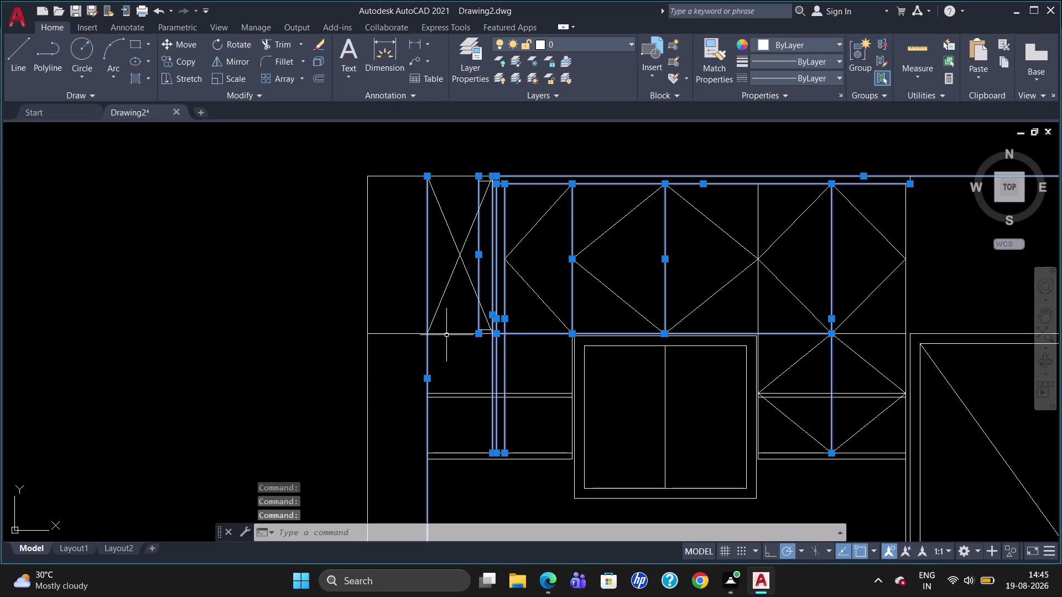
Select the upper and lower shelf lines of the left upper unit.
click(449, 333)
click(459, 393)
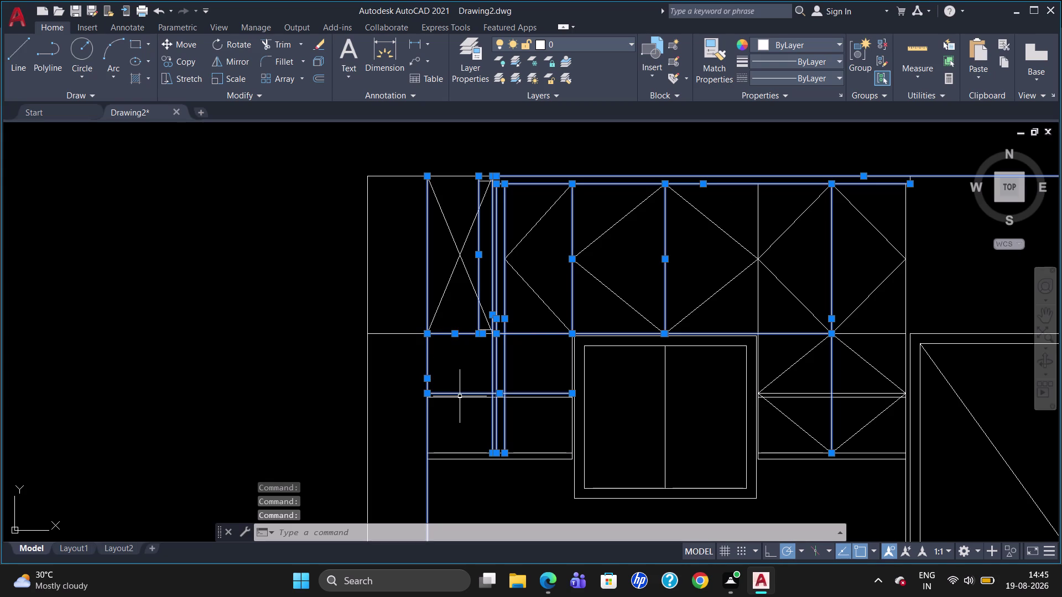
click(460, 398)
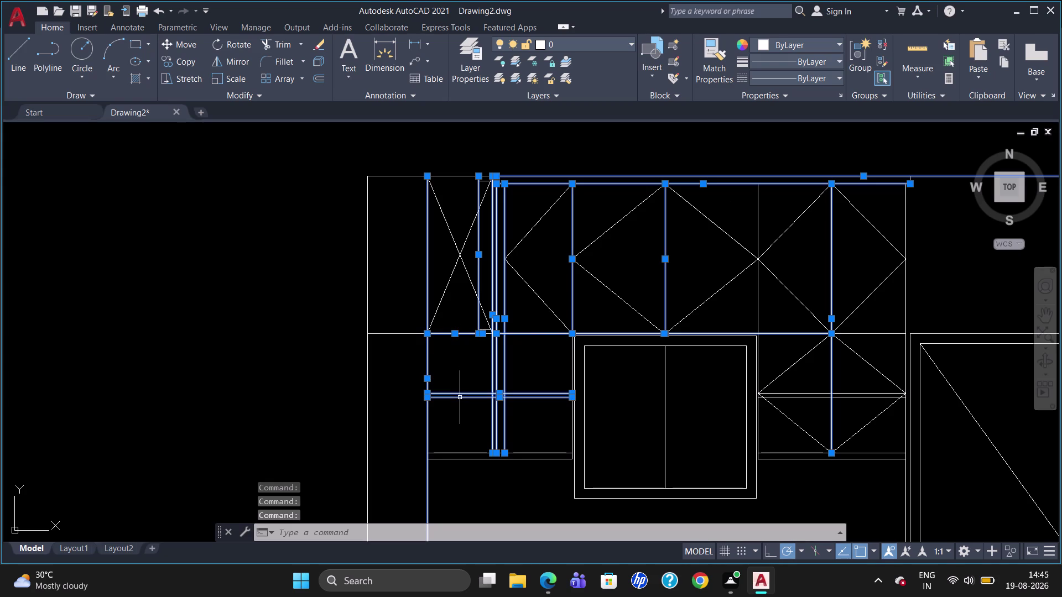
click(537, 455)
click(540, 459)
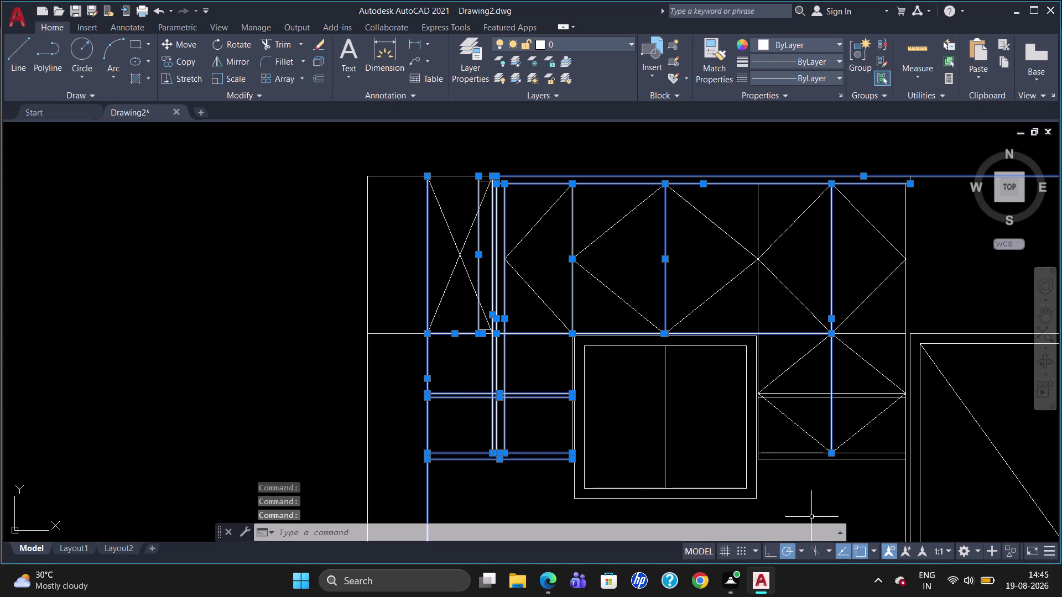
Add the right unit's shelf lines and the right-hand edge lines to the selection.
click(884, 454)
click(883, 461)
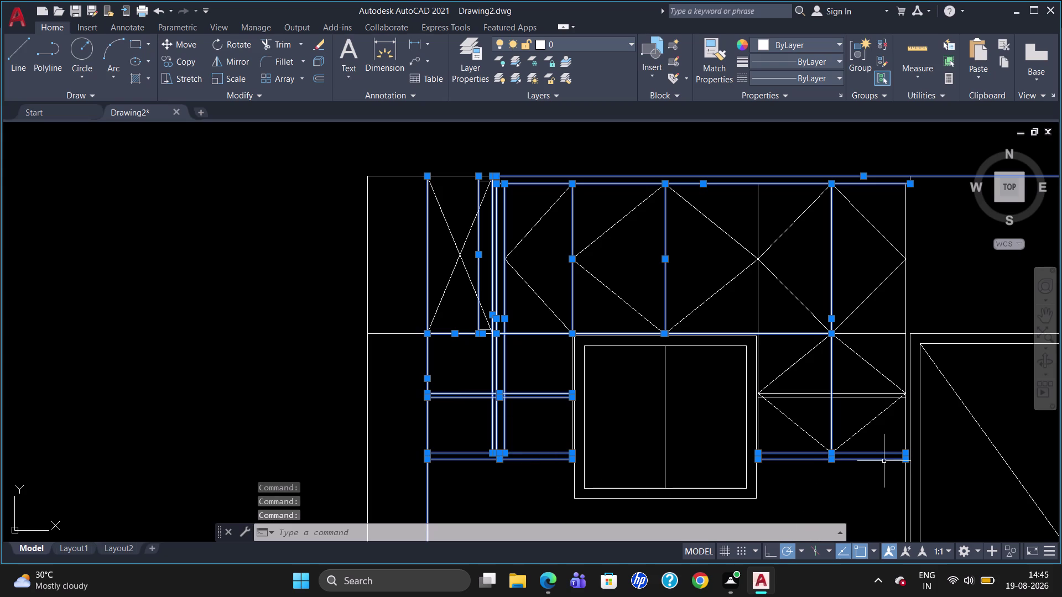
click(840, 392)
click(841, 400)
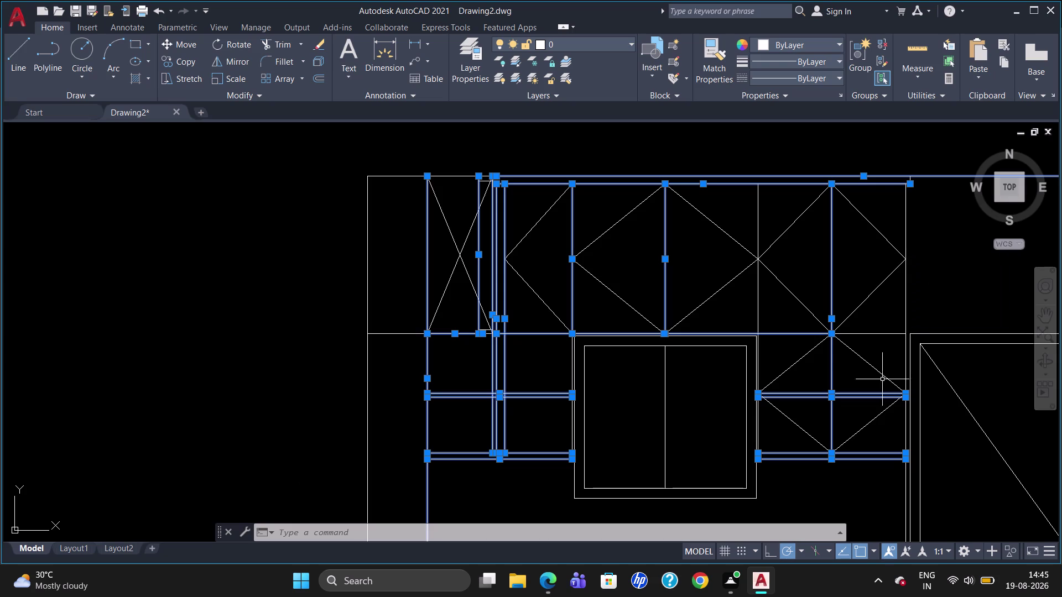
click(884, 334)
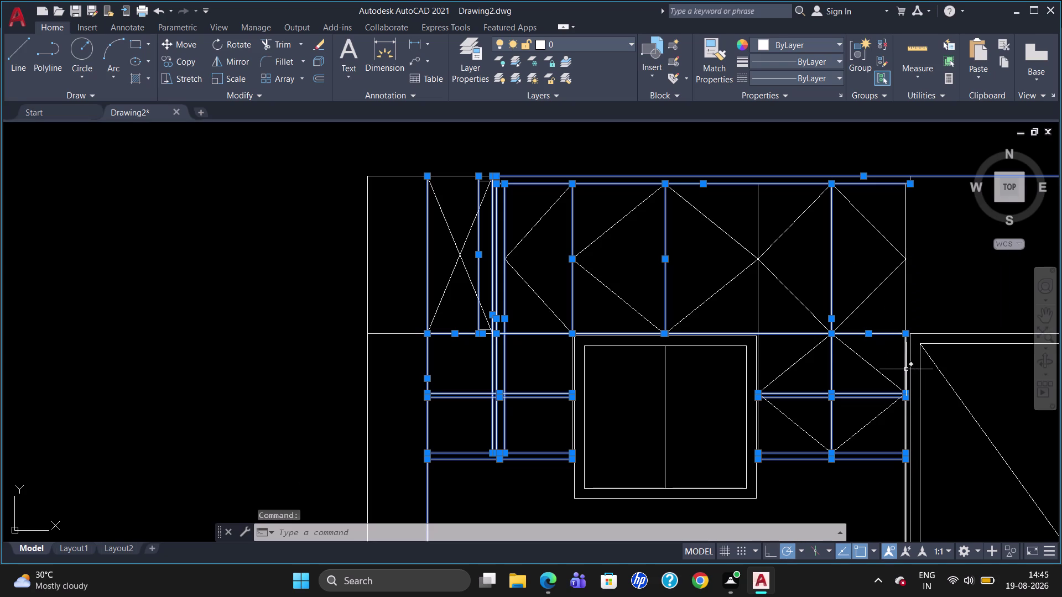
click(905, 368)
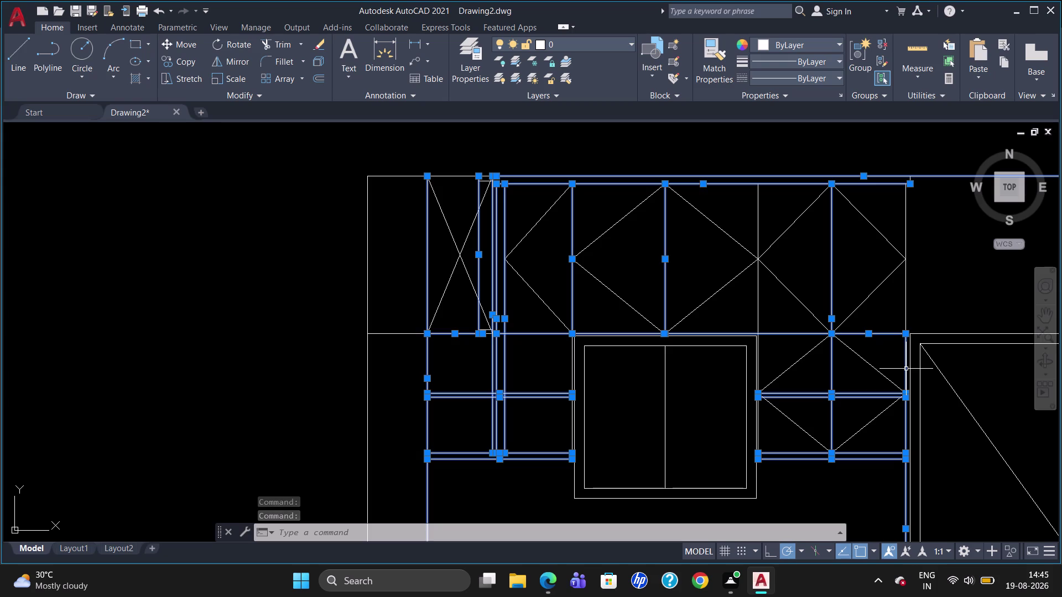
scroll(down, 3)
scroll(up, 3)
scroll(down, 3)
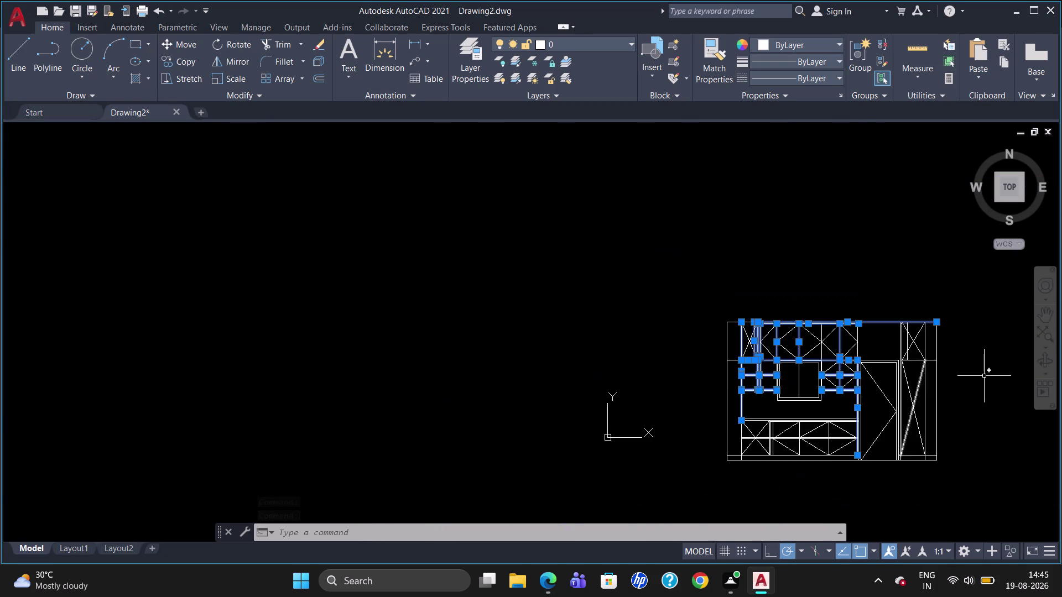
Add the tall unit's inner and outer vertical lines and top frame lines.
scroll(up, 3)
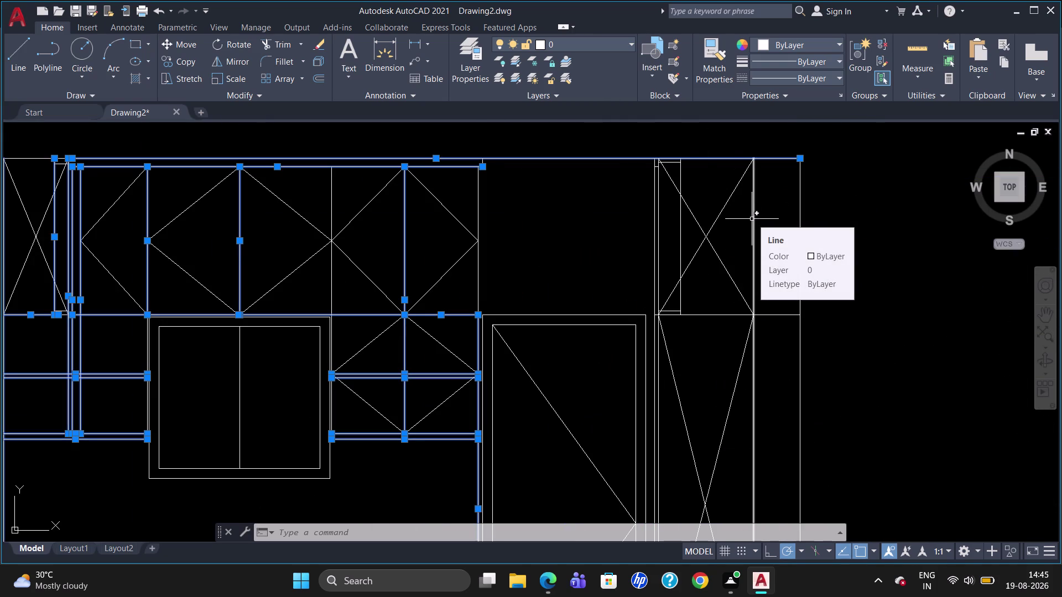
click(679, 240)
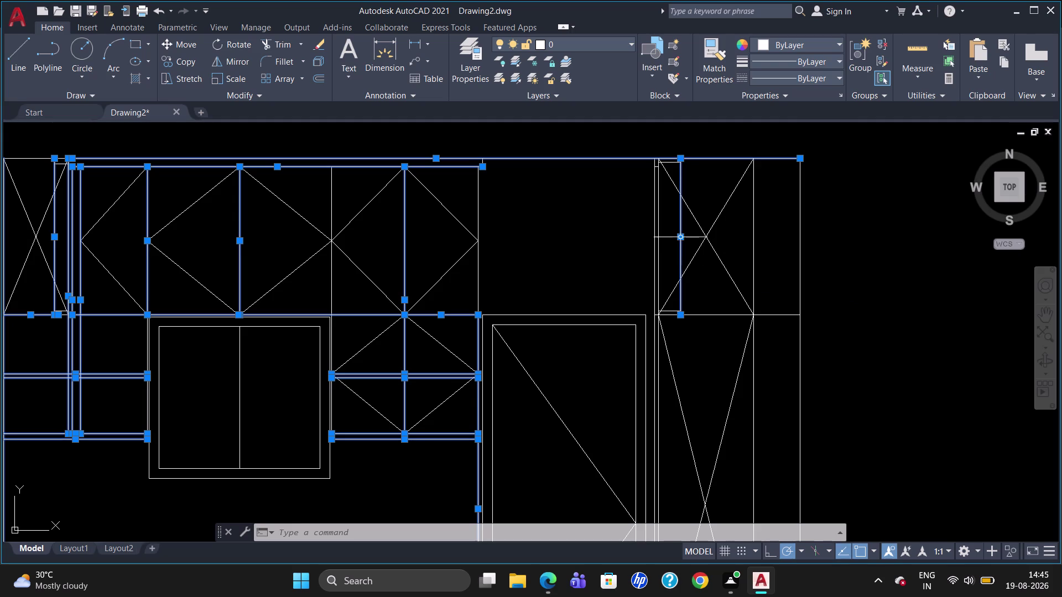
click(658, 247)
click(653, 245)
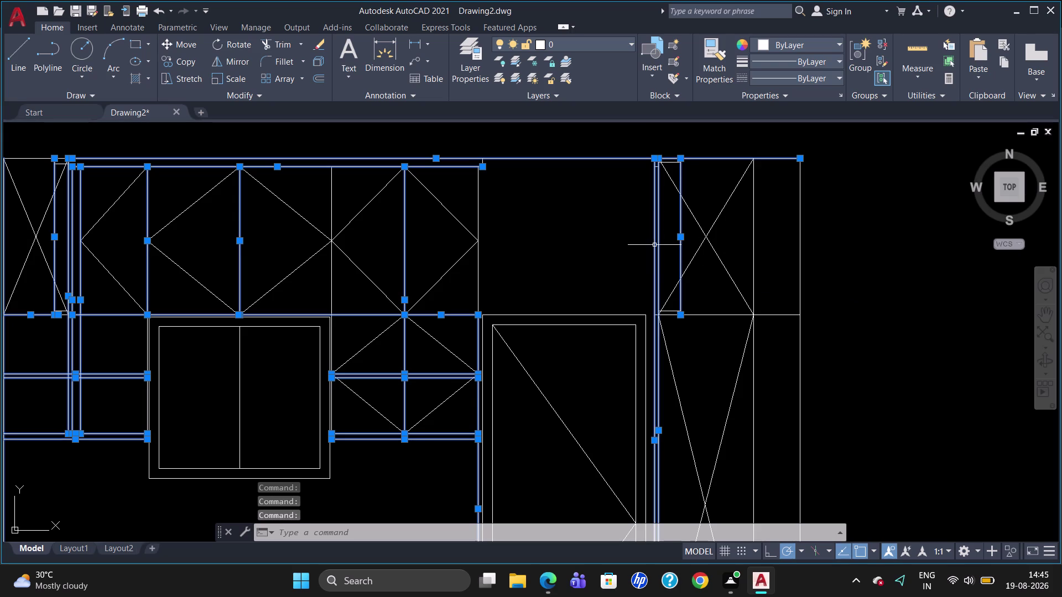
scroll(up, 3)
click(664, 129)
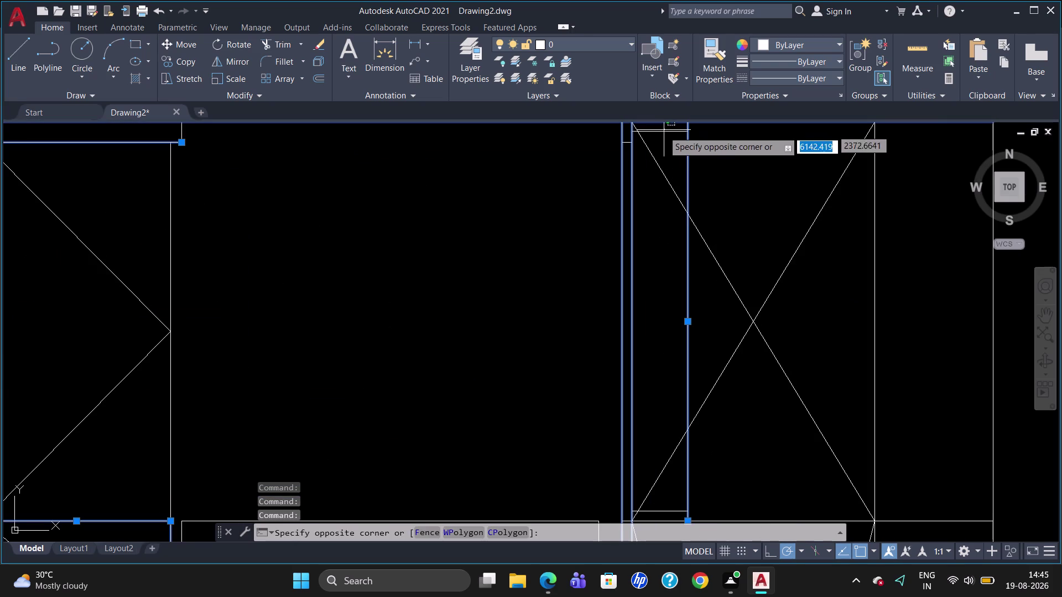
click(663, 132)
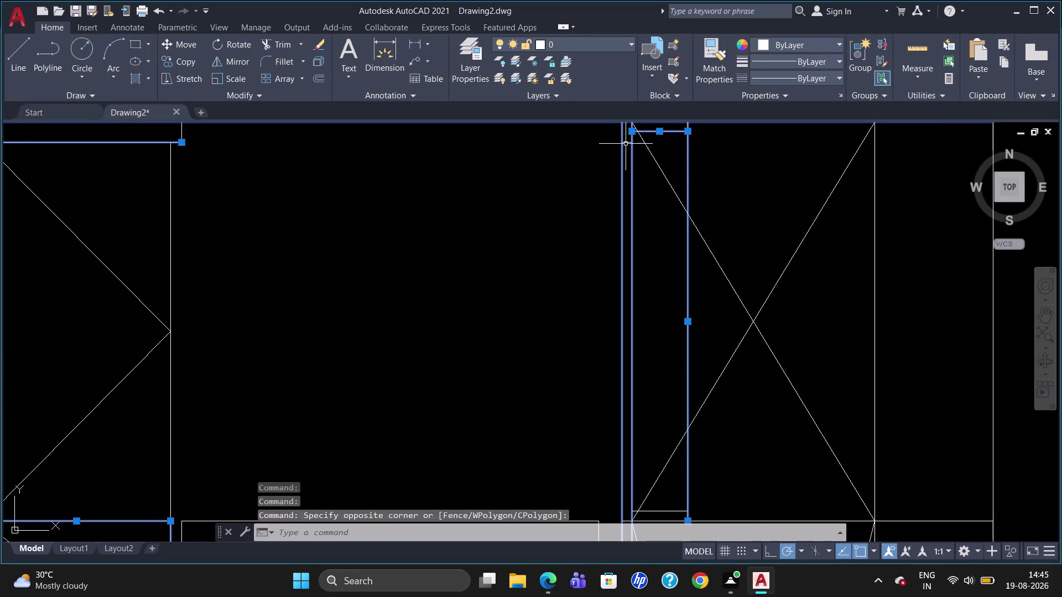
click(626, 142)
scroll(down, 3)
scroll(up, 3)
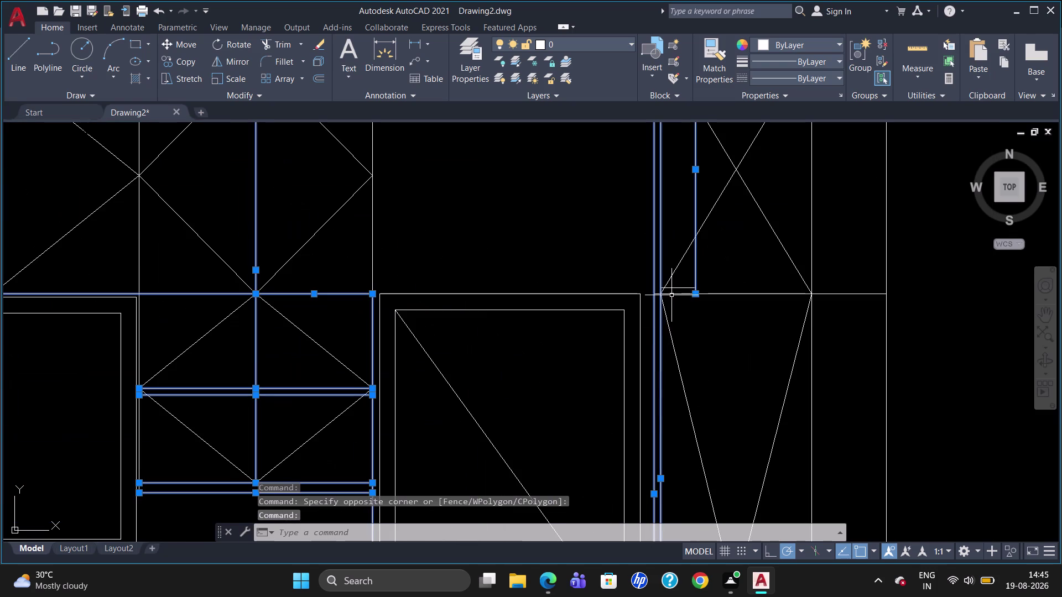
Add the tall unit's short rail and middle rail segments to the selection.
click(672, 288)
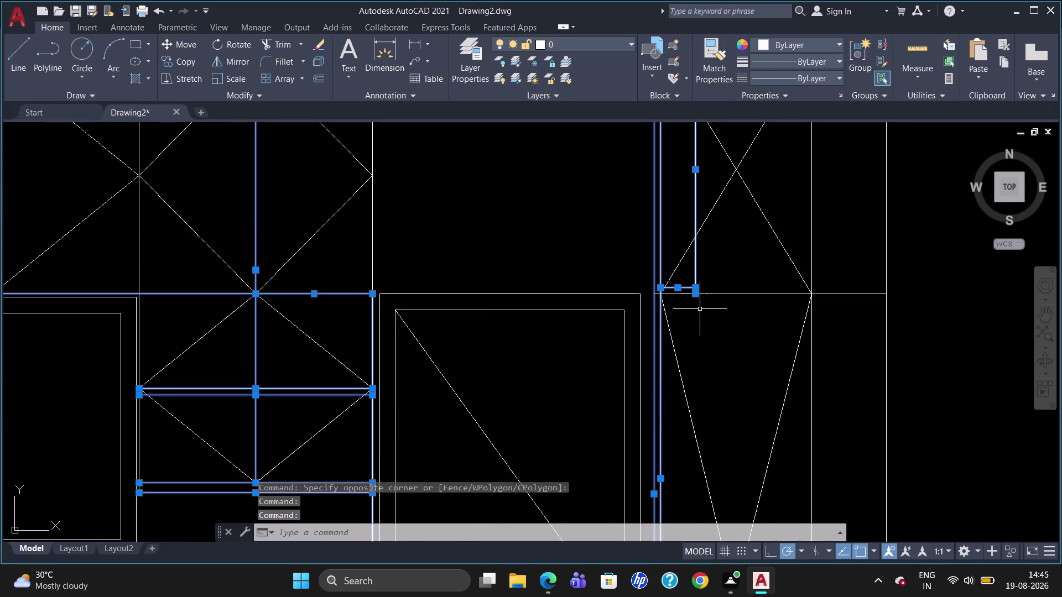
click(722, 292)
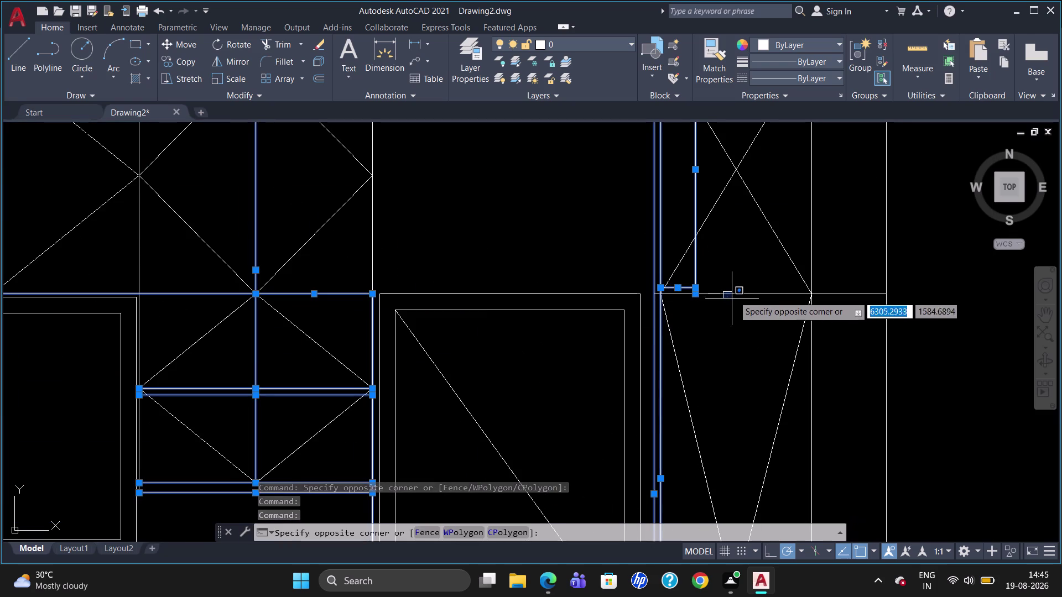
click(735, 293)
click(737, 295)
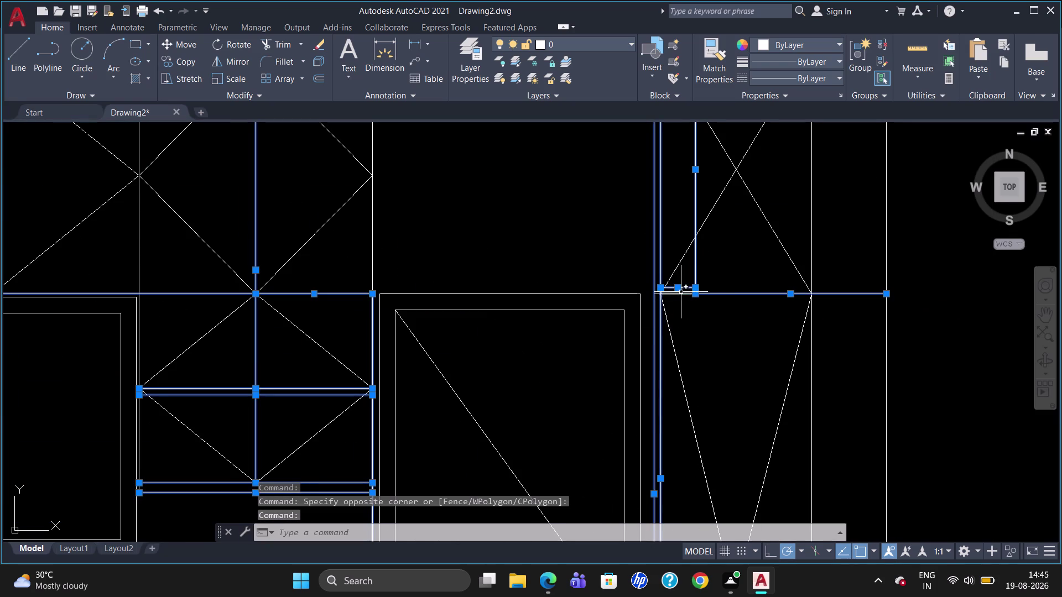
click(678, 295)
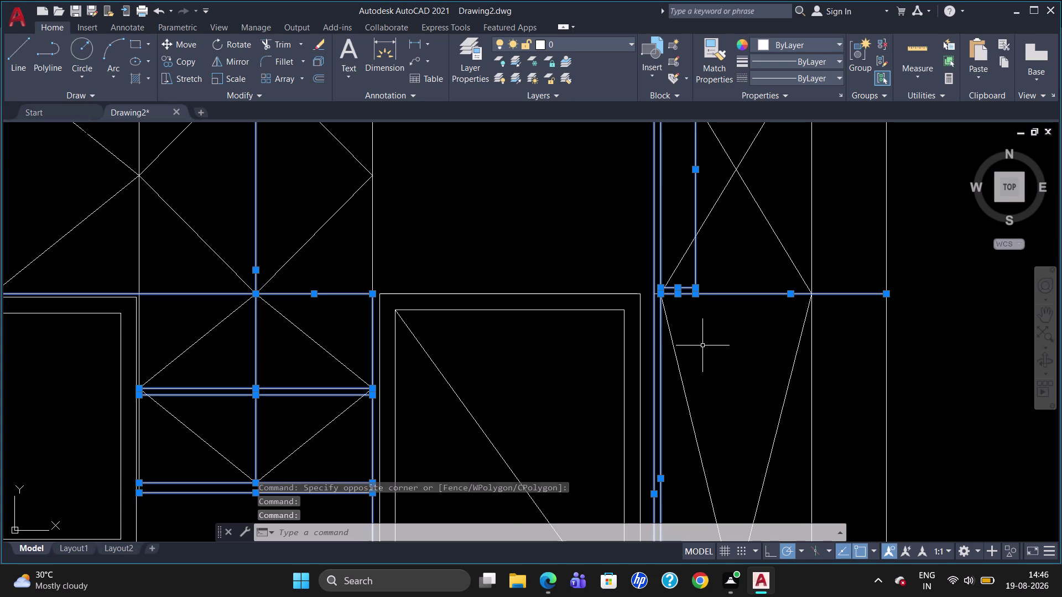
scroll(down, 3)
scroll(up, 3)
scroll(down, 3)
click(766, 416)
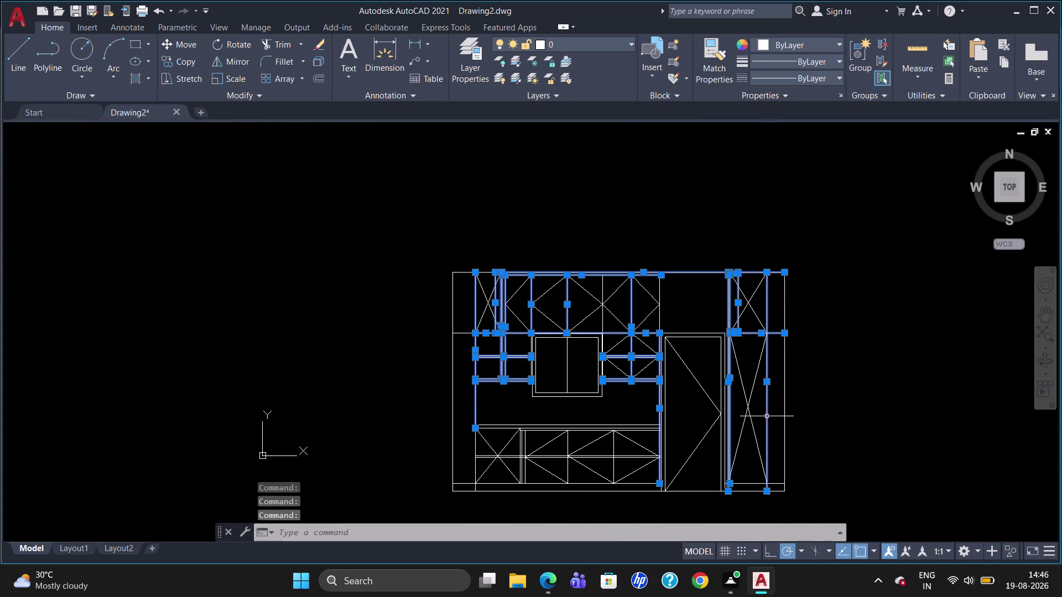
Add the tall unit's lower rail and the elevation's bottom line.
scroll(up, 3)
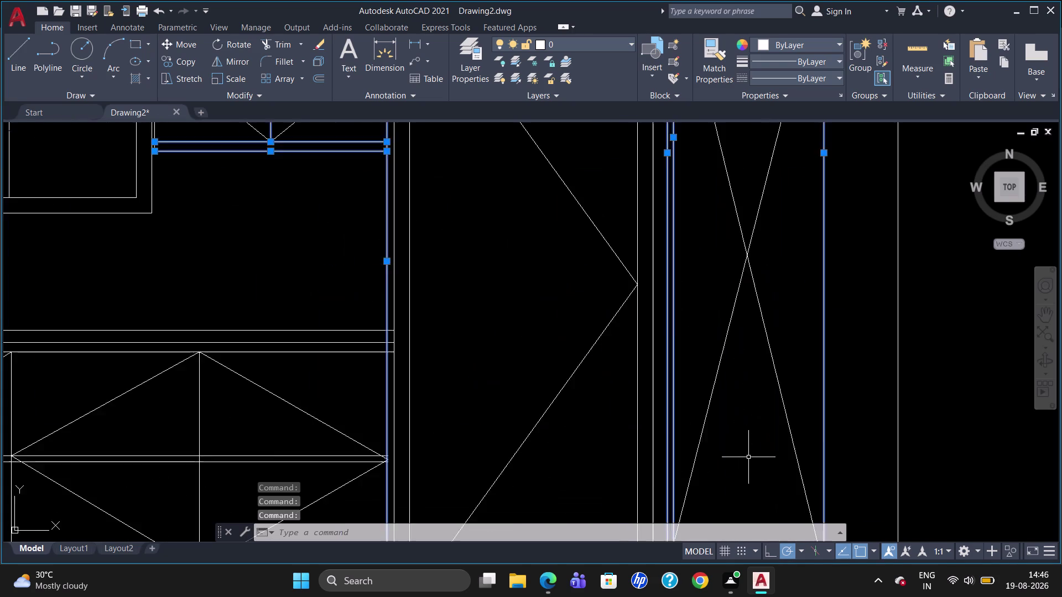
scroll(up, 3)
scroll(down, 3)
scroll(up, 3)
scroll(down, 3)
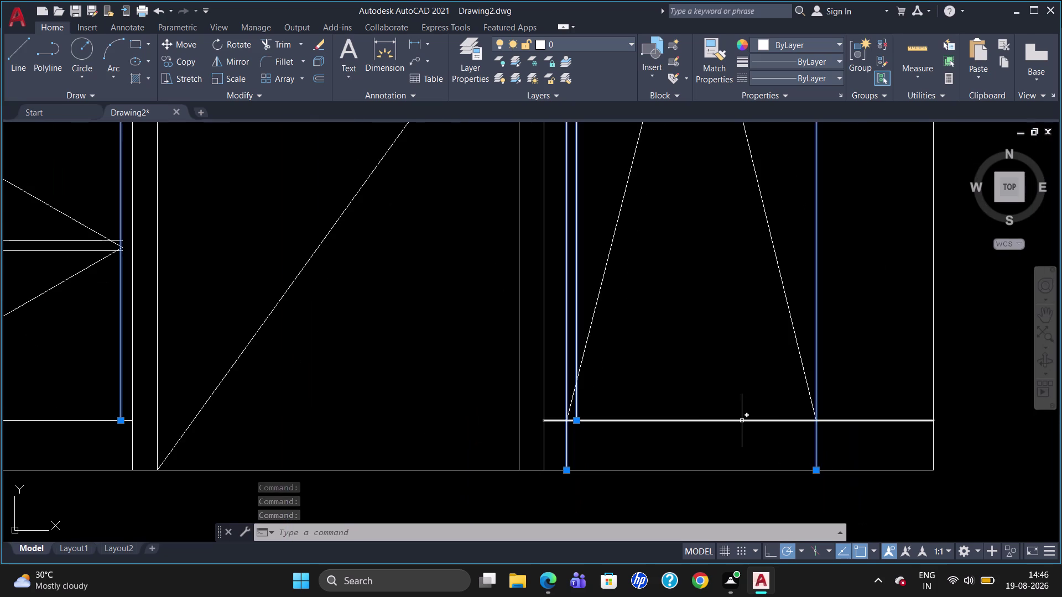
click(736, 420)
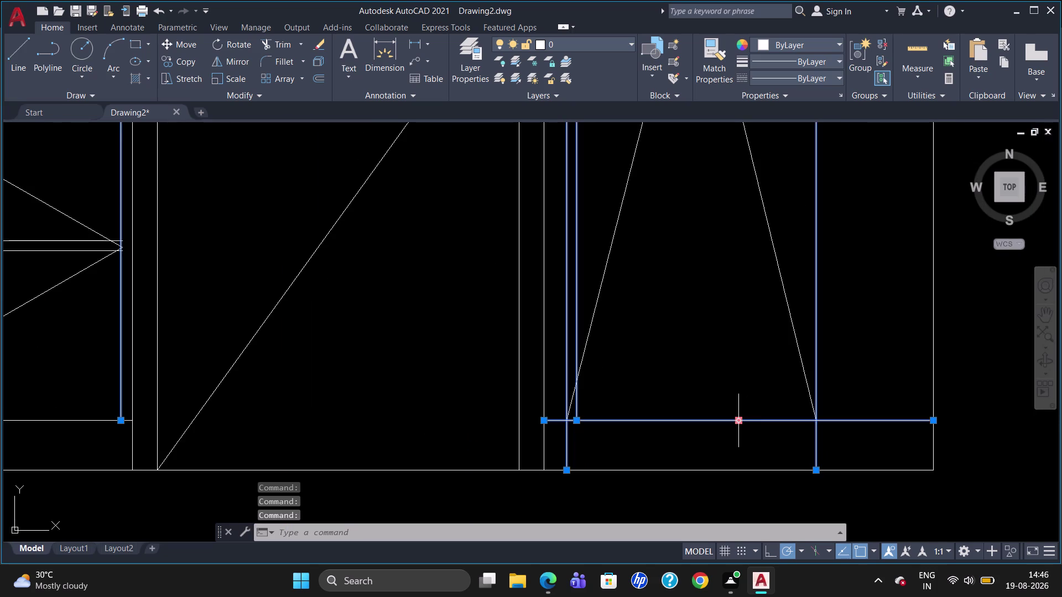
click(697, 469)
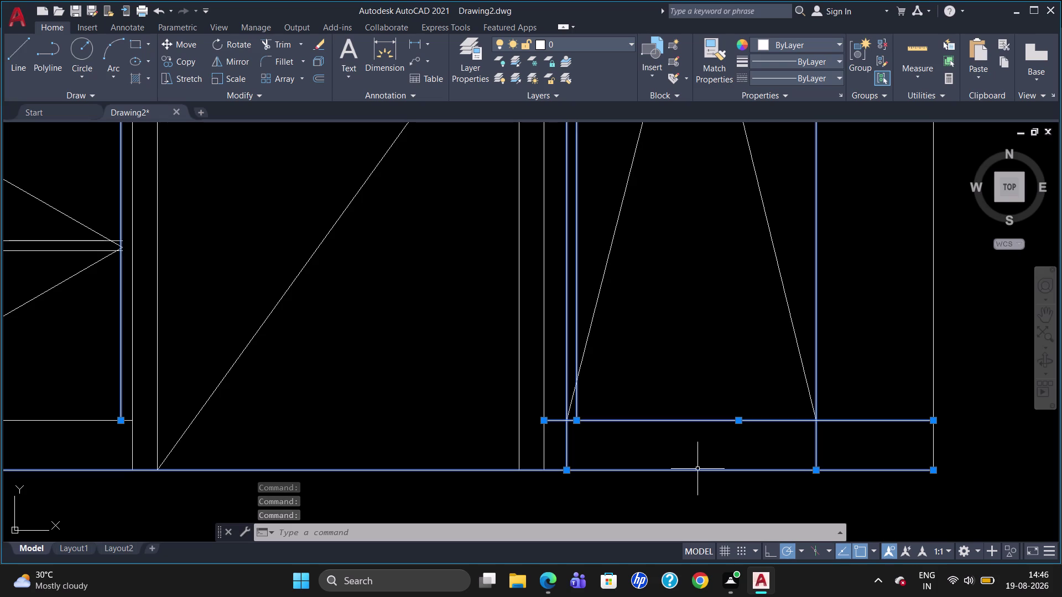
Add the base cabinets' base line, middle and top rails, and countertop line.
scroll(down, 3)
click(206, 460)
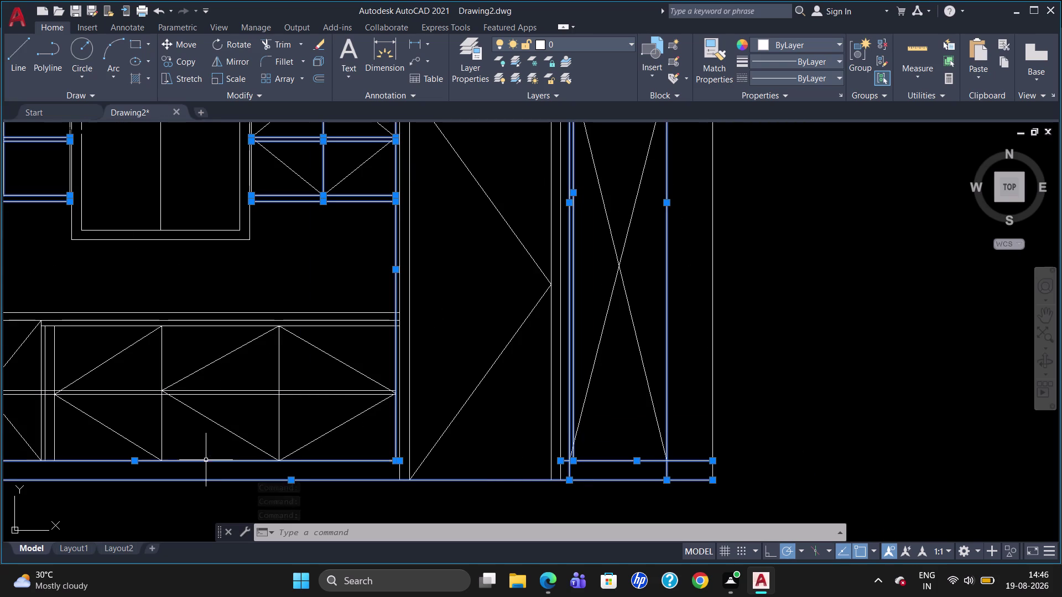
click(203, 390)
click(203, 396)
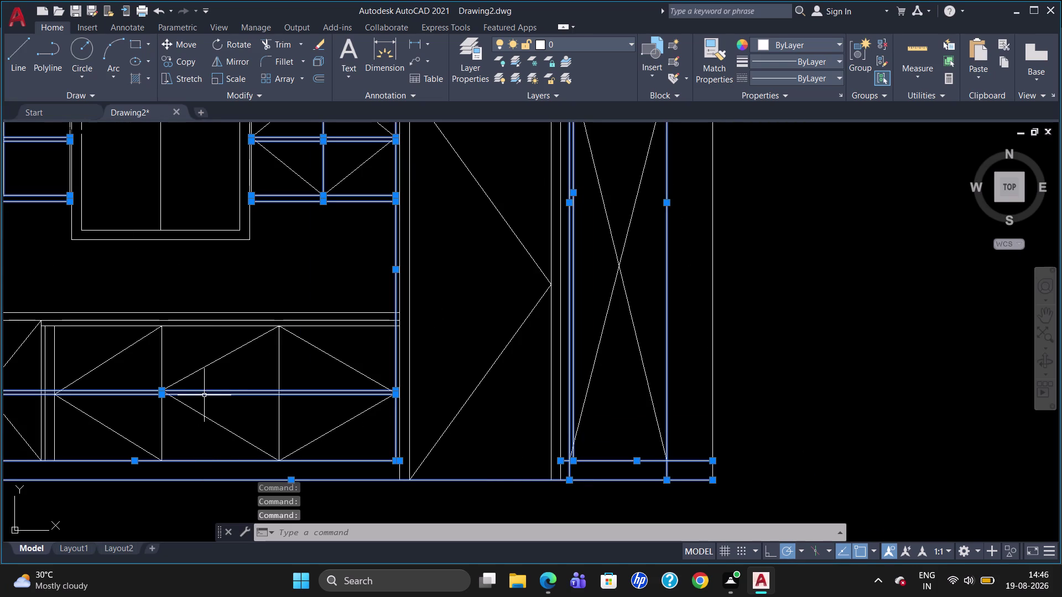
click(217, 327)
click(219, 320)
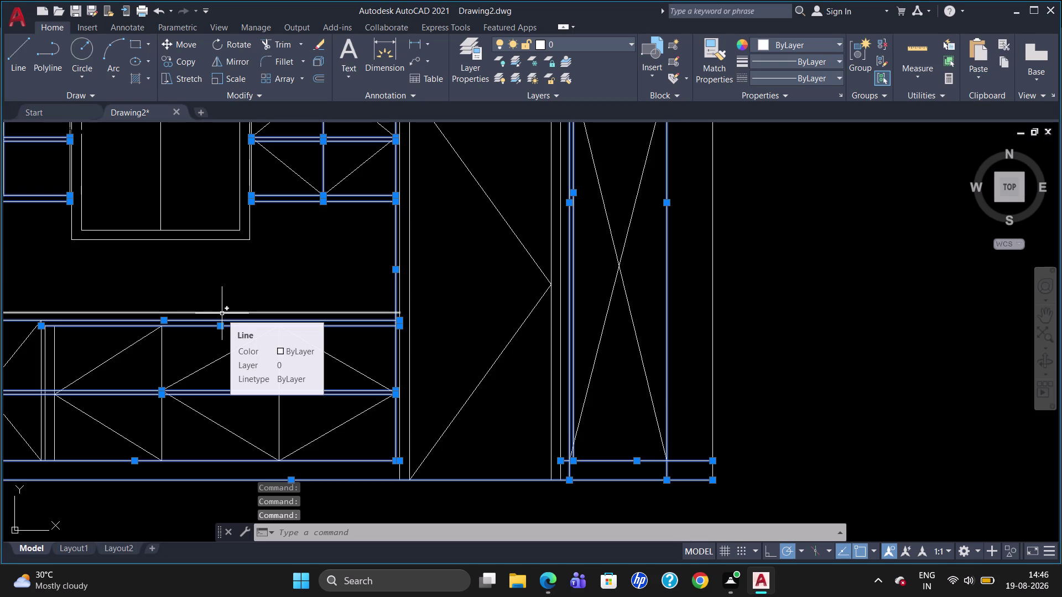
click(225, 313)
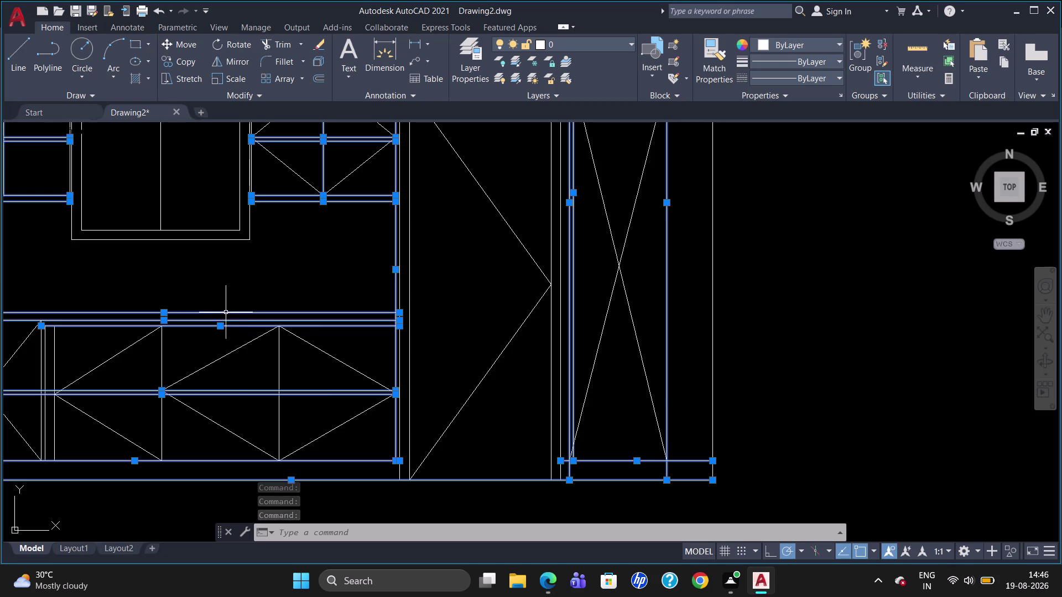
scroll(down, 3)
scroll(up, 3)
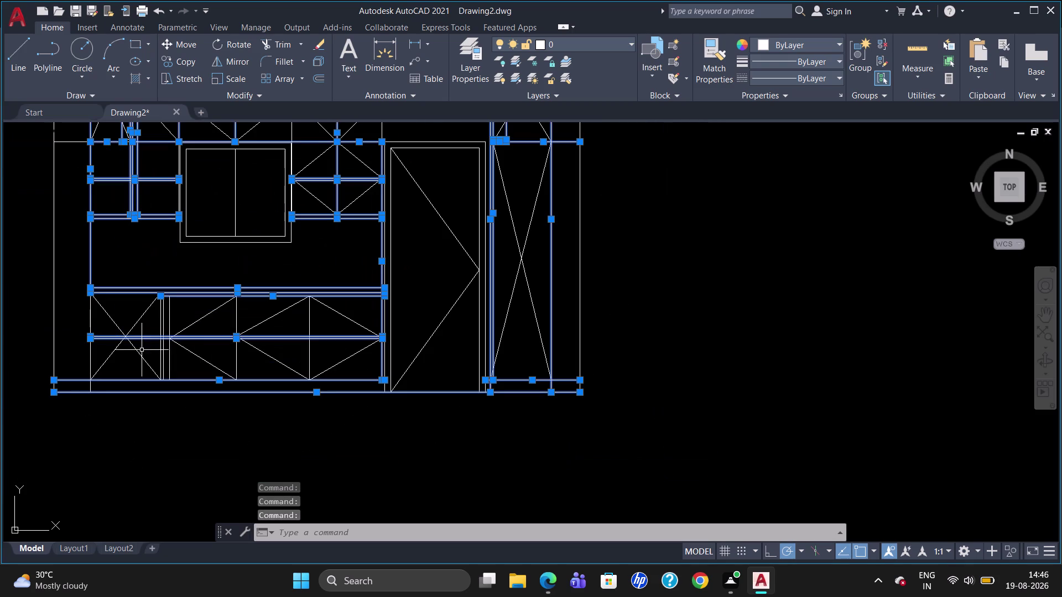
Select the base cabinet dividers and remaining elevation linework.
click(88, 313)
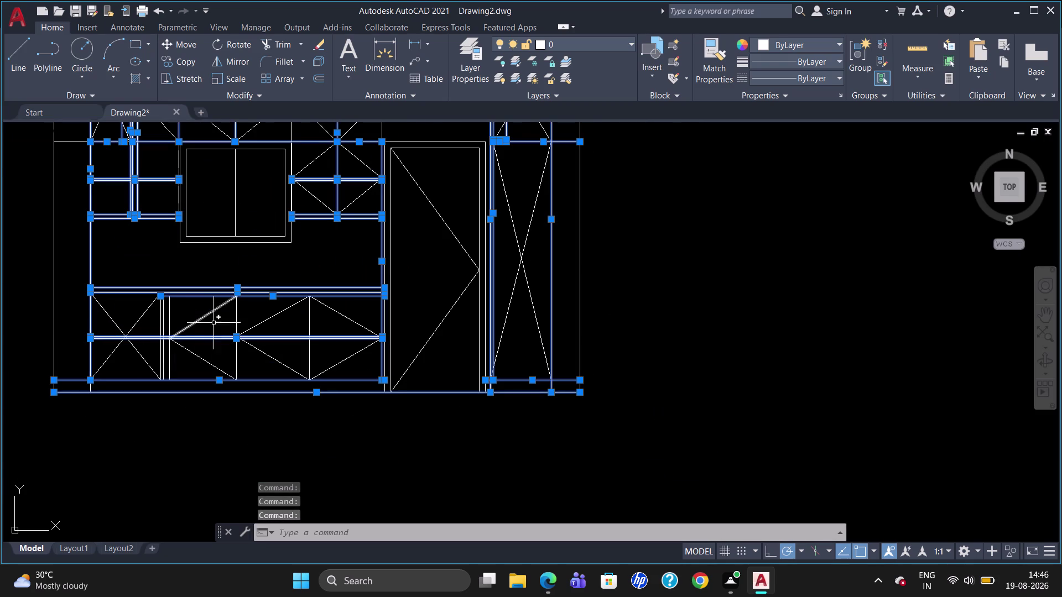
click(169, 321)
click(164, 321)
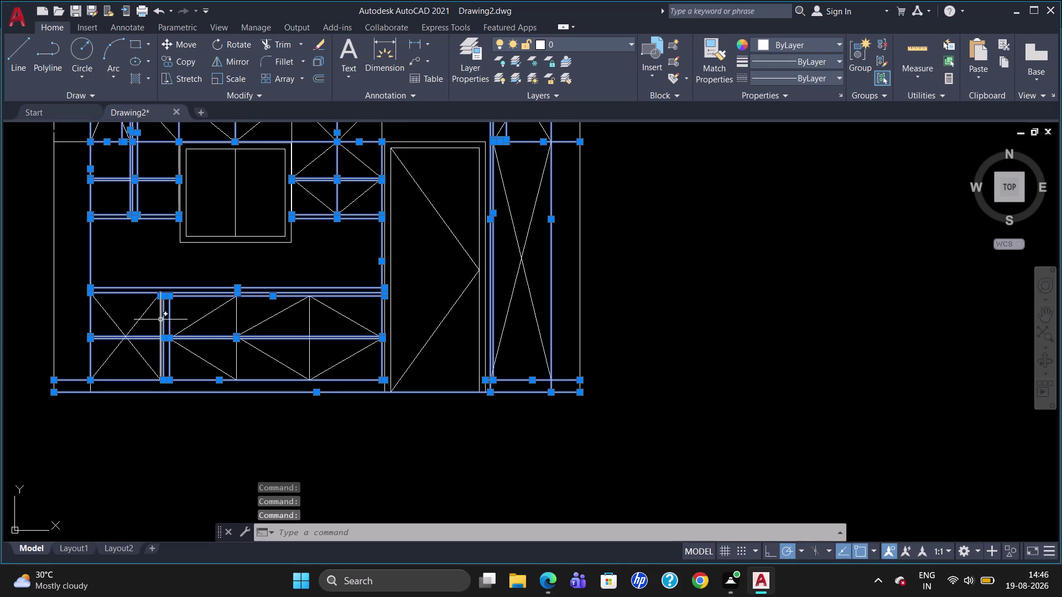
click(160, 319)
click(236, 322)
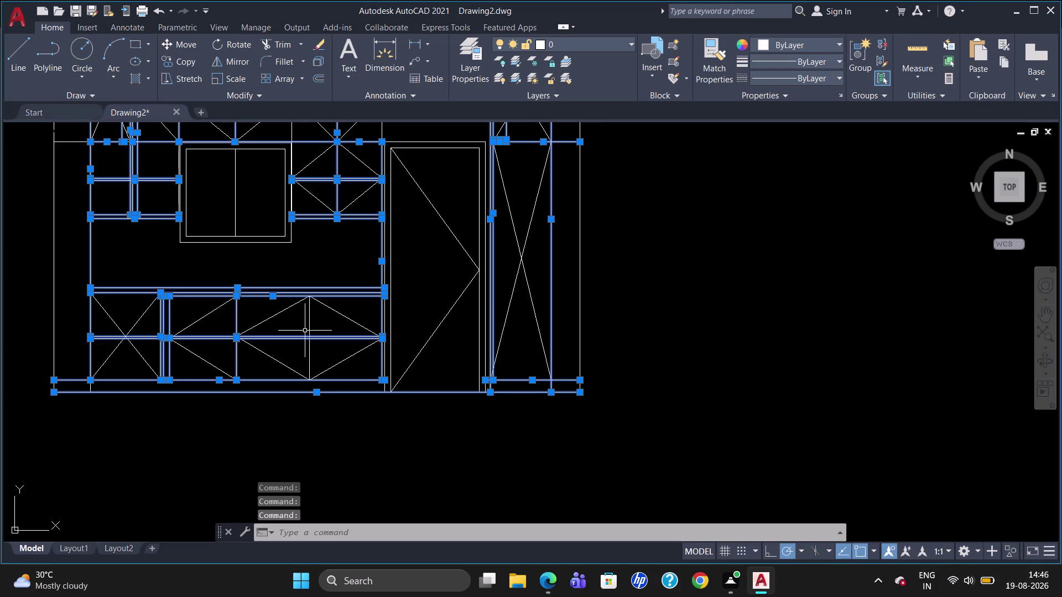
click(310, 328)
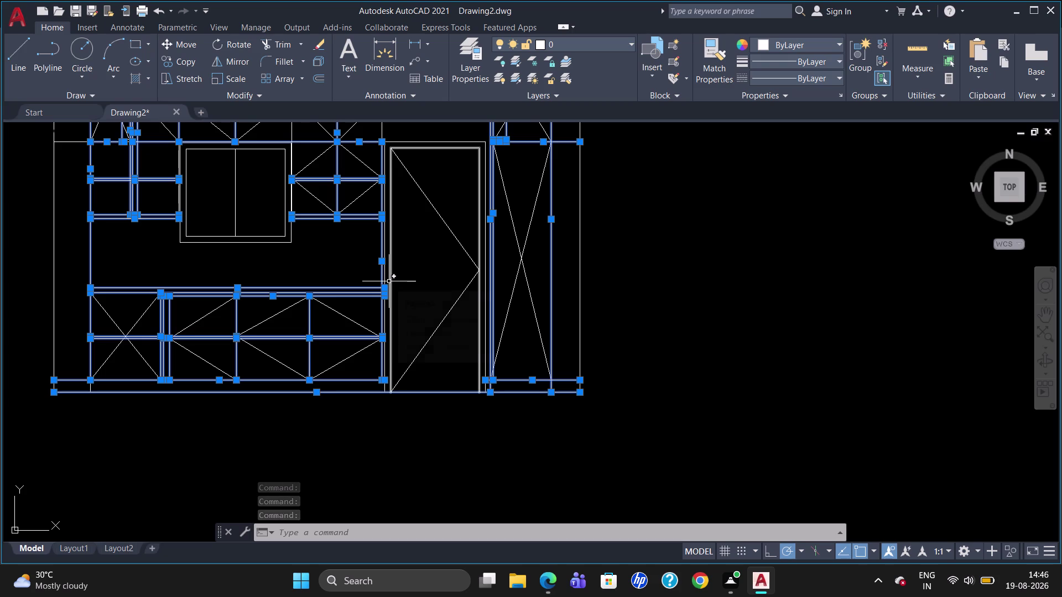
Move the selected cabinet linework onto Layer1.
scroll(up, 3)
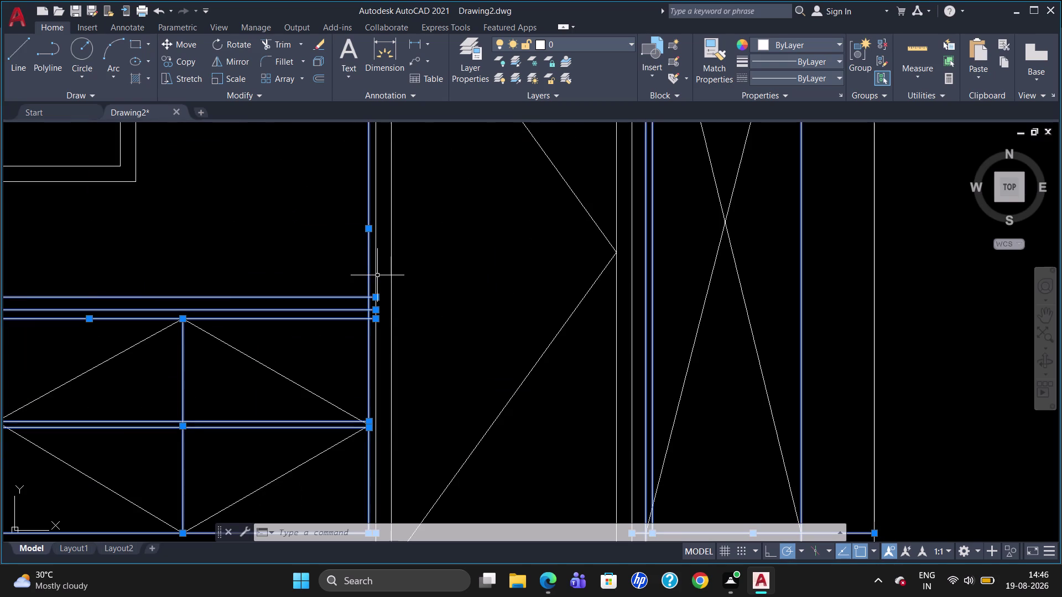
click(377, 267)
scroll(down, 3)
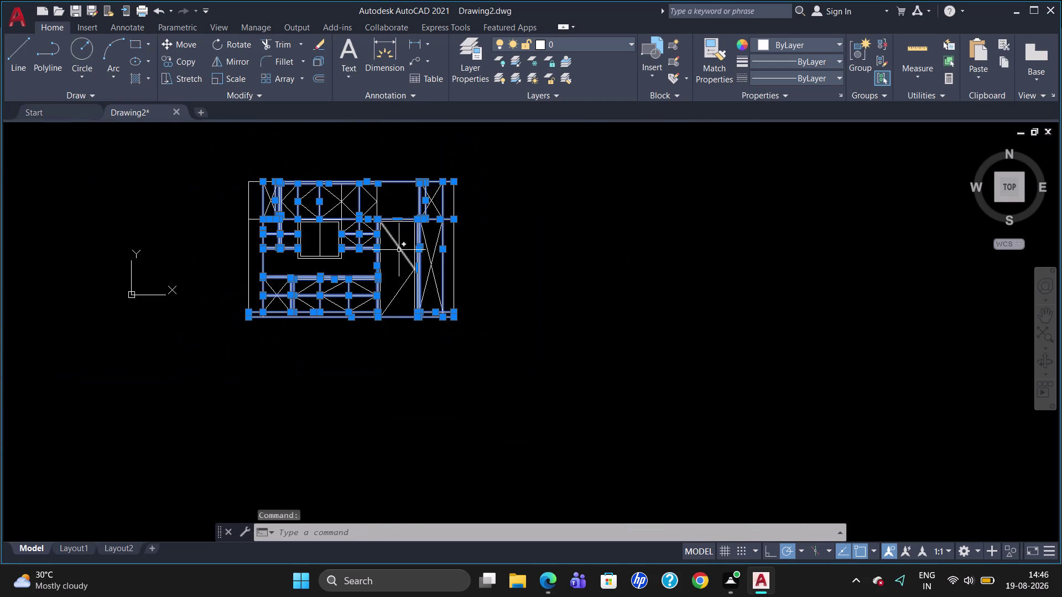
scroll(up, 3)
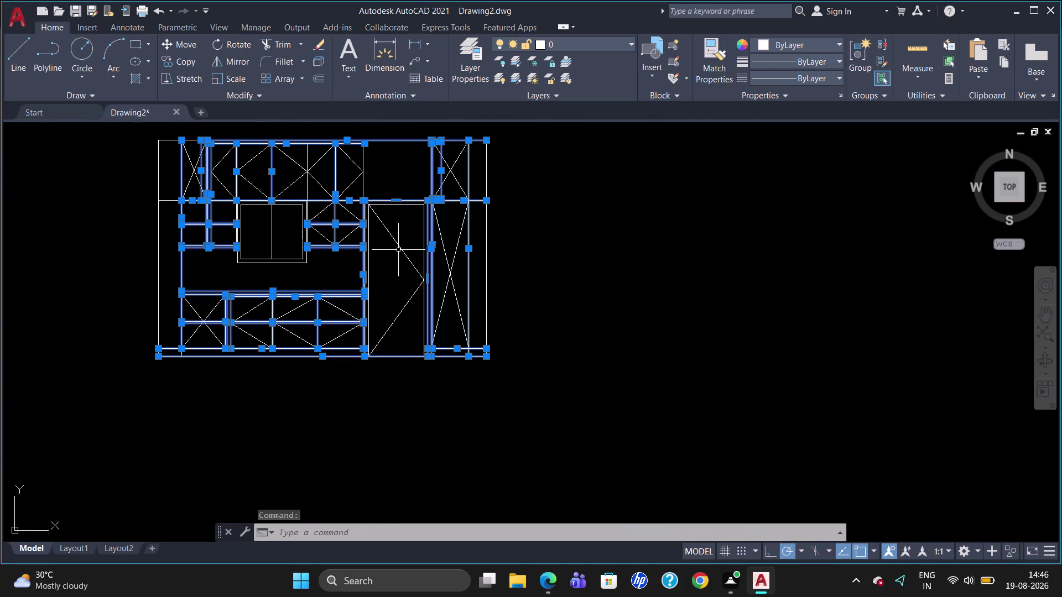
scroll(up, 3)
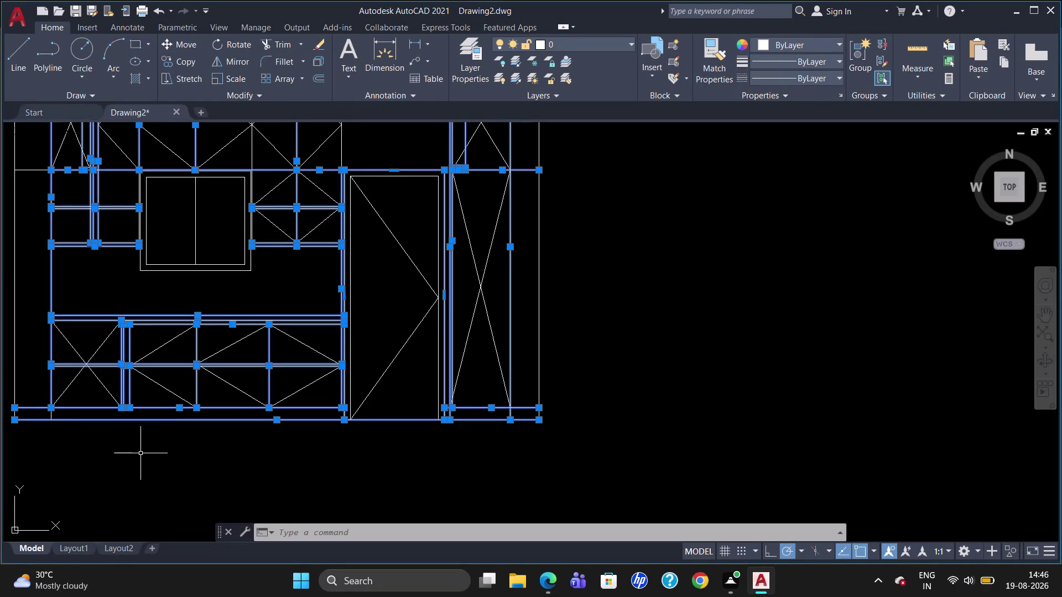
click(585, 44)
click(575, 90)
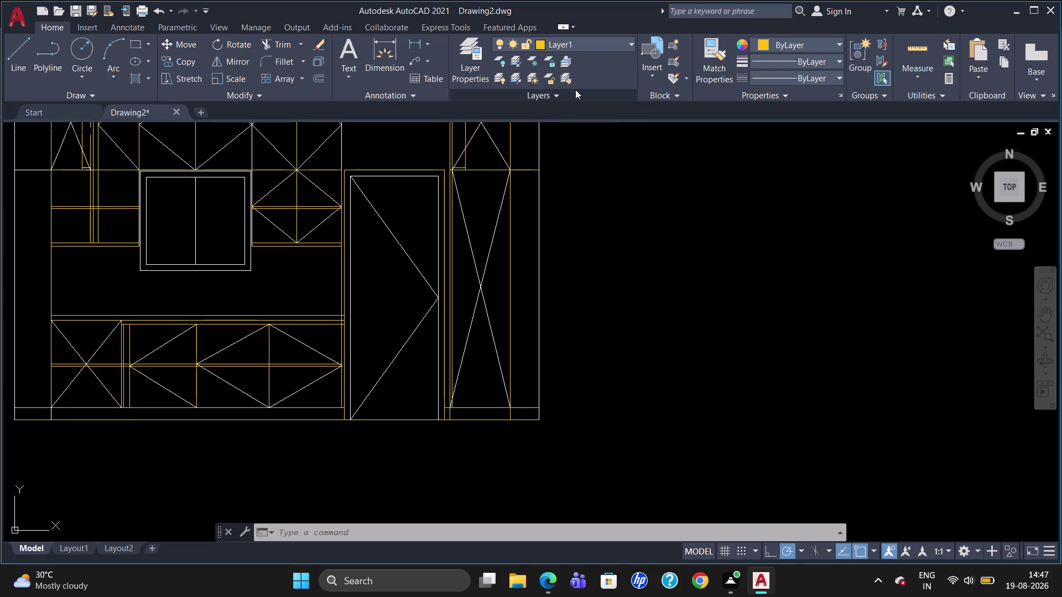
key(Escape)
key(Escape)
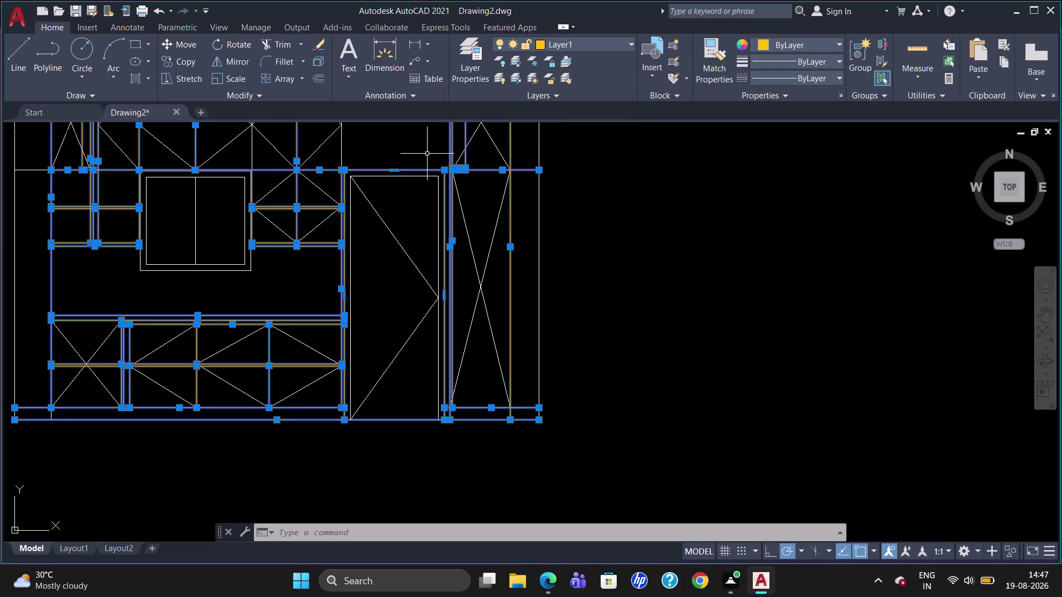
key(Escape)
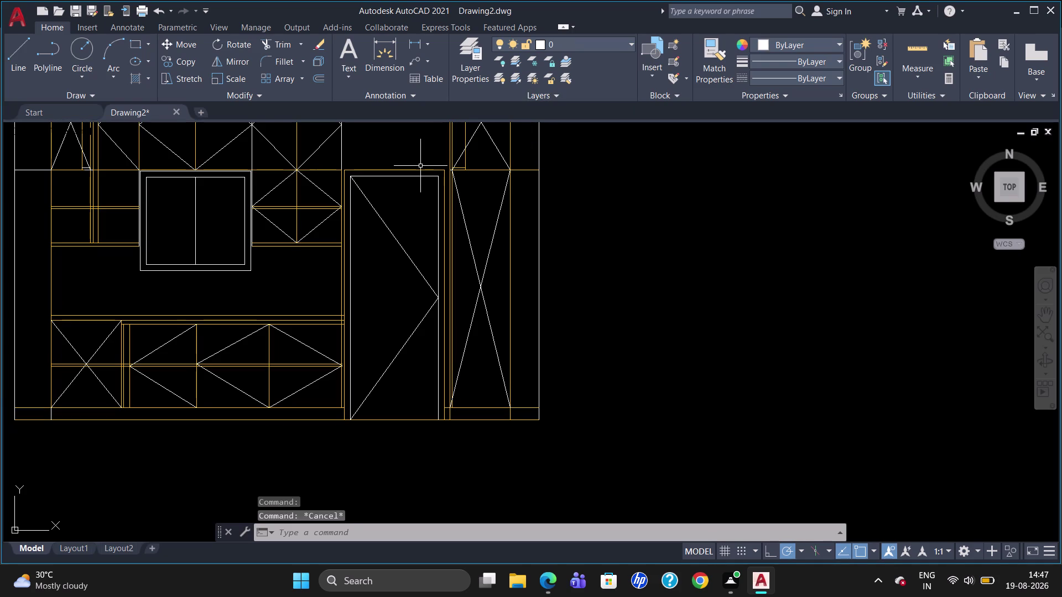
Select the tall unit's two outline frame polylines.
click(417, 169)
click(410, 177)
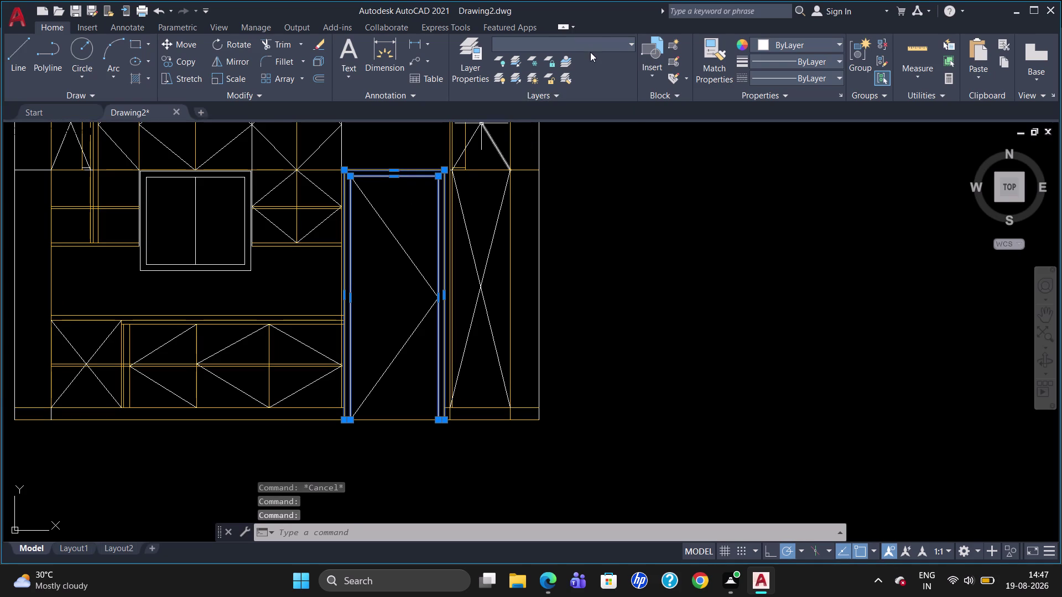
click(594, 42)
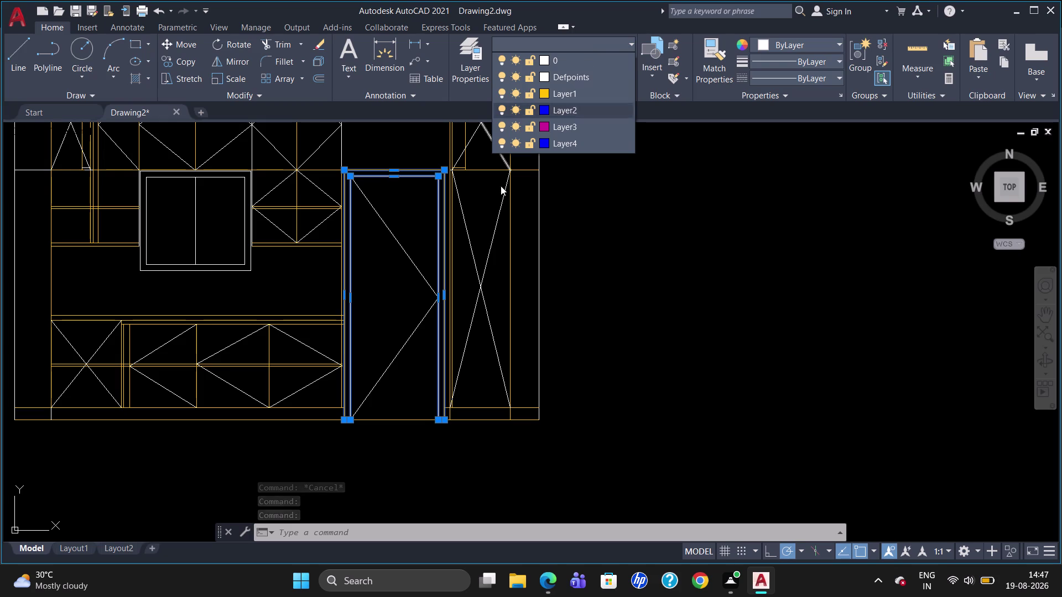
Set the frame colour to index 16 dark red in Properties, then clear the selection.
right_click(455, 233)
click(476, 525)
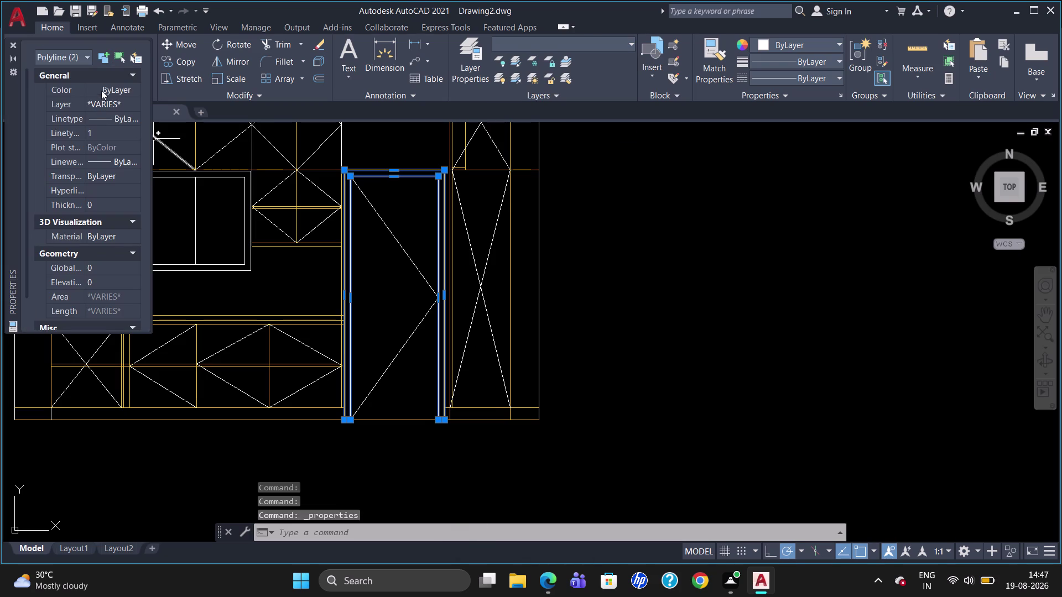
click(105, 87)
click(132, 90)
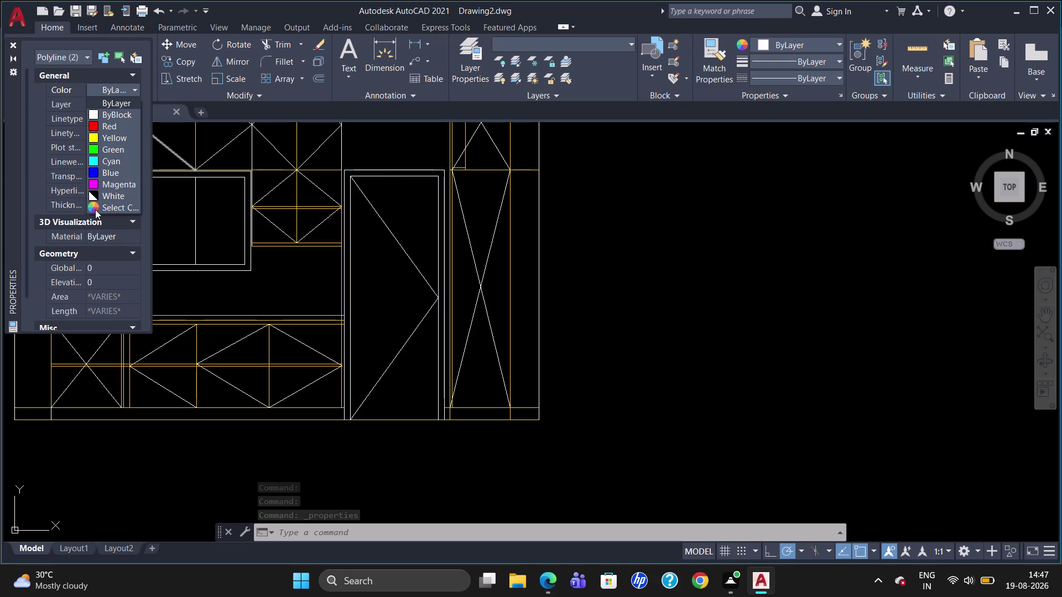
click(94, 210)
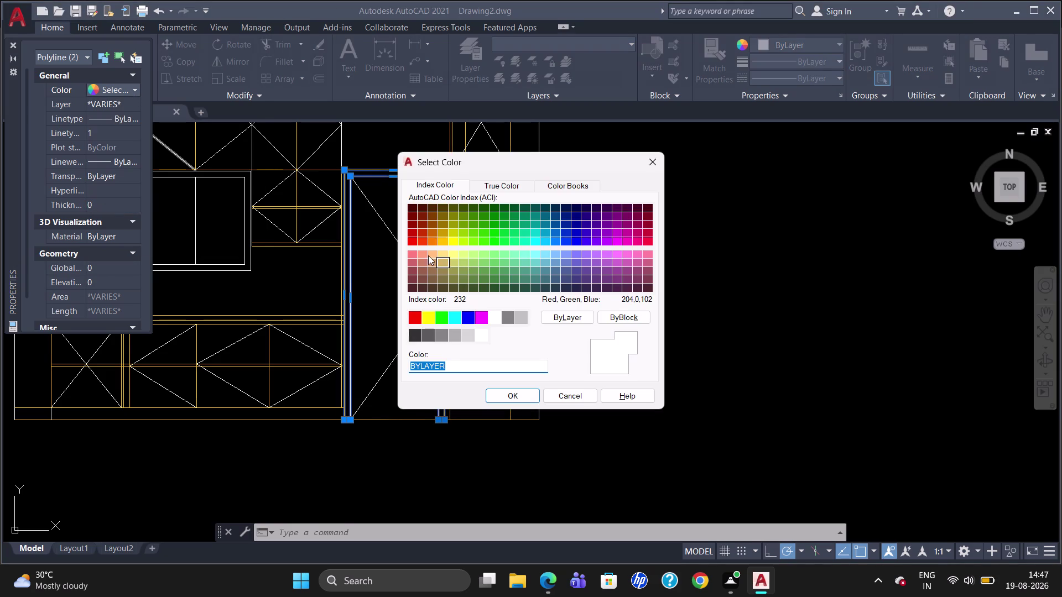
click(432, 208)
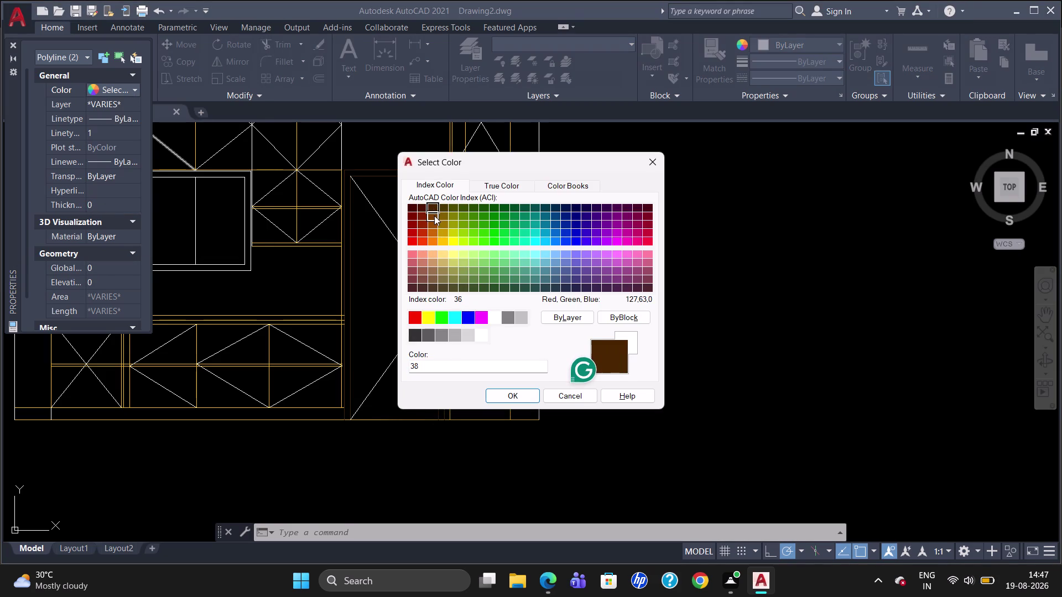
click(413, 215)
click(513, 394)
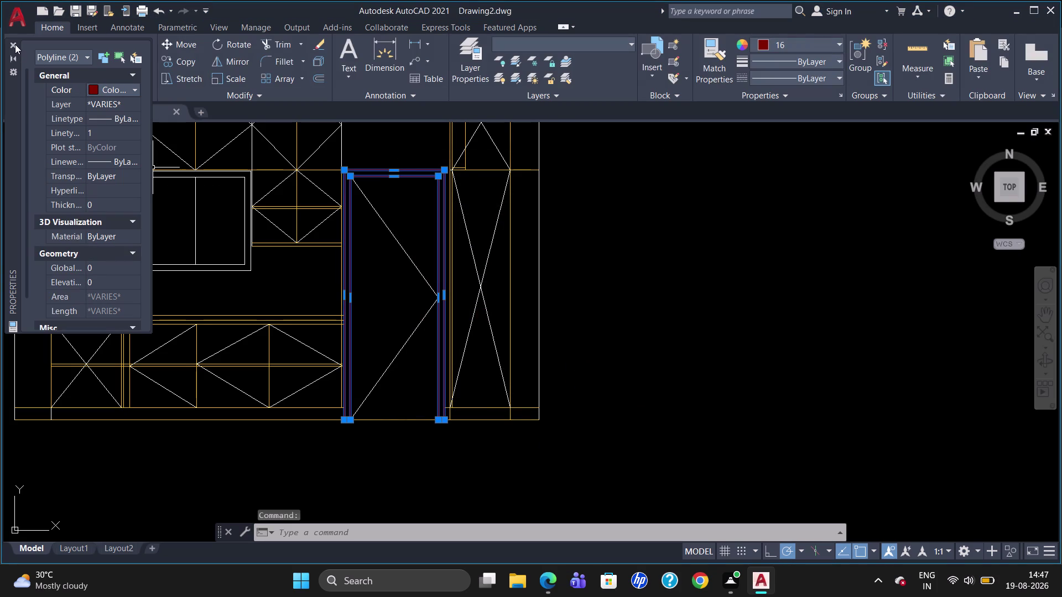
click(15, 45)
key(Escape)
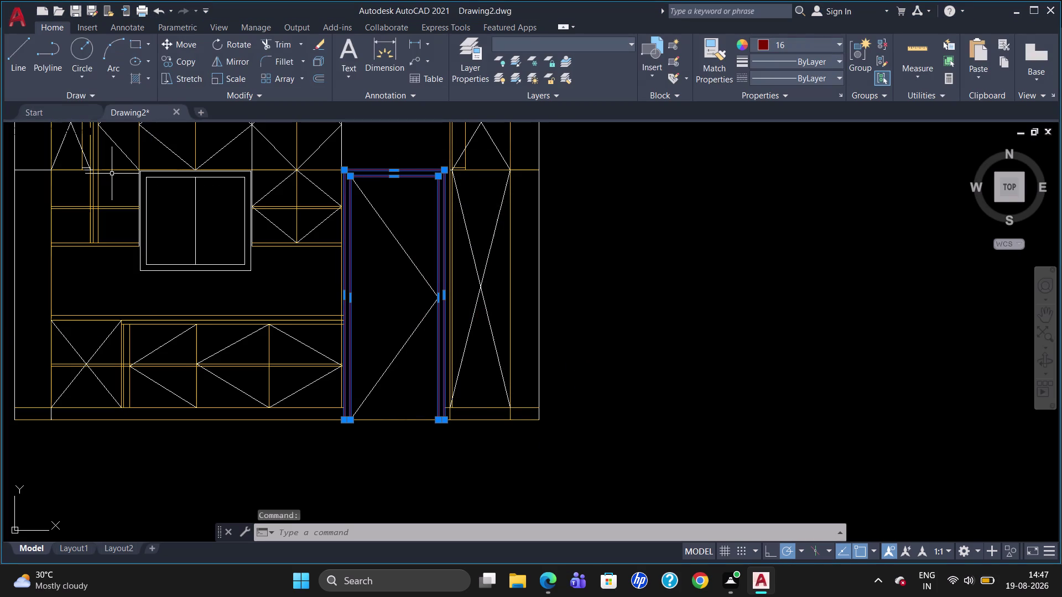
key(Escape)
scroll(down, 3)
Move the window's outer and inner frame onto Layer2.
scroll(up, 3)
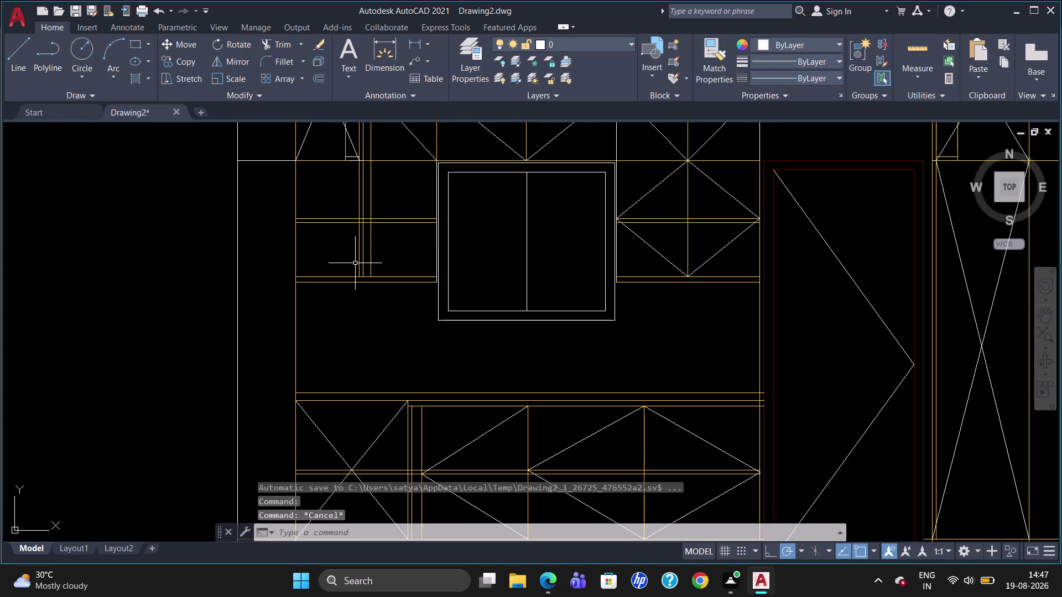
click(516, 163)
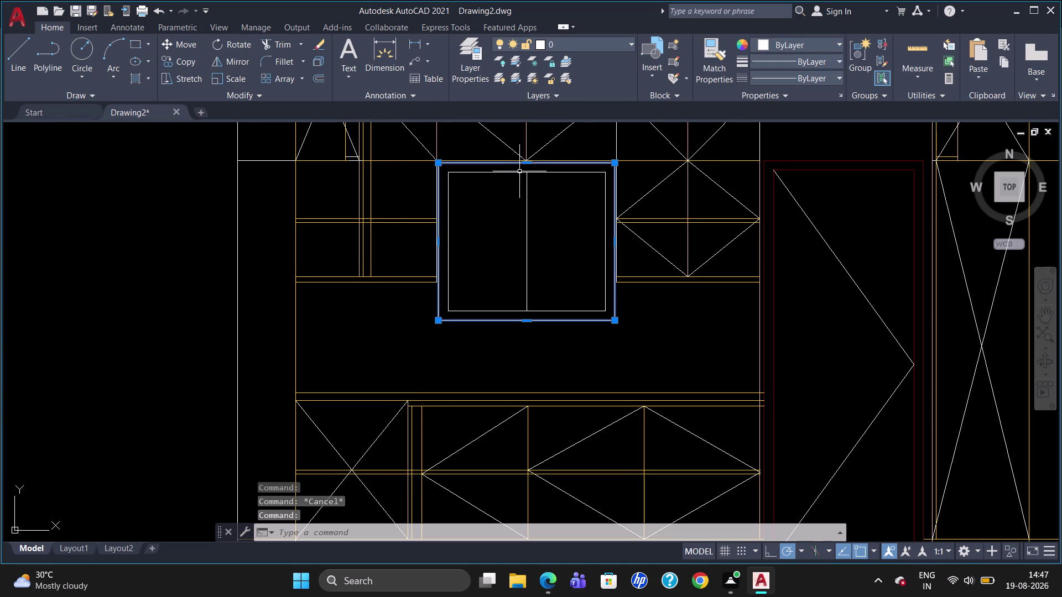
click(522, 173)
click(525, 207)
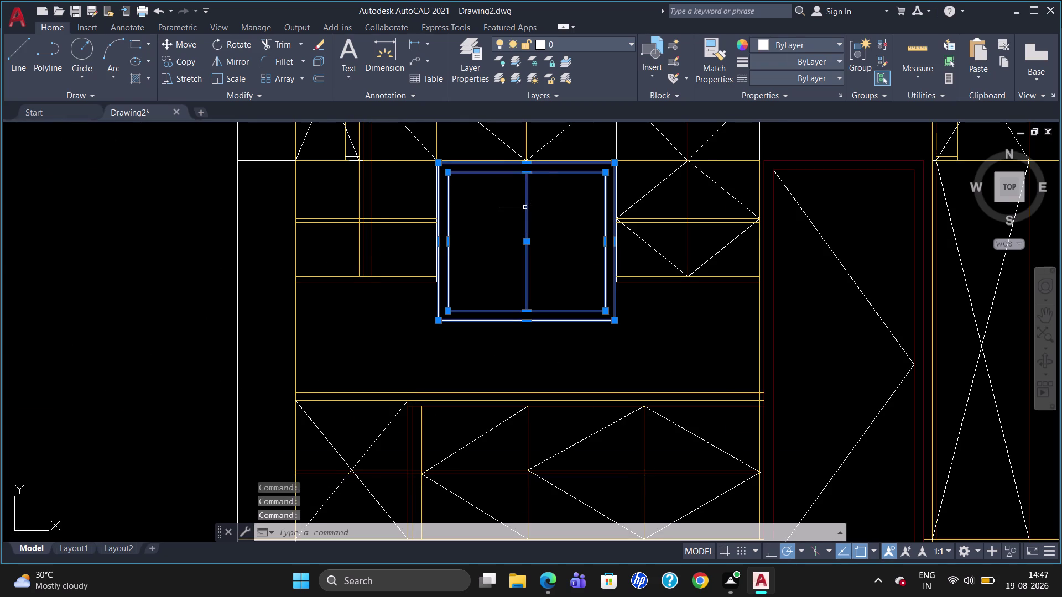
click(596, 44)
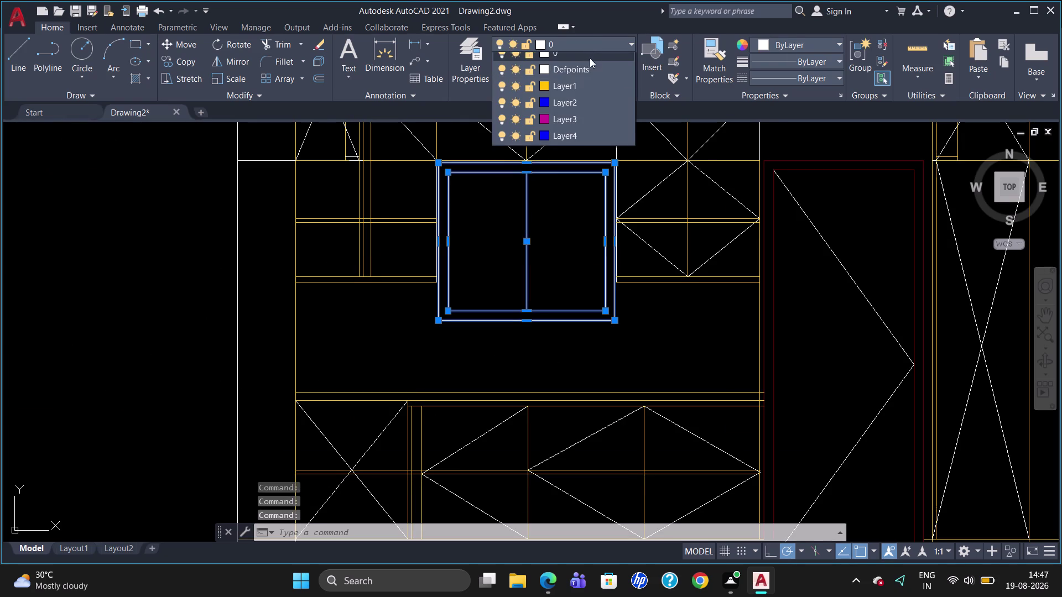
click(578, 113)
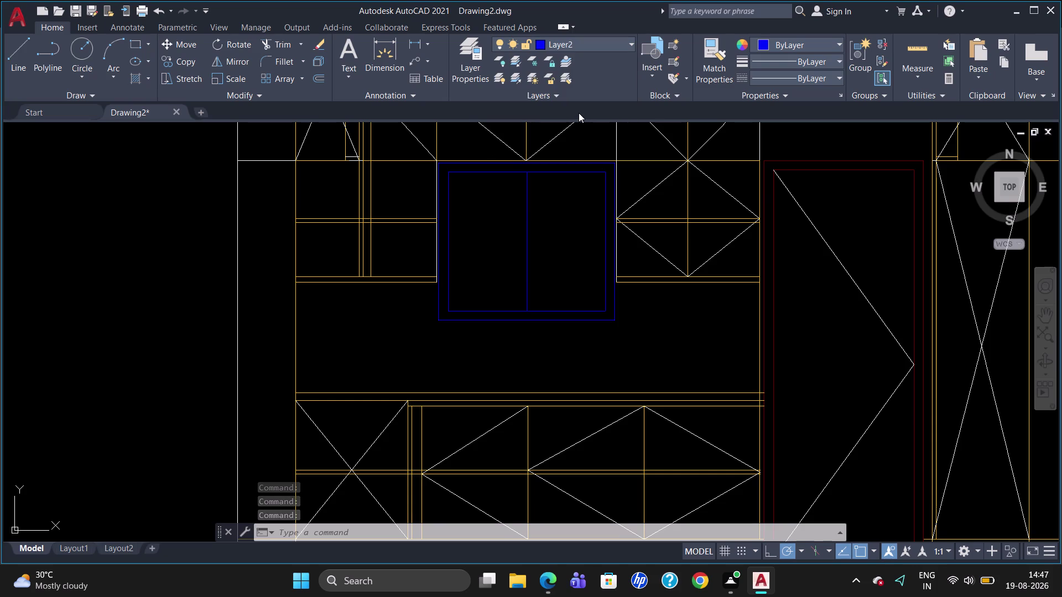
key(Escape)
key(Escape)
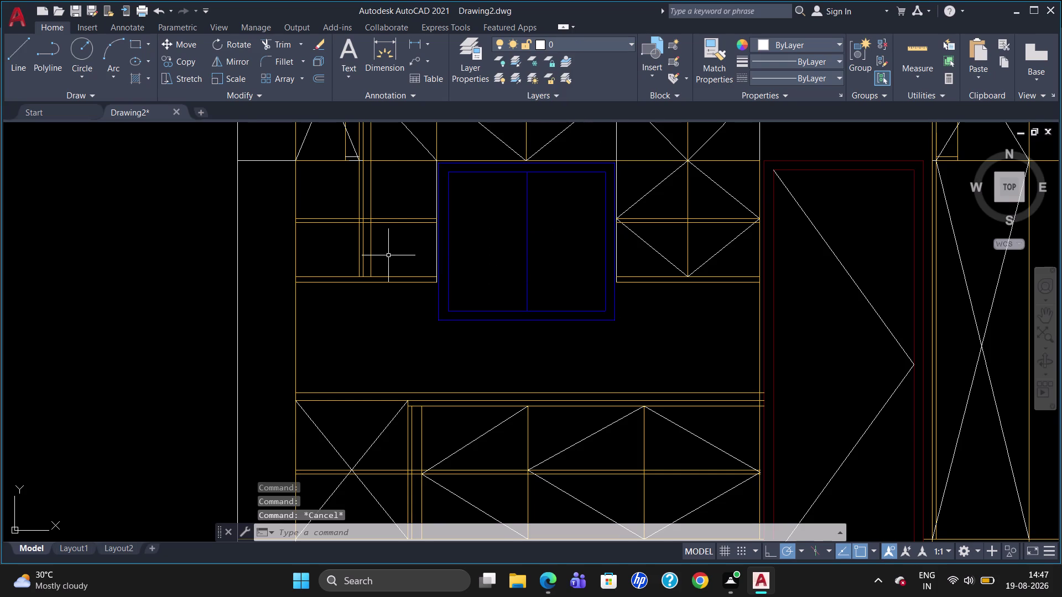
Delete the stray line at the top left.
scroll(down, 3)
scroll(up, 3)
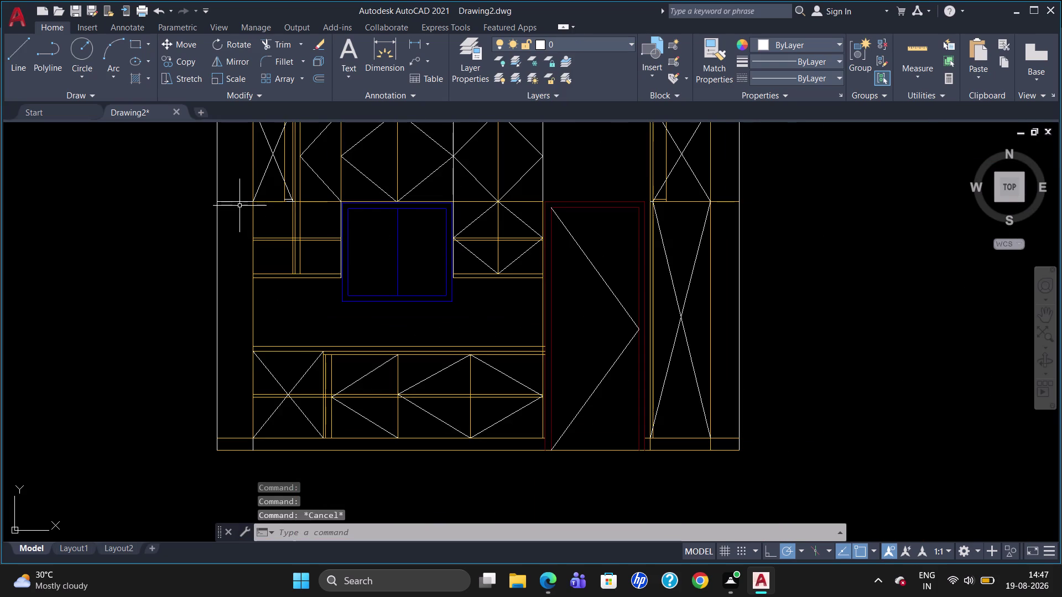
click(234, 202)
key(Delete)
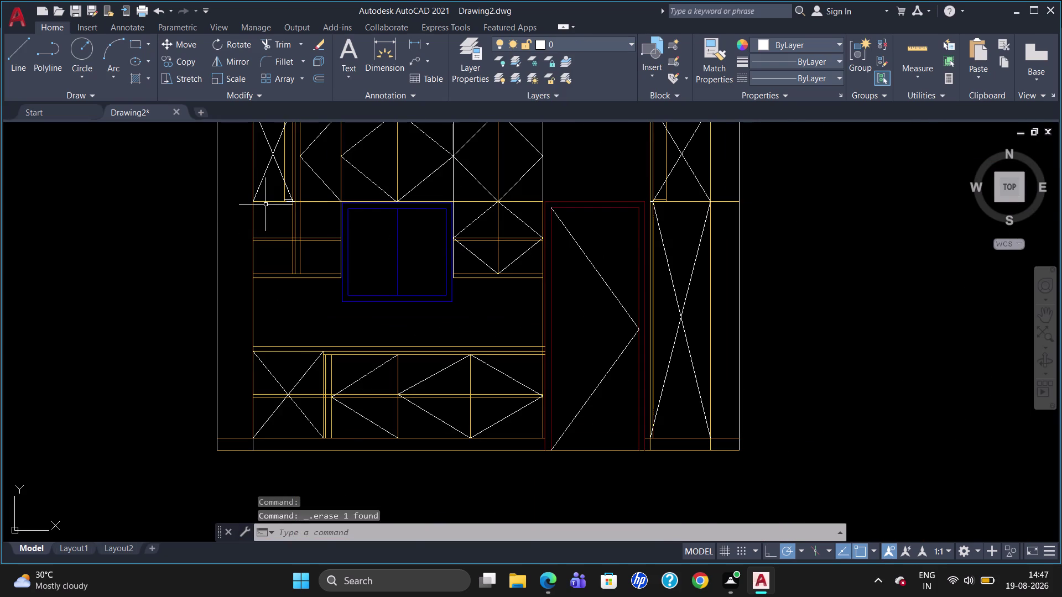
Put the two short ledge lines on Layer1 and clear the selection.
scroll(up, 3)
click(325, 198)
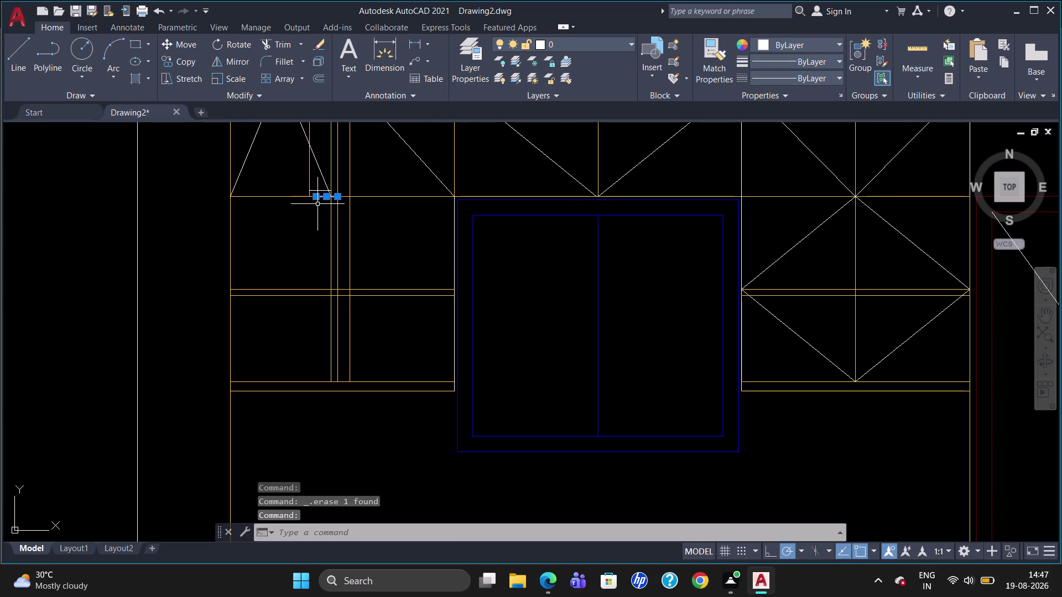
scroll(up, 3)
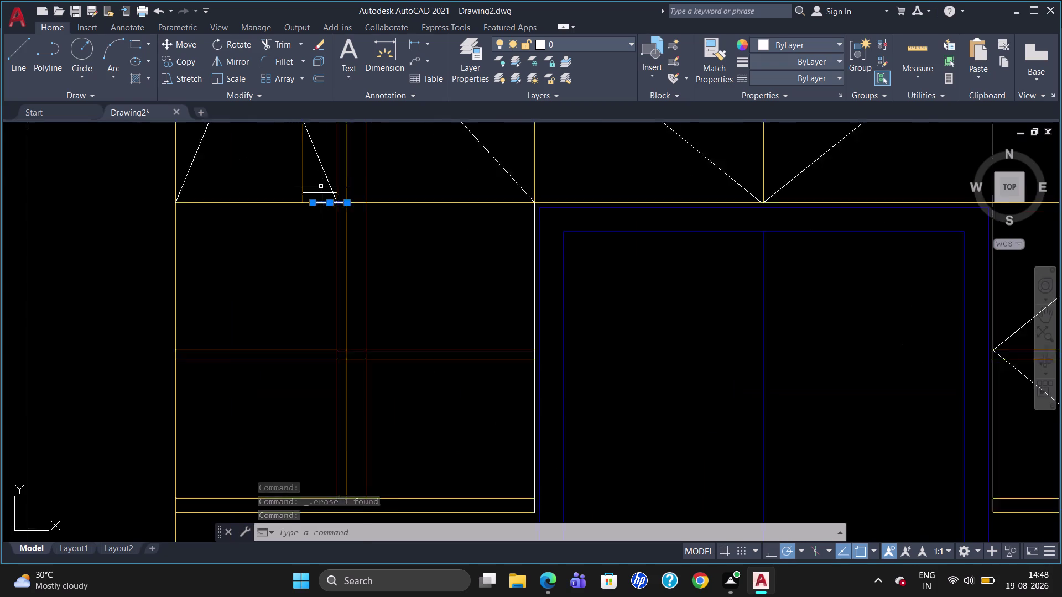
scroll(up, 3)
click(321, 201)
click(569, 46)
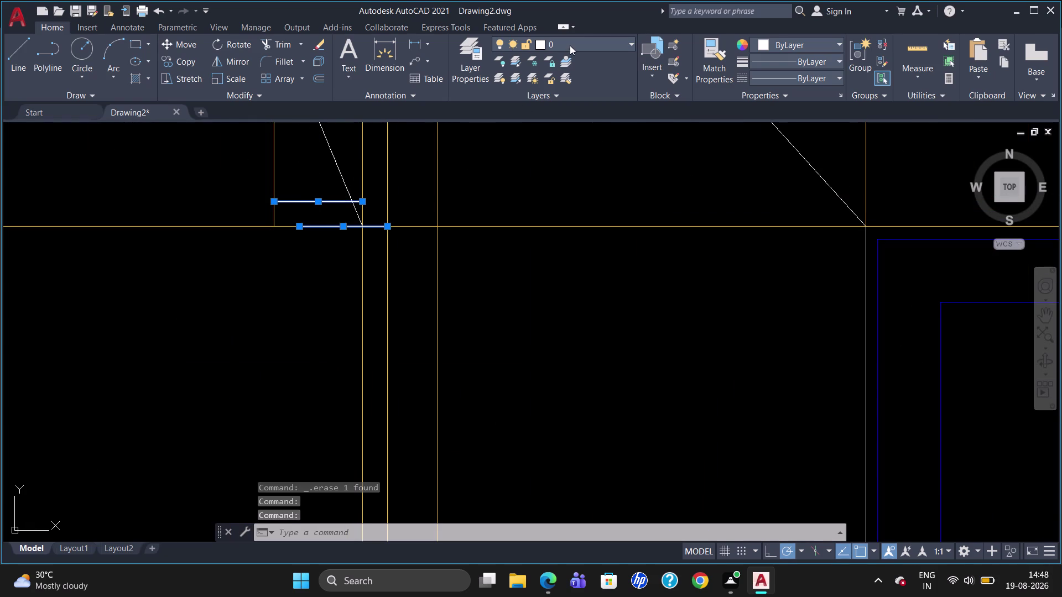
click(566, 89)
key(Escape)
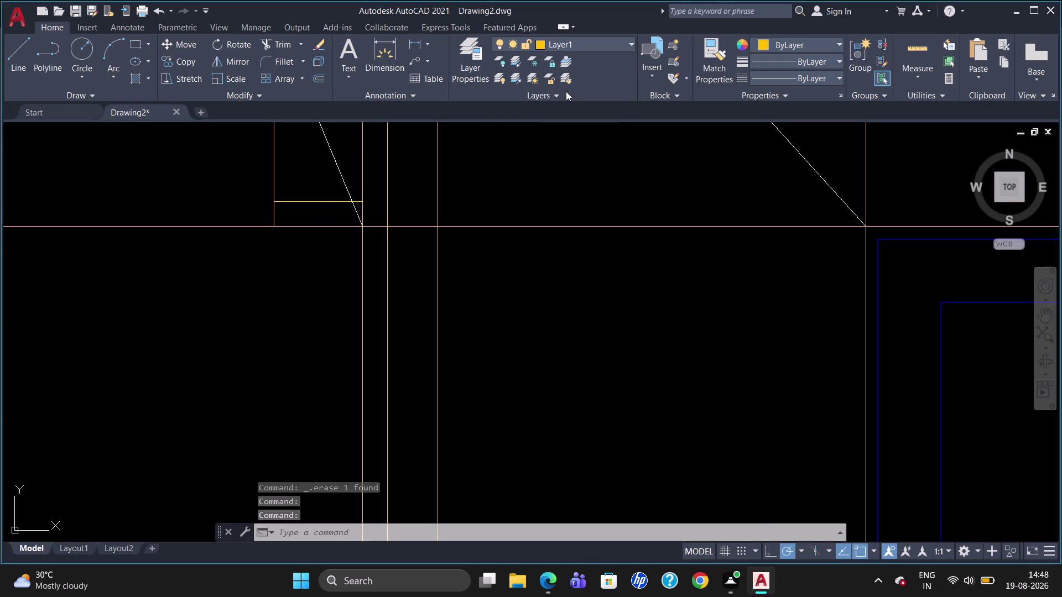
scroll(down, 3)
scroll(down, 3)
key(Escape)
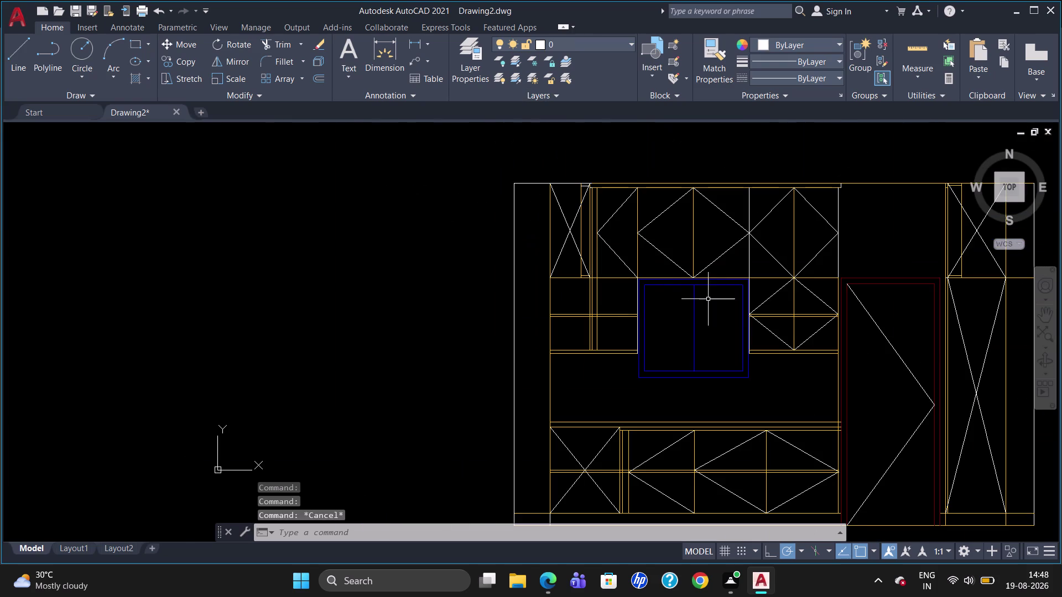
Clear the selection and dismiss the stray ribbon context menu.
scroll(up, 3)
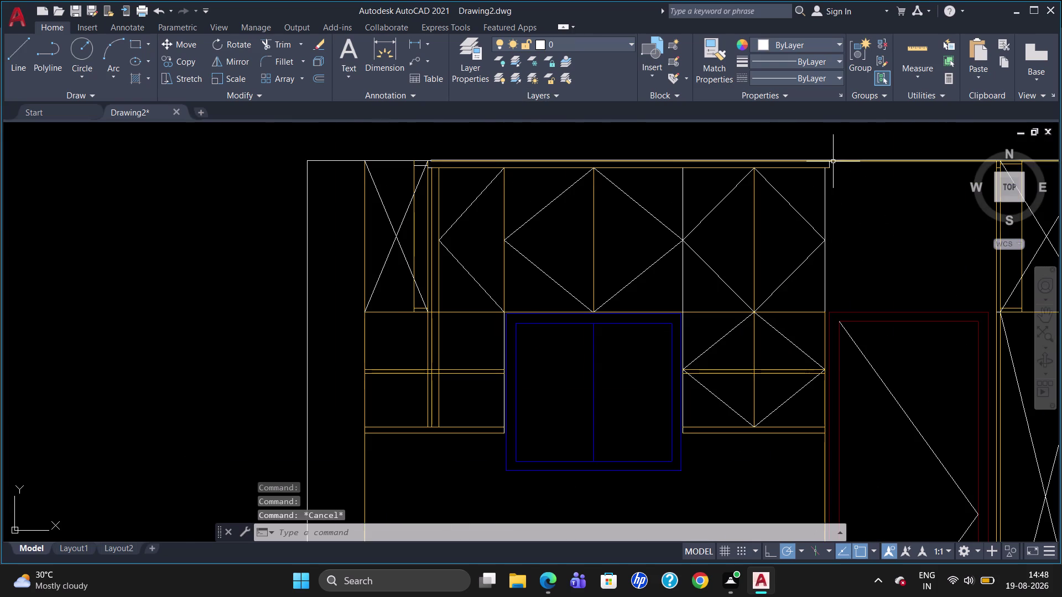
click(829, 163)
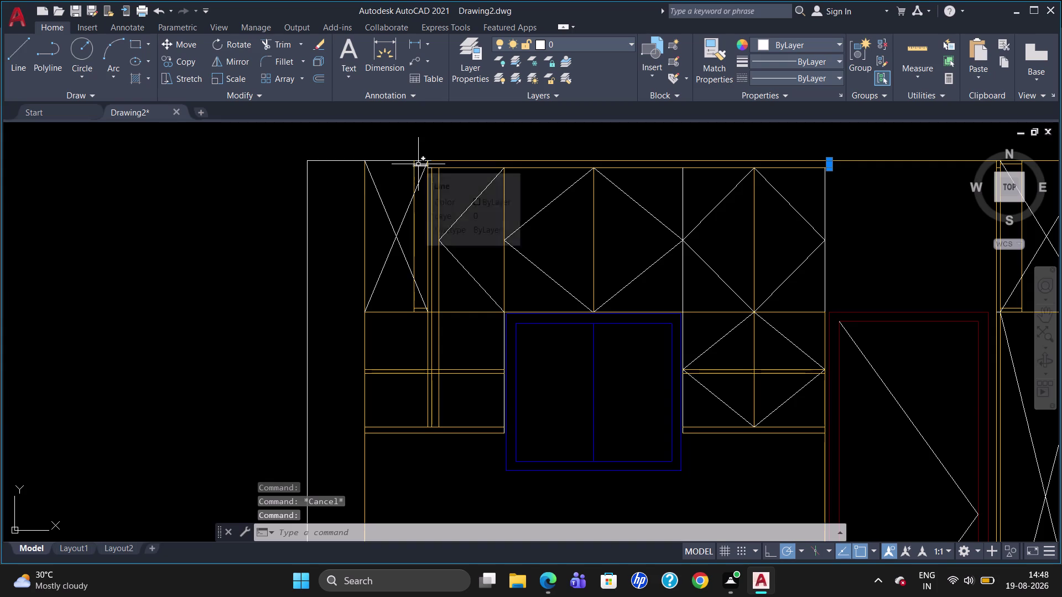
key(Escape)
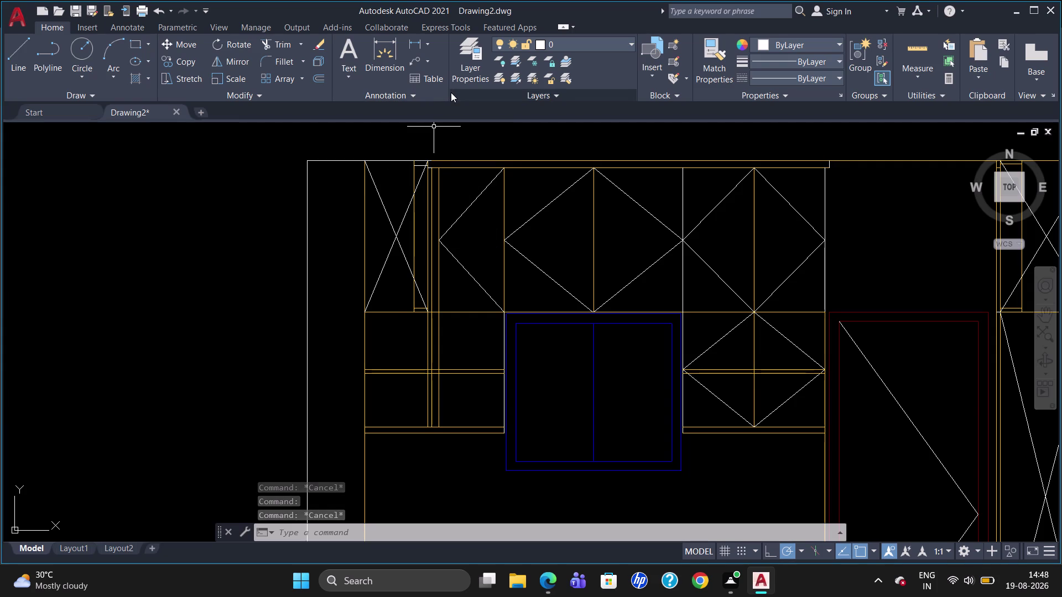
right_click(451, 92)
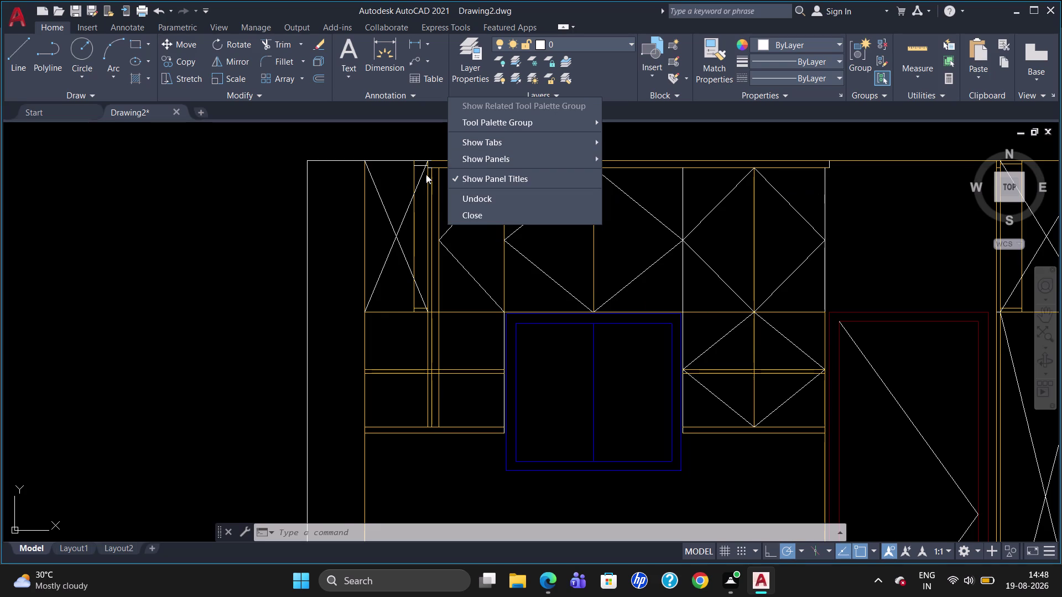
scroll(up, 3)
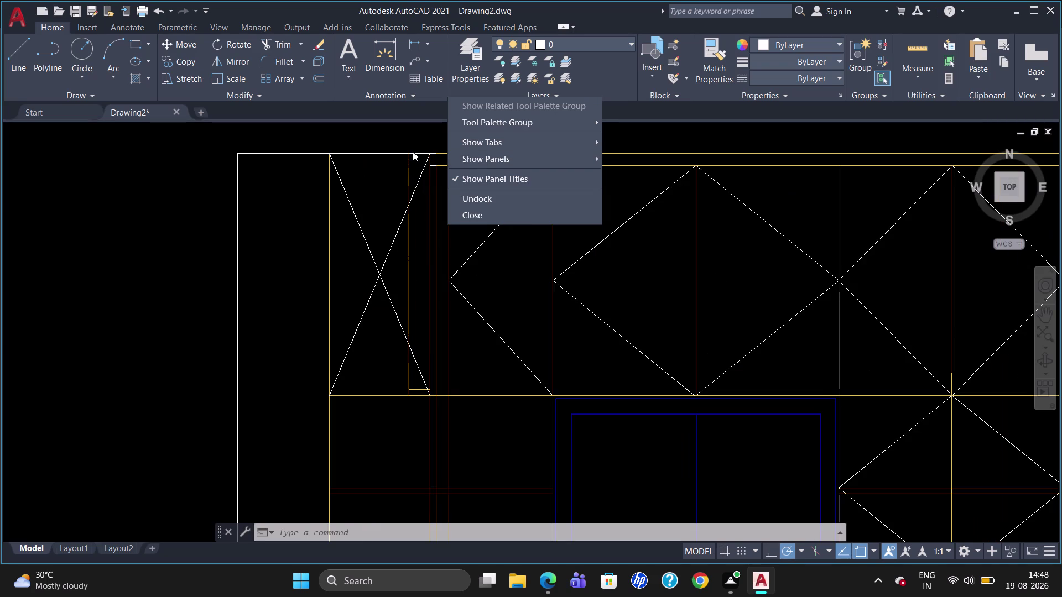
key(Escape)
key(Escape)
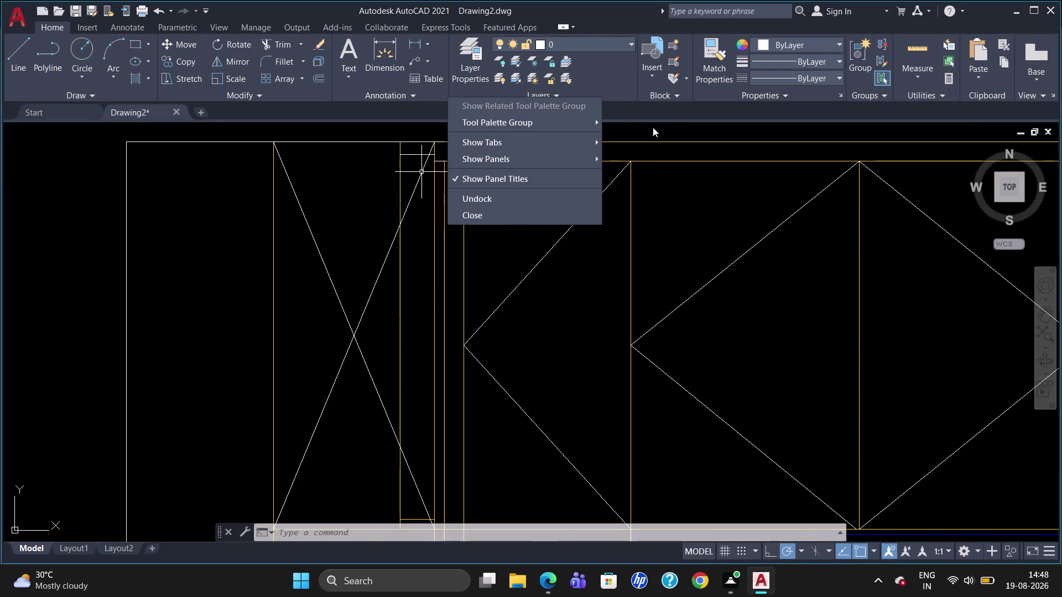
click(653, 128)
Zoom in on the loft and make Layer1 the current layer.
scroll(down, 3)
scroll(up, 3)
scroll(down, 3)
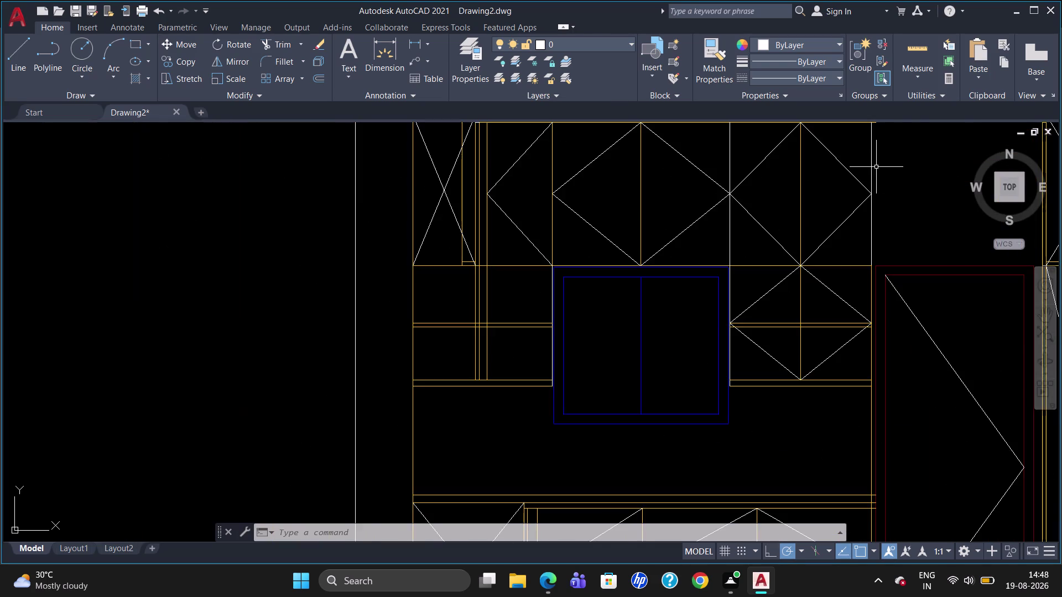
scroll(down, 3)
scroll(up, 3)
scroll(down, 3)
scroll(up, 3)
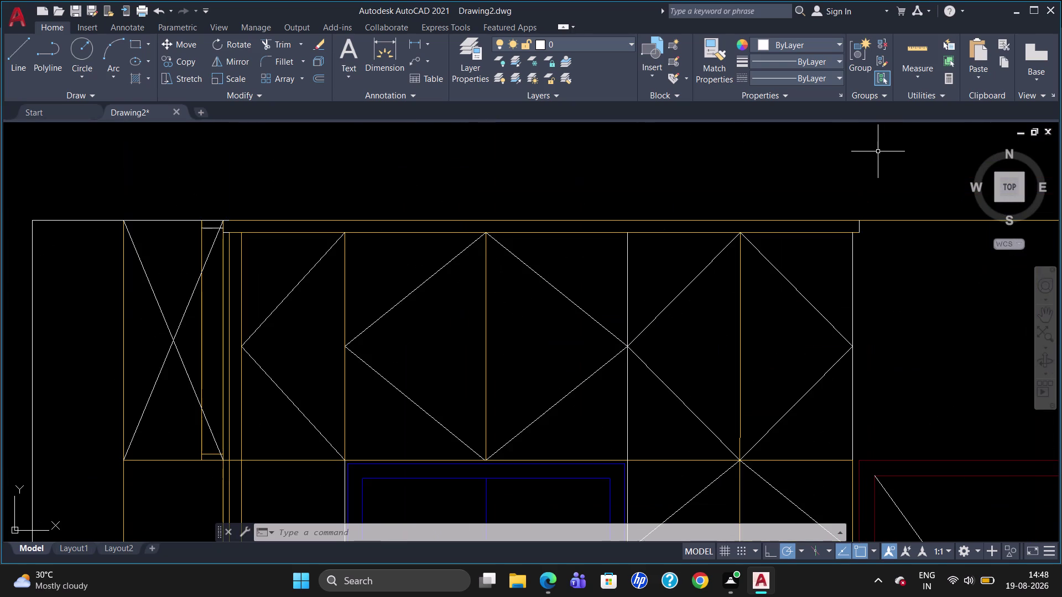
click(615, 45)
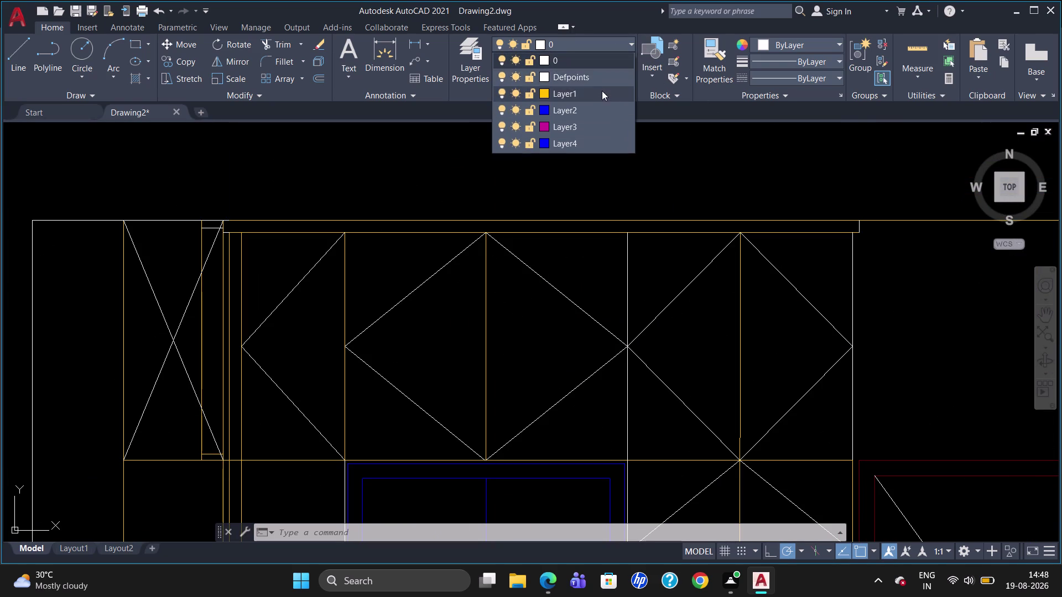
click(601, 91)
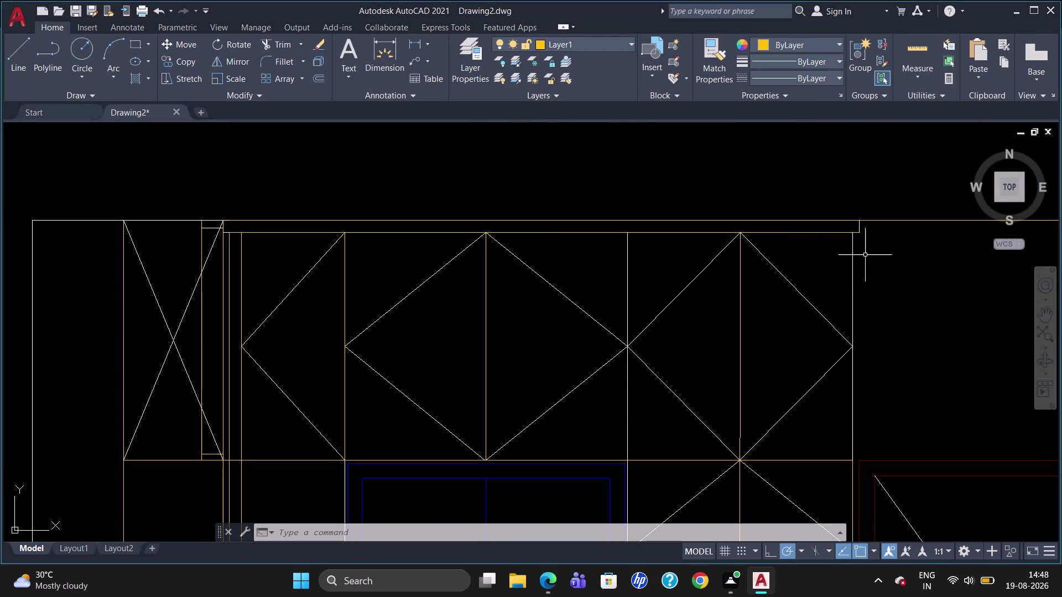
Draw a short vertical line upward from the loft's top-right corner.
key(l)
key(Return)
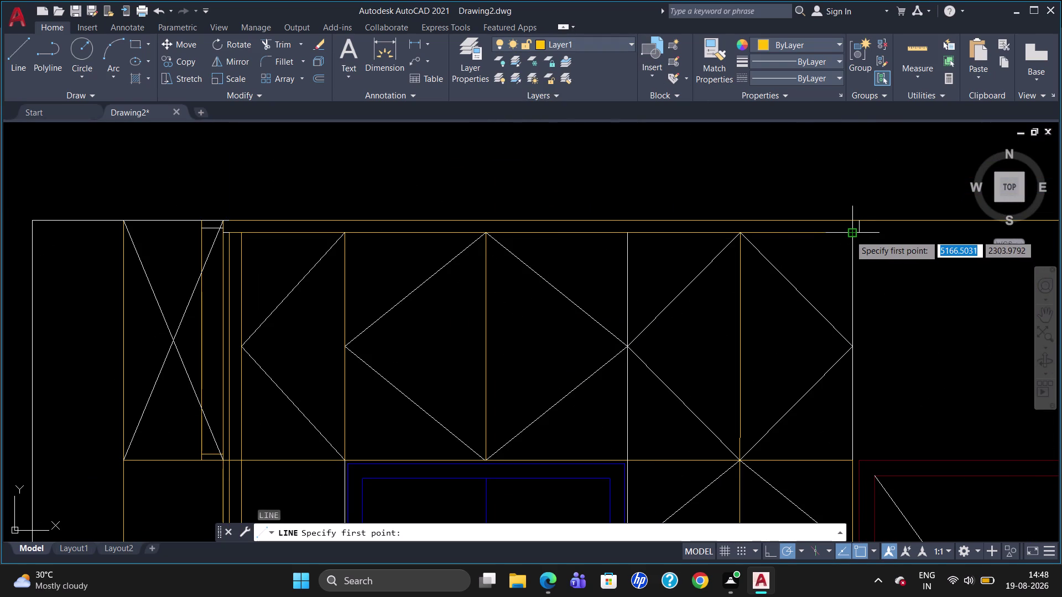
click(850, 235)
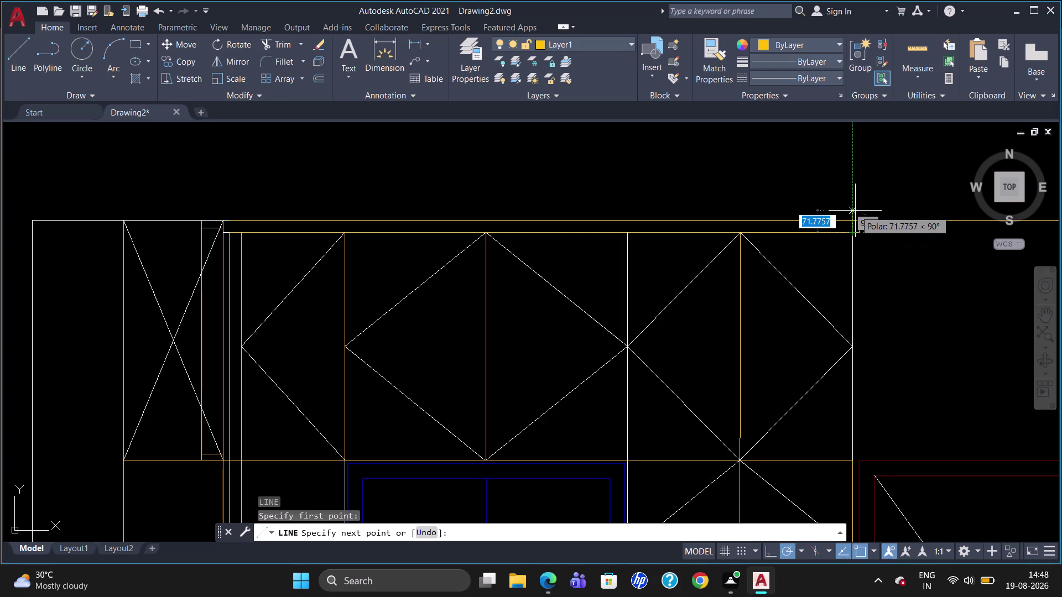
click(854, 221)
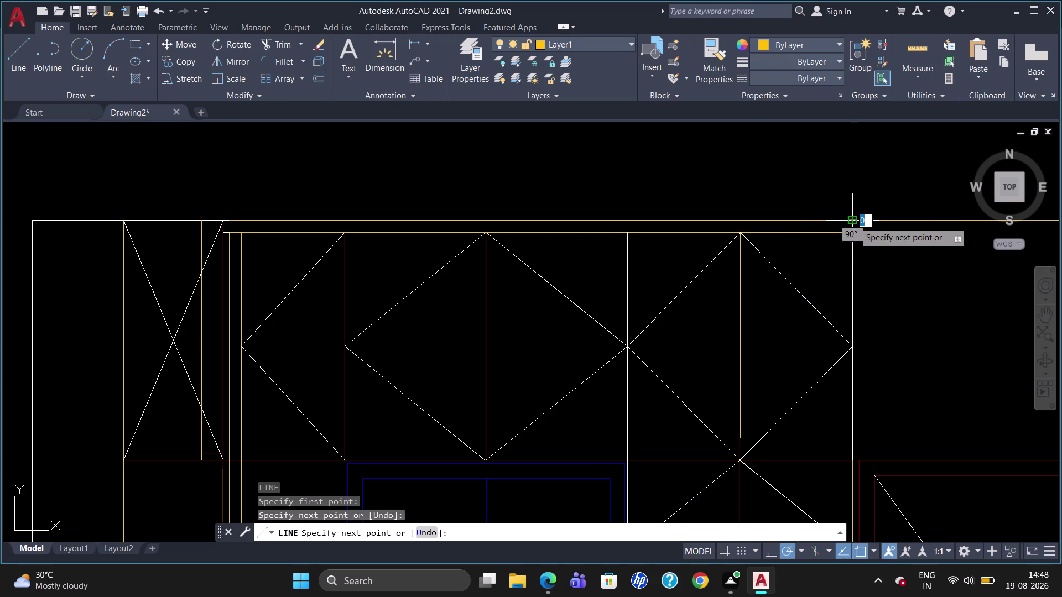
key(Escape)
Try trimming the short corner line using all edges as cutting edges.
text(TR)
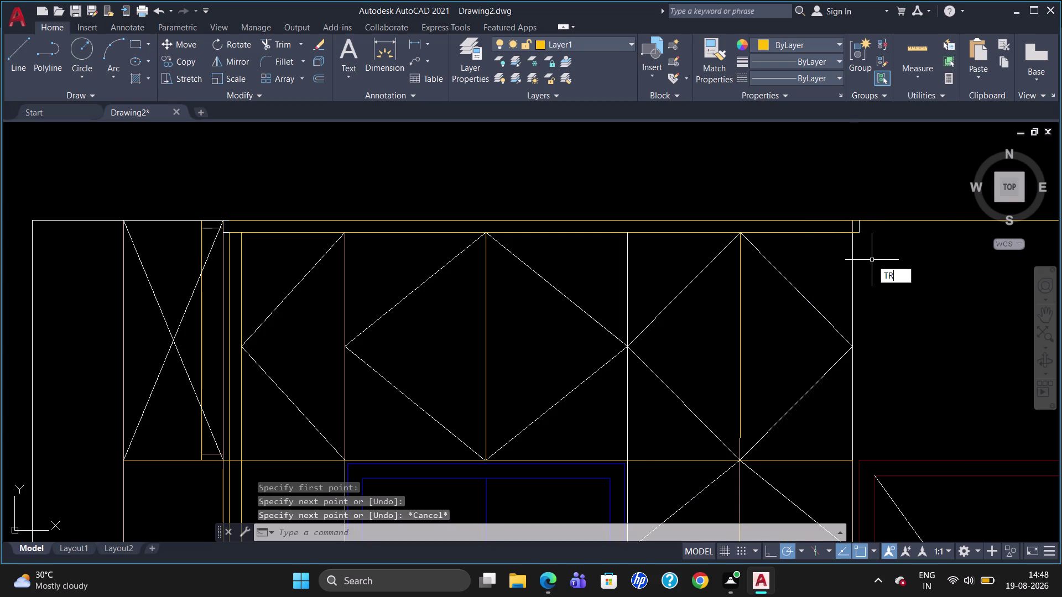
key(Return)
key(Return)
click(859, 229)
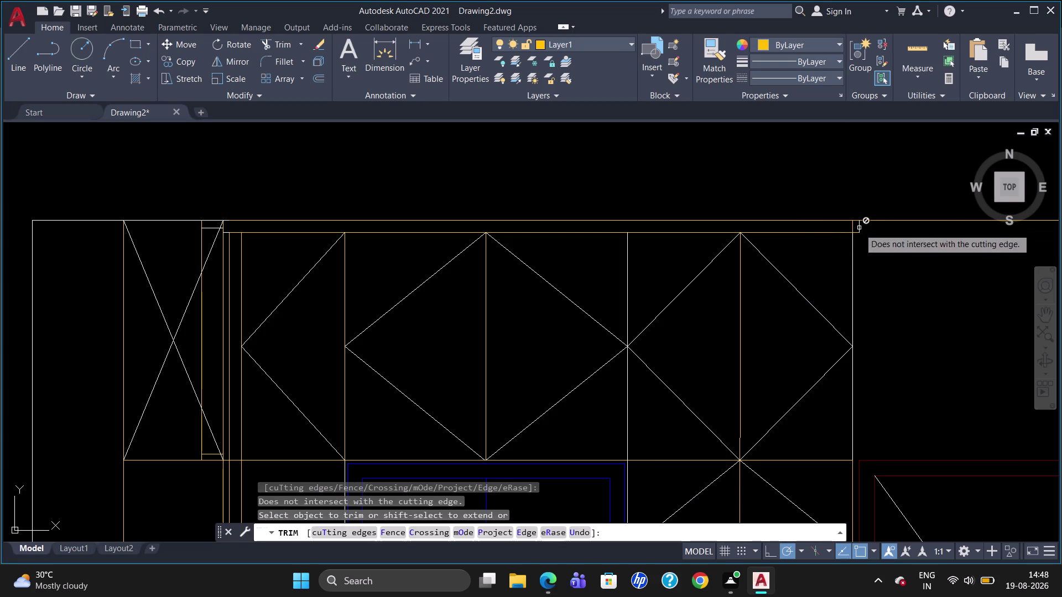
click(858, 233)
key(Return)
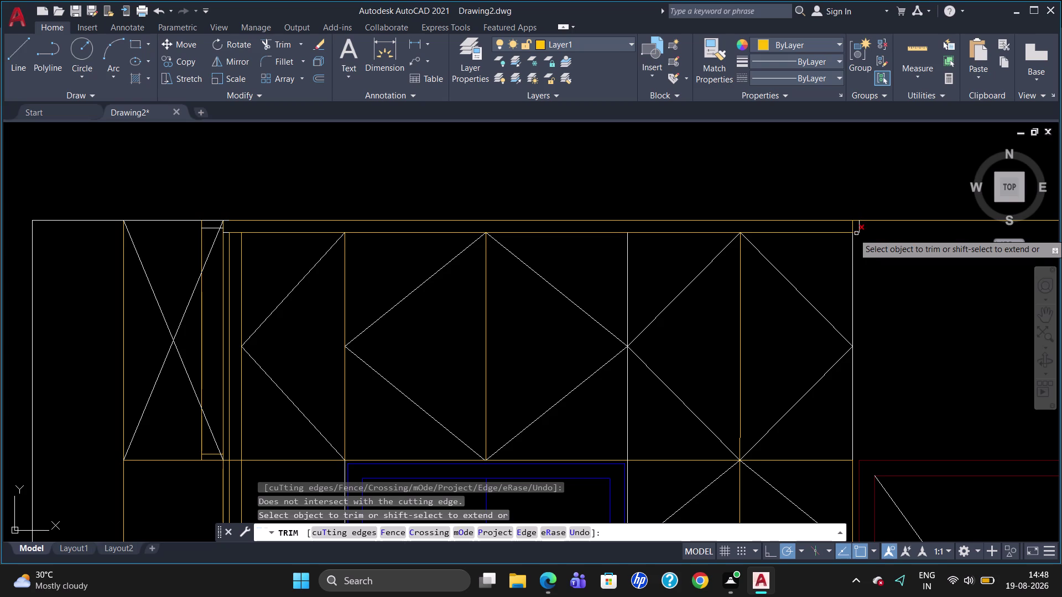
Retrim the corner stub against a chosen cutting edge, then delete the stray segment.
key(Return)
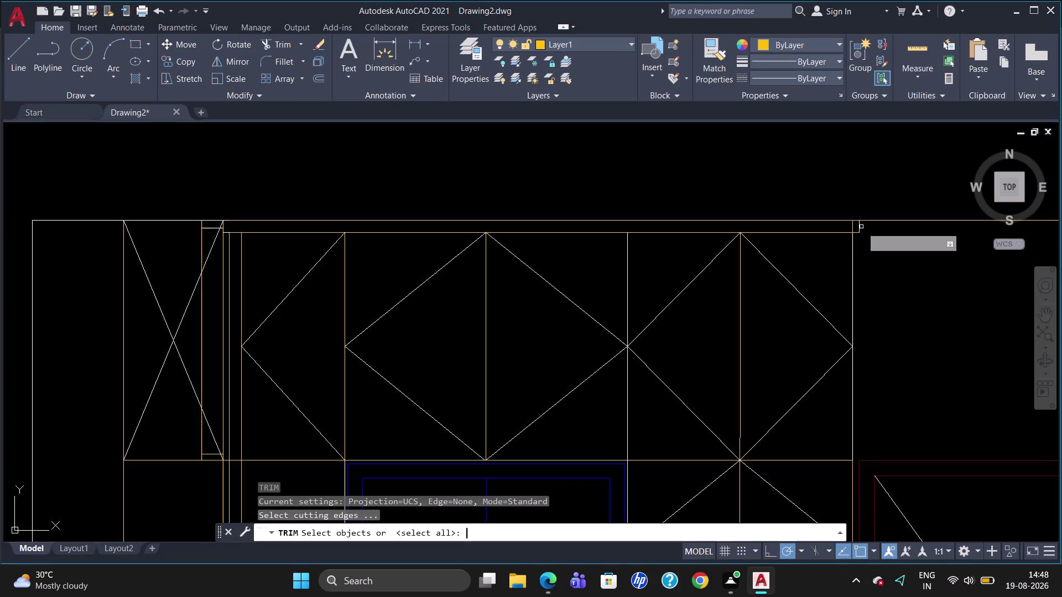
click(859, 232)
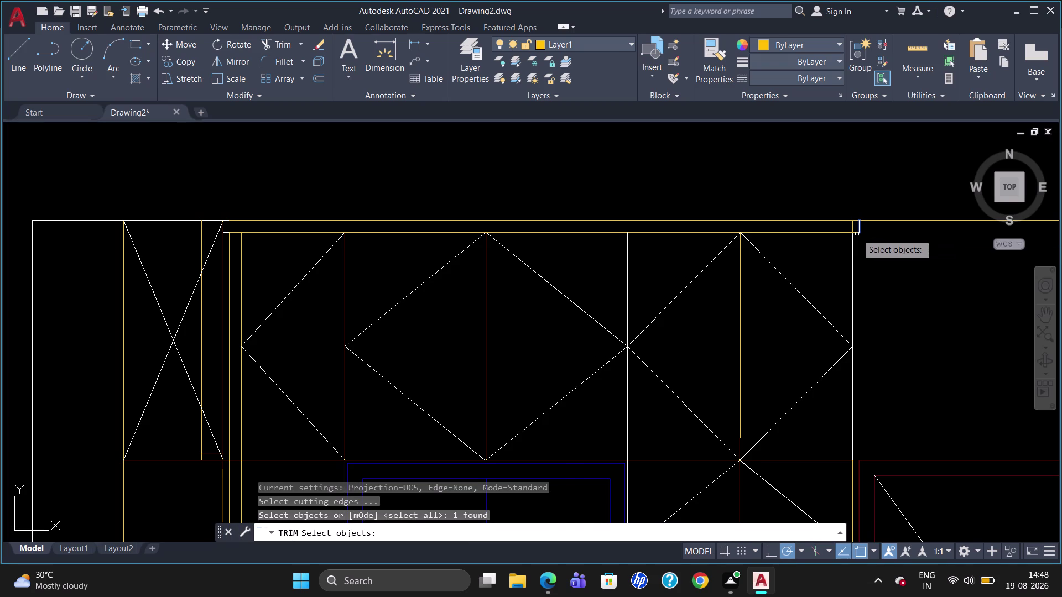
key(Return)
click(856, 233)
key(Escape)
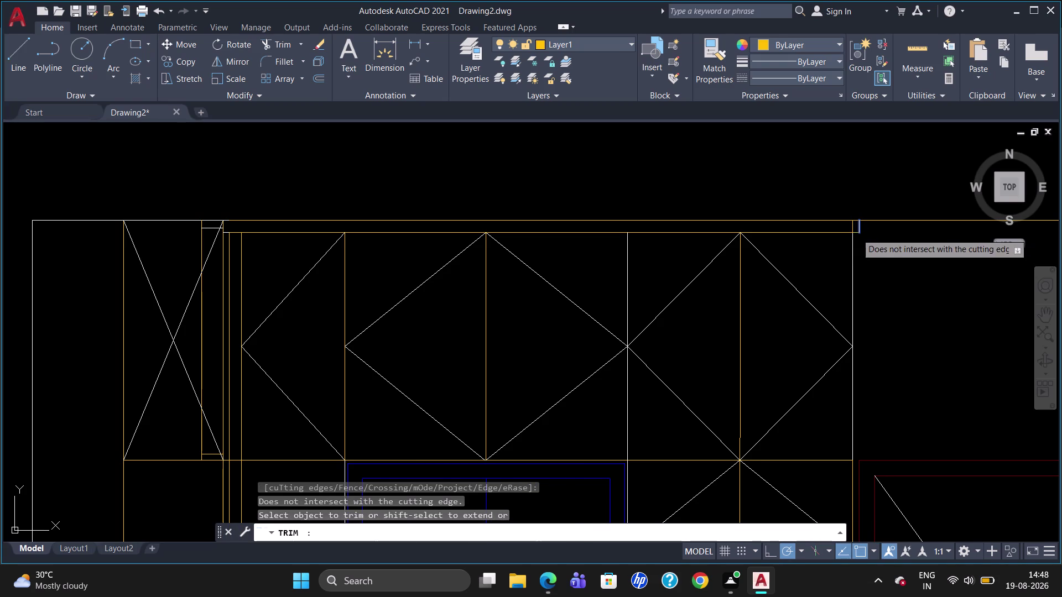
click(858, 228)
key(Delete)
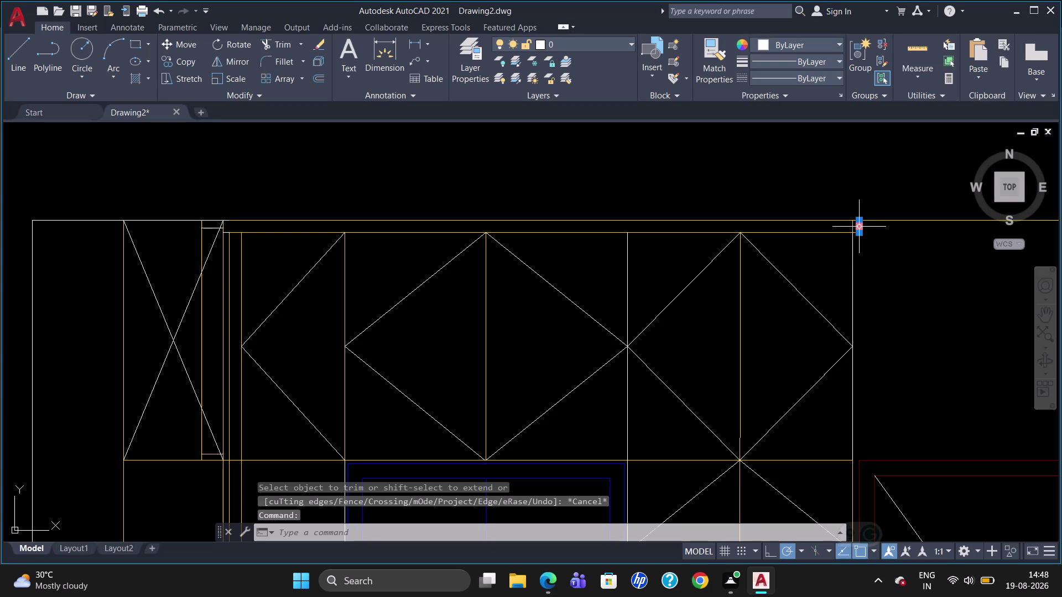
Start another TR trim on the remaining corner segment.
key(t)
key(r)
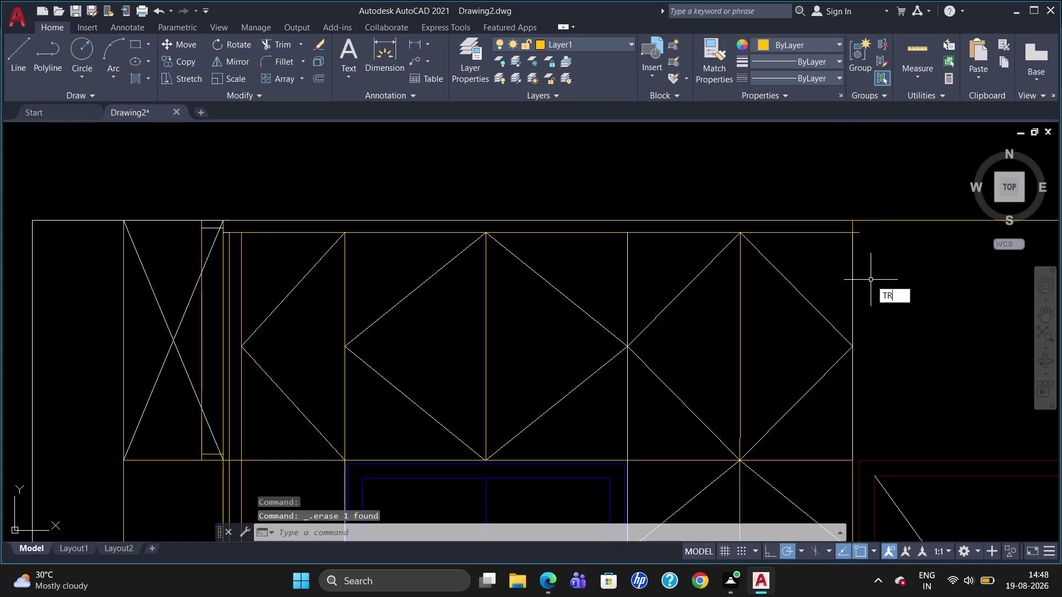
key(Return)
key(Return)
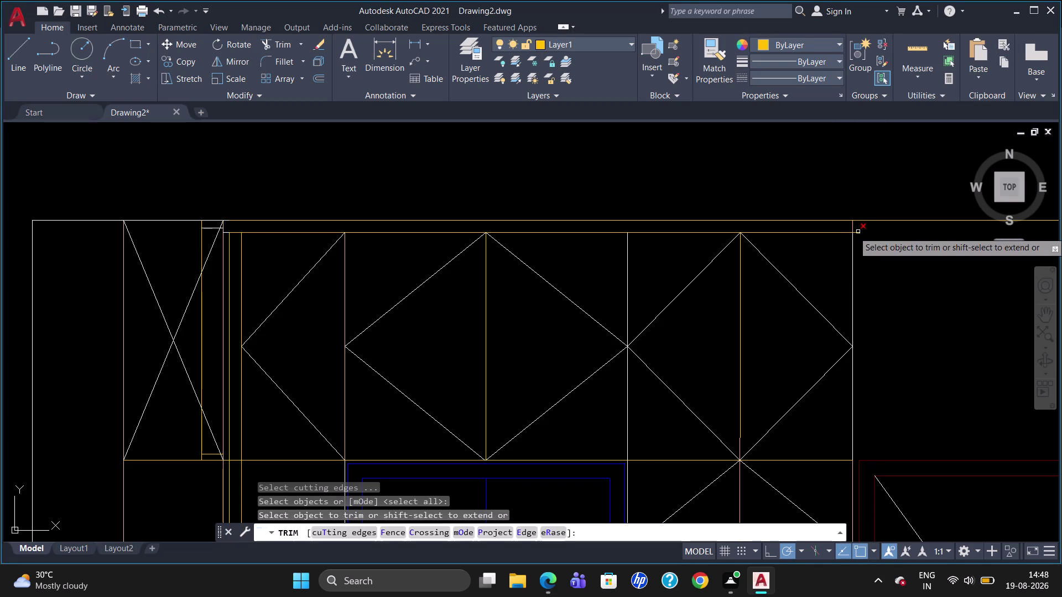
click(858, 232)
key(super+F1)
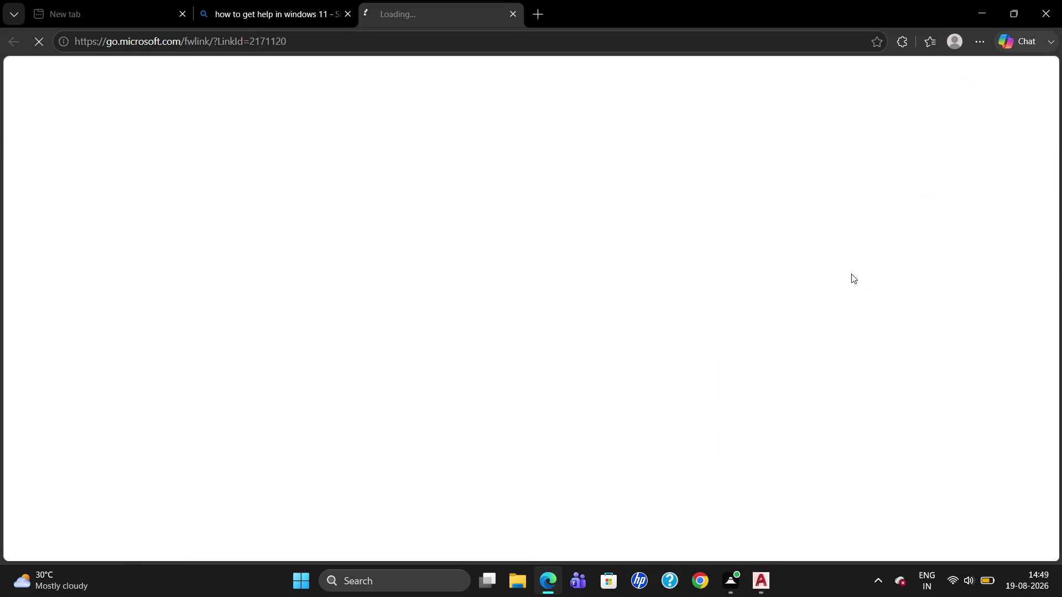
click(746, 576)
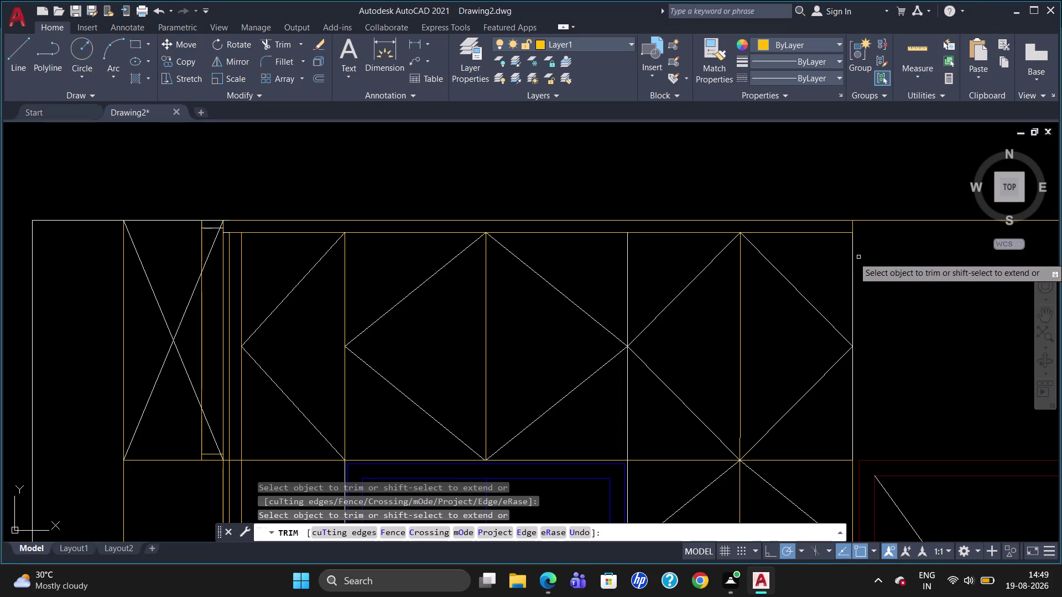
key(Escape)
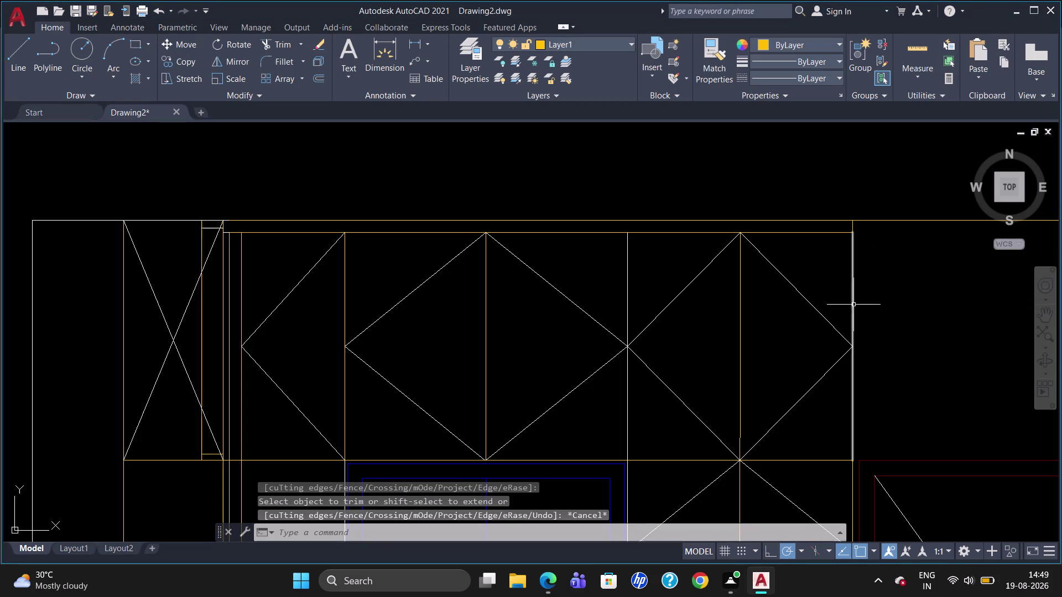
click(851, 311)
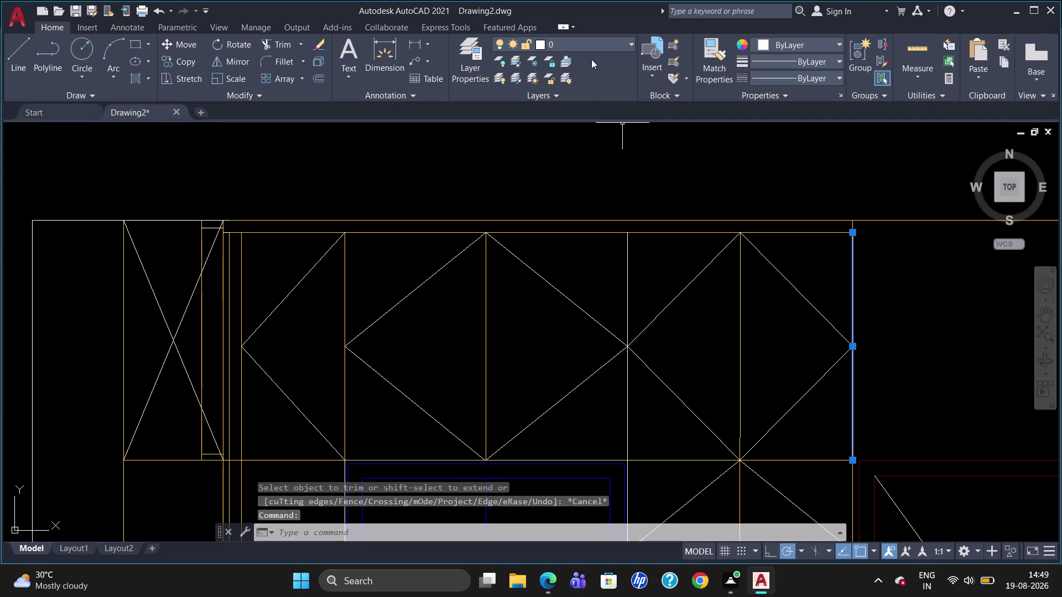
click(598, 44)
click(591, 88)
key(Escape)
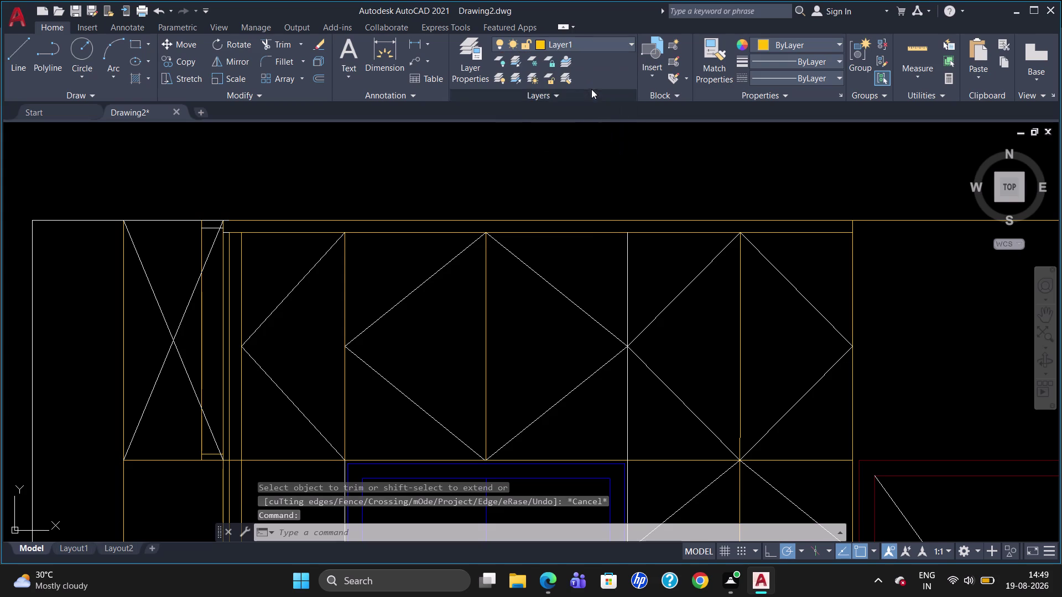
scroll(down, 3)
key(Escape)
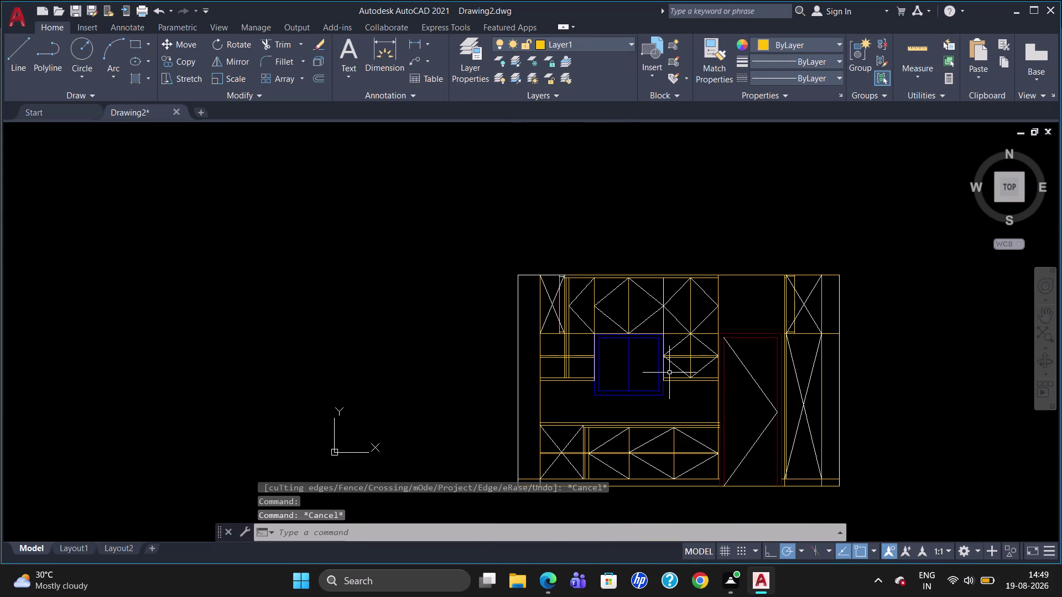
scroll(up, 3)
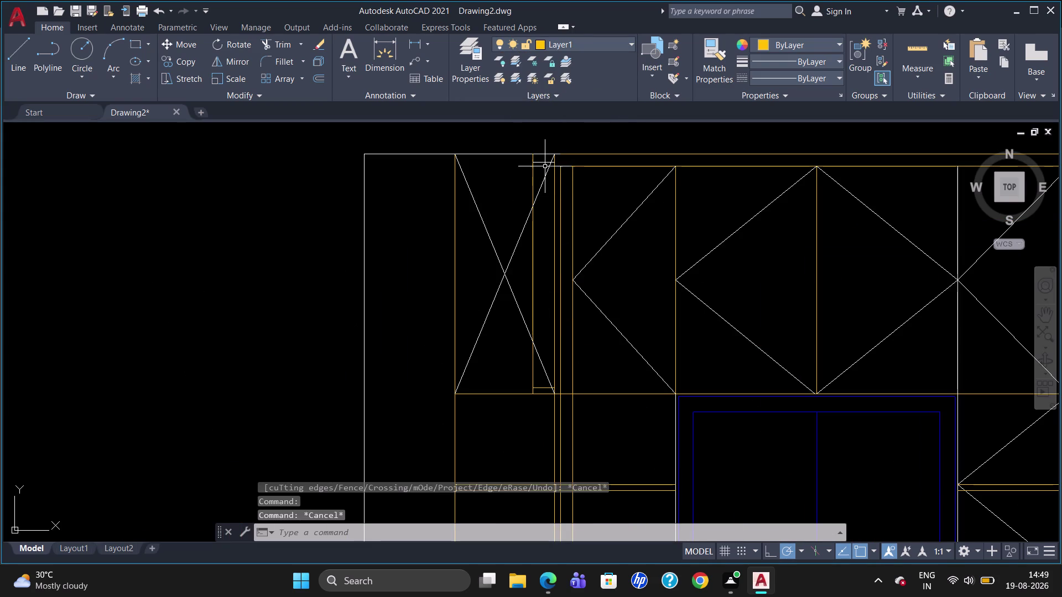
click(543, 162)
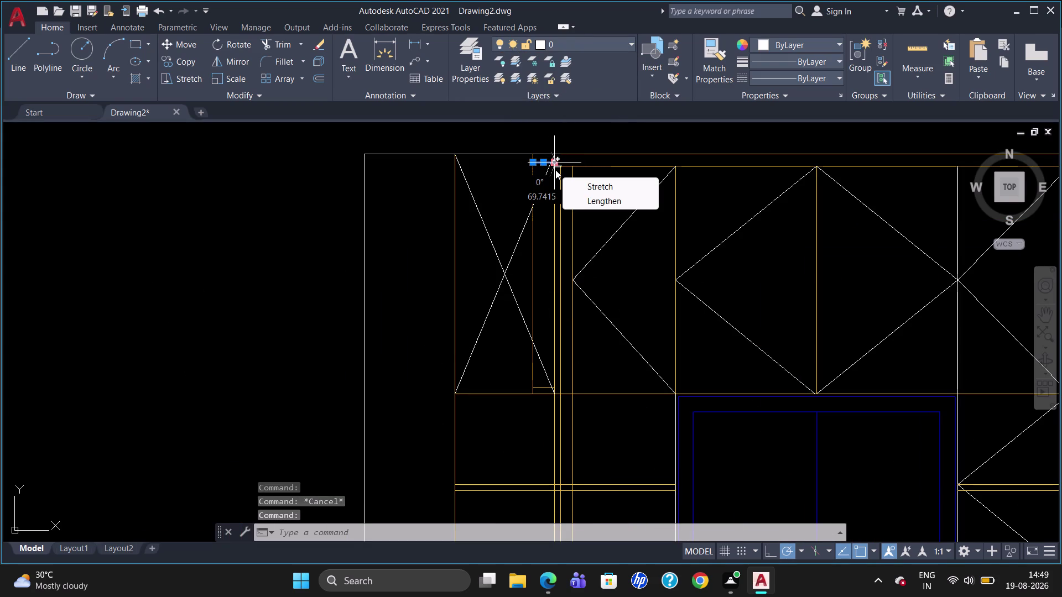
scroll(up, 3)
scroll(up, 3)
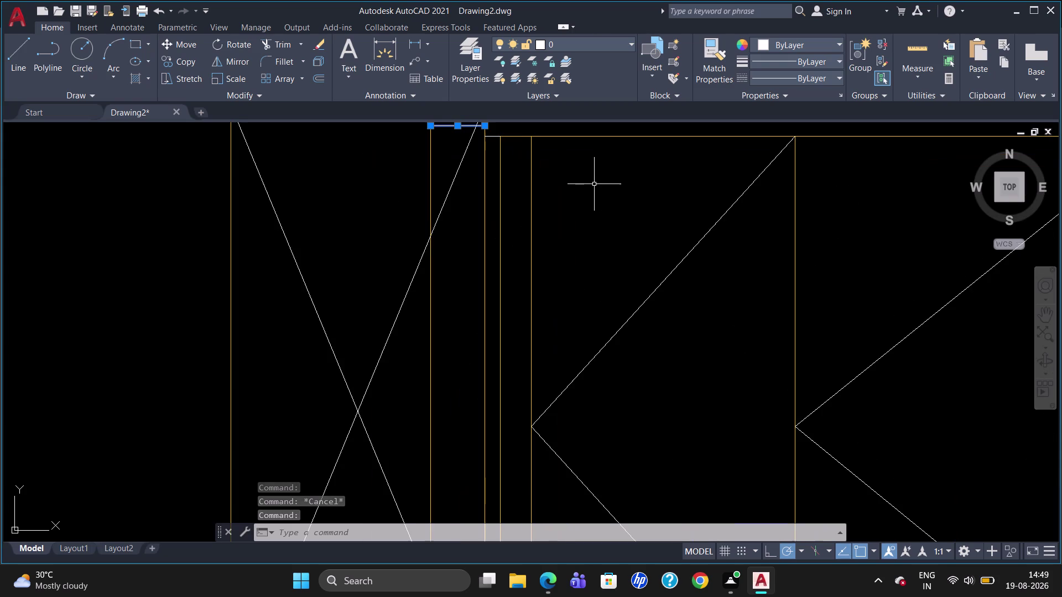
click(492, 135)
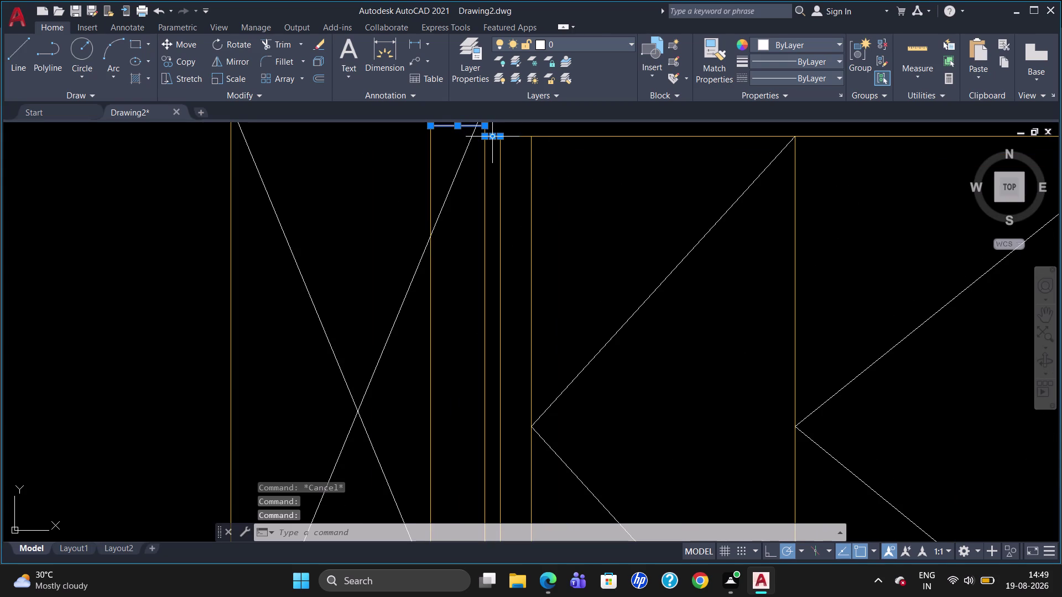
click(571, 39)
click(574, 93)
key(Escape)
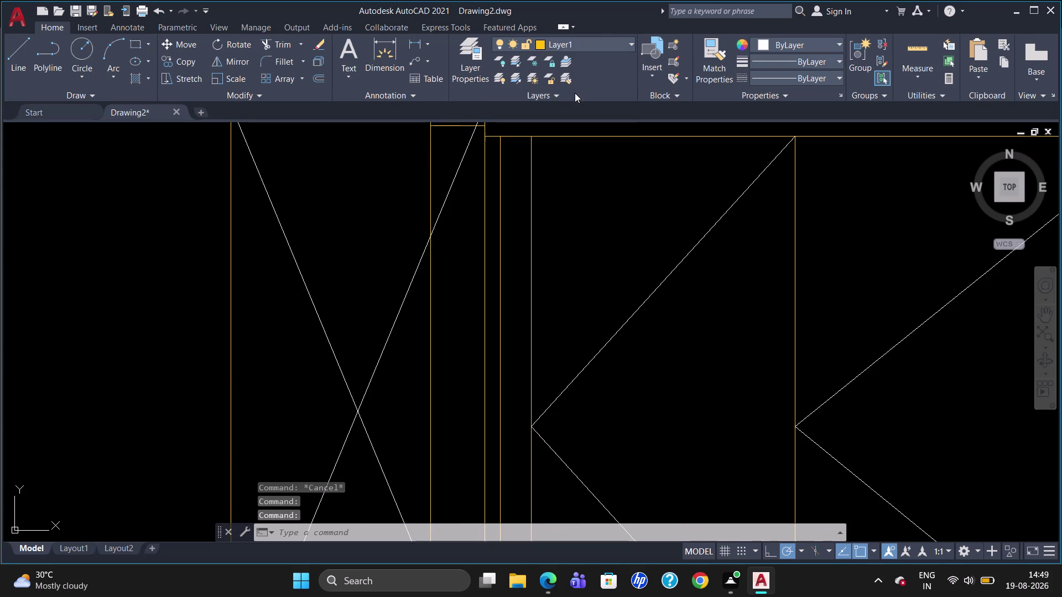
scroll(down, 3)
key(Escape)
scroll(down, 3)
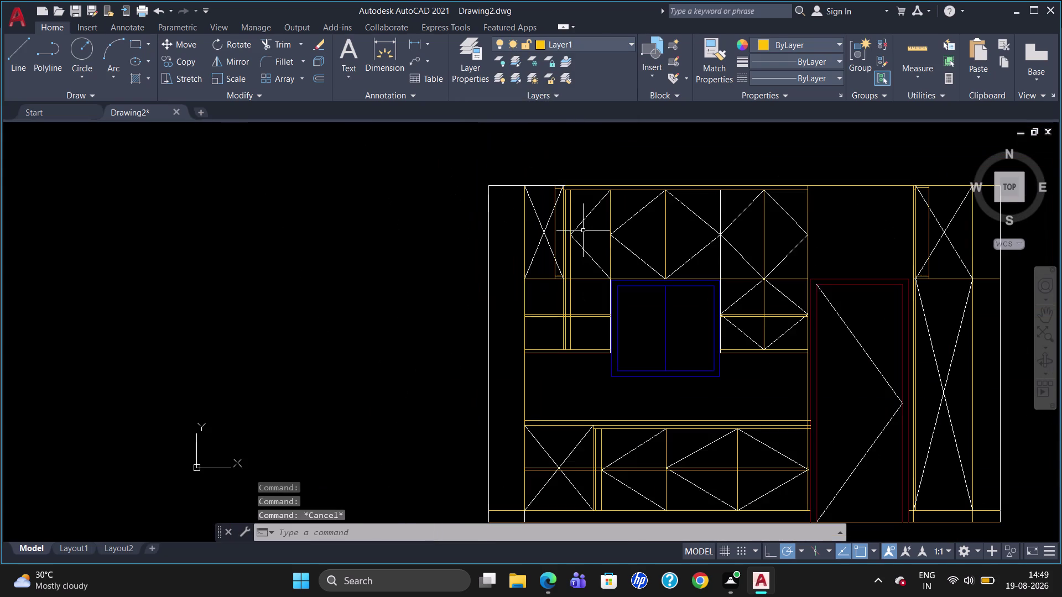
scroll(up, 3)
scroll(down, 3)
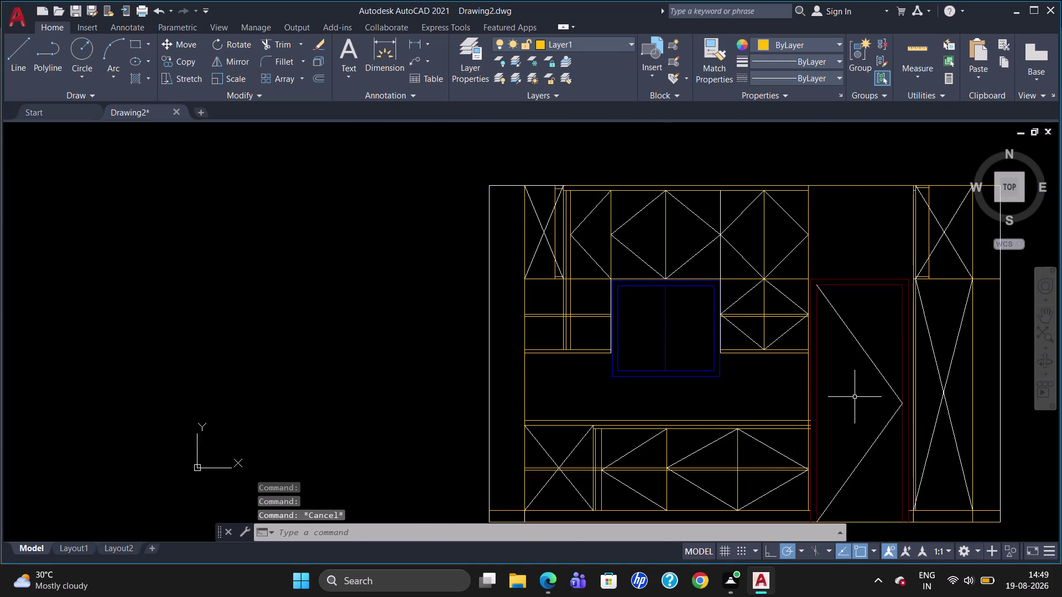
scroll(down, 3)
scroll(up, 3)
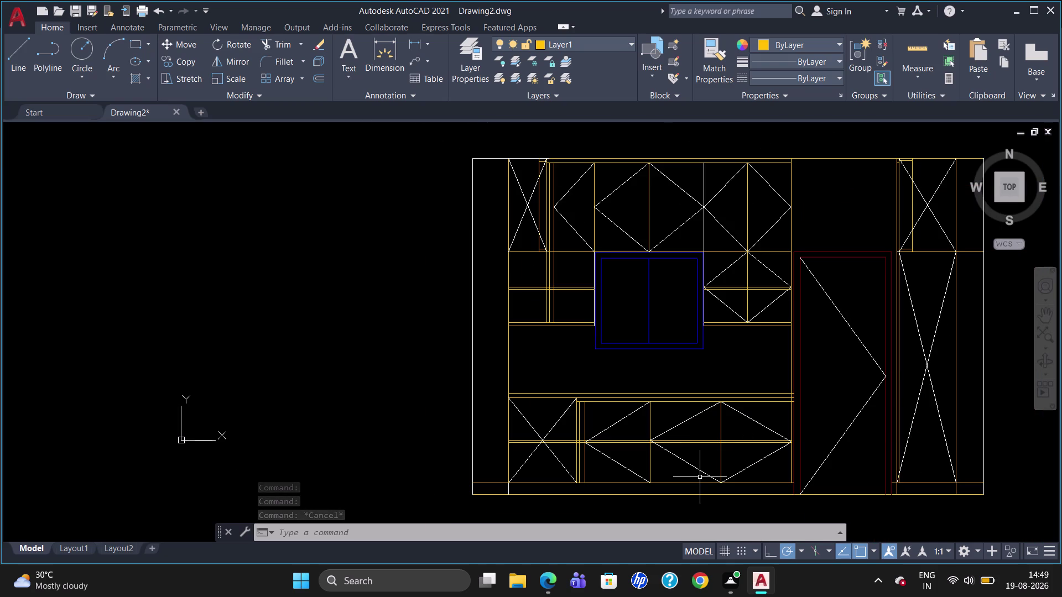
Select the diagonal, middle and cross lines on the lower shutters.
click(694, 465)
click(693, 438)
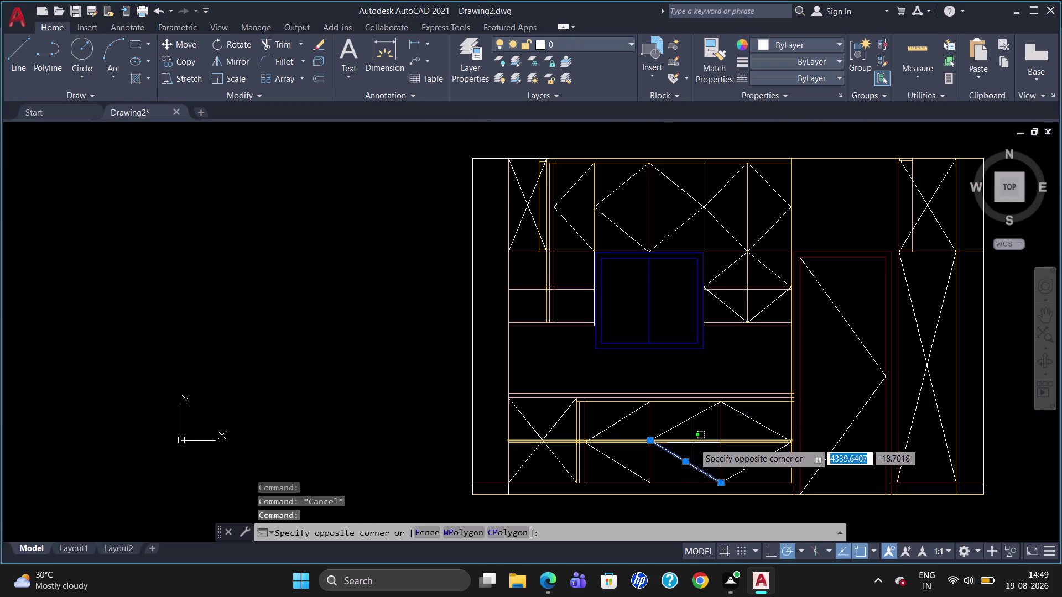
click(693, 443)
click(694, 444)
click(695, 416)
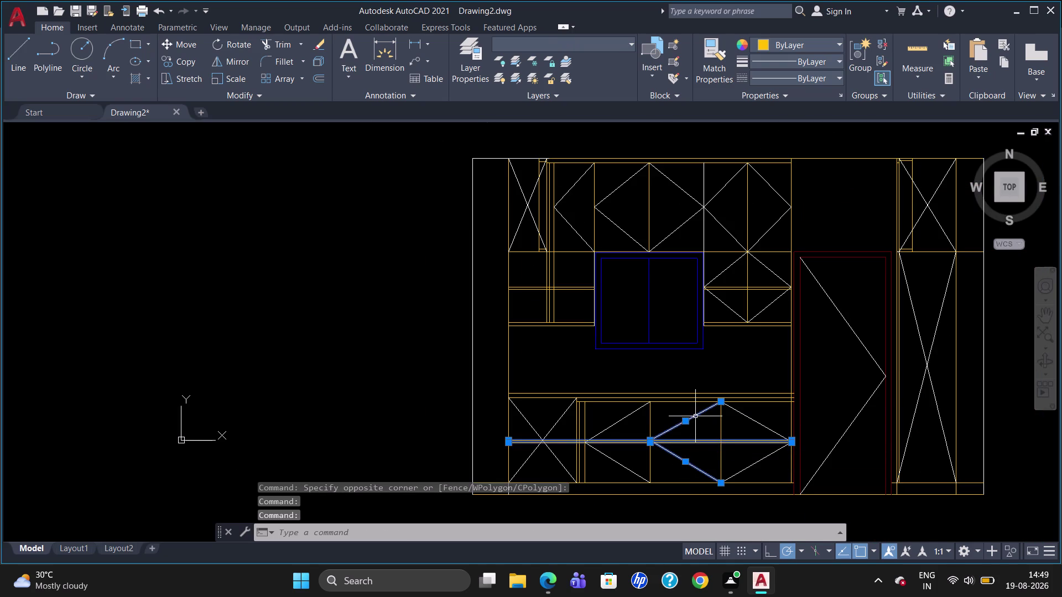
click(745, 414)
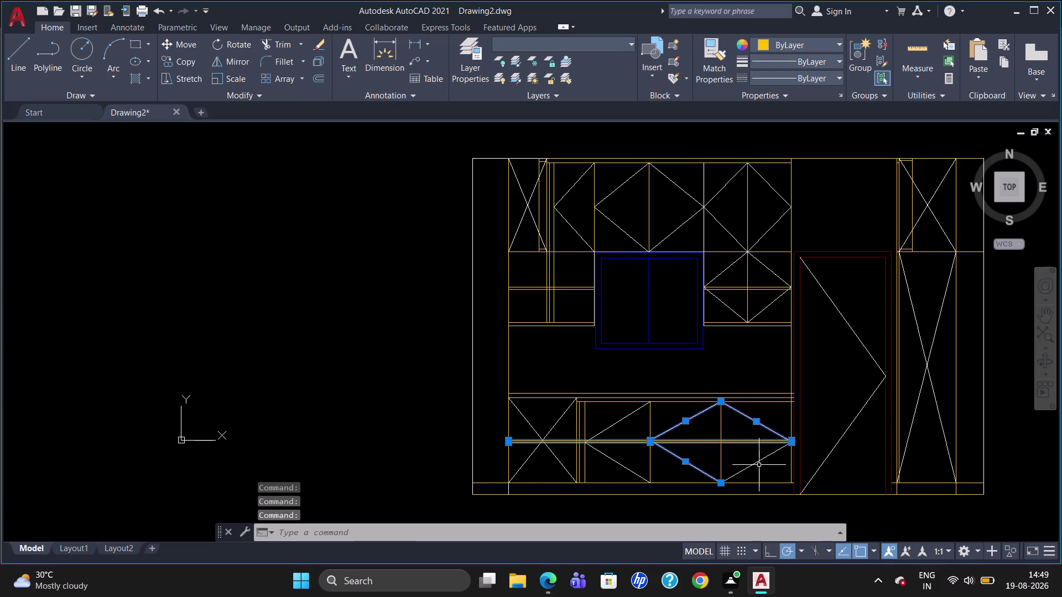
click(757, 464)
click(601, 454)
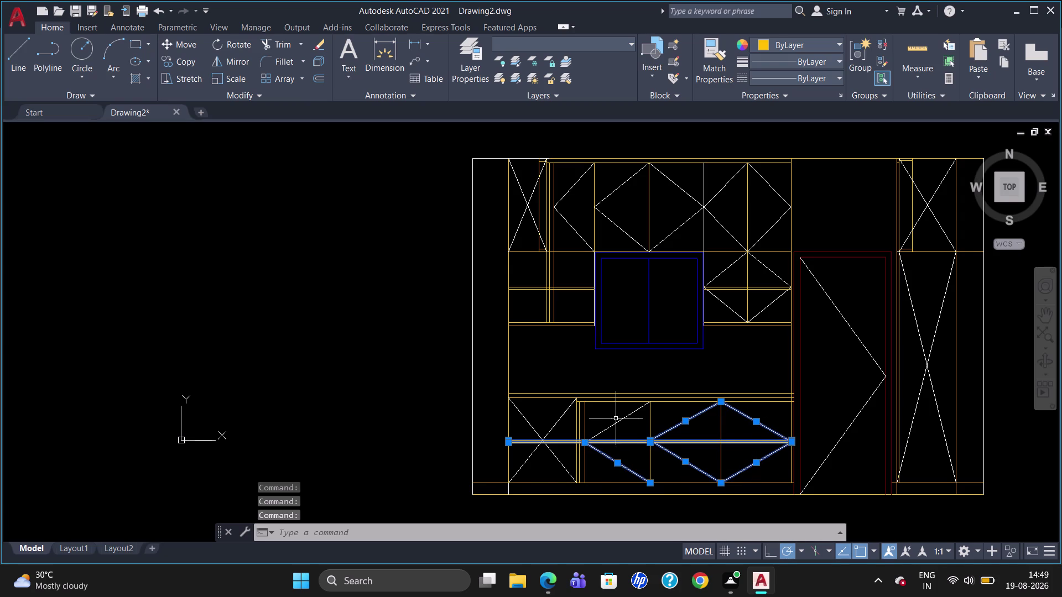
click(615, 417)
click(615, 424)
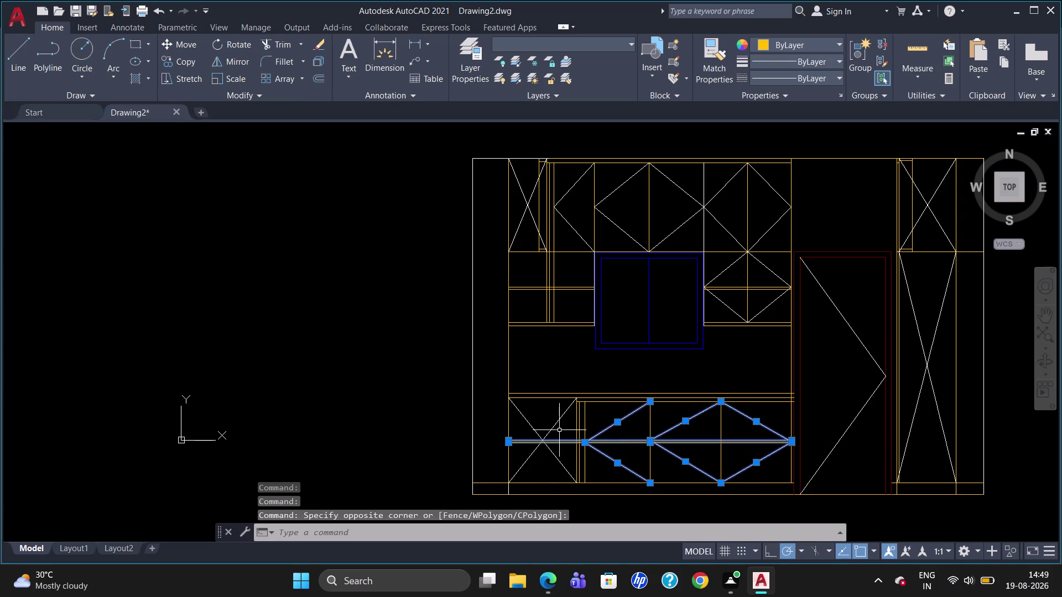
click(557, 422)
click(533, 425)
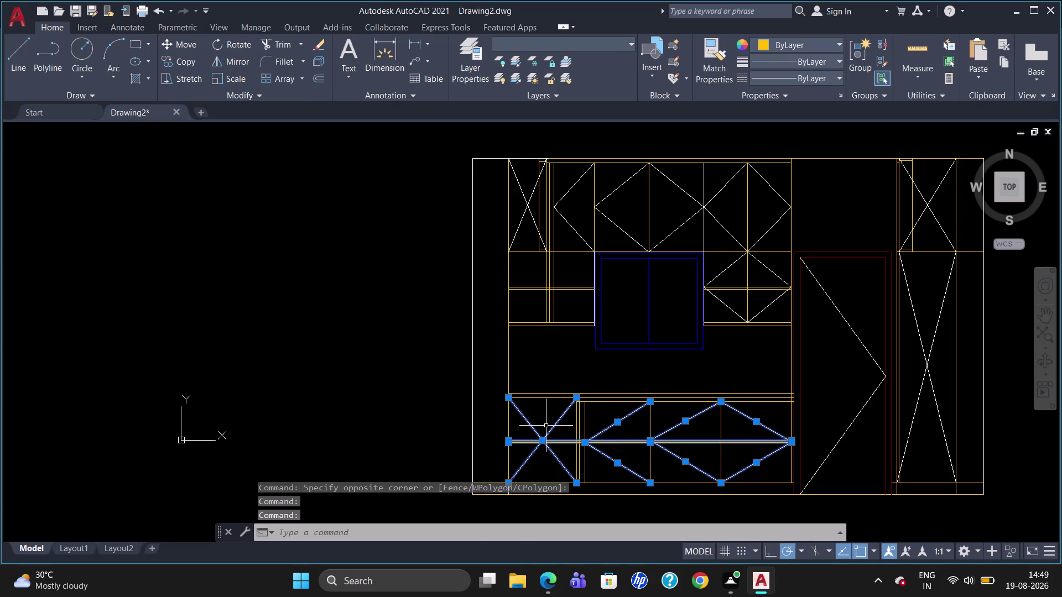
Add the tall door's diagonals and the right unit and loft crosses to the selection.
click(849, 326)
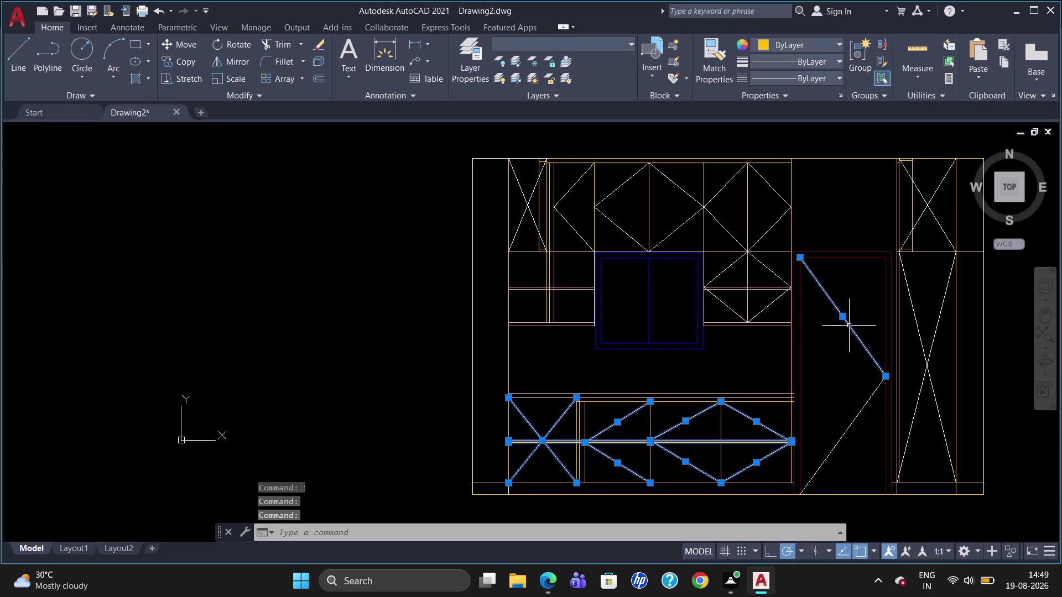
click(845, 431)
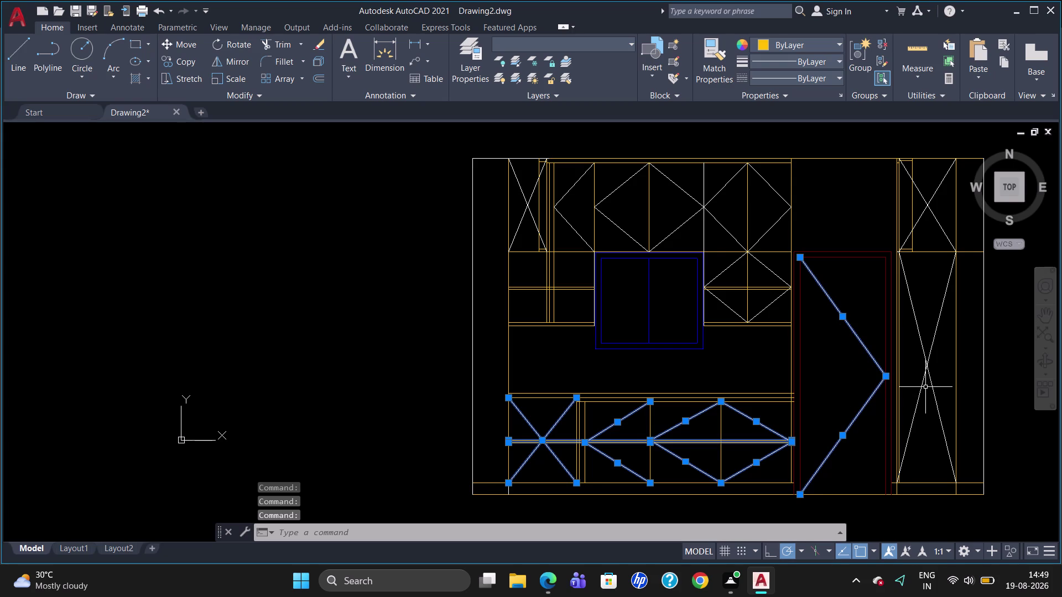
click(923, 388)
click(920, 340)
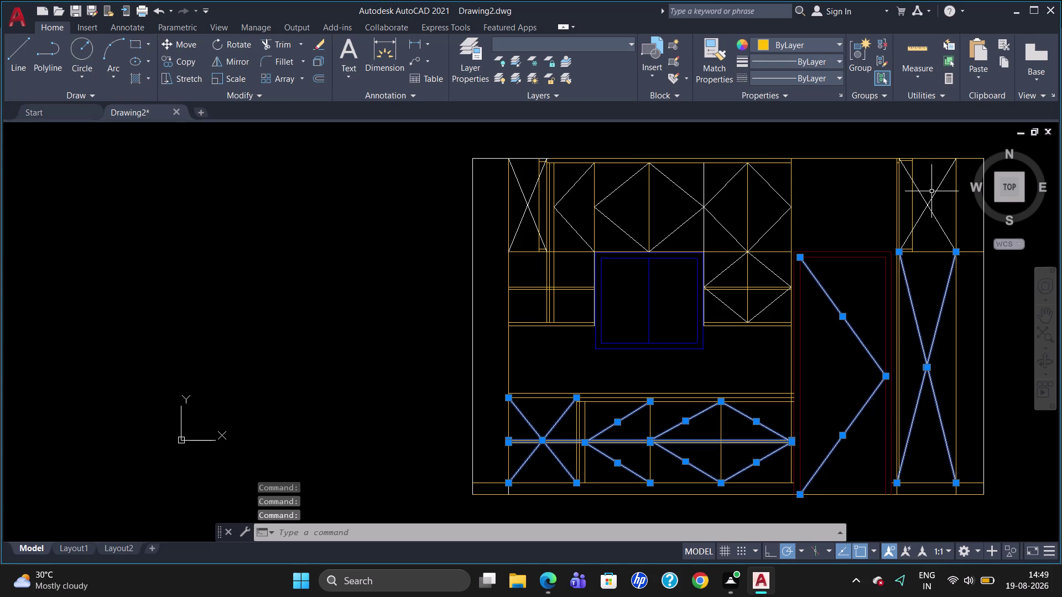
click(935, 194)
click(922, 200)
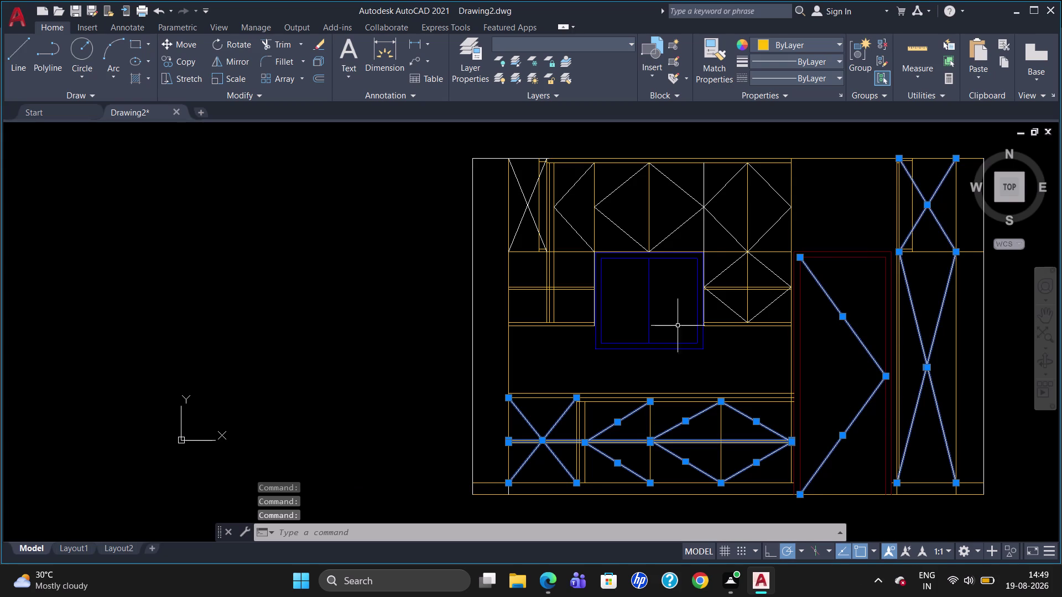
Add the crosses and diamonds of the upper left and middle shutters.
click(523, 217)
click(521, 192)
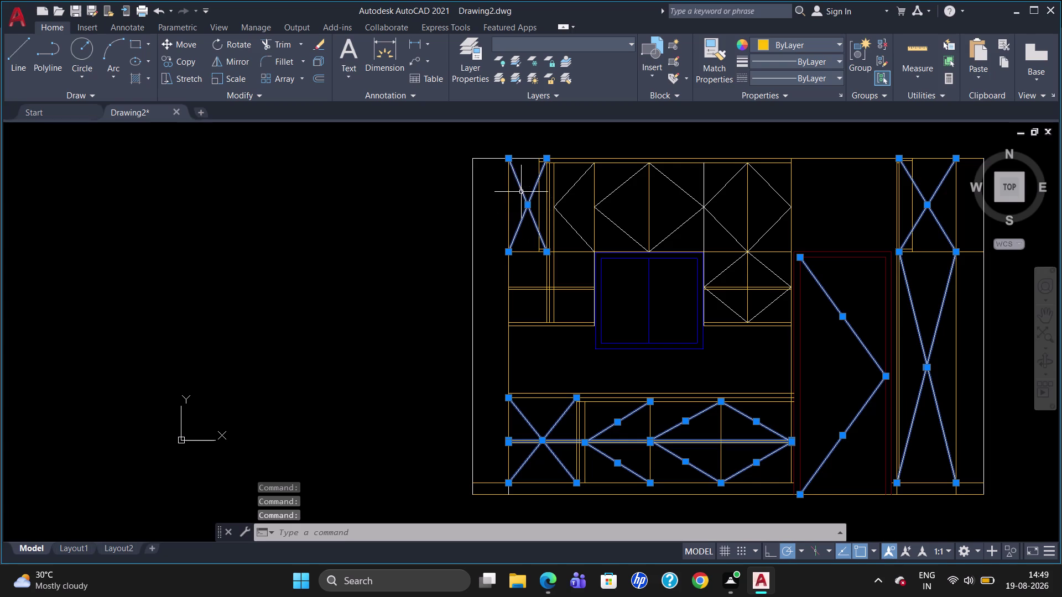
click(565, 192)
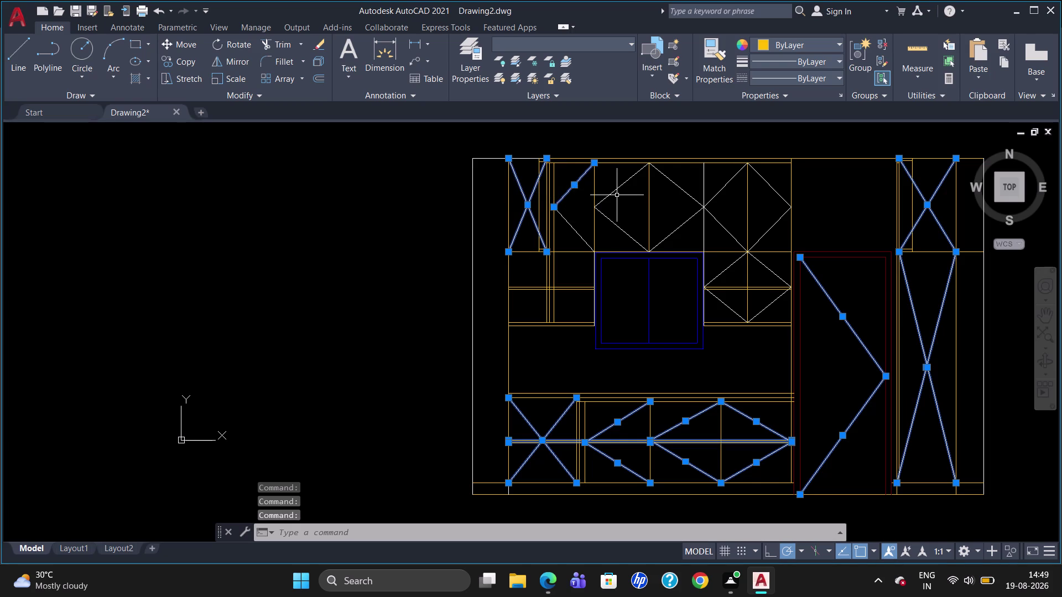
click(615, 191)
click(614, 221)
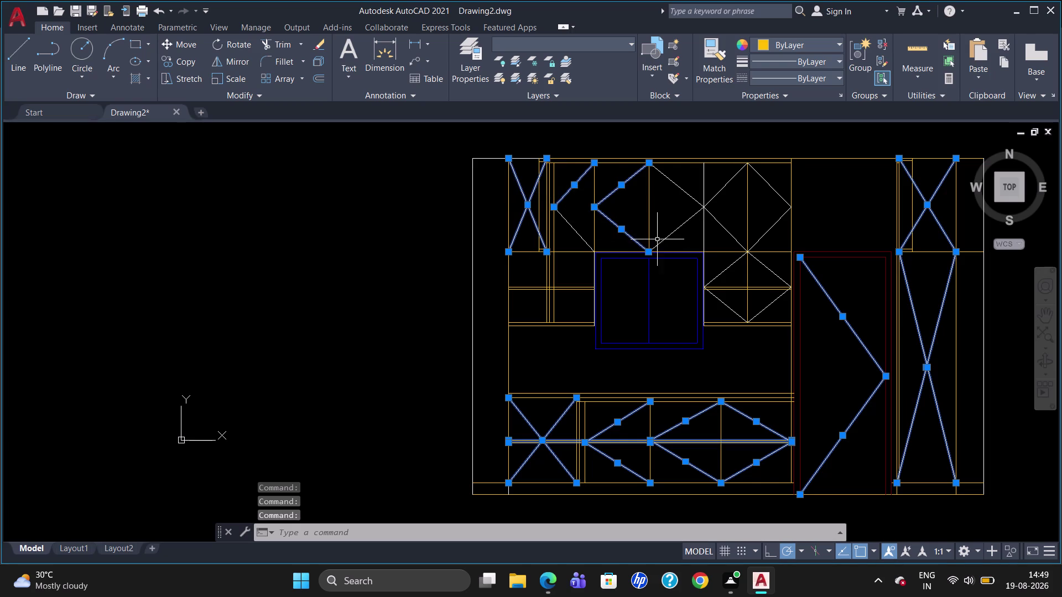
click(664, 239)
click(674, 186)
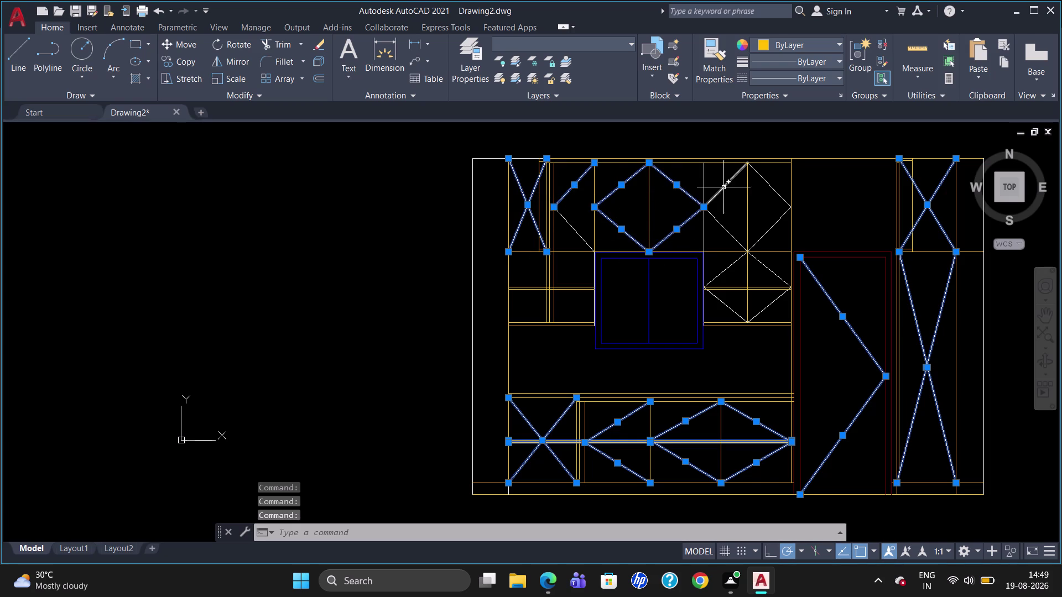
click(724, 188)
click(726, 228)
click(765, 233)
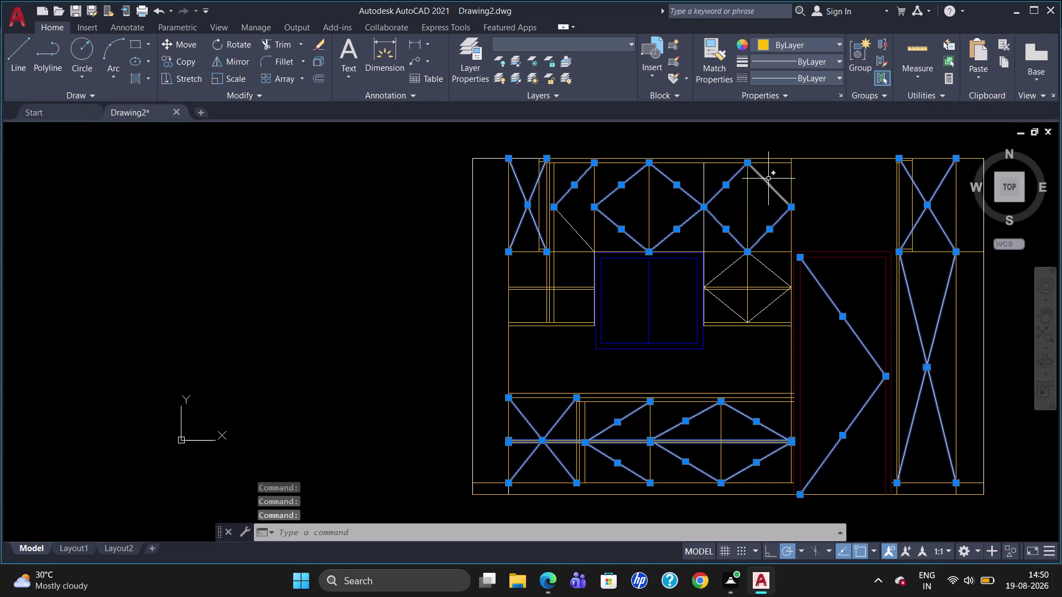
click(768, 179)
click(767, 184)
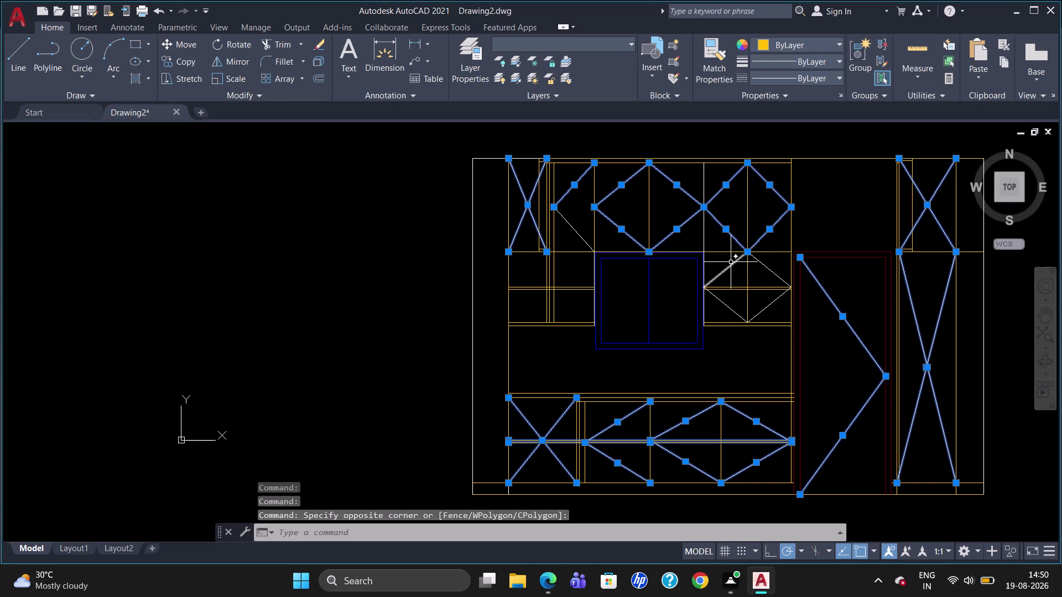
Add the small shutter beside the window and the horizontal lines near the window.
click(730, 262)
click(726, 307)
click(762, 313)
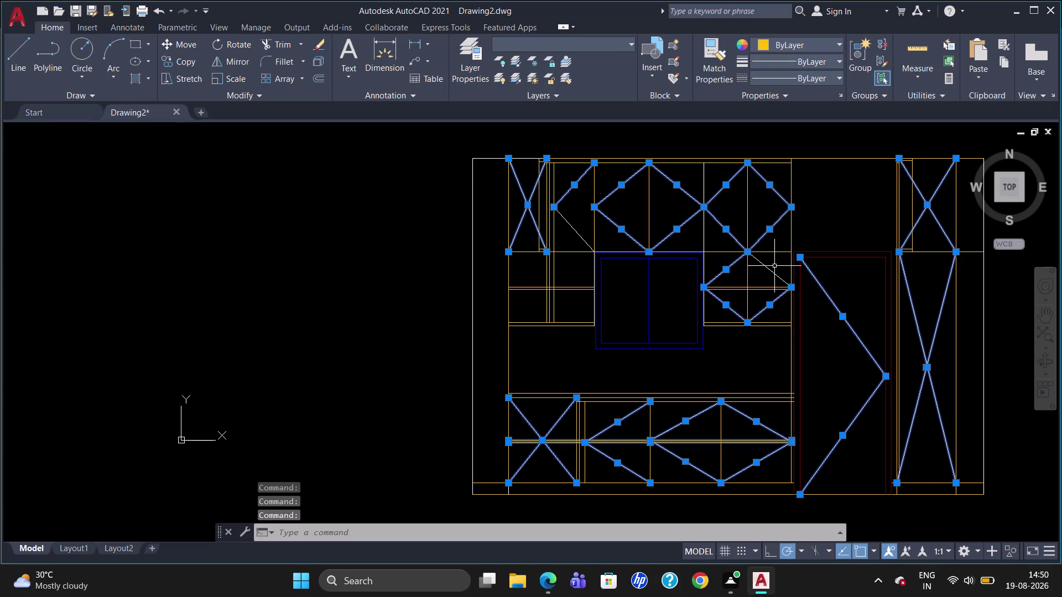
click(768, 272)
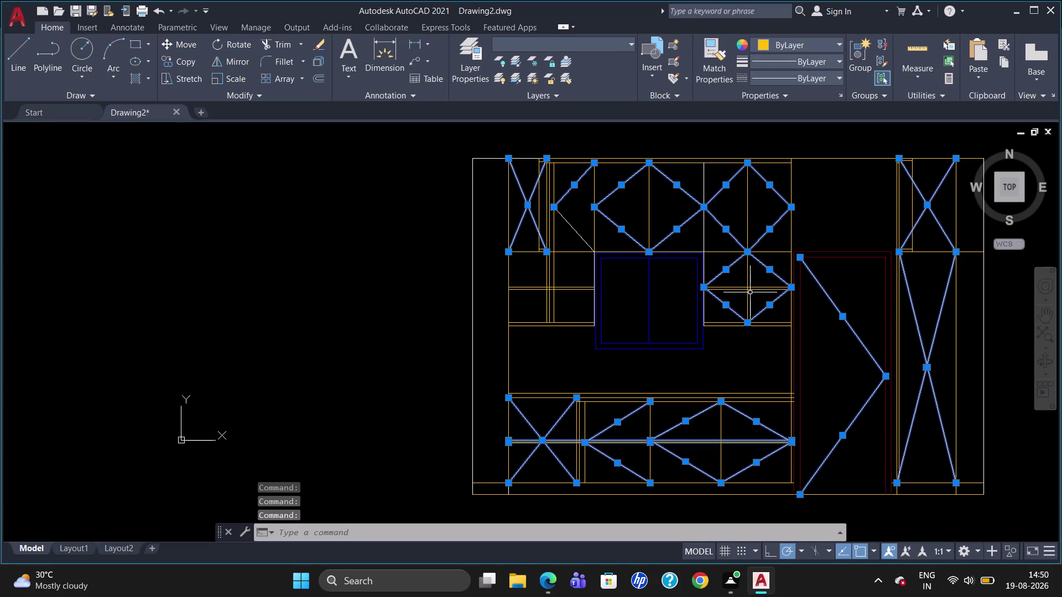
click(749, 288)
scroll(up, 3)
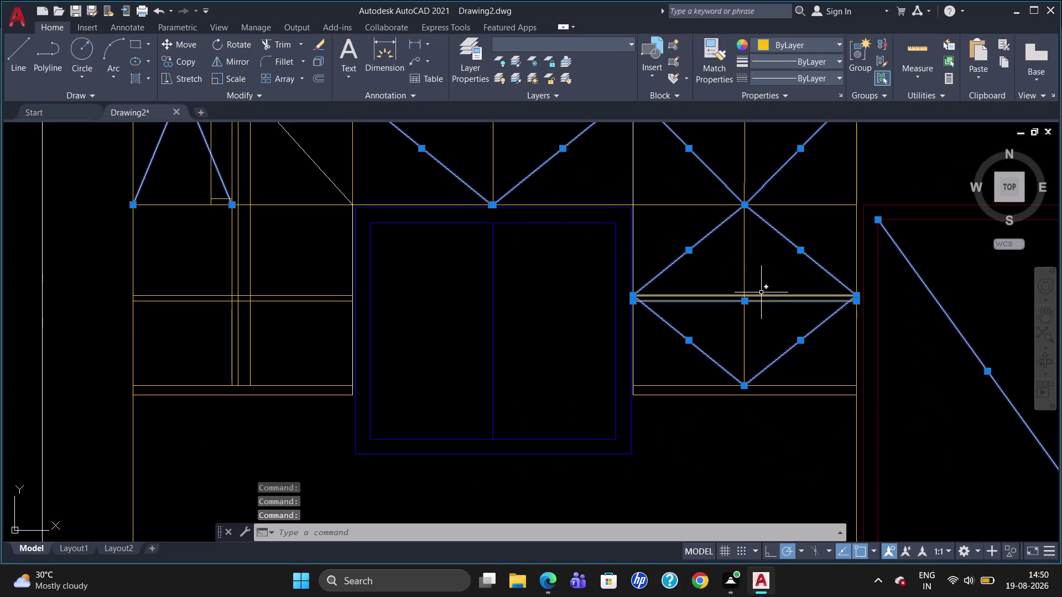
click(762, 296)
click(787, 386)
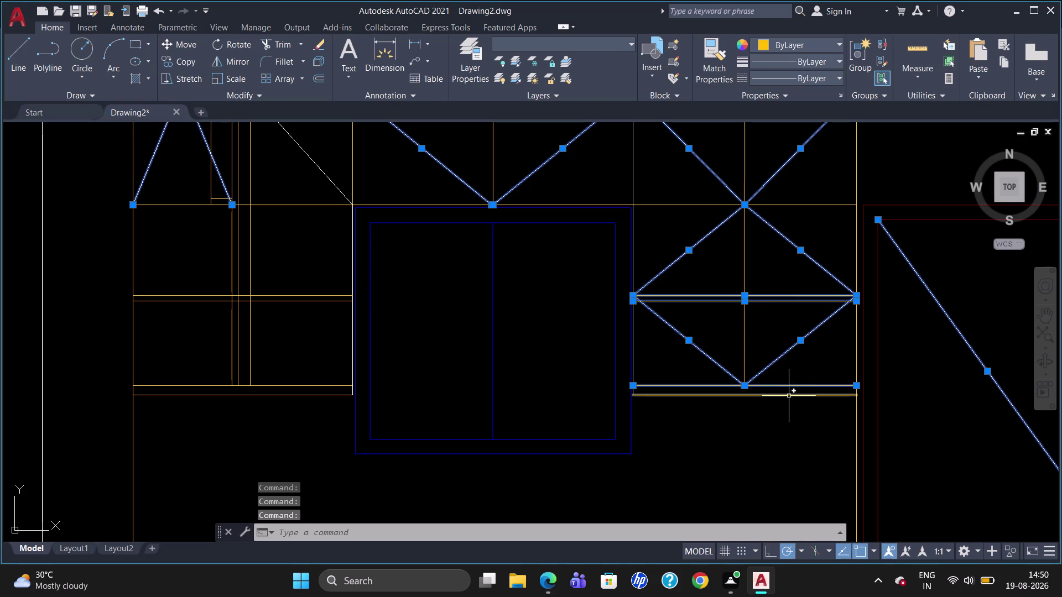
click(788, 396)
scroll(down, 3)
click(300, 347)
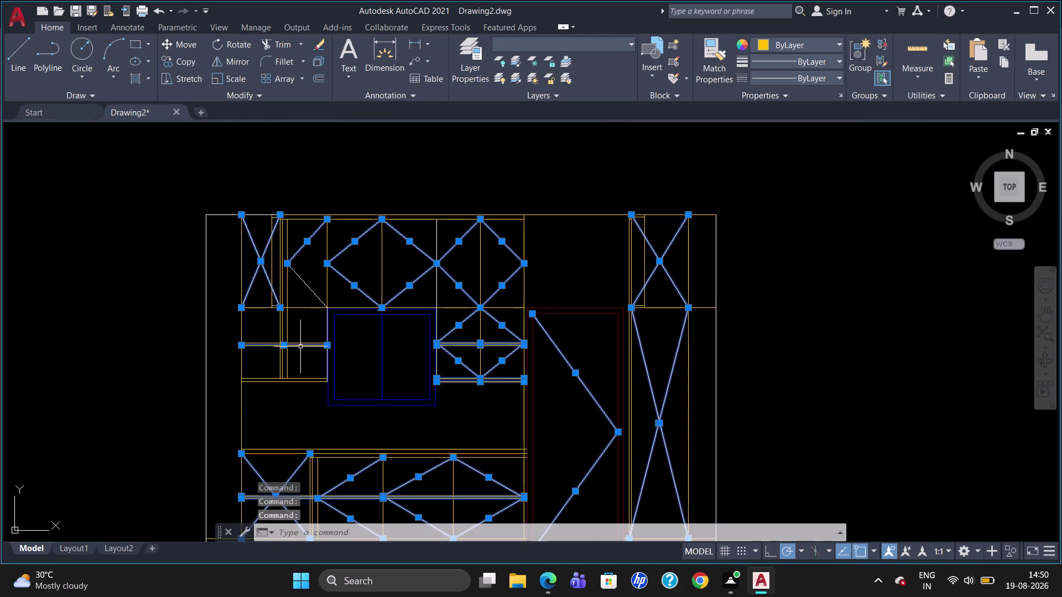
scroll(up, 3)
click(304, 341)
scroll(down, 3)
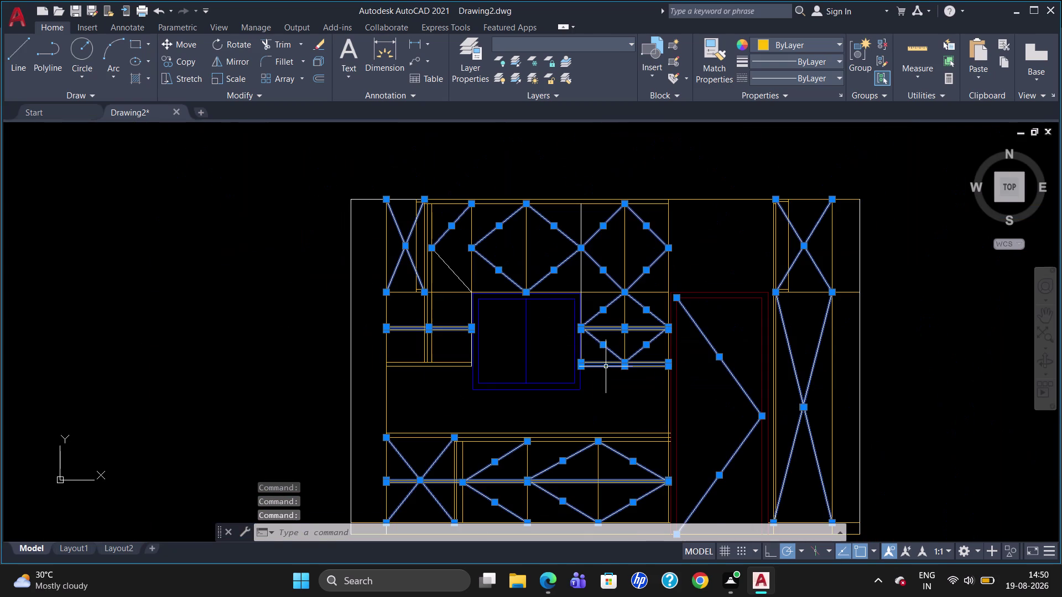
scroll(down, 3)
scroll(up, 3)
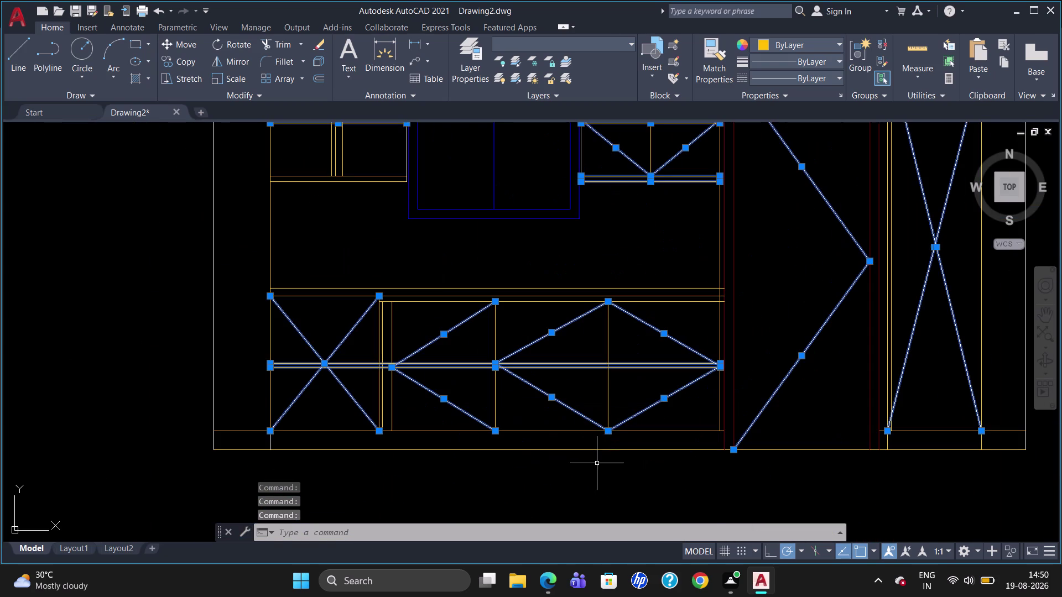
scroll(down, 3)
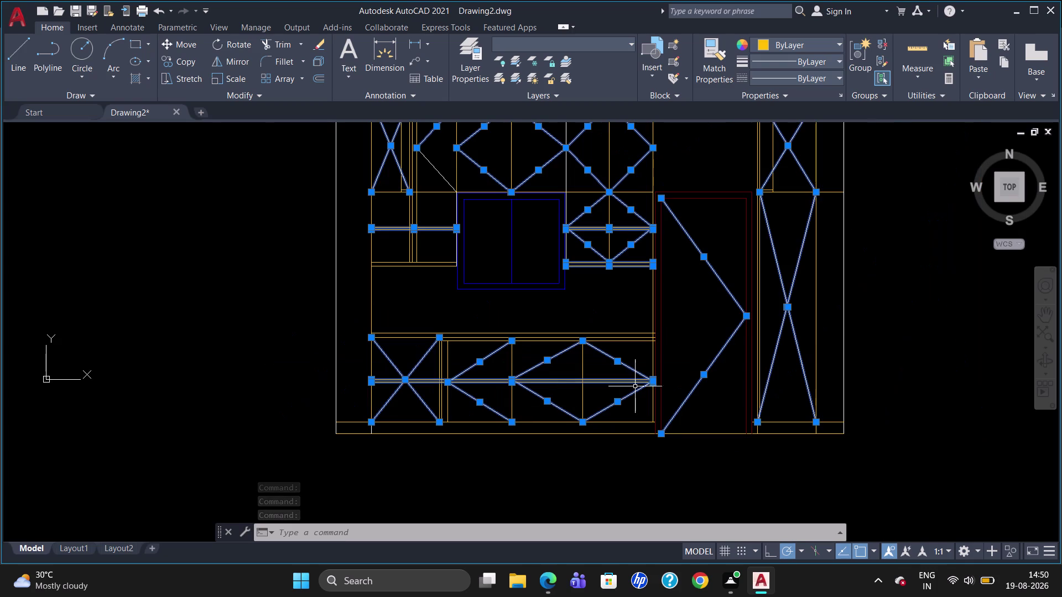
scroll(down, 3)
Give the selected shutter lines a dashed linetype with linetype scale 6 in Properties.
right_click(522, 304)
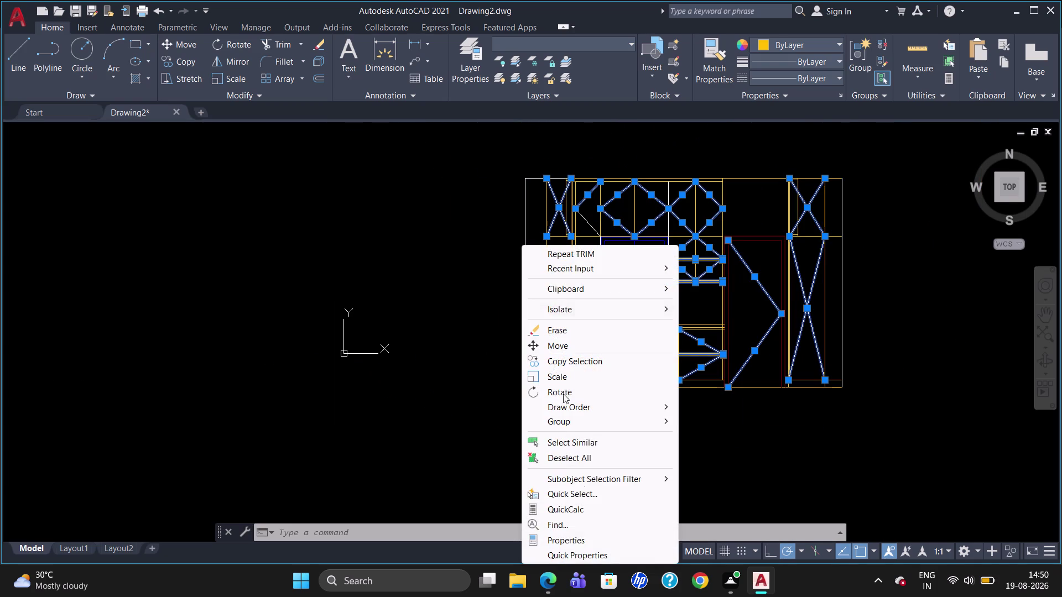
click(565, 541)
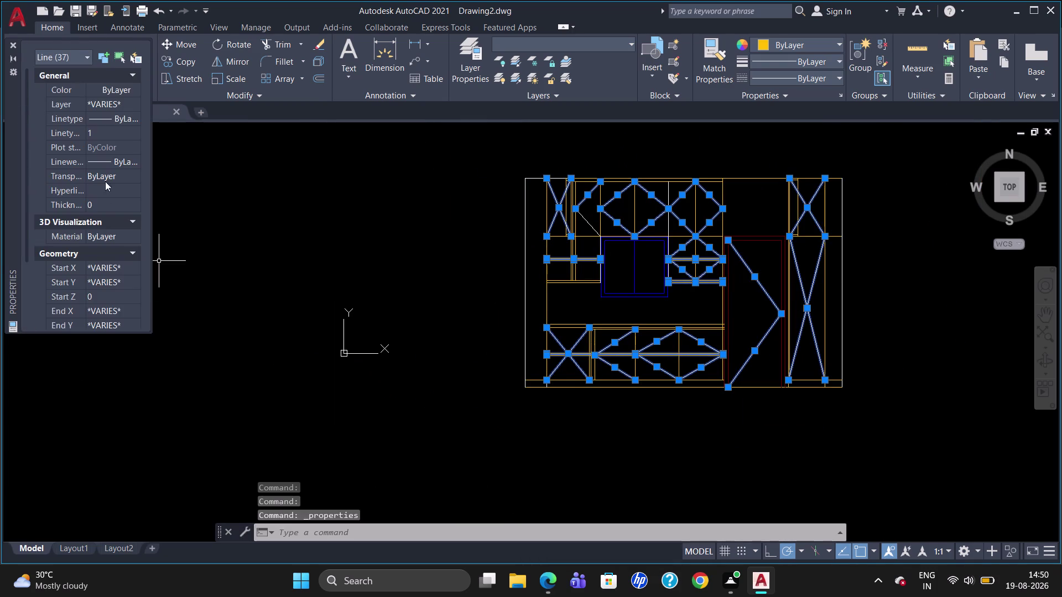
click(137, 119)
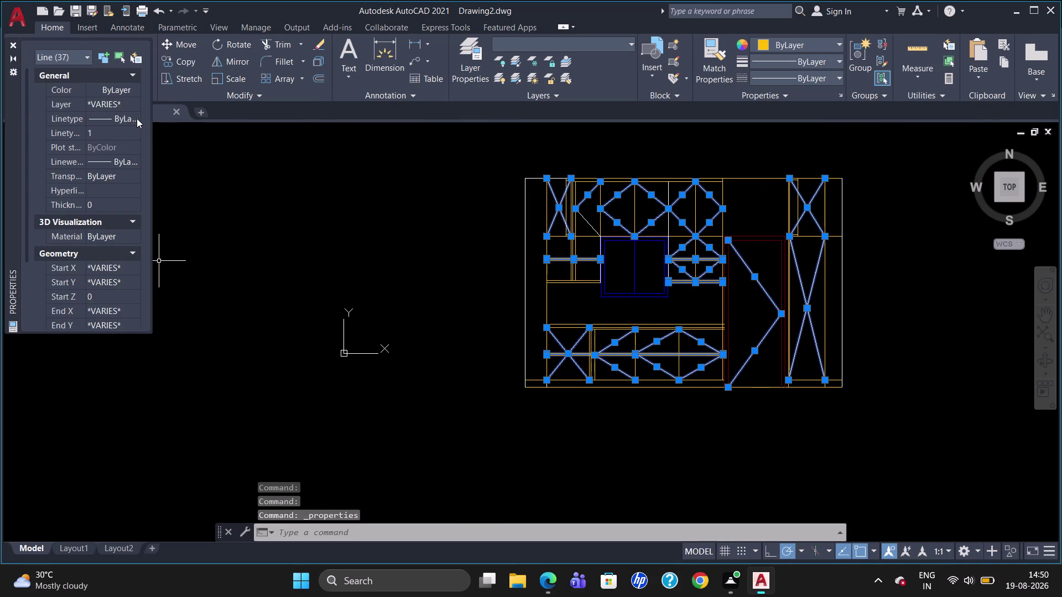
click(135, 119)
click(132, 152)
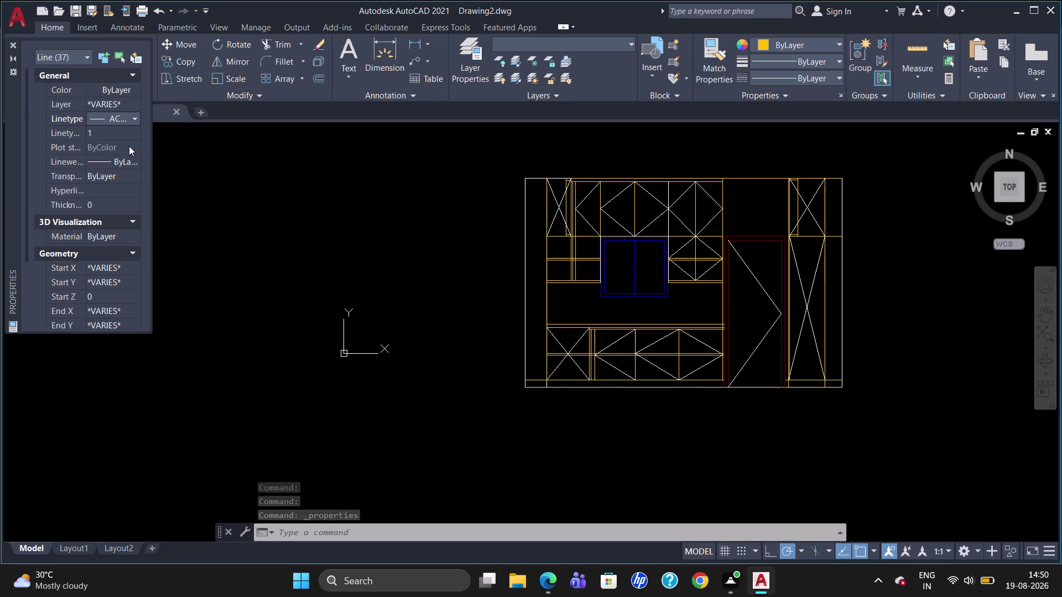
click(129, 131)
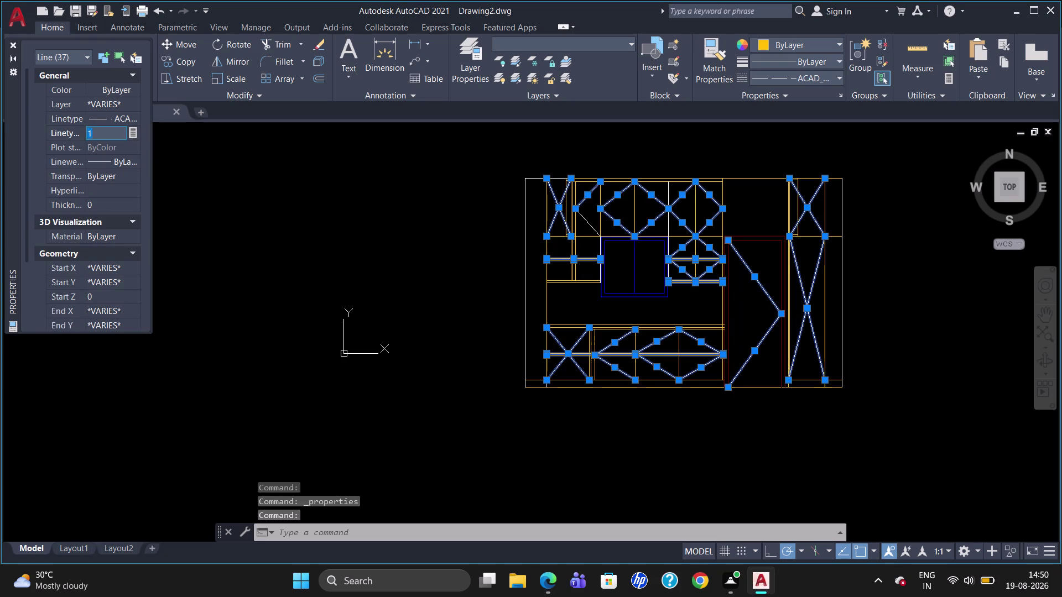
key(BackSpace)
key(6)
key(Return)
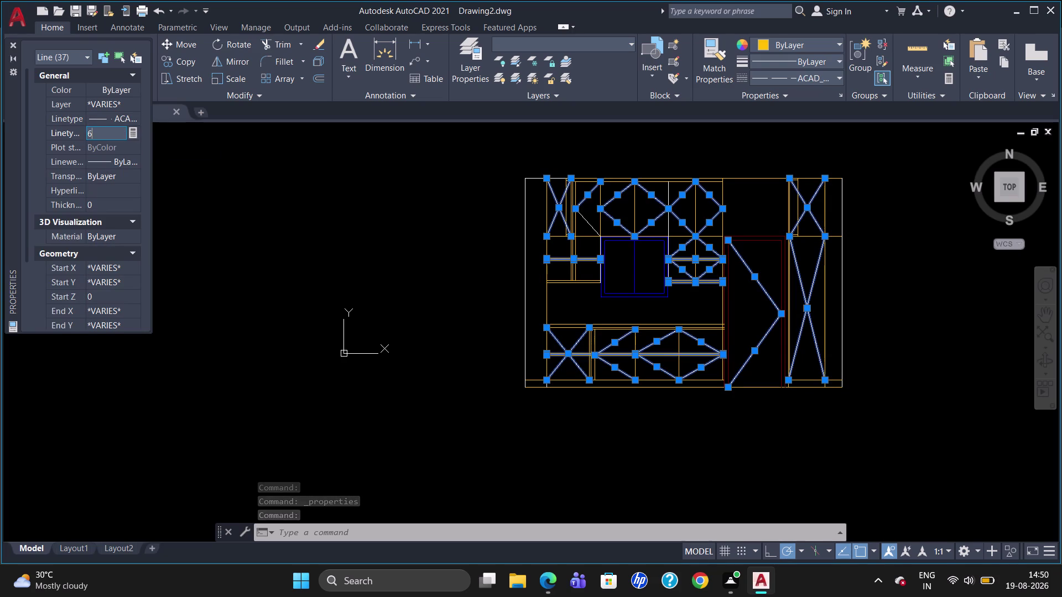
key(Escape)
click(14, 46)
key(Escape)
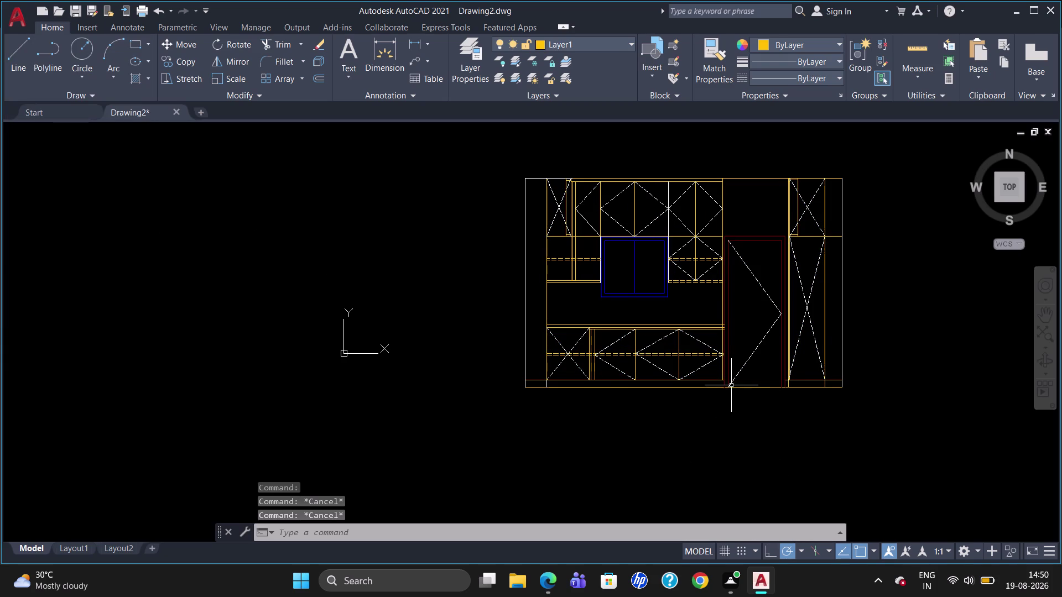
Set both edges of the shelf line beside the window to a solid ByLayer linetype.
scroll(up, 3)
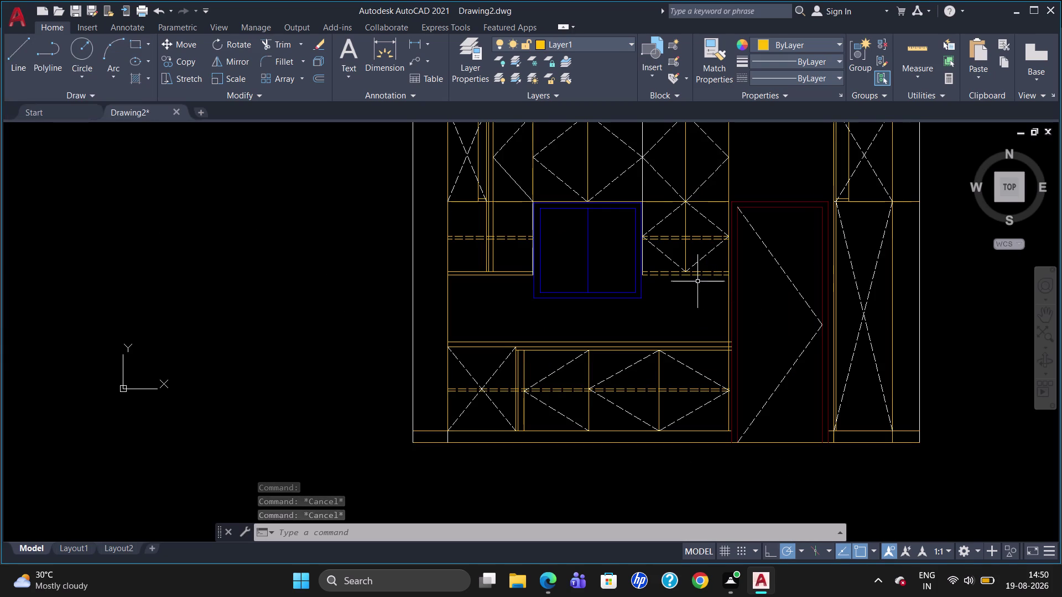
scroll(up, 3)
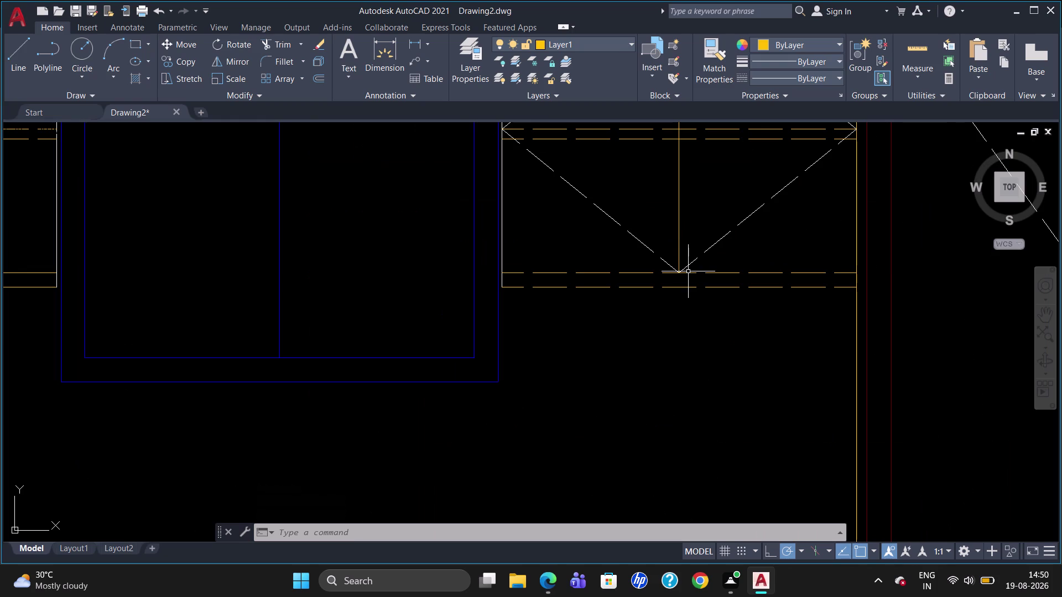
click(688, 274)
click(687, 288)
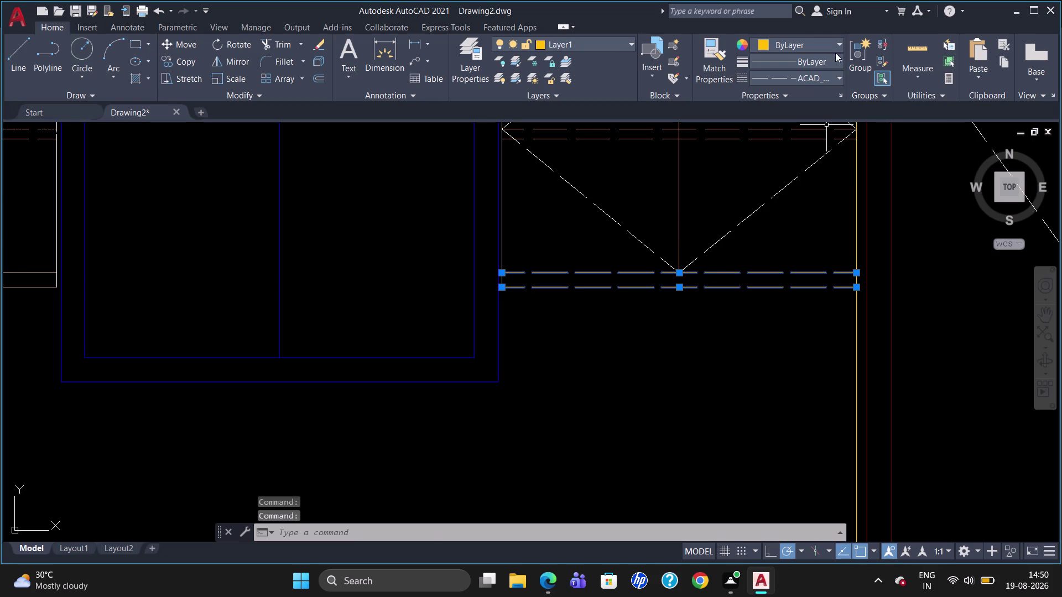
click(840, 77)
click(830, 97)
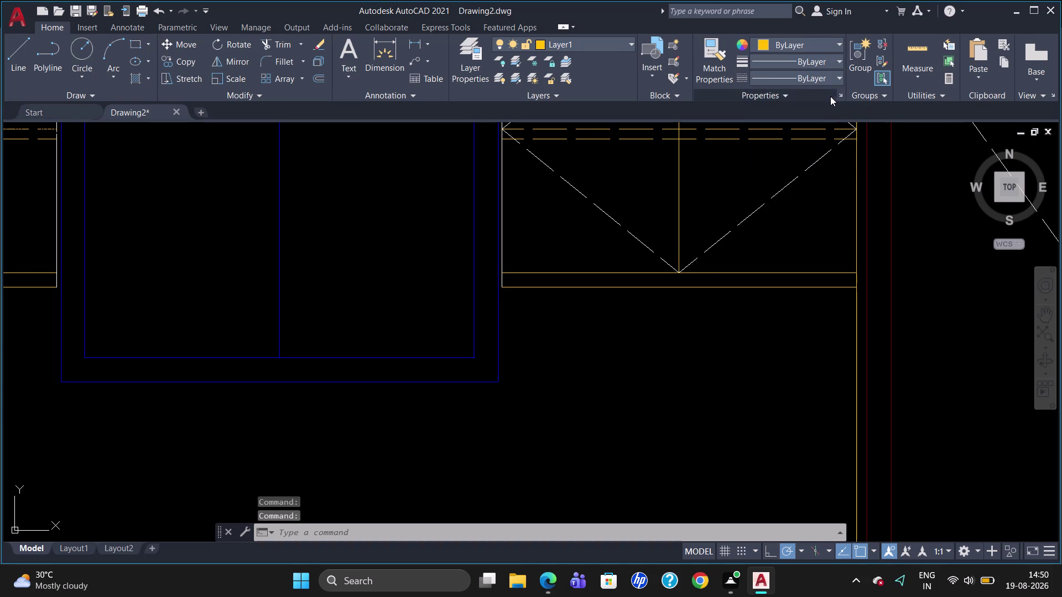
key(Escape)
key(Escape)
Move the two vertical lines flanking the window onto Layer1.
scroll(down, 3)
scroll(up, 3)
scroll(up, 3)
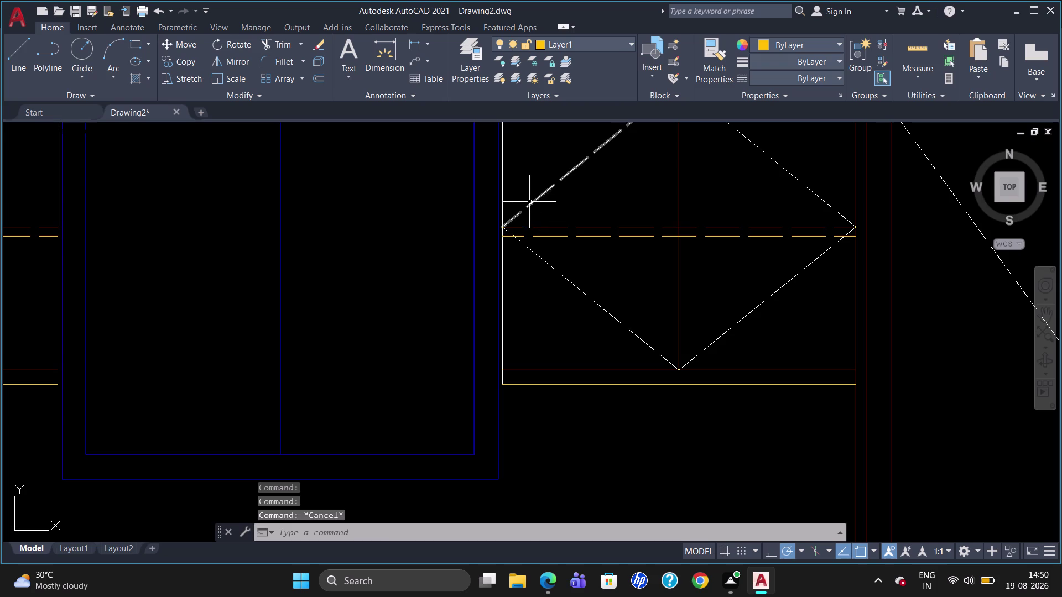
click(502, 190)
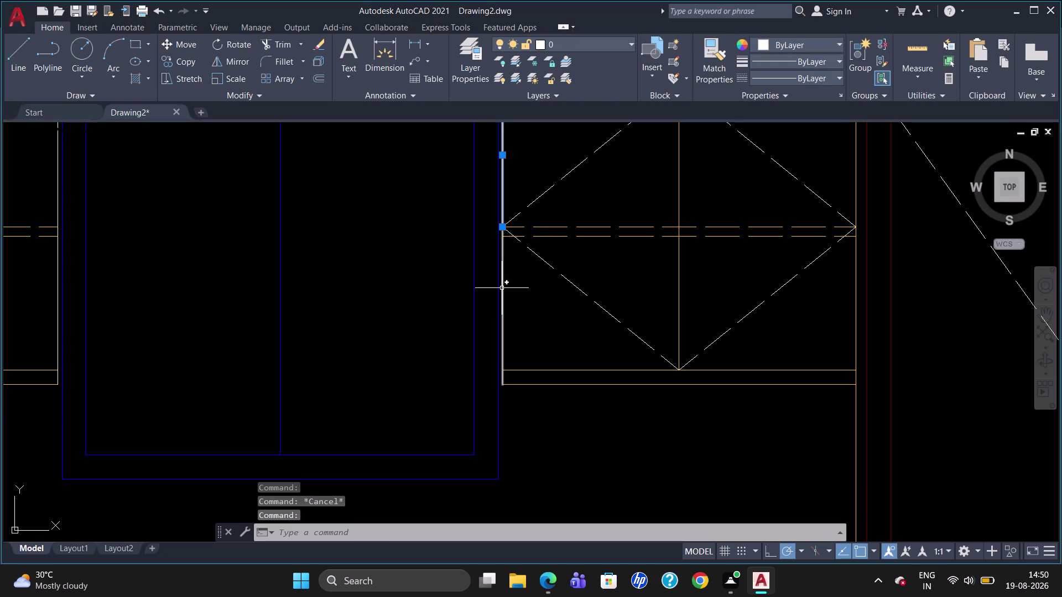
click(502, 288)
scroll(down, 3)
scroll(up, 3)
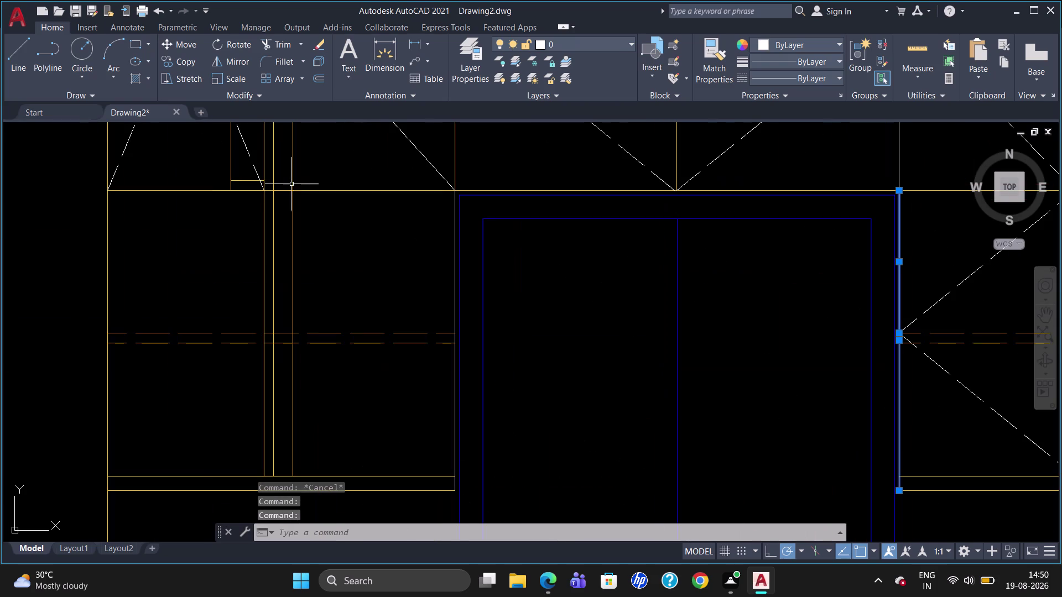
click(454, 254)
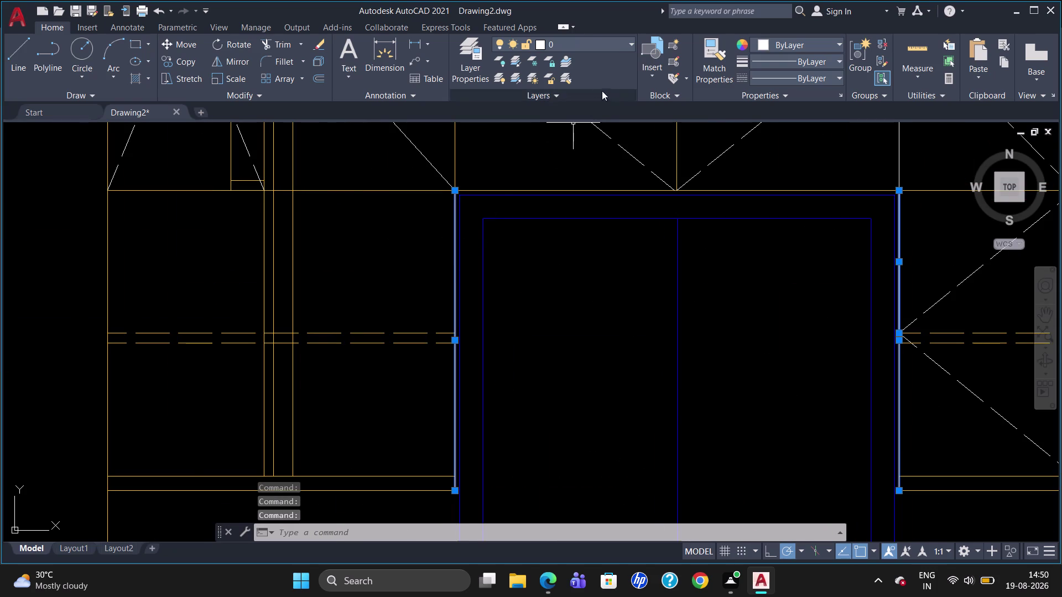
click(591, 41)
click(588, 90)
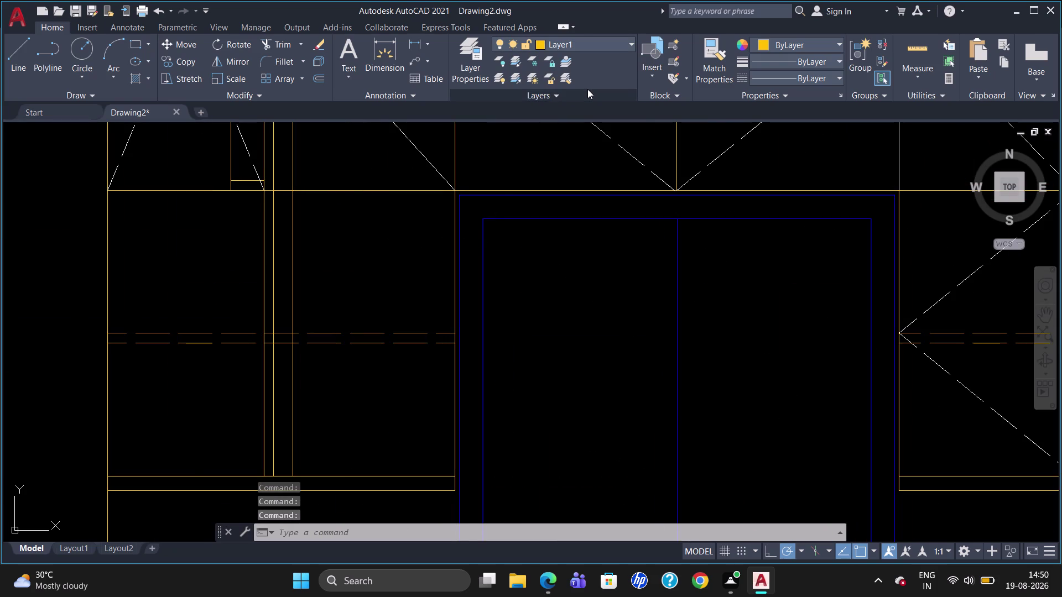
key(Escape)
scroll(down, 3)
key(Escape)
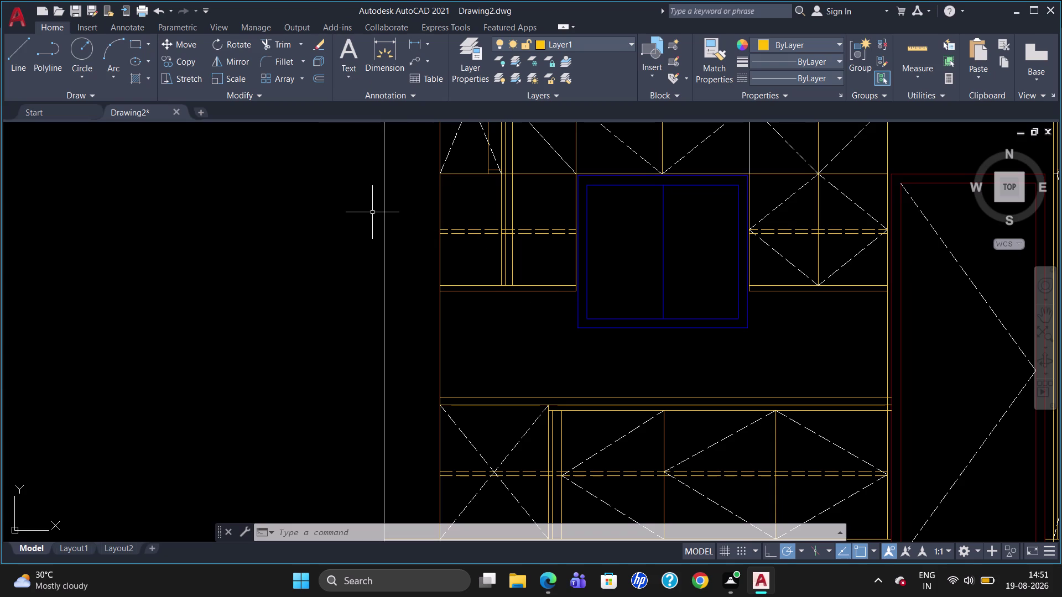
Draw a short vertical line between the two shelf edges to close the shelf's left end.
key(l)
key(Return)
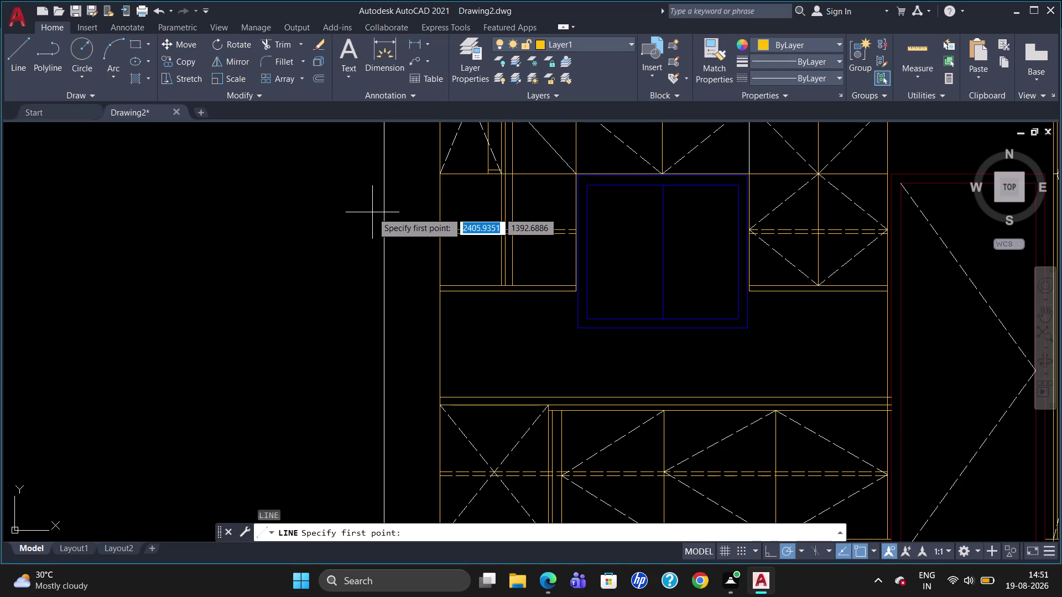
scroll(up, 3)
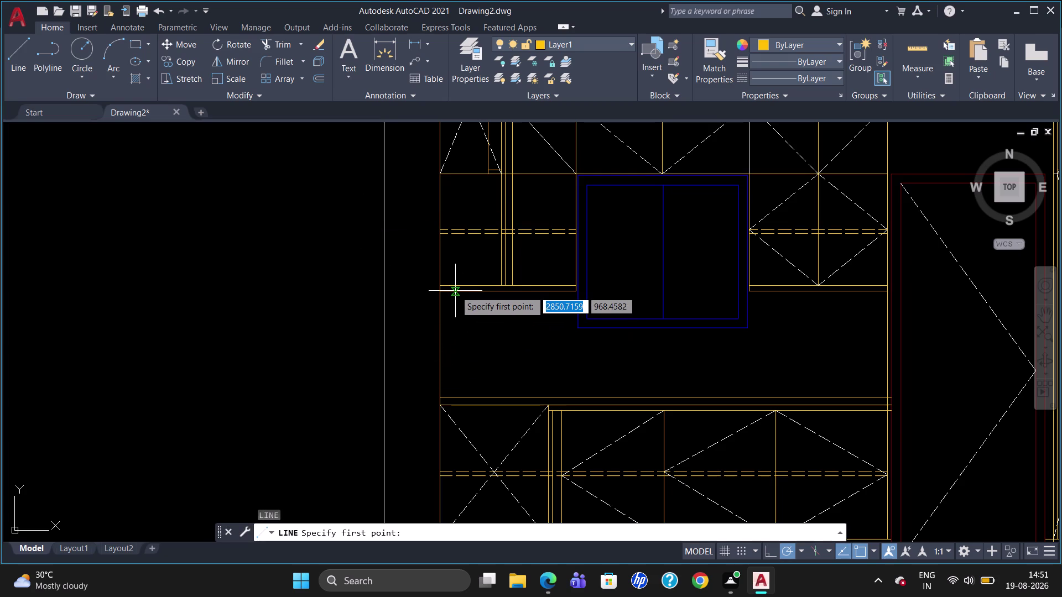
scroll(up, 3)
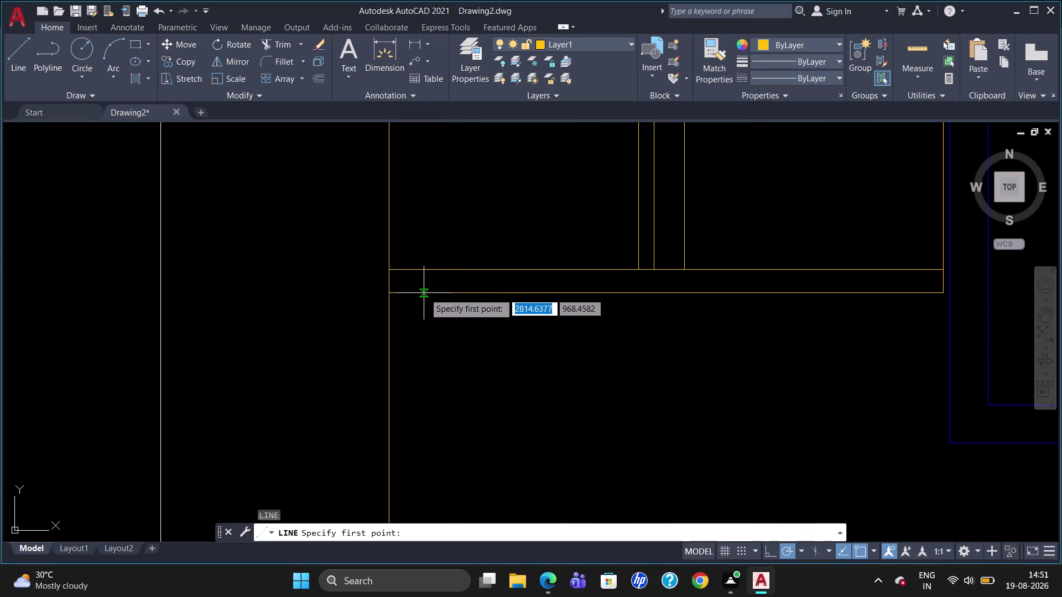
click(429, 294)
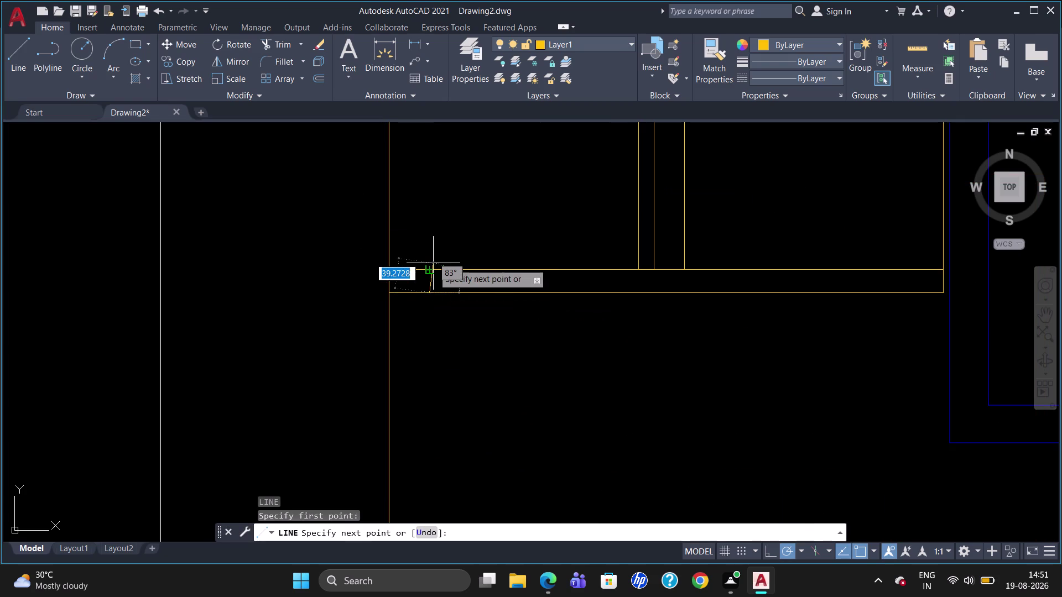
click(429, 267)
key(Escape)
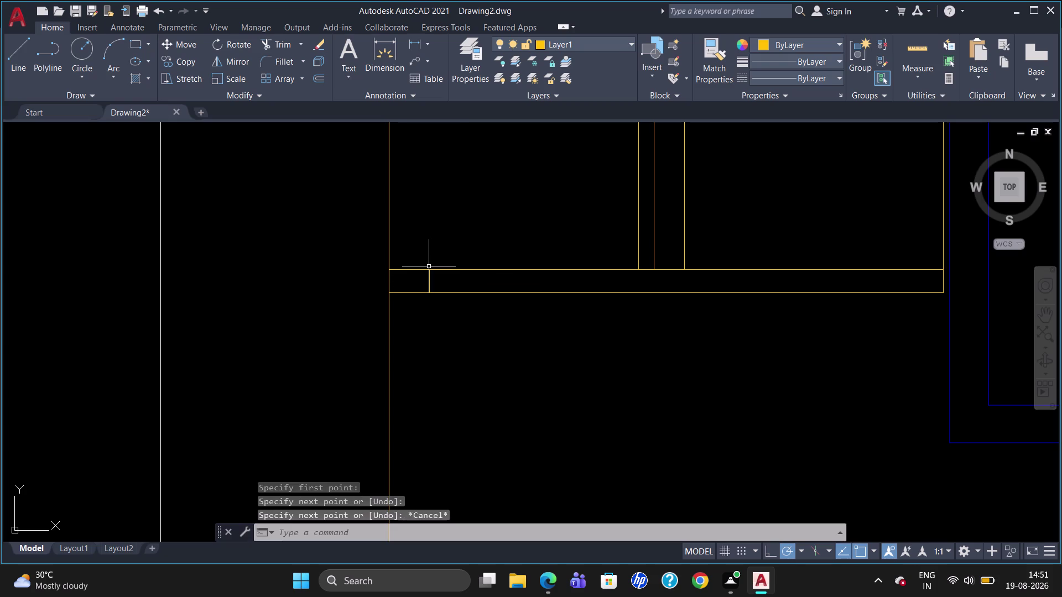
scroll(down, 3)
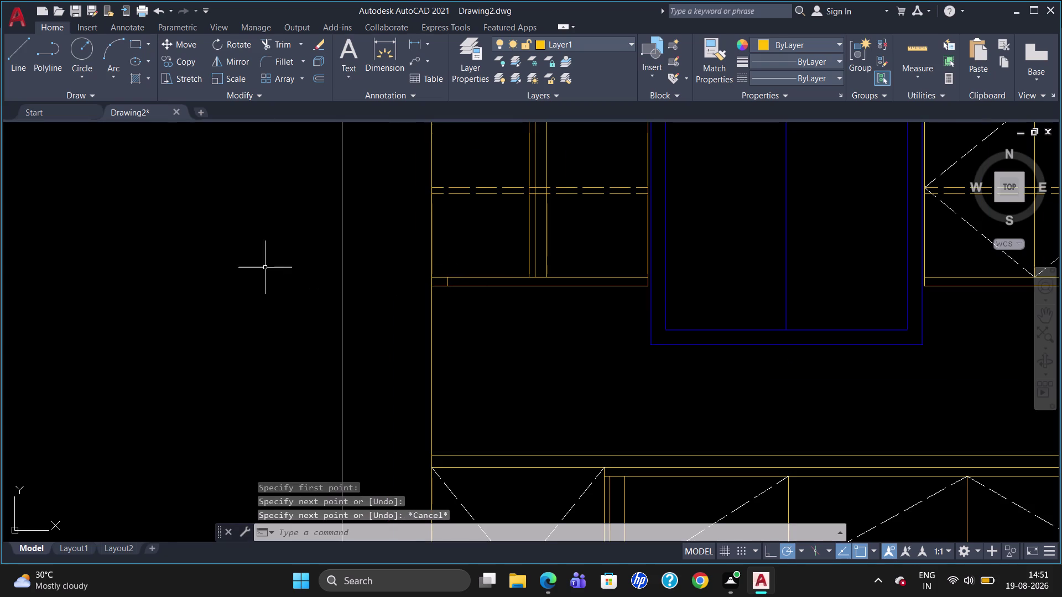
click(150, 81)
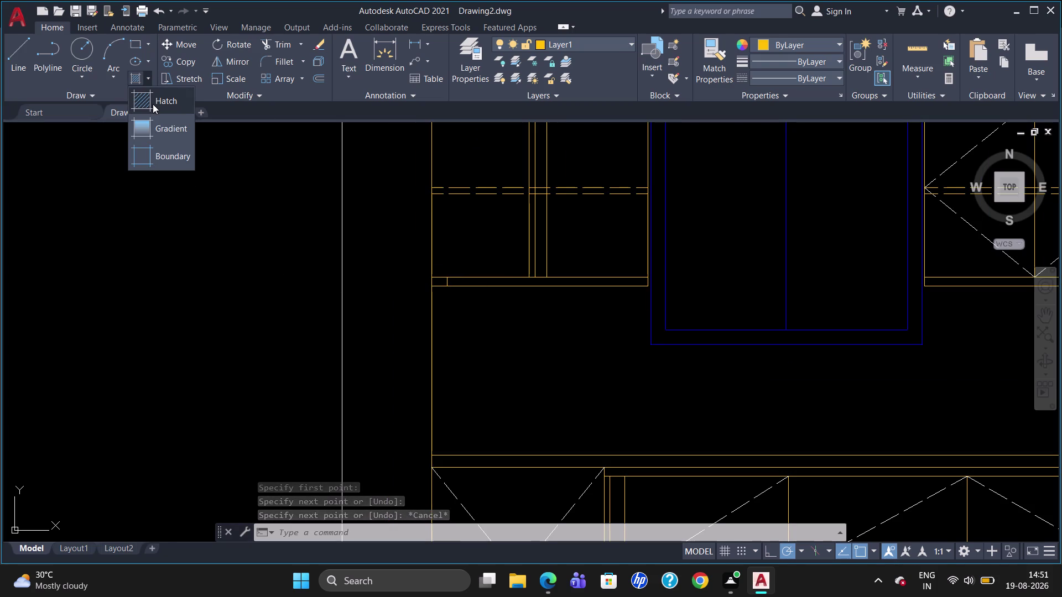
Hatch the shelf bands left and right of the window with Solid fill, colour ByLayer.
click(152, 104)
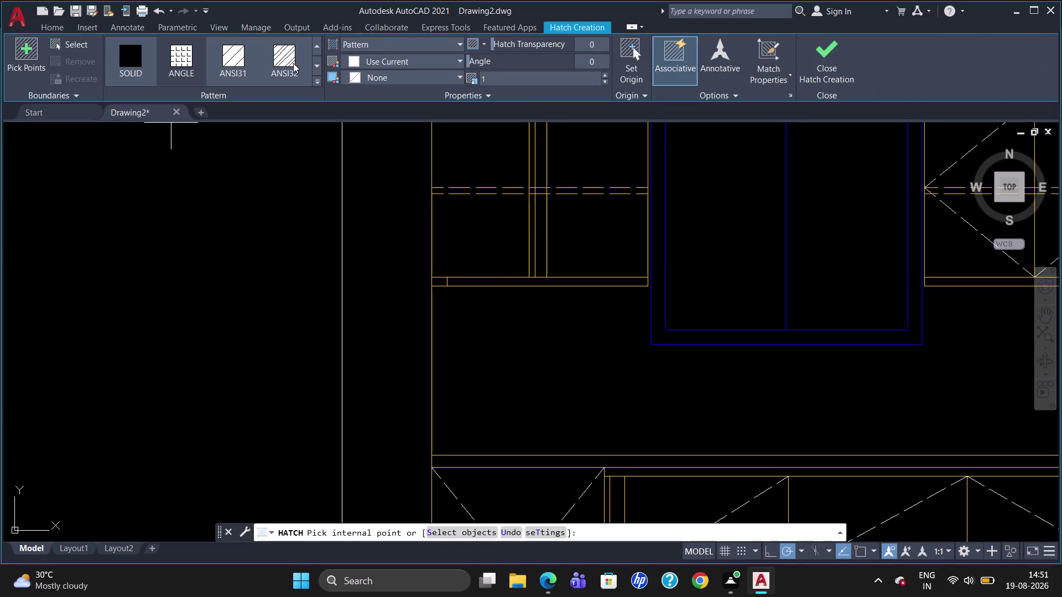
click(358, 41)
click(356, 60)
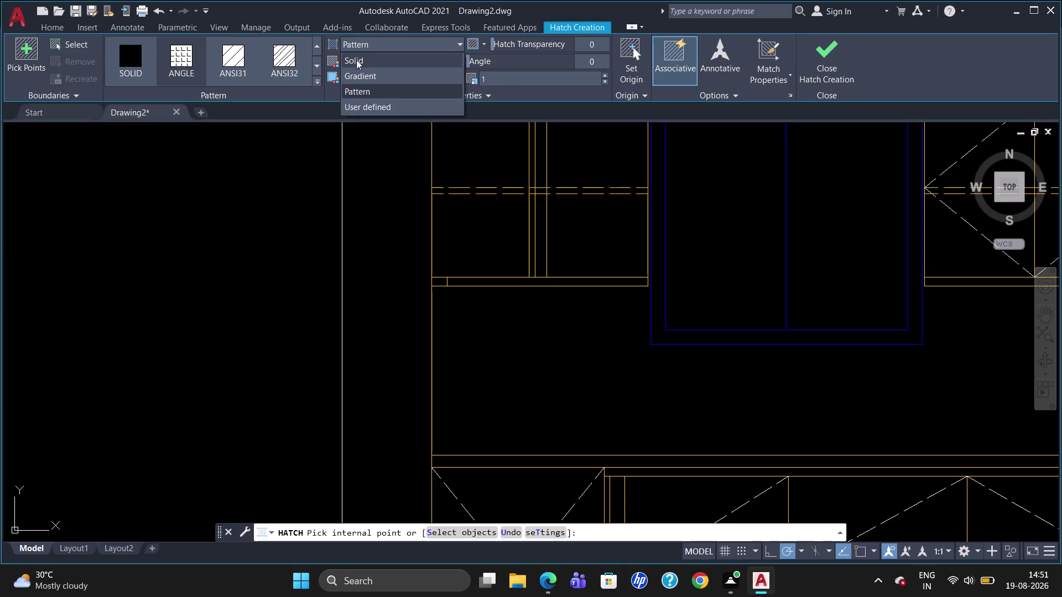
click(357, 59)
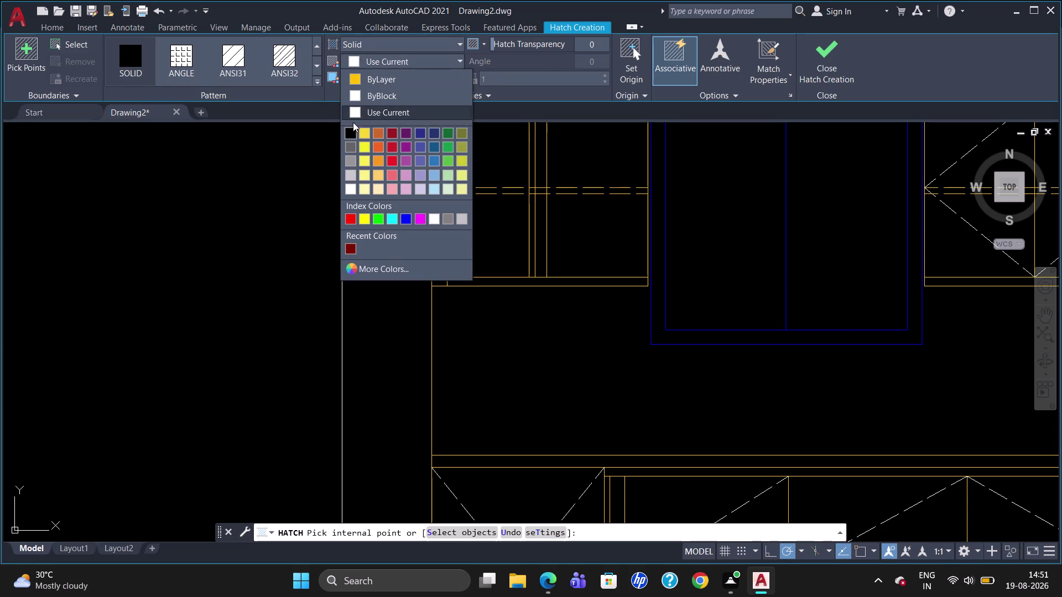
click(354, 78)
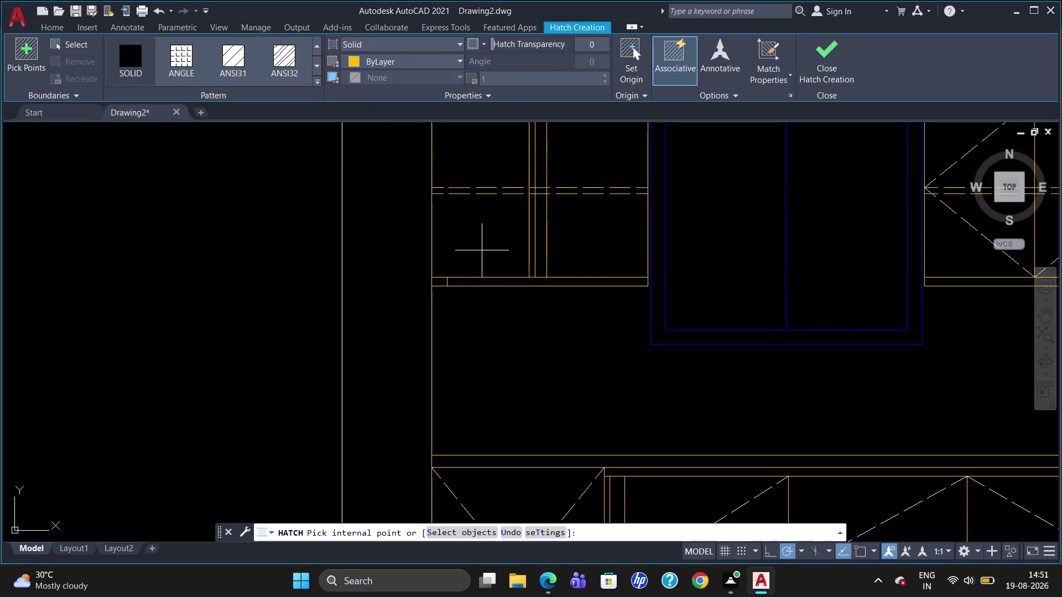
click(497, 283)
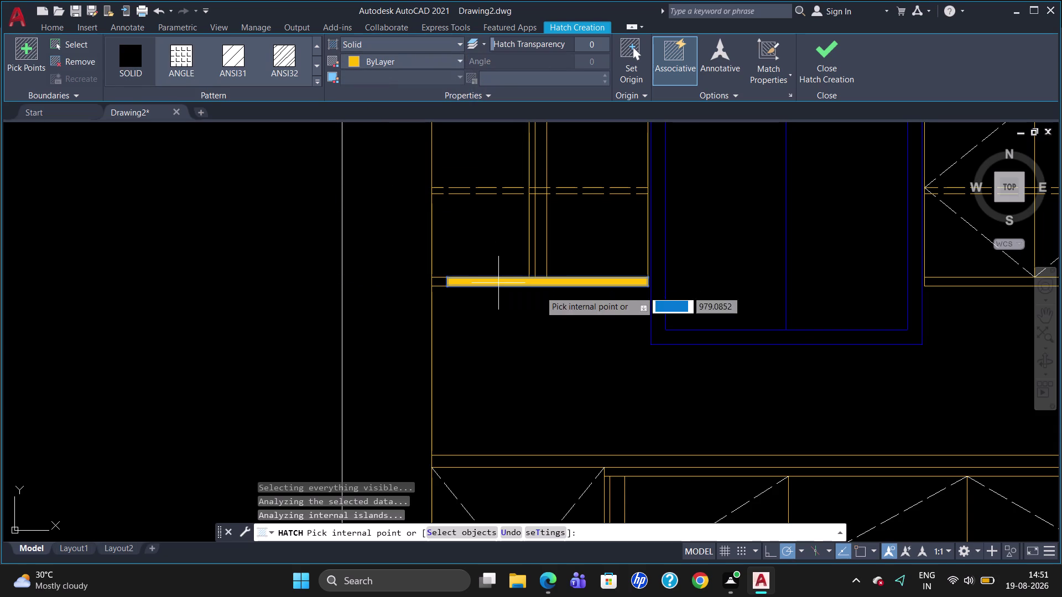
scroll(down, 3)
scroll(up, 3)
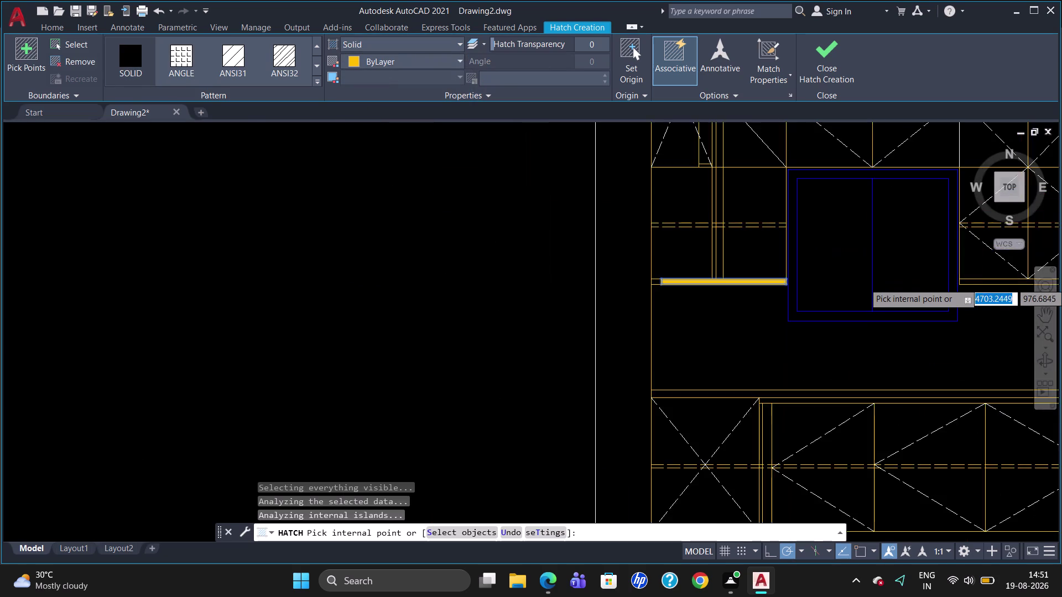
scroll(up, 3)
scroll(down, 3)
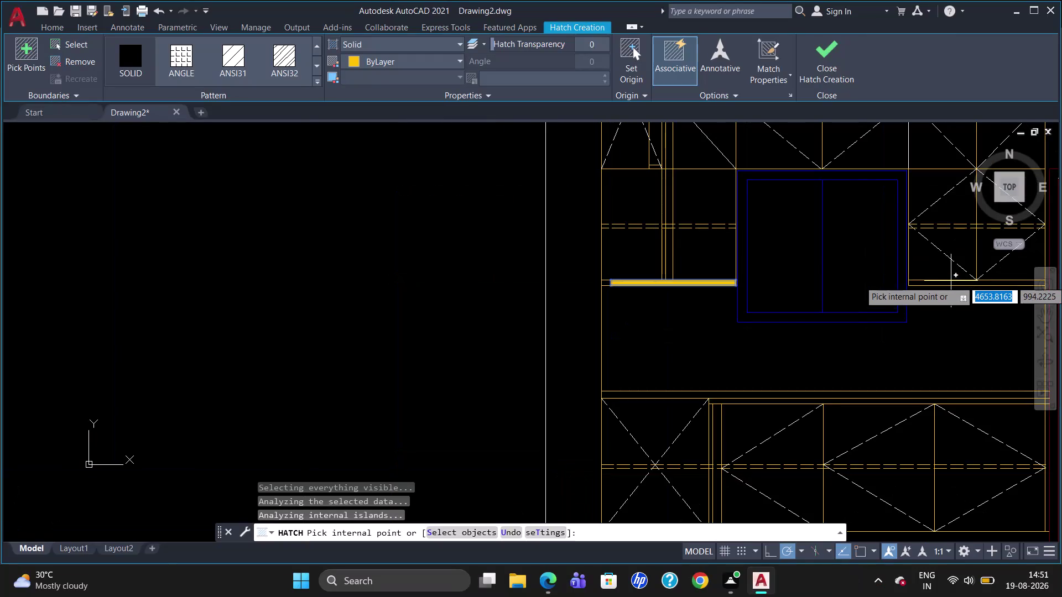
click(955, 284)
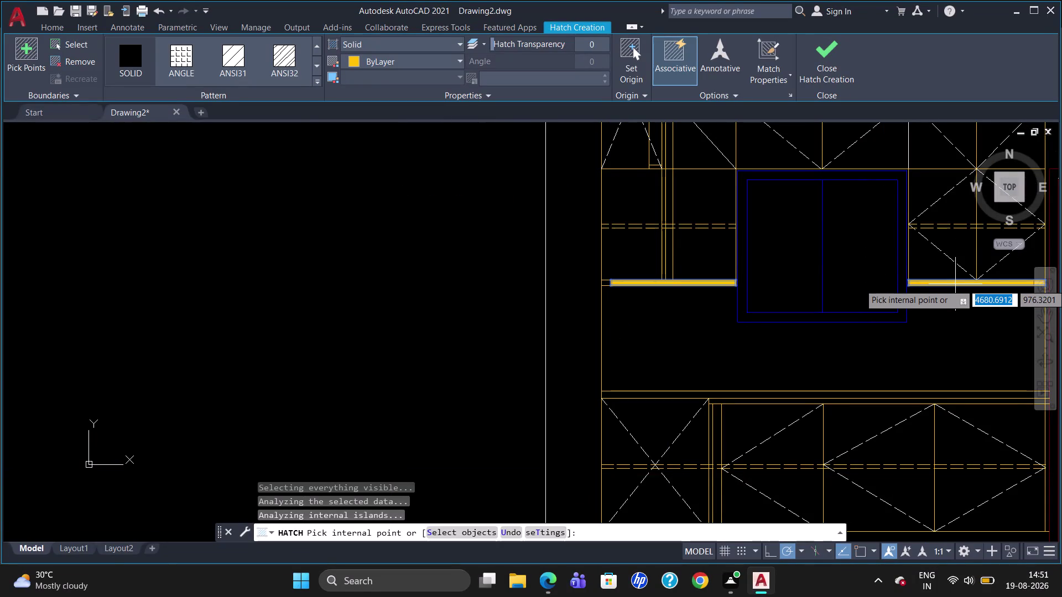
key(Escape)
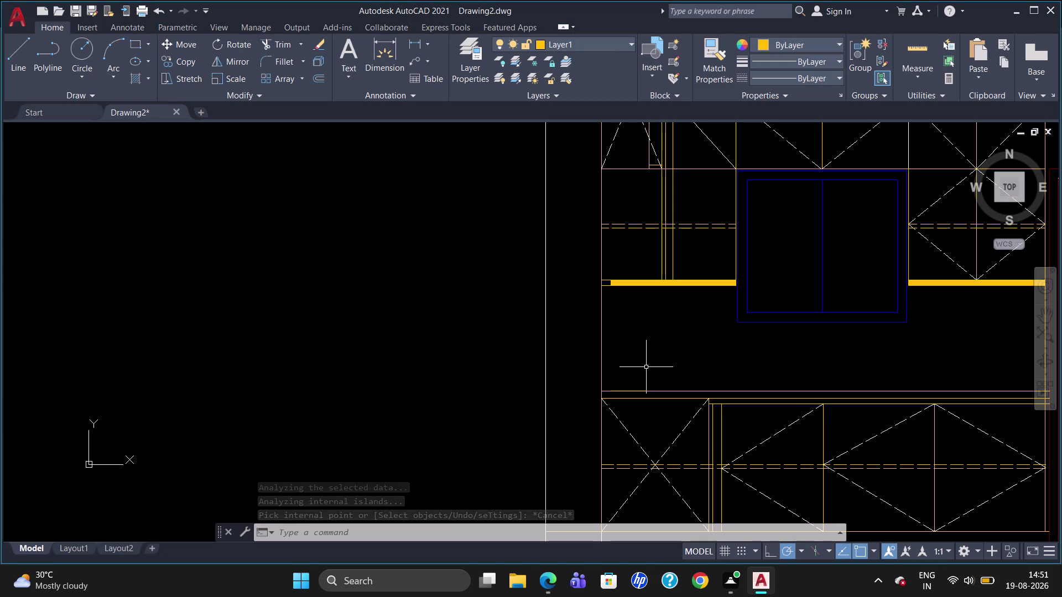
Trim away the short stray line beside the yellow shelf.
text(RE)
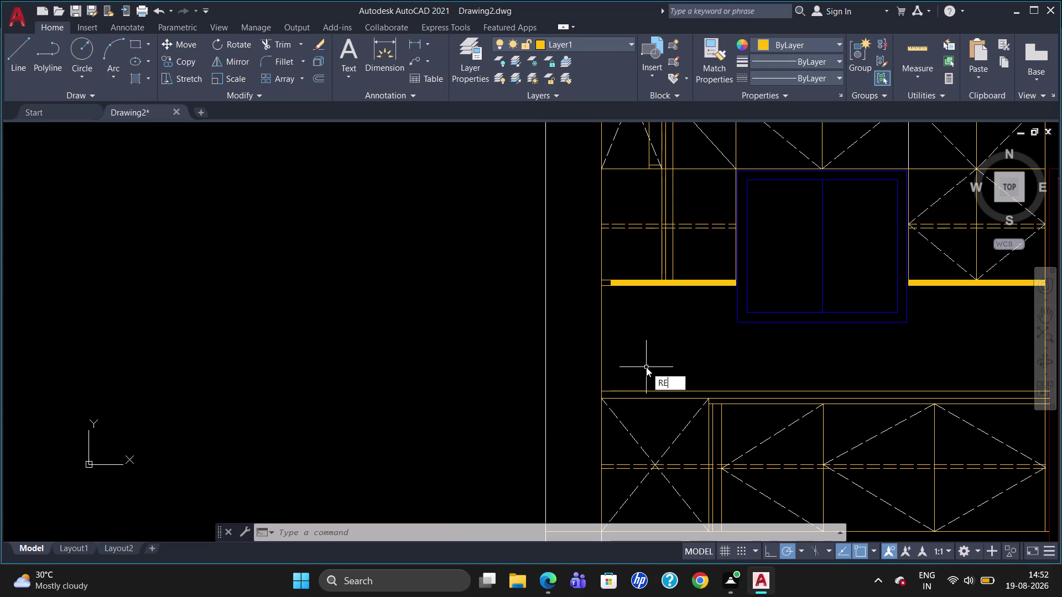
key(BackSpace)
key(BackSpace)
text(TR)
key(Return)
key(Return)
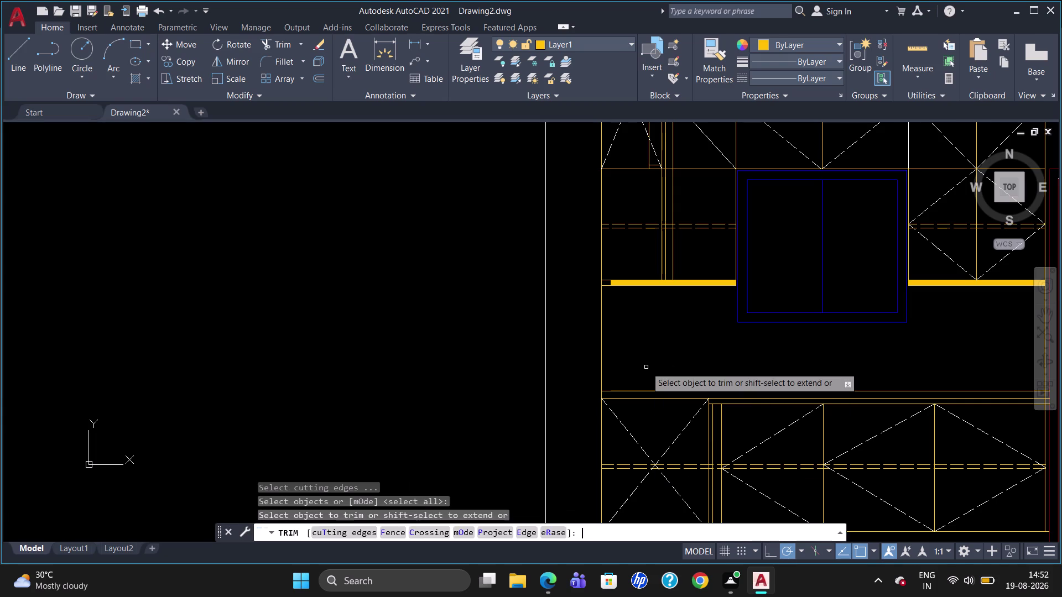
scroll(up, 3)
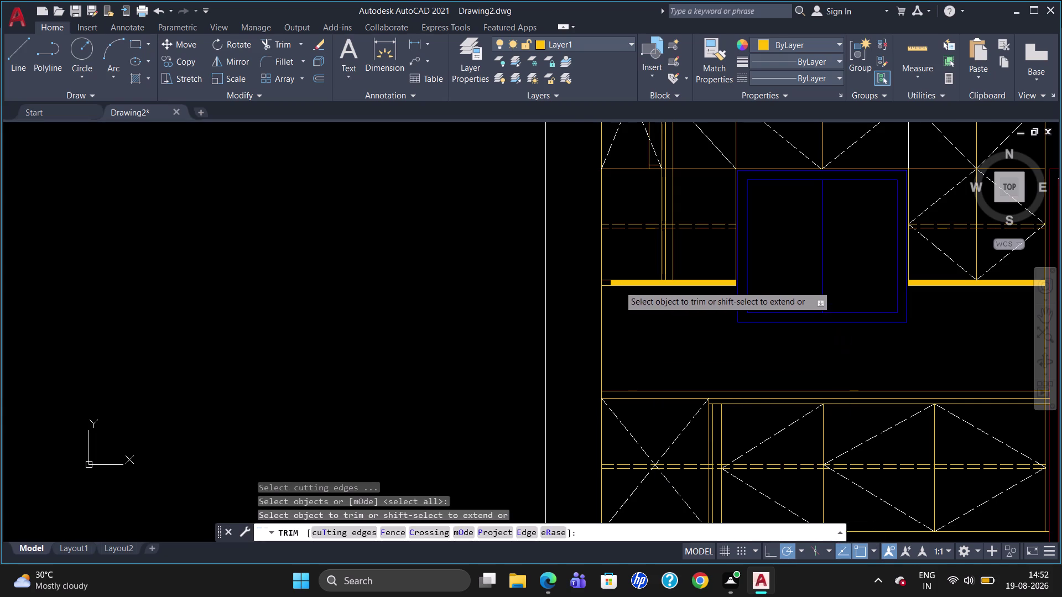
scroll(up, 3)
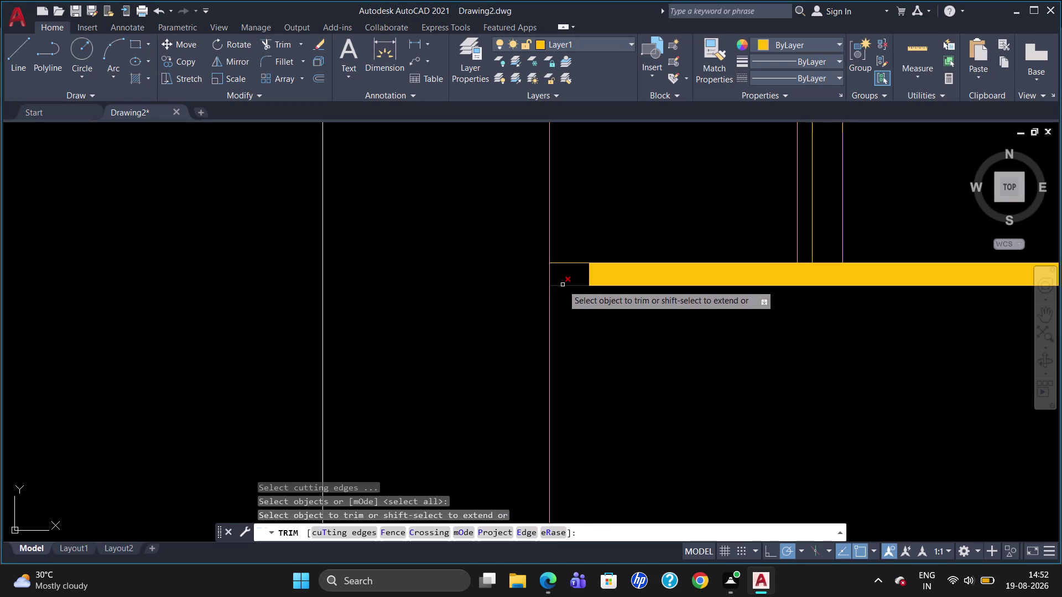
click(562, 285)
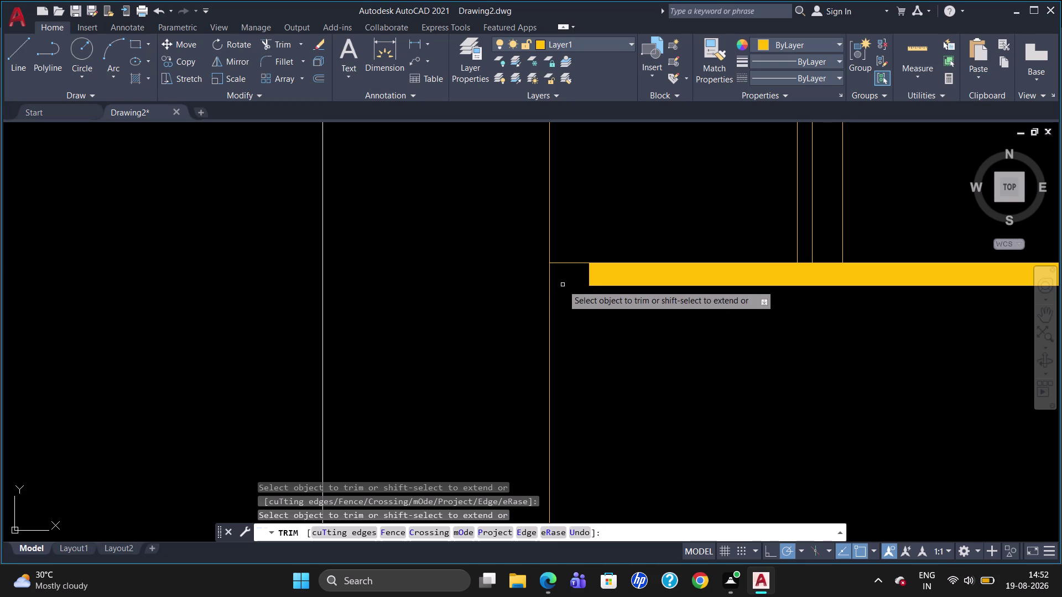
key(Escape)
Zoom in on the lower cabinet top lines, select them, then clear the selection.
scroll(down, 3)
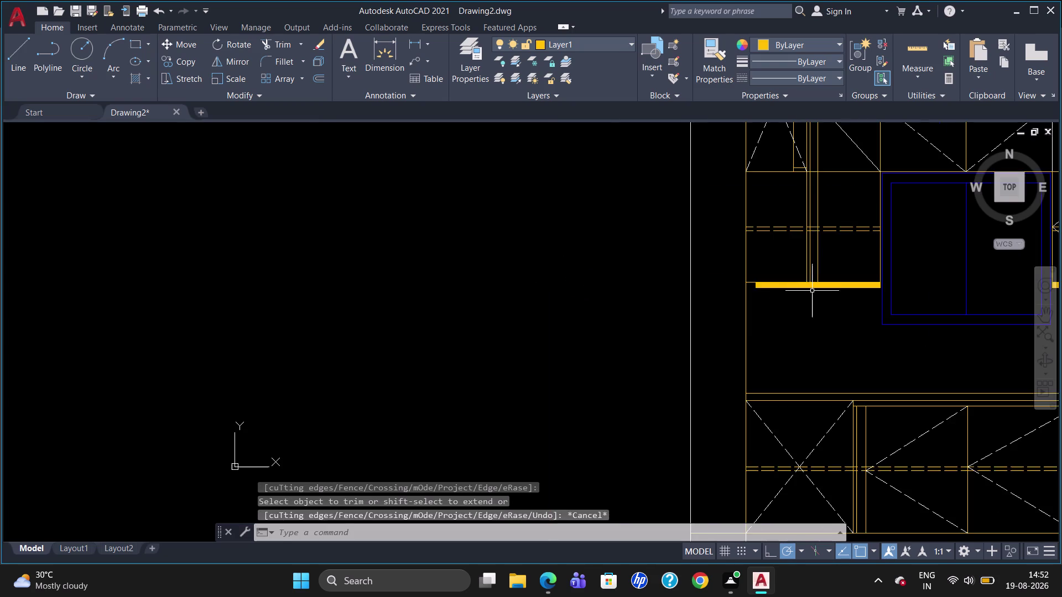
scroll(down, 3)
scroll(up, 3)
scroll(down, 3)
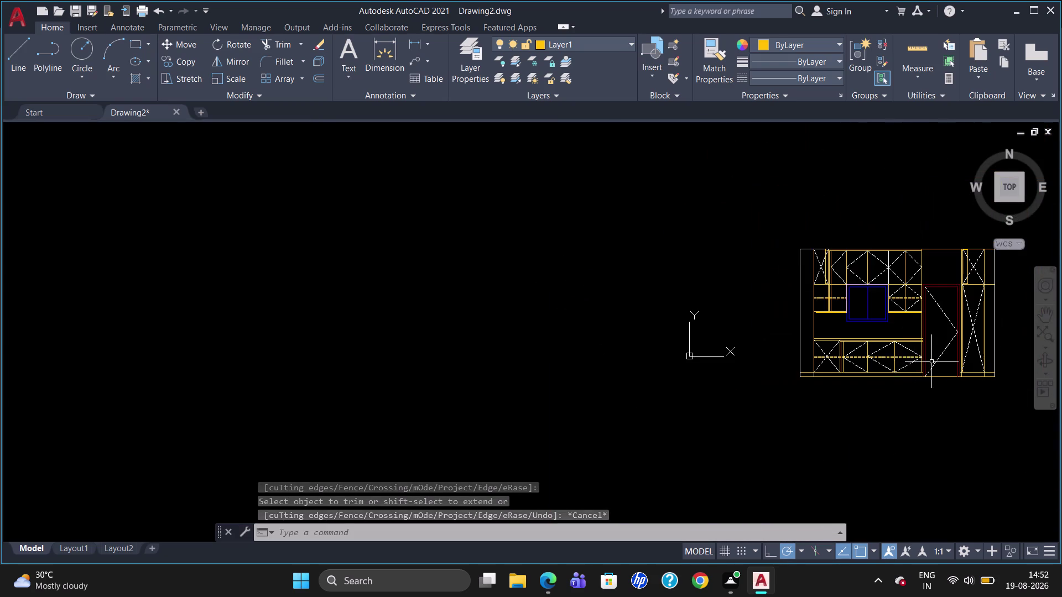
scroll(up, 3)
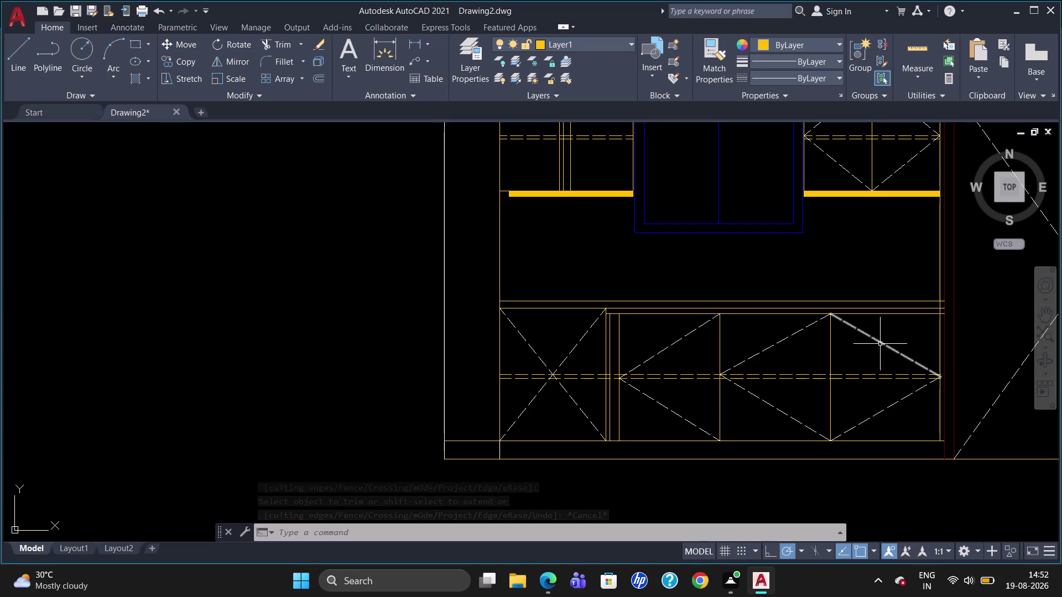
right_drag(641, 404, 539, 445)
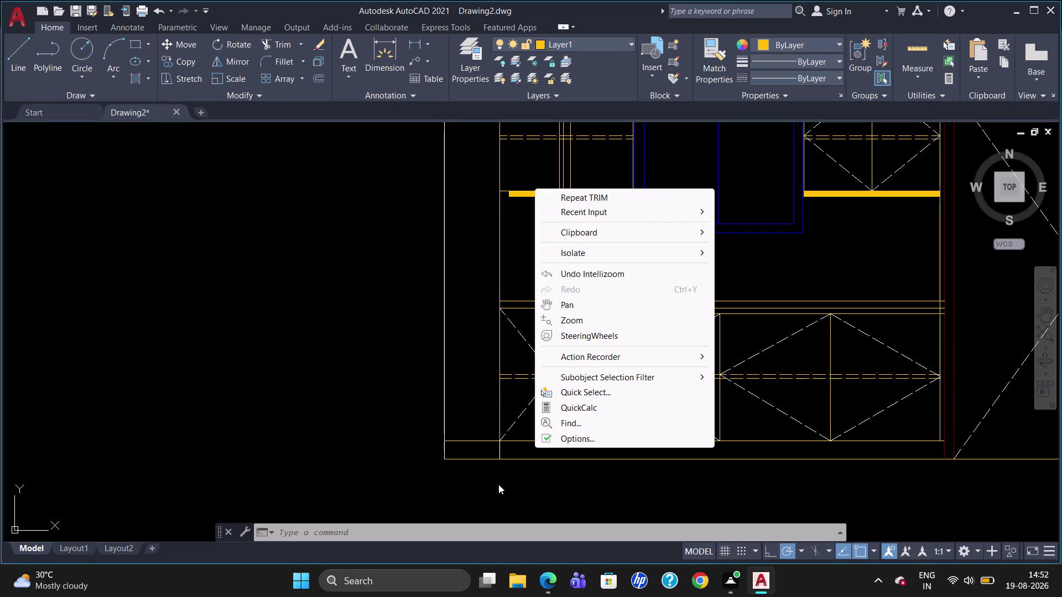
click(276, 483)
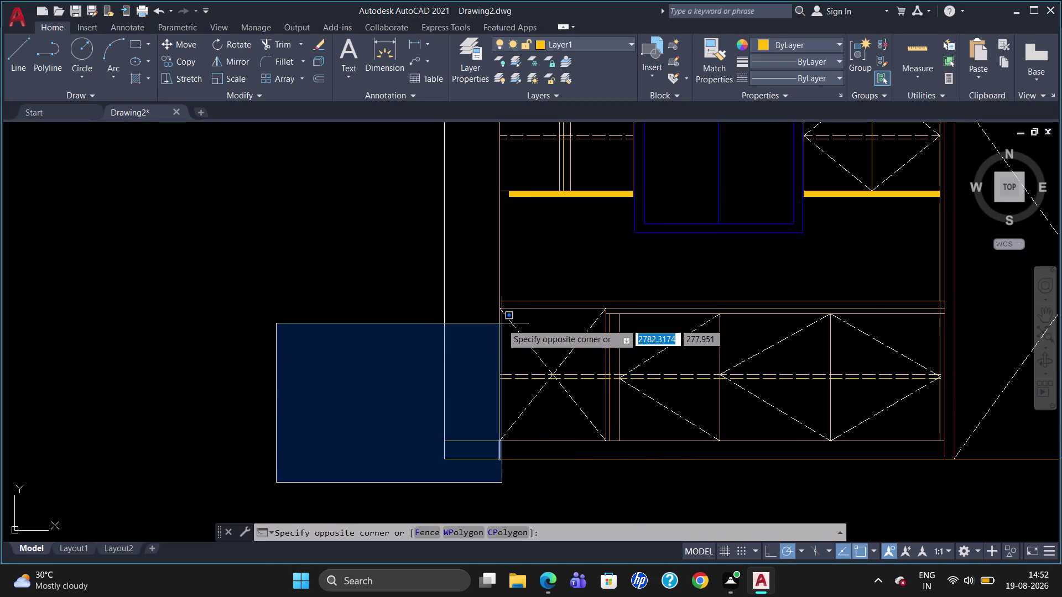
click(387, 400)
scroll(up, 3)
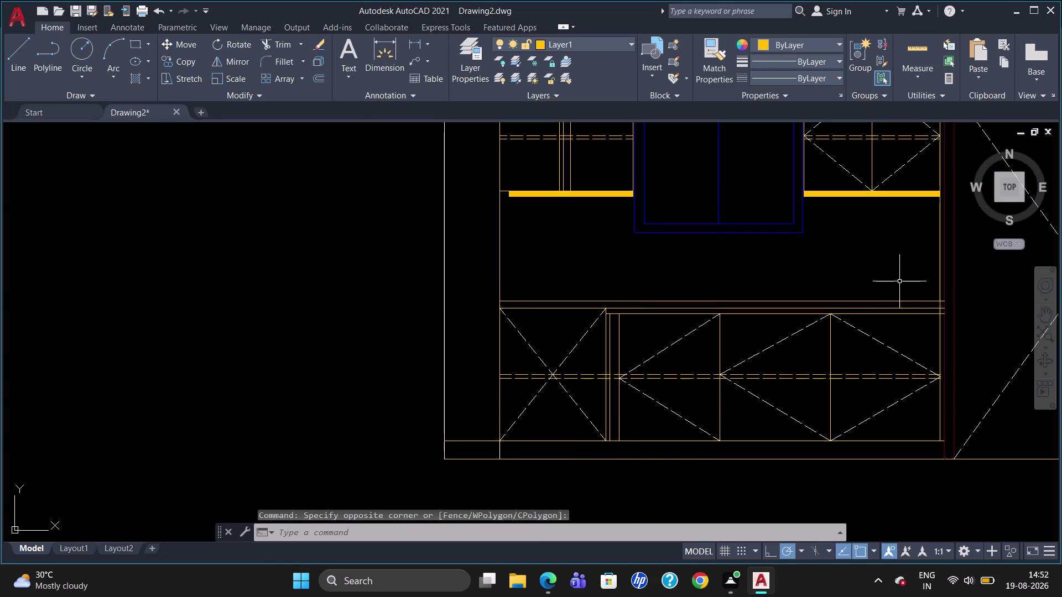
scroll(up, 3)
scroll(down, 3)
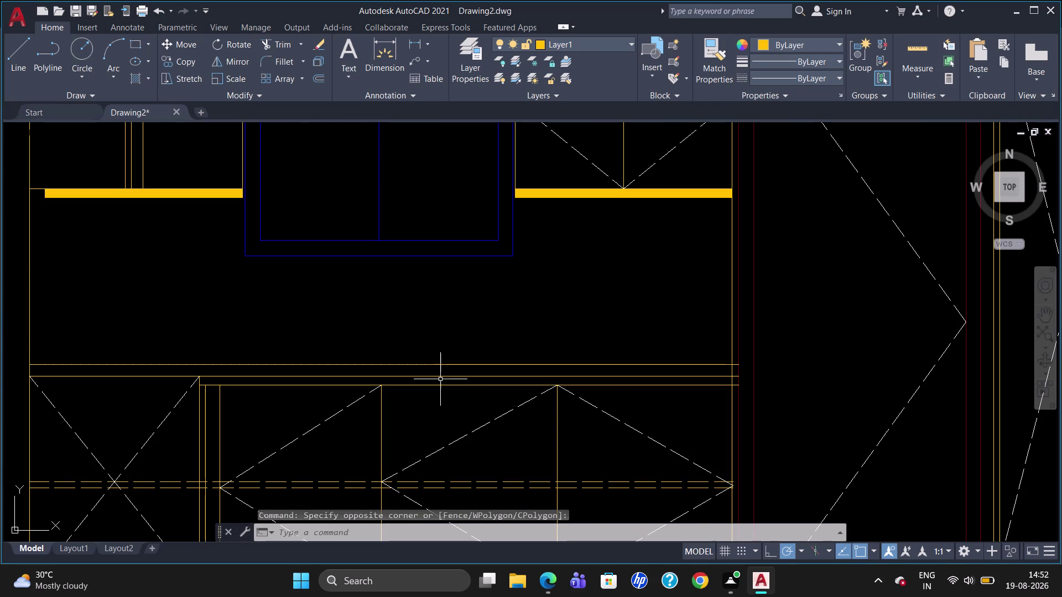
click(441, 374)
click(437, 381)
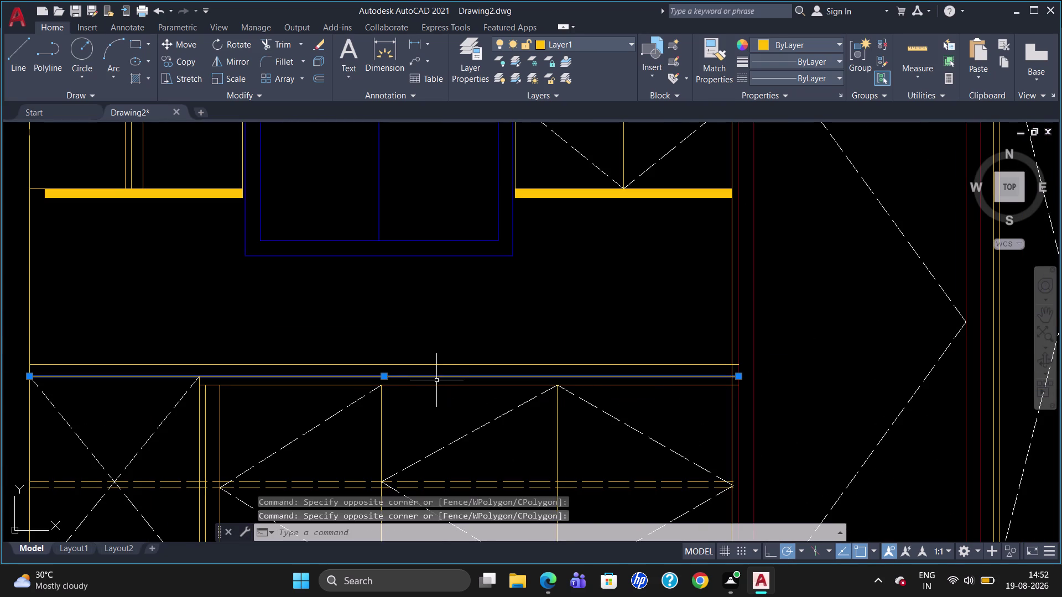
key(Escape)
Break the lower cabinet top line at the left cabinet corner with BREAKATPOINT.
text(B)
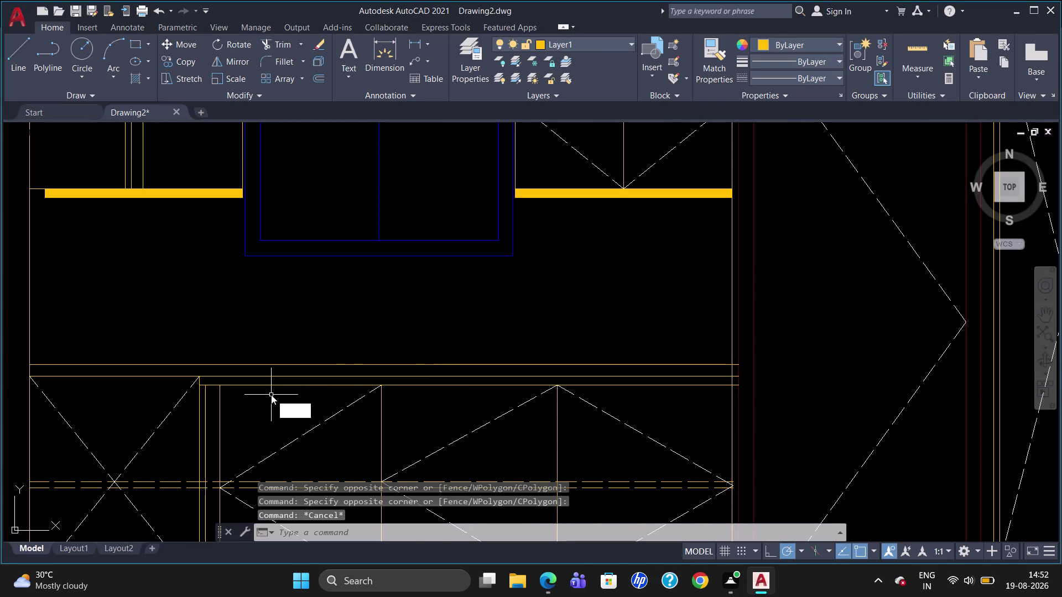
text(R)
click(306, 437)
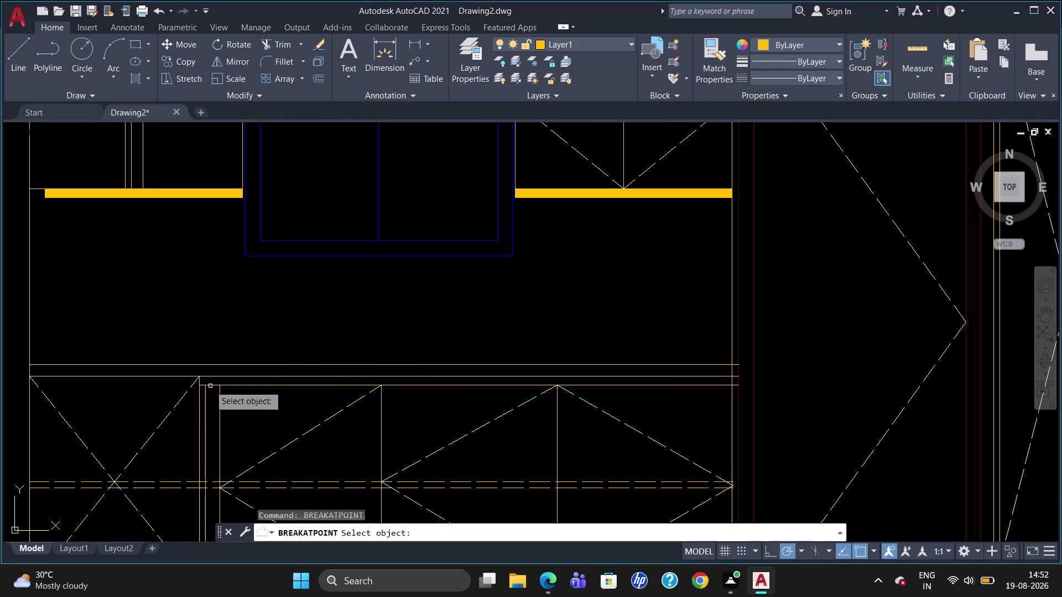
click(150, 376)
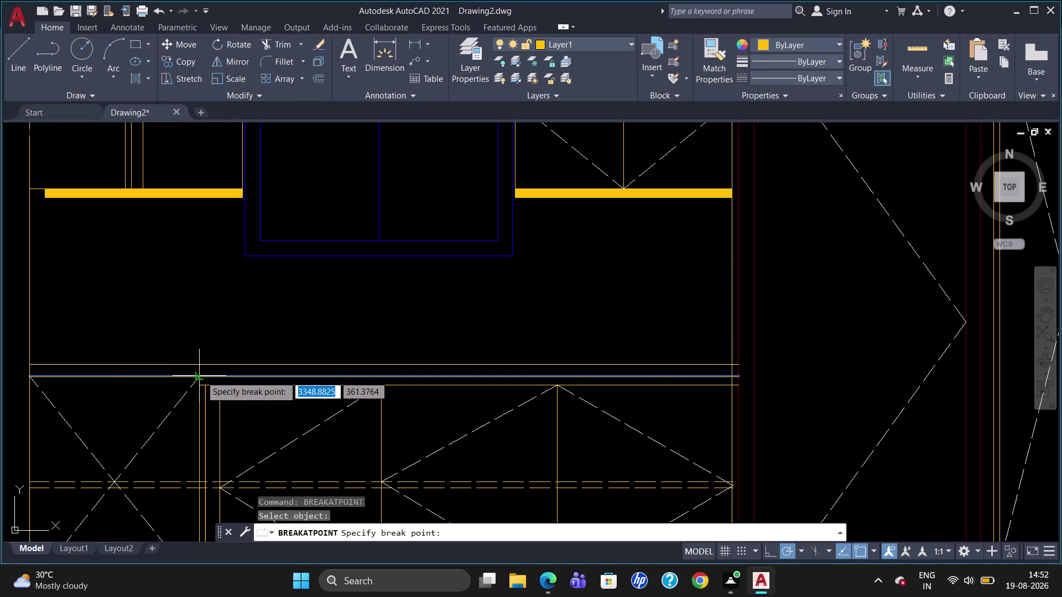
click(201, 376)
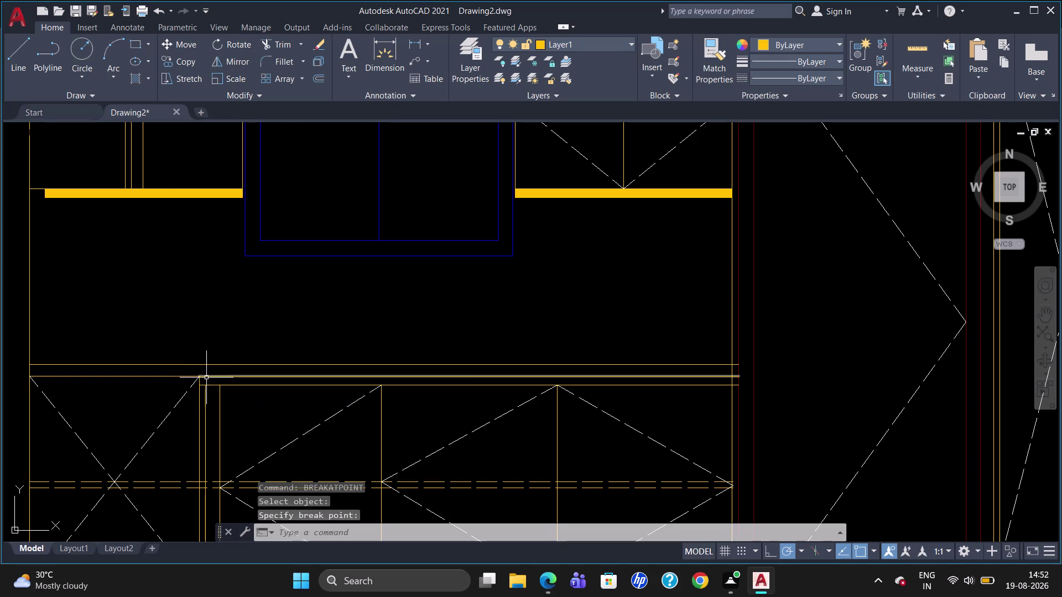
Move both right-hand top lines onto the magenta Layer3.
click(209, 376)
click(261, 385)
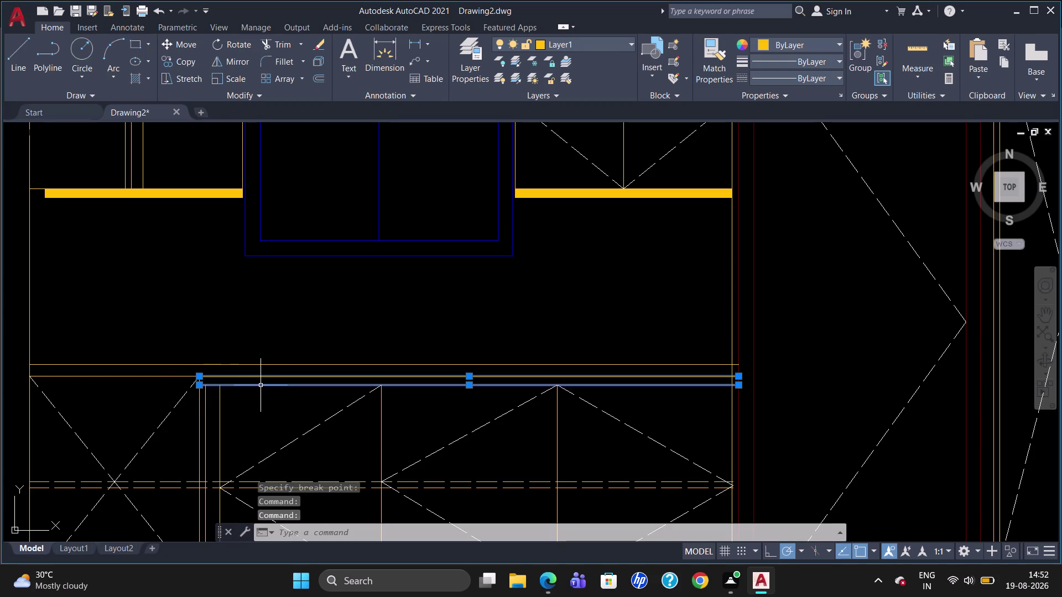
click(583, 43)
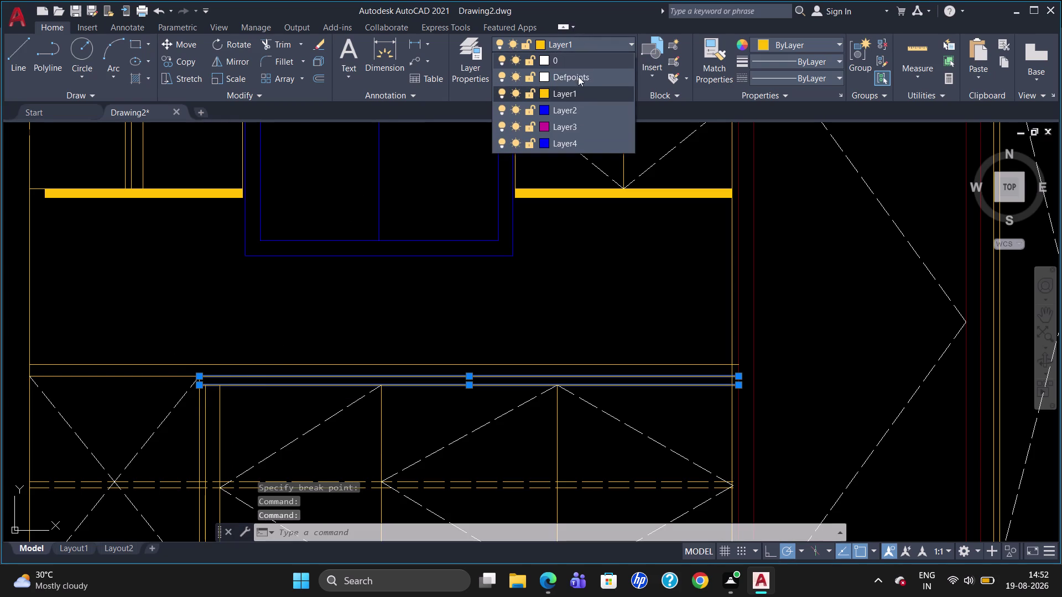
click(584, 125)
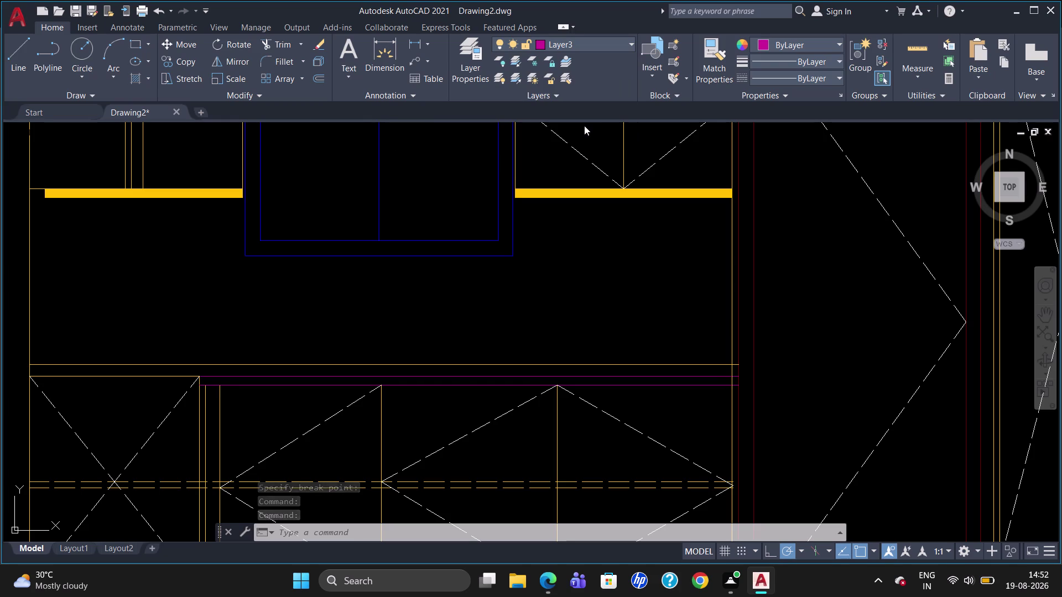
key(Escape)
Fill the strip between the magenta top lines with a solid purple (100,33,101) hatch.
click(143, 83)
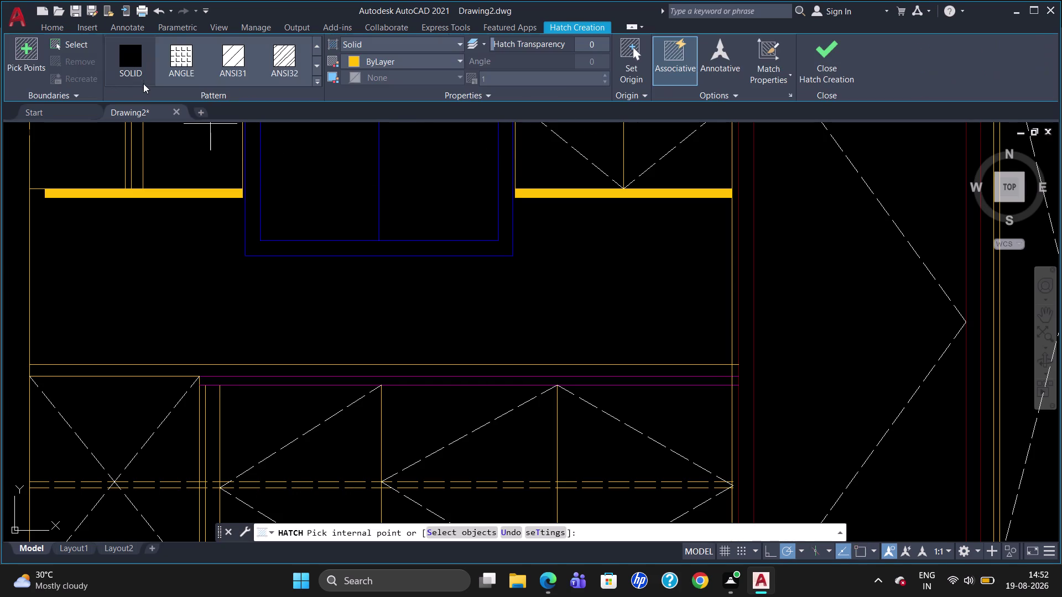
click(367, 41)
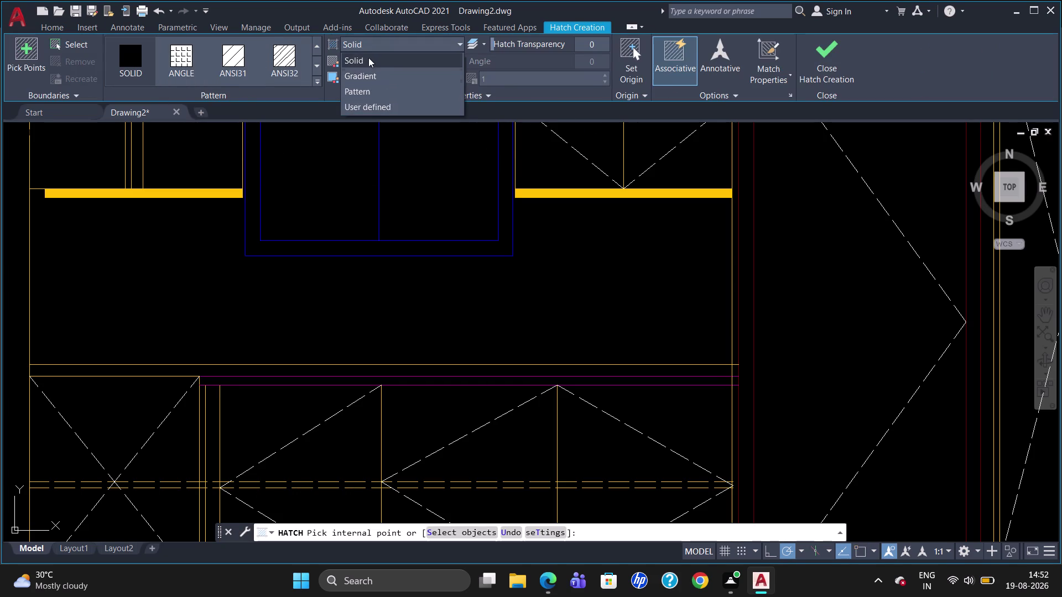
click(369, 55)
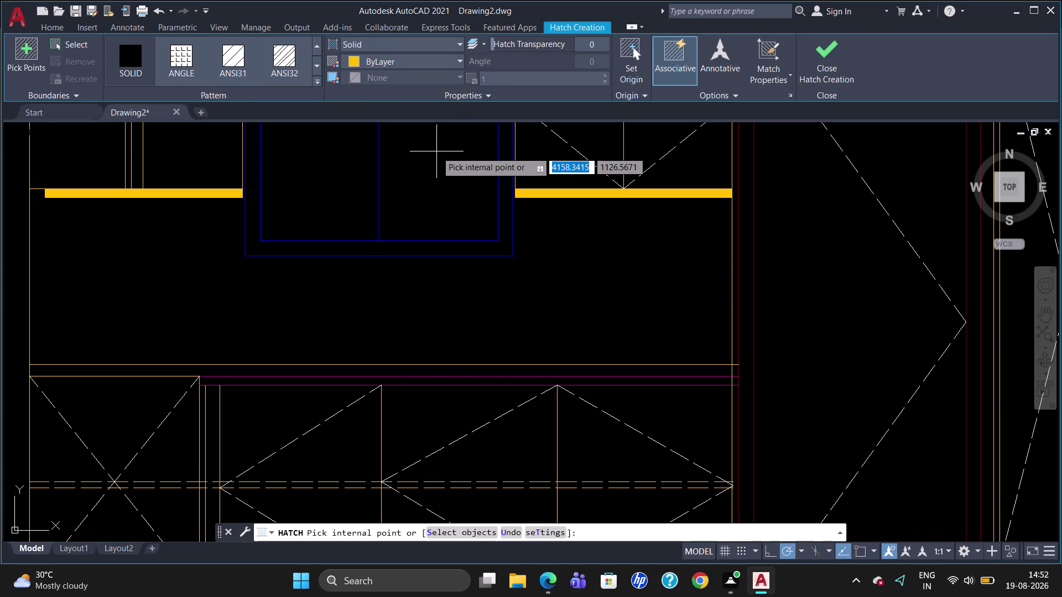
click(393, 61)
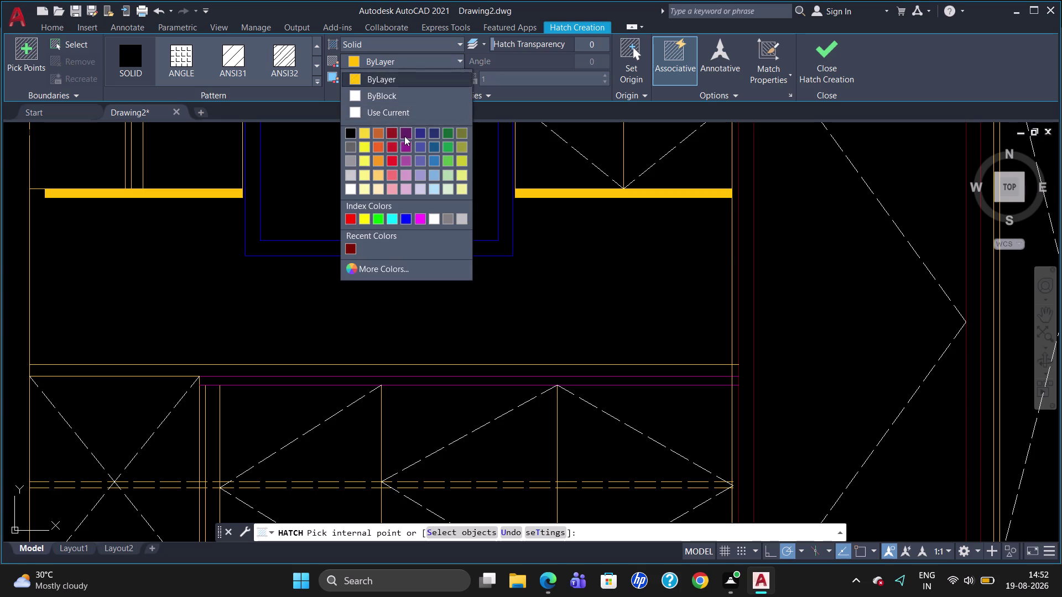
click(407, 135)
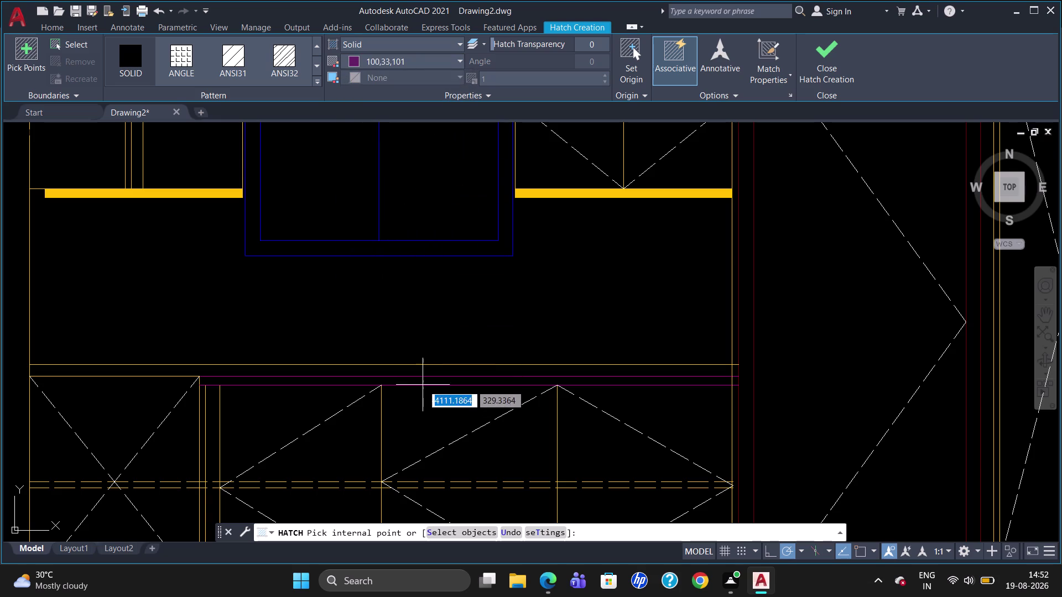
click(424, 381)
key(Escape)
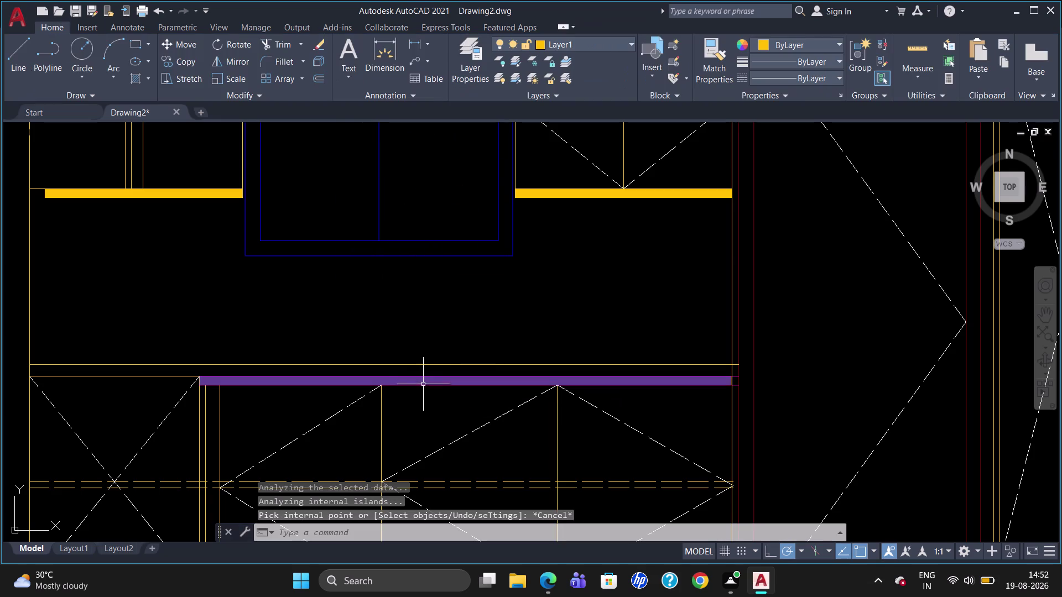
right_click(783, 387)
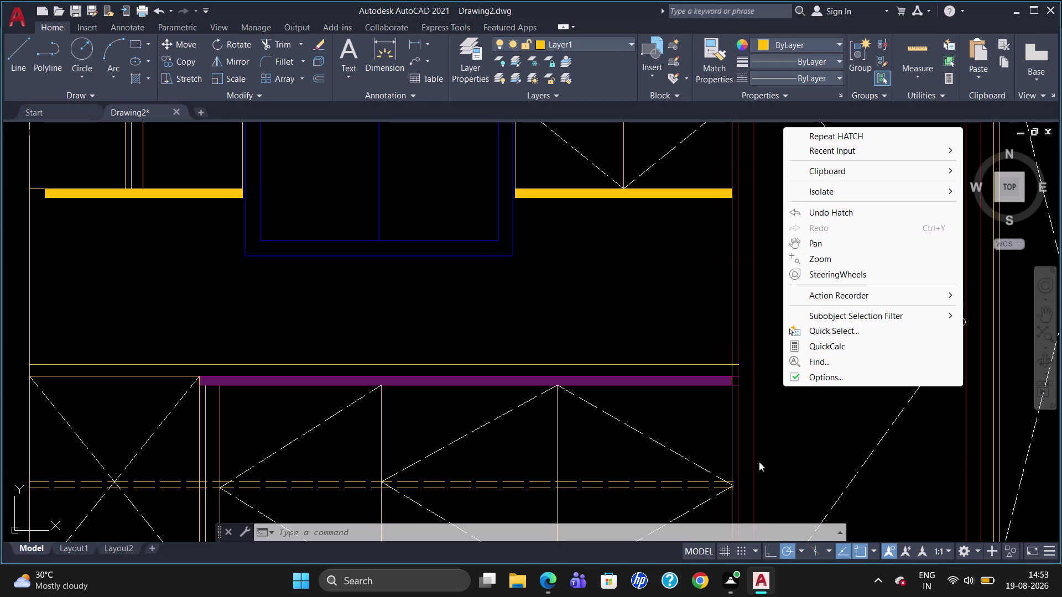
Trim the stray line ends at the countertop strip's right end.
key(Escape)
text(TR)
key(Return)
key(Return)
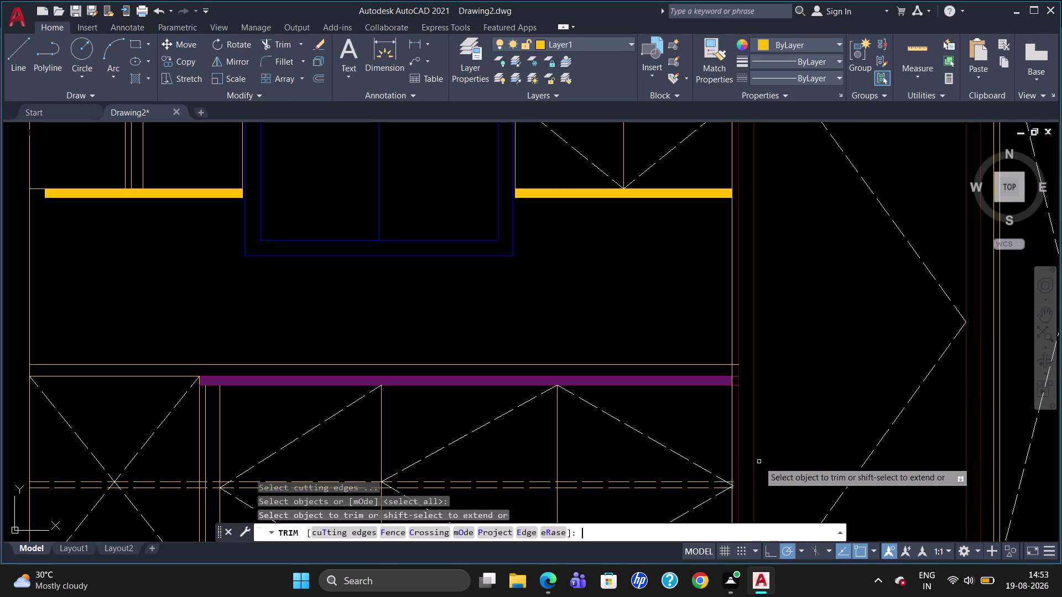
click(736, 387)
click(736, 376)
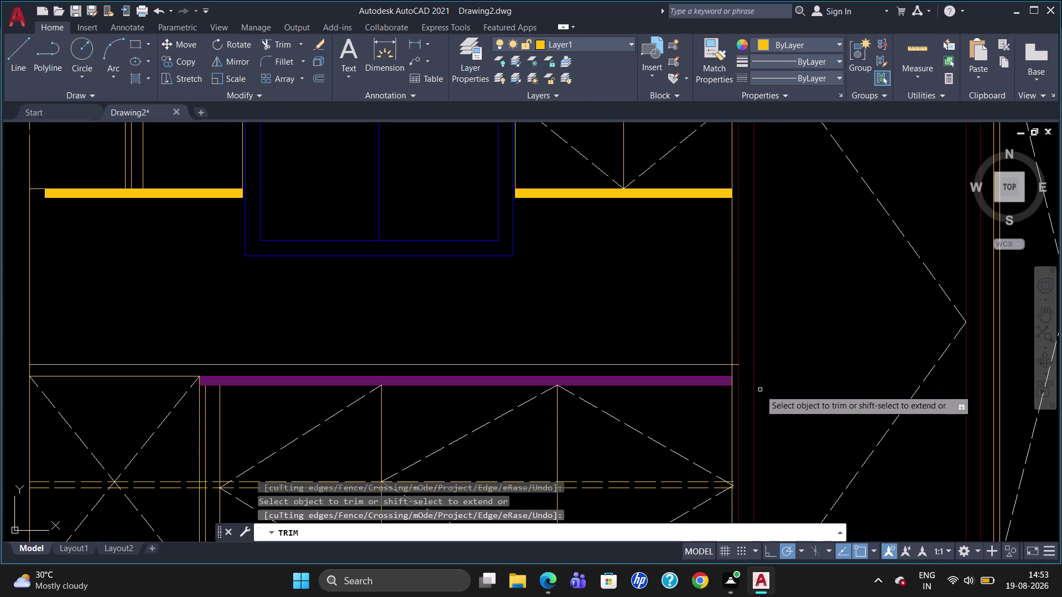
key(Escape)
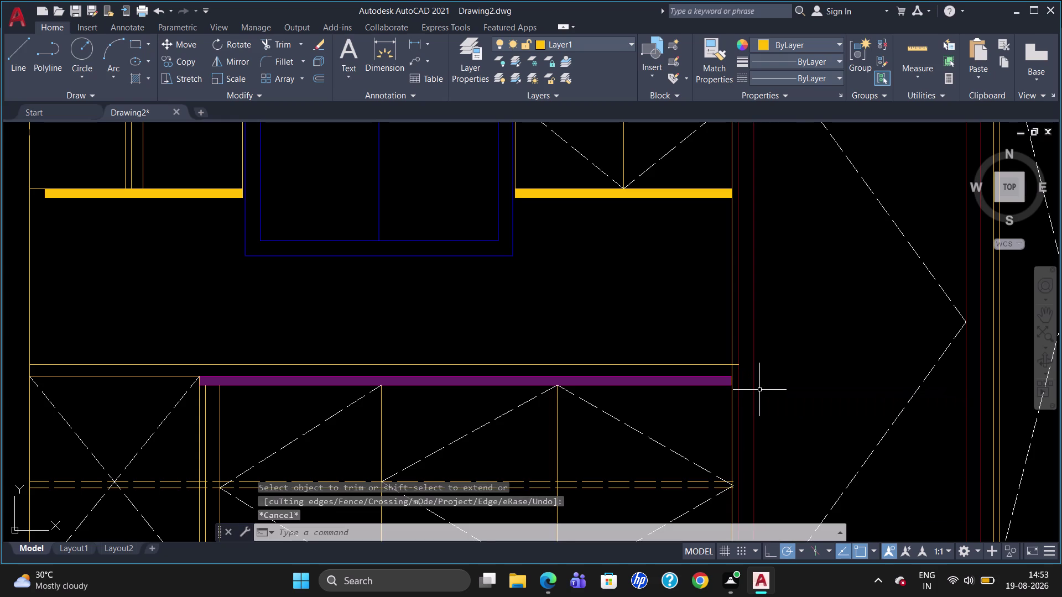
Draw a short line closing the strip edge at the purple bar's right end.
key(l)
key(Return)
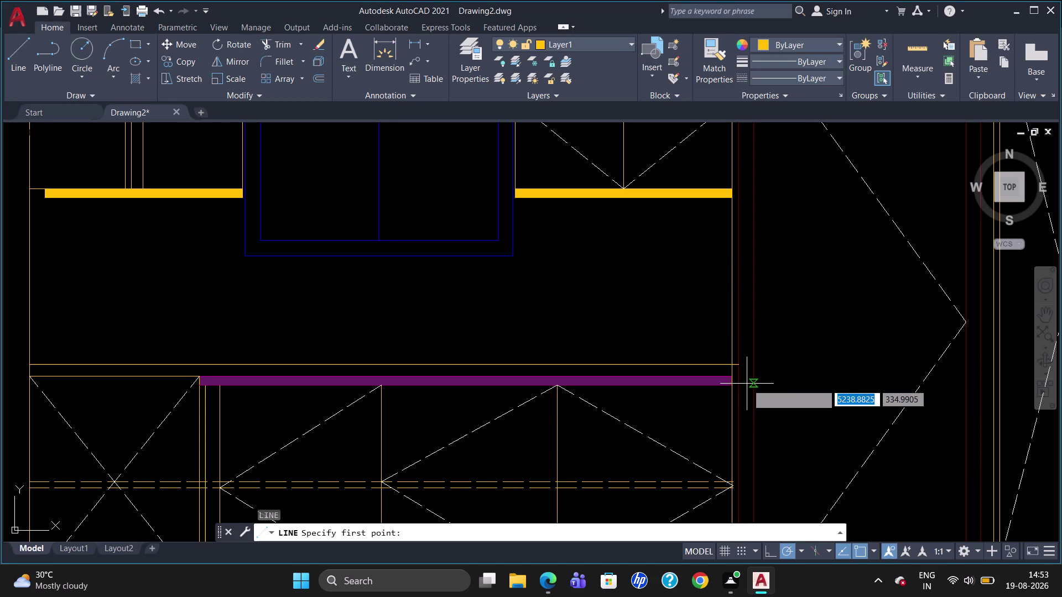
click(731, 375)
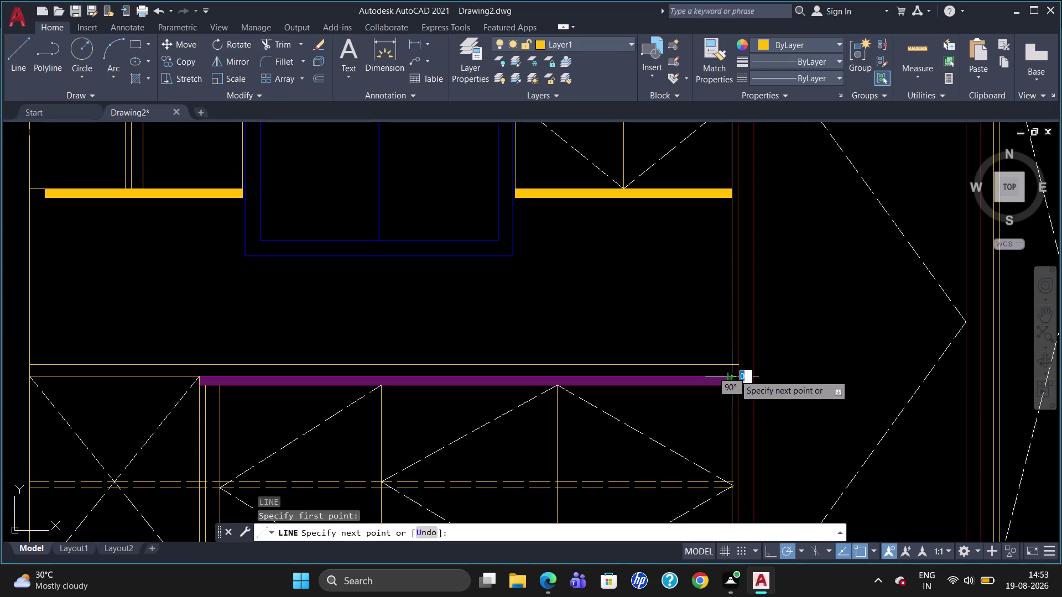
click(739, 374)
key(Escape)
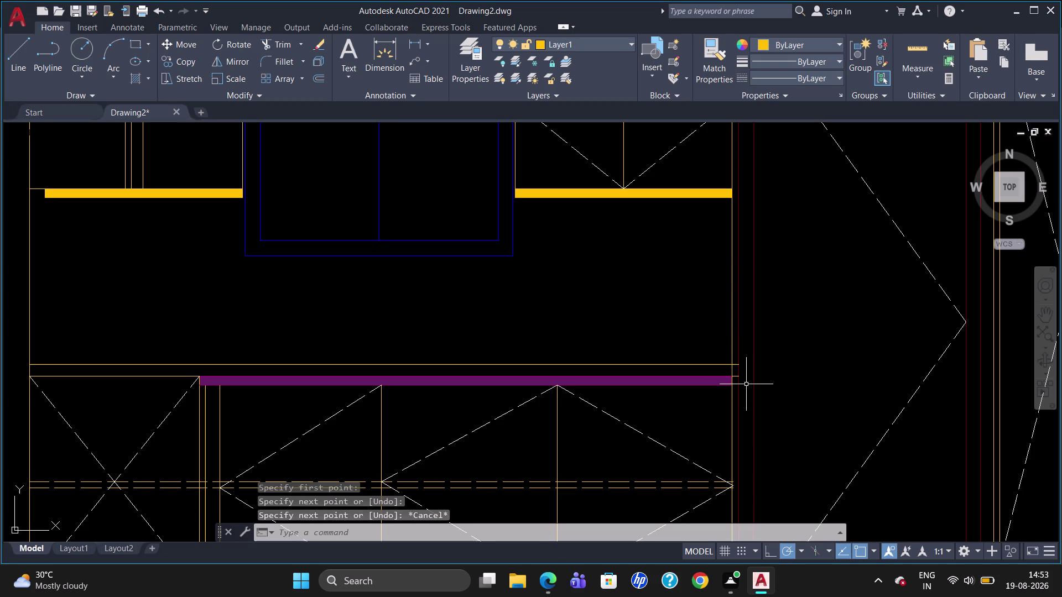
Trim the new line's overhanging end and check the strip's long and left edge lines.
text(TR)
key(Return)
key(Return)
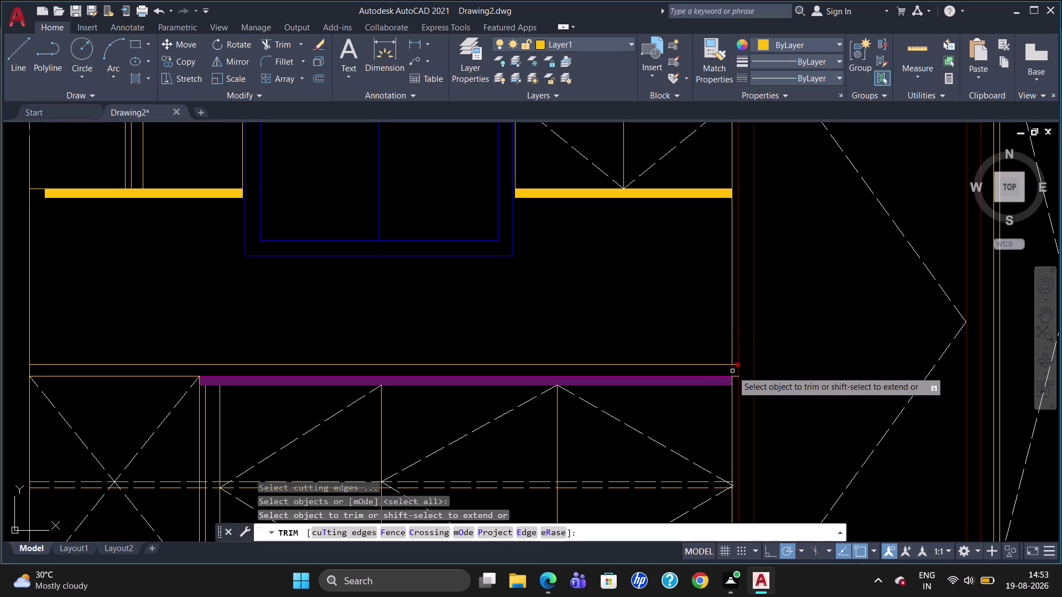
click(732, 371)
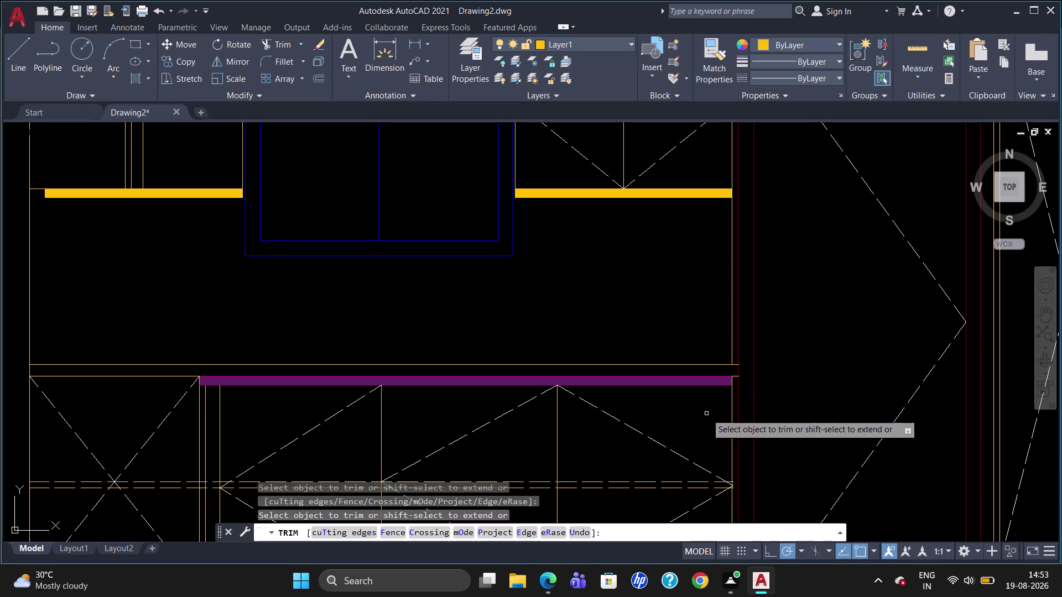
key(Escape)
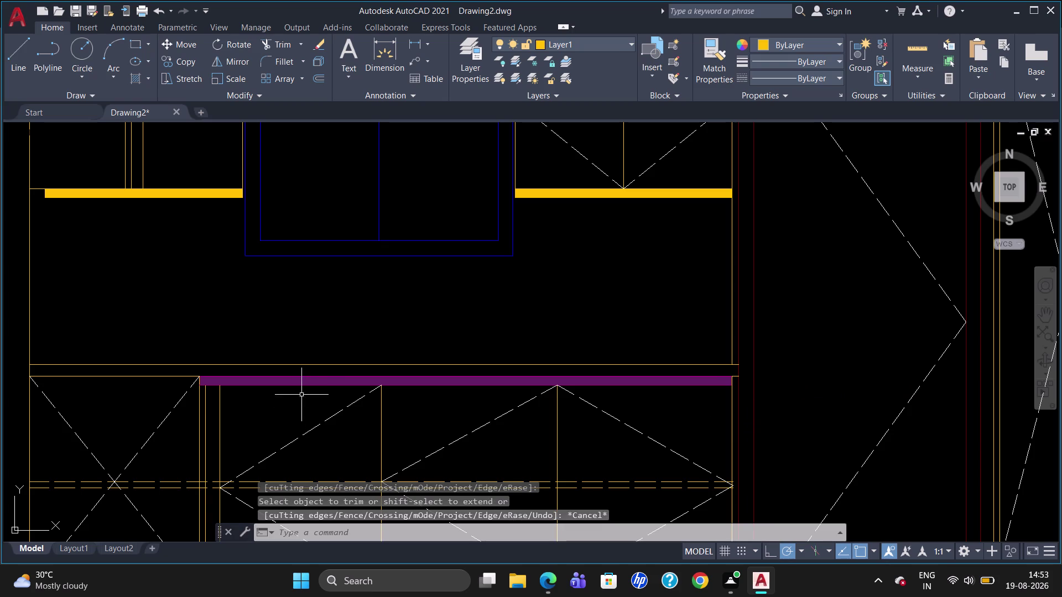
click(303, 365)
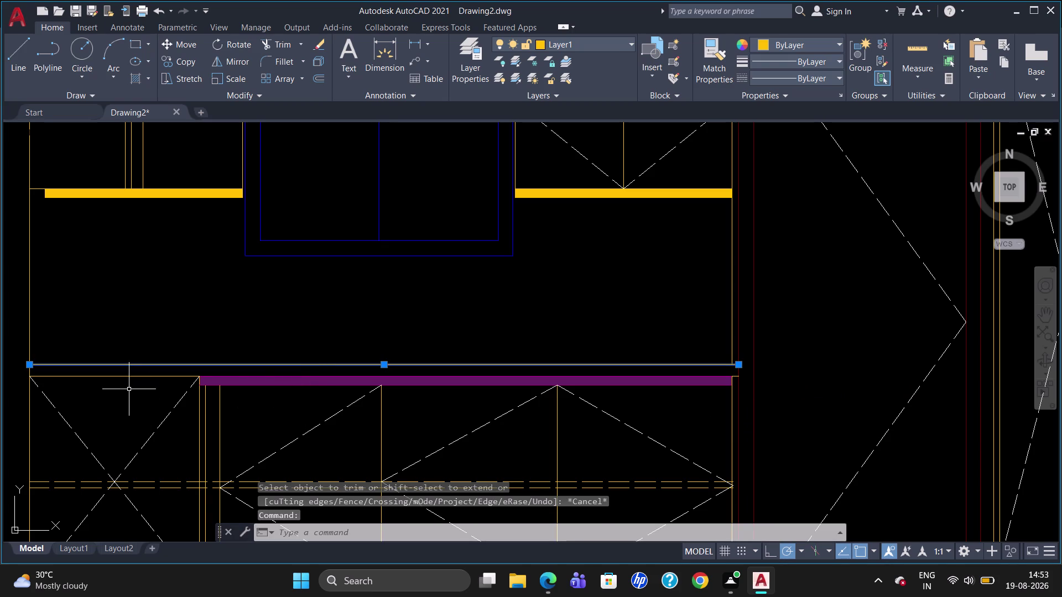
click(129, 375)
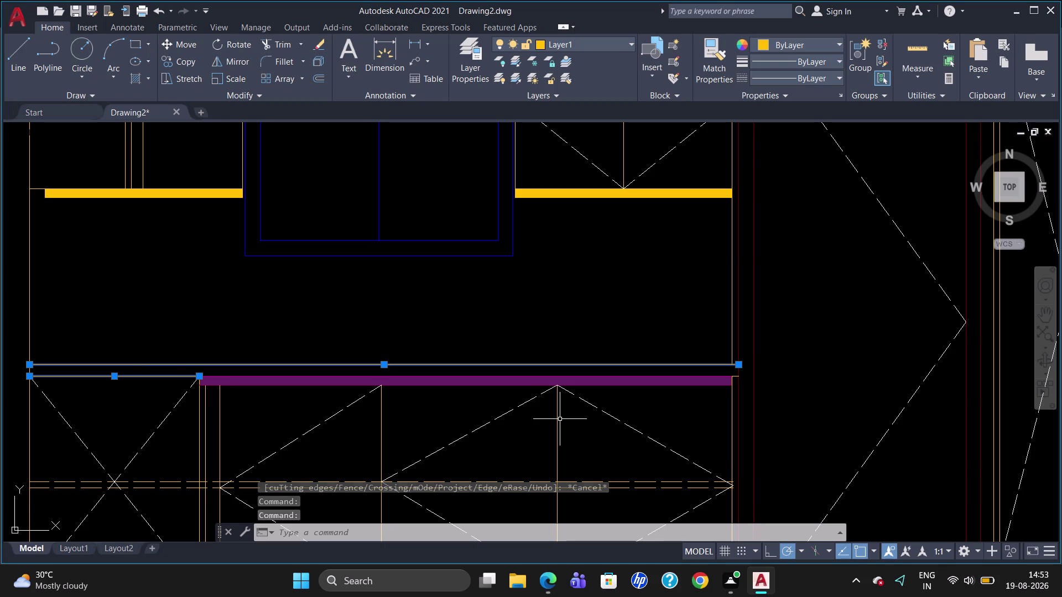
key(Escape)
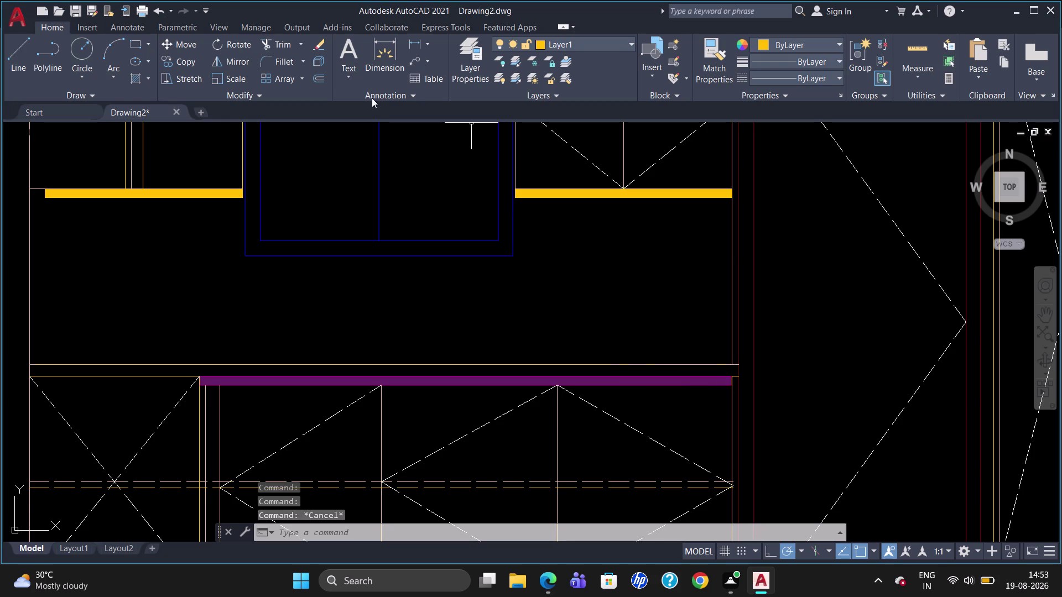
click(151, 78)
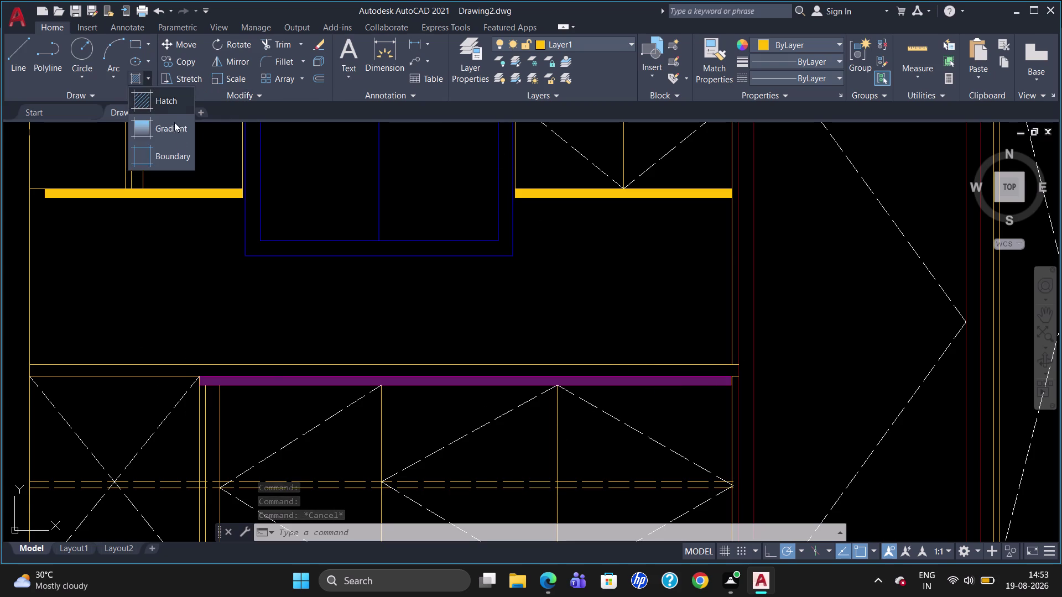
Hatch the thin countertop strip with the AR-CONC pattern at scale 0.3 in red.
click(170, 97)
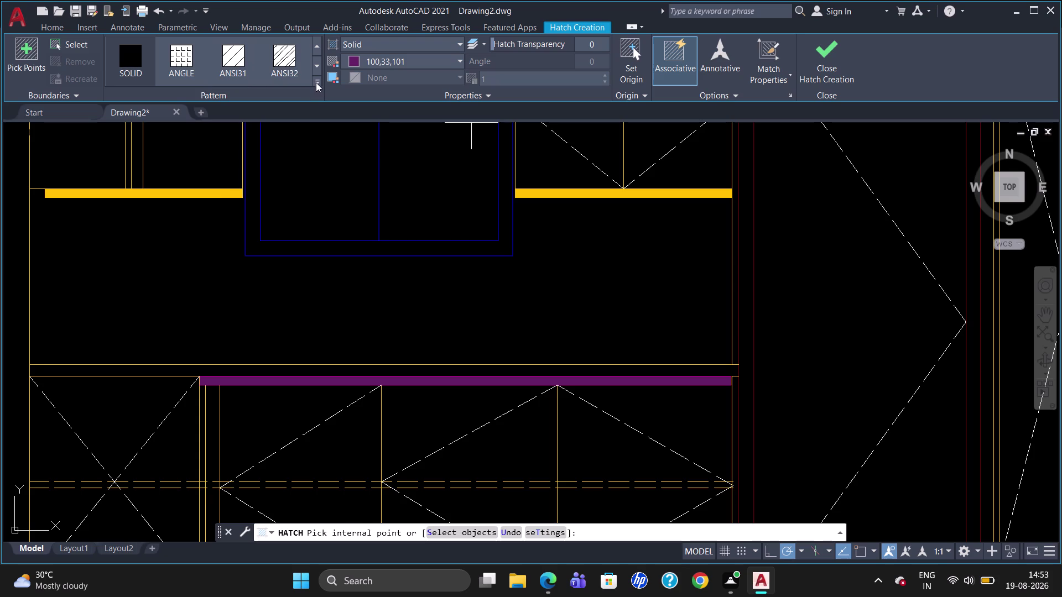
click(316, 82)
click(279, 217)
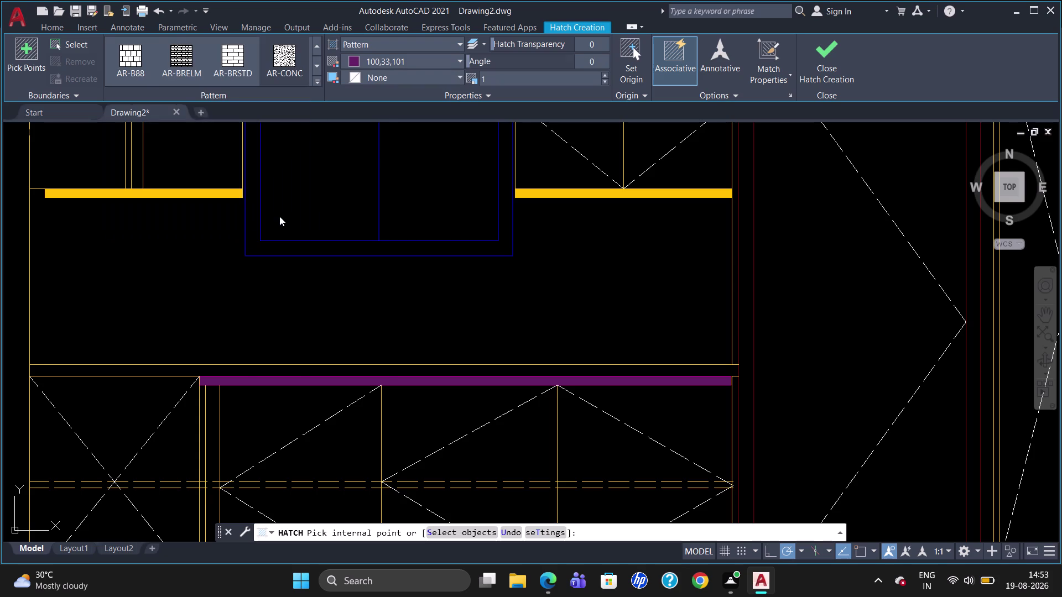
scroll(up, 3)
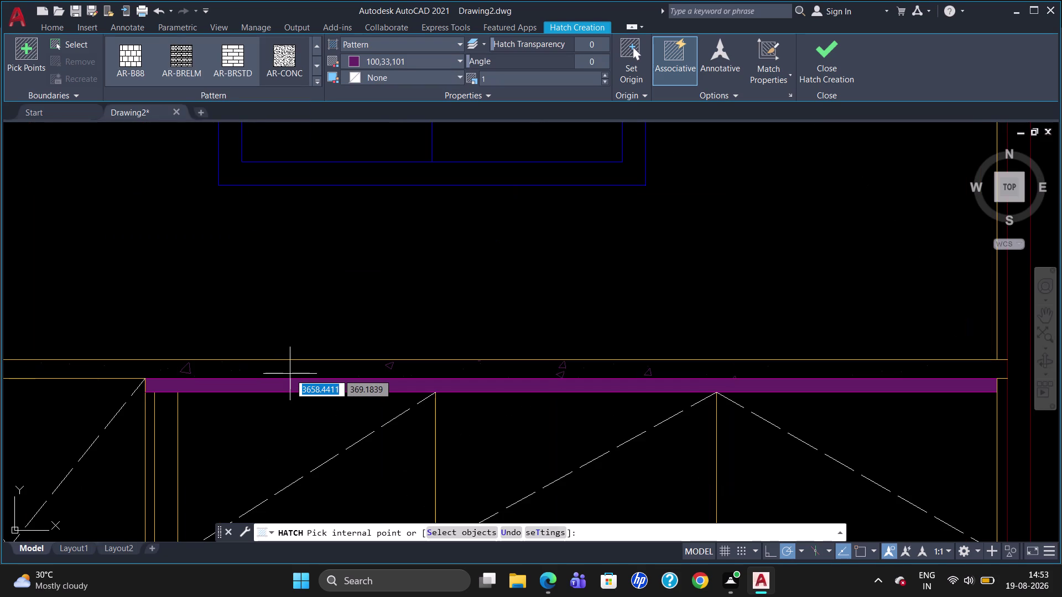
click(289, 374)
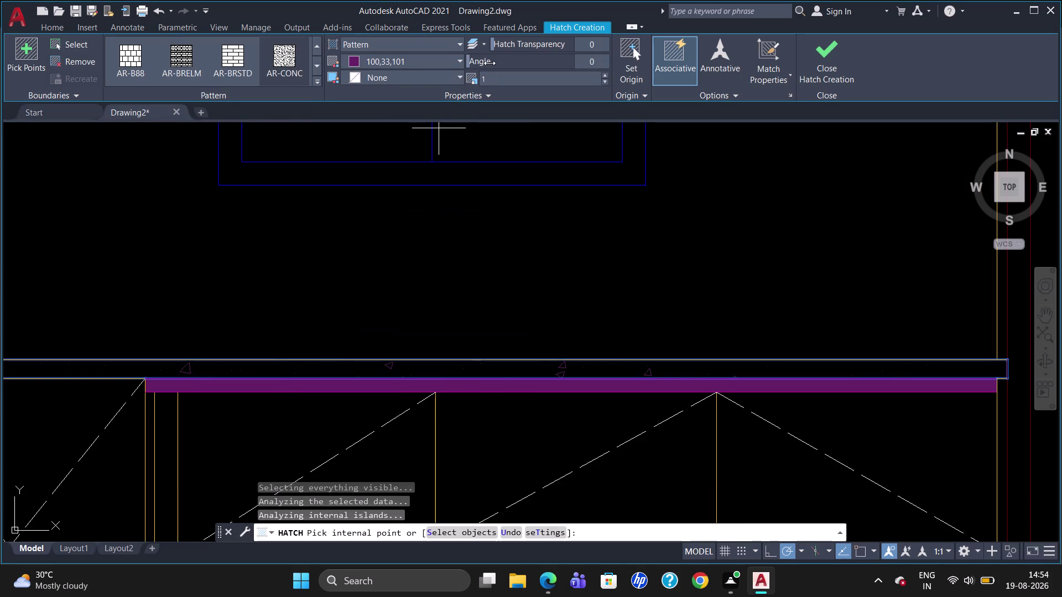
click(509, 78)
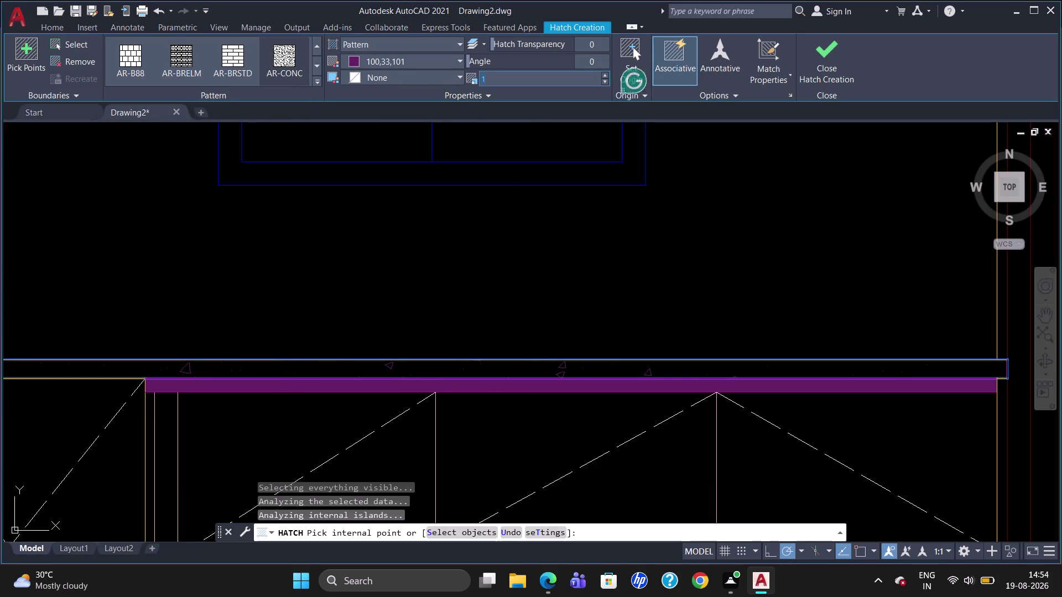
key(BackSpace)
text(0.3)
key(Return)
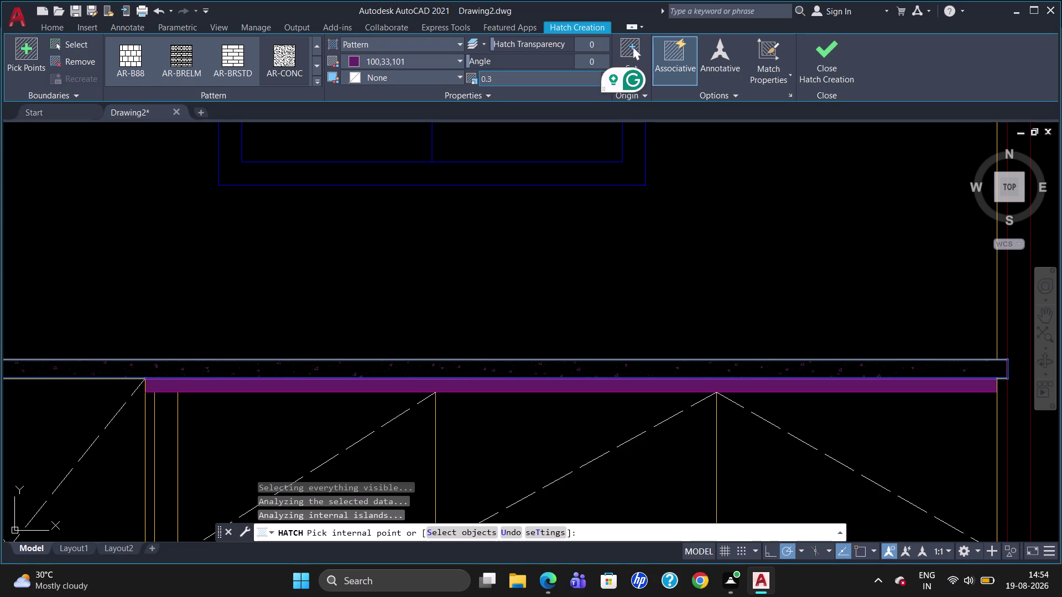
click(349, 58)
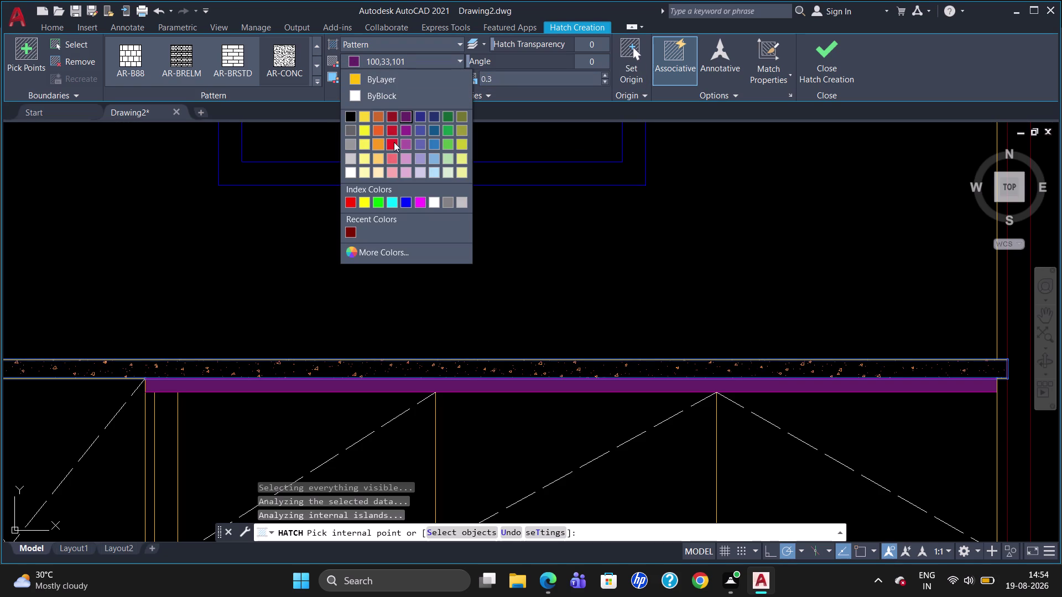
click(394, 142)
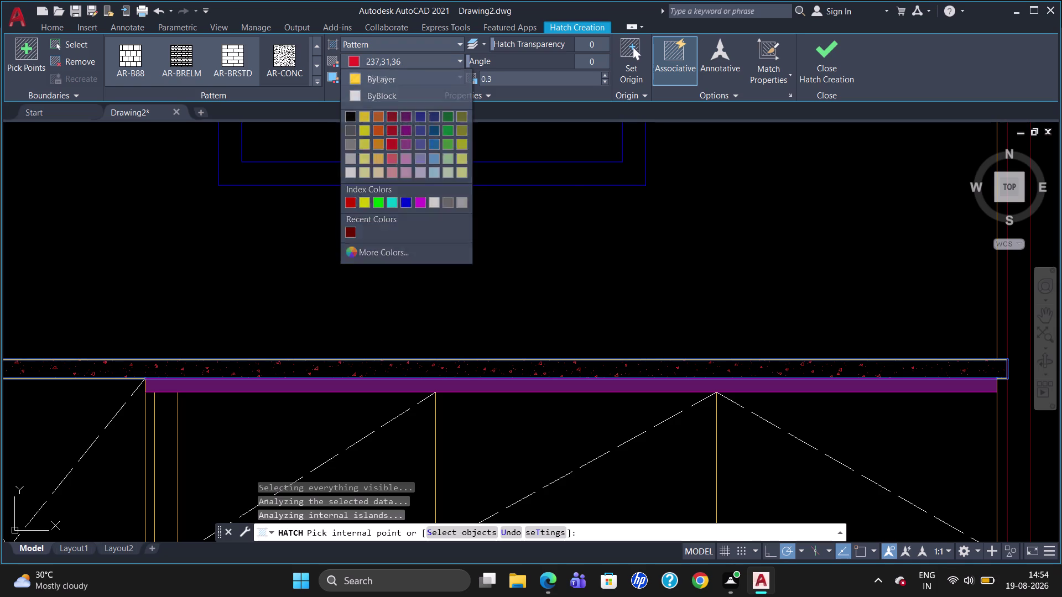
key(Escape)
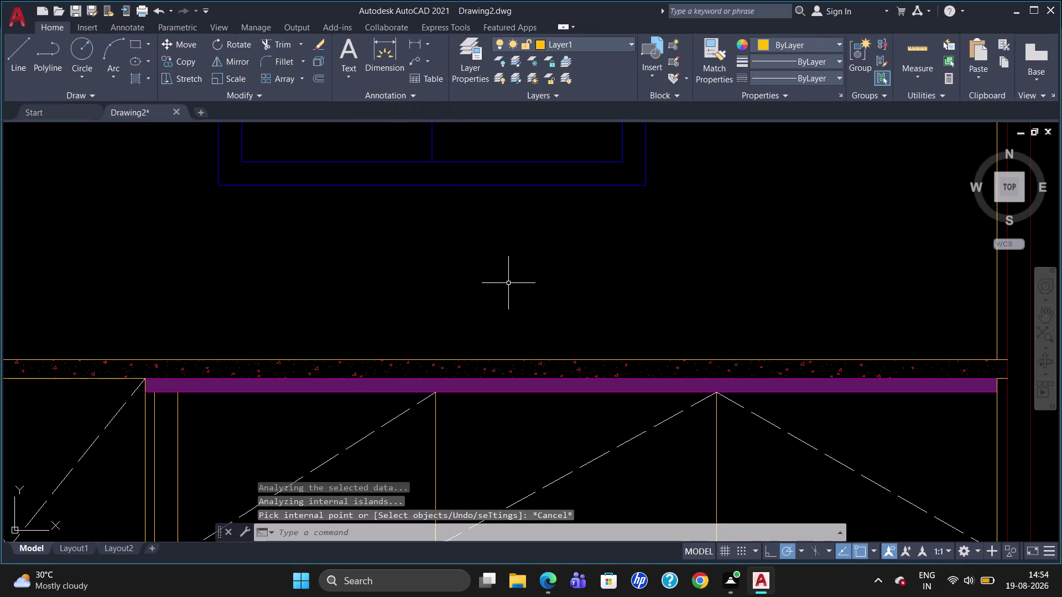
Select the countertop strip's top edge line and open its Properties palette.
click(500, 360)
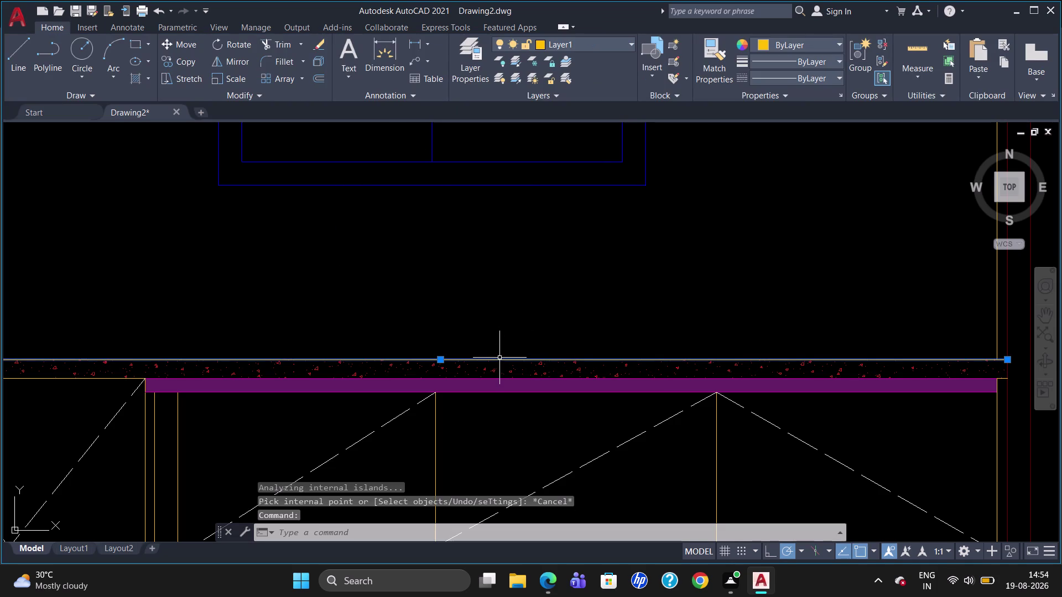
scroll(down, 3)
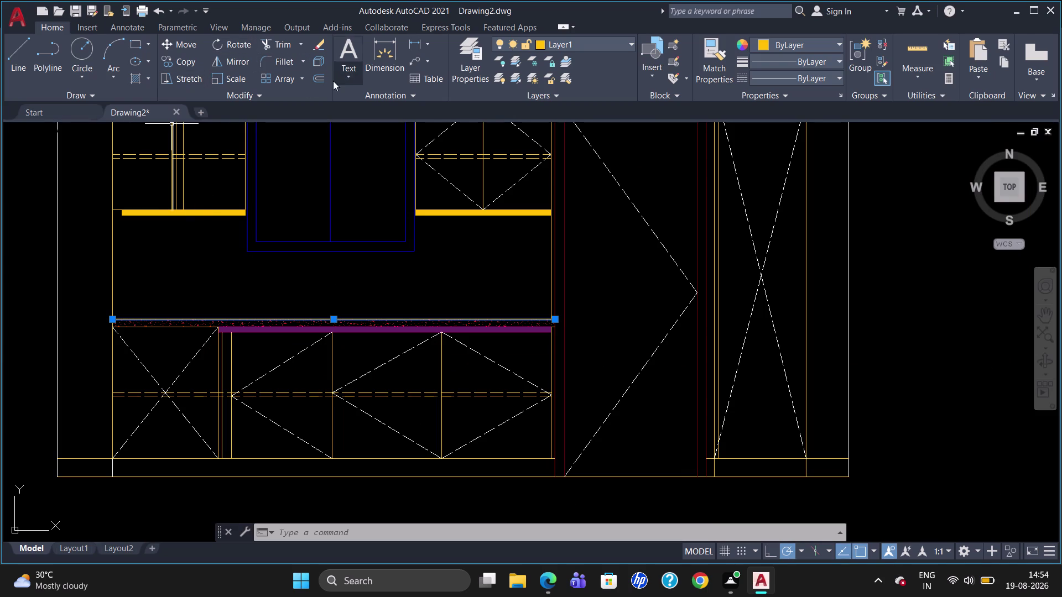
right_click(147, 76)
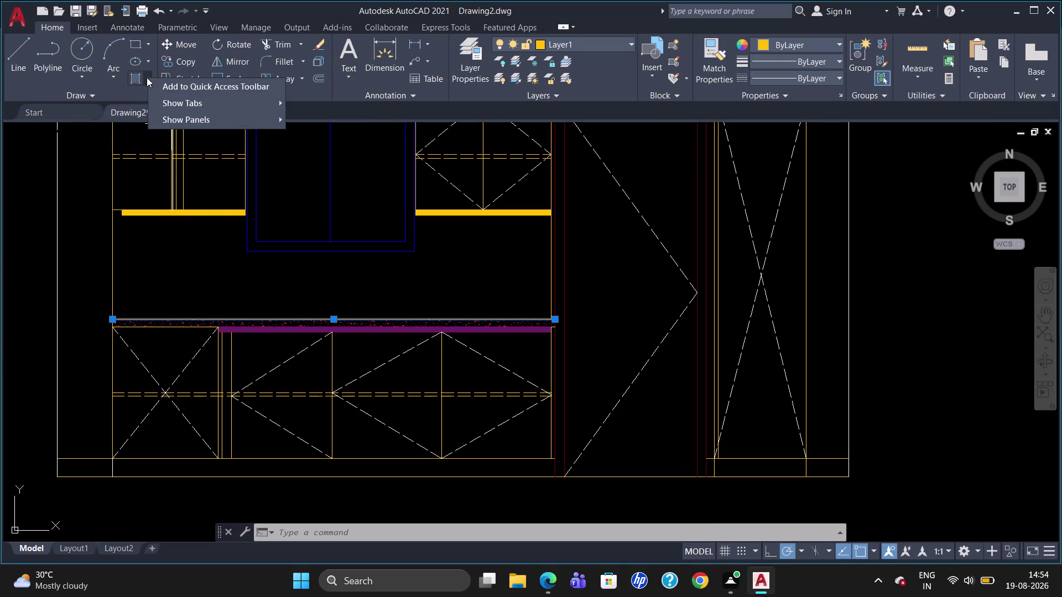
right_drag(123, 99, 119, 105)
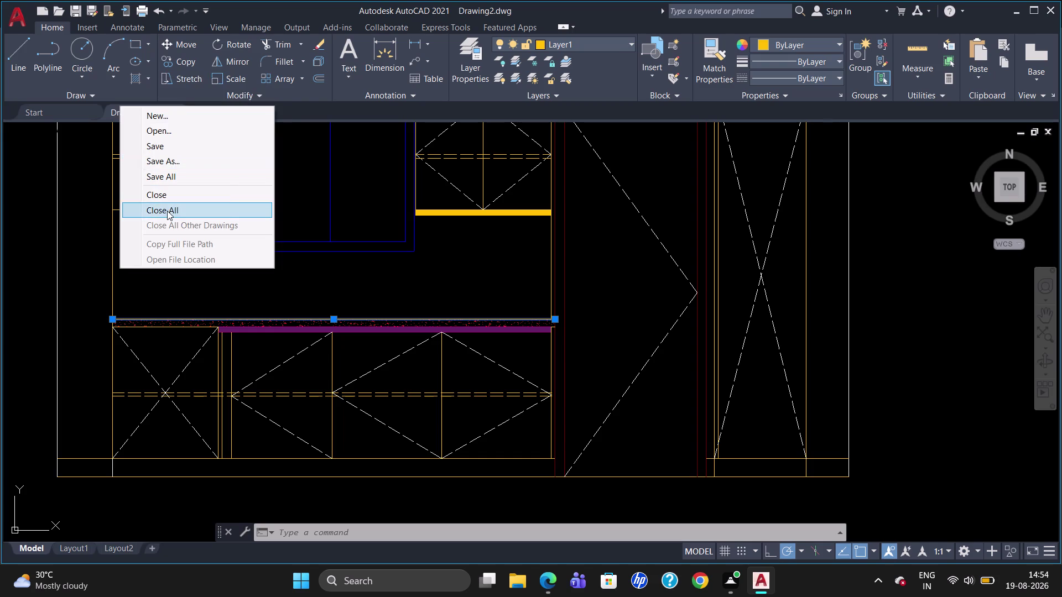
click(75, 269)
right_click(76, 268)
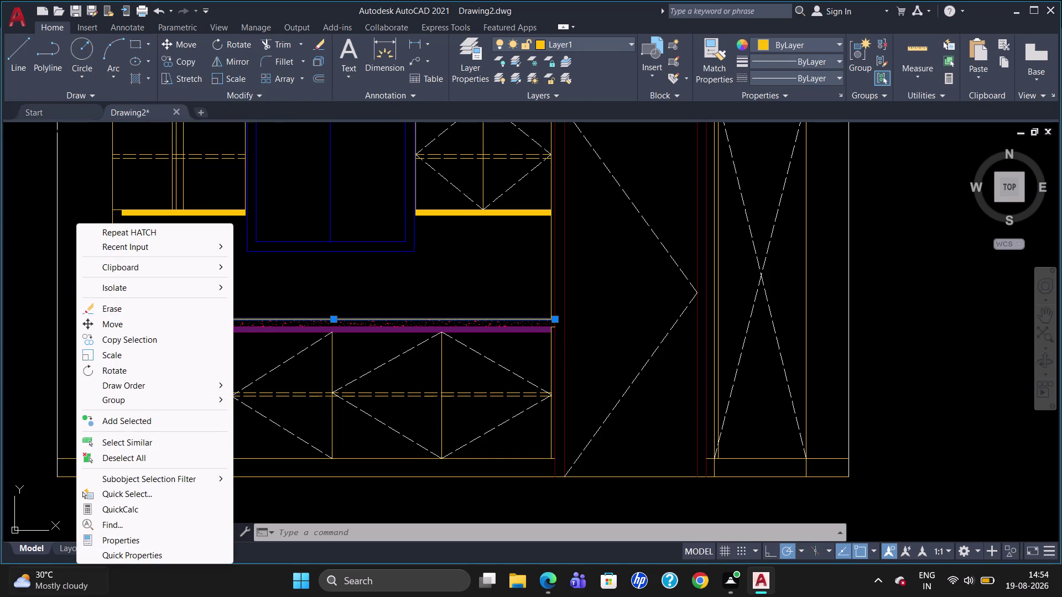
click(93, 543)
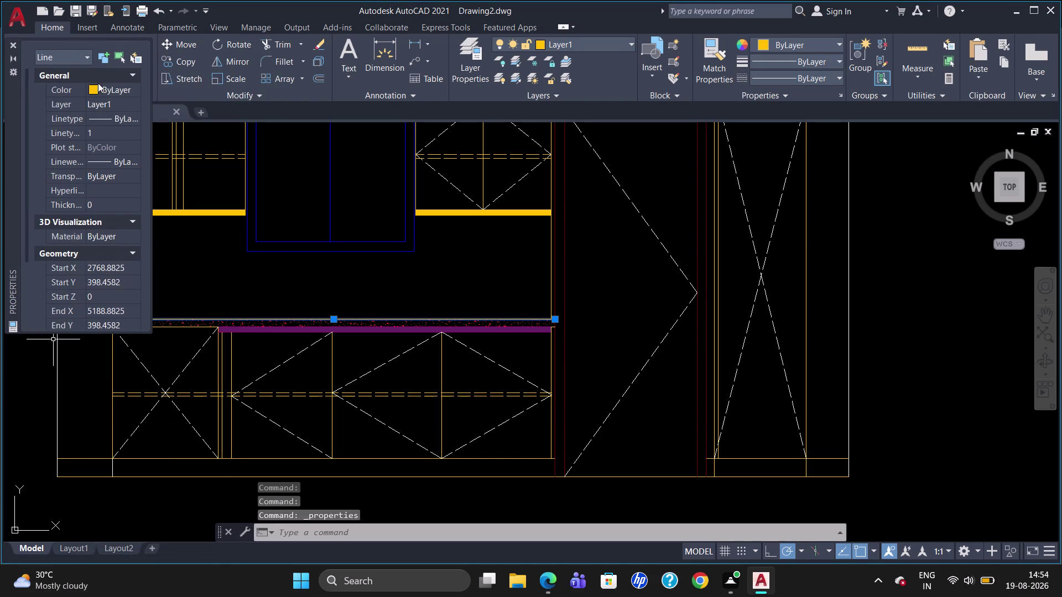
Set the line's colour to dark red index 16 and close the palette.
click(94, 86)
click(93, 90)
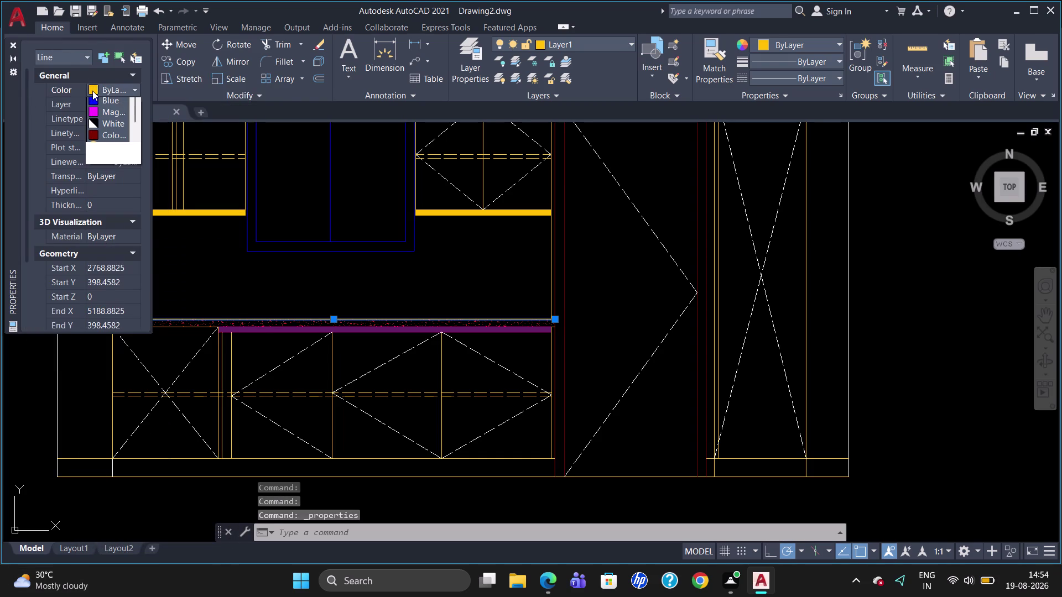
click(90, 208)
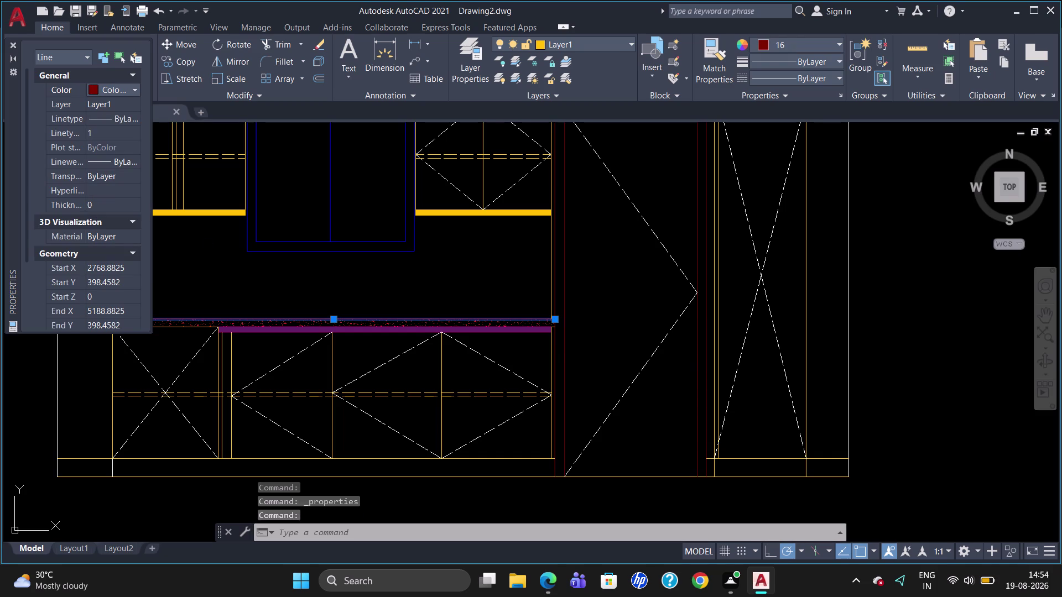
key(Escape)
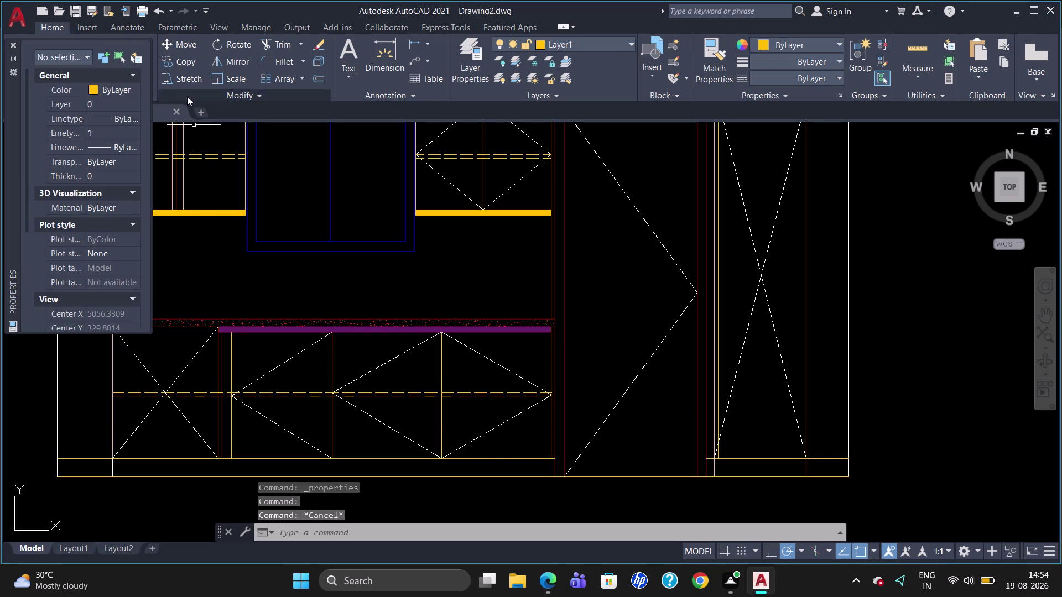
click(15, 42)
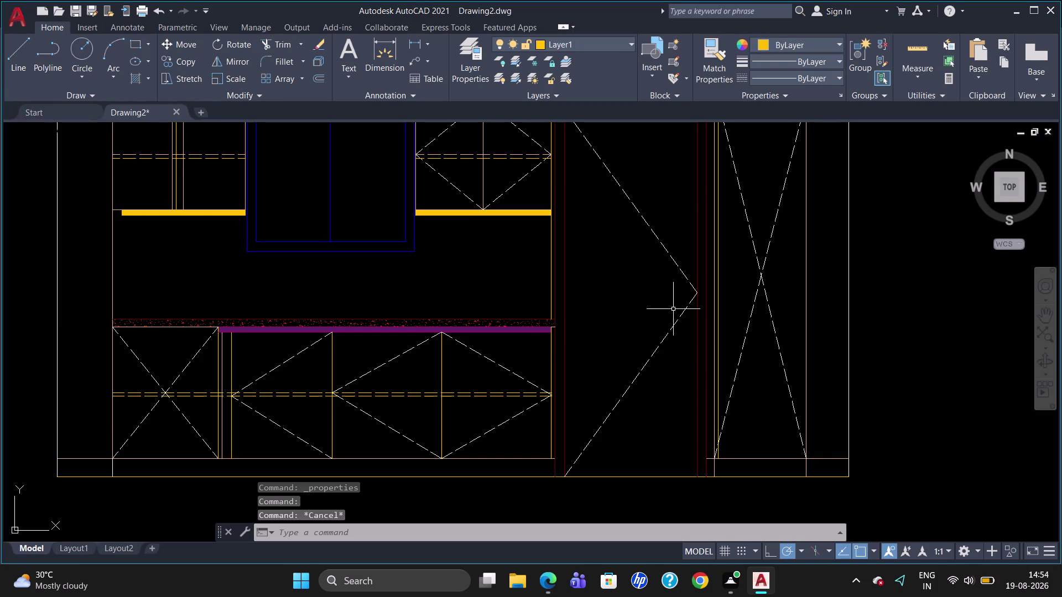
scroll(down, 3)
scroll(up, 3)
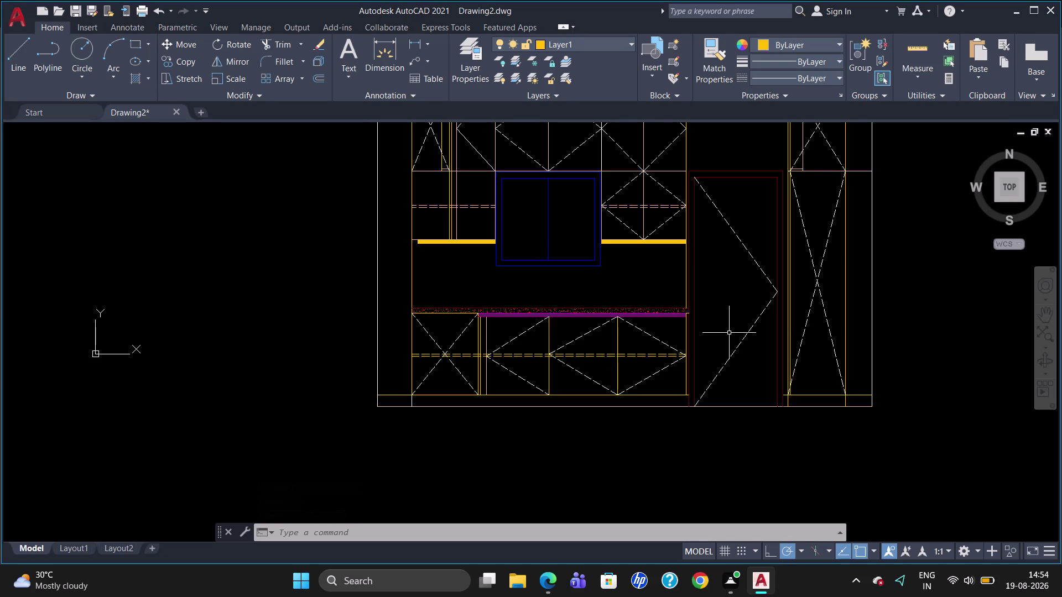
Trim the overhanging line ends at the lower corner of the right tall unit.
text(TR)
key(Return)
key(Return)
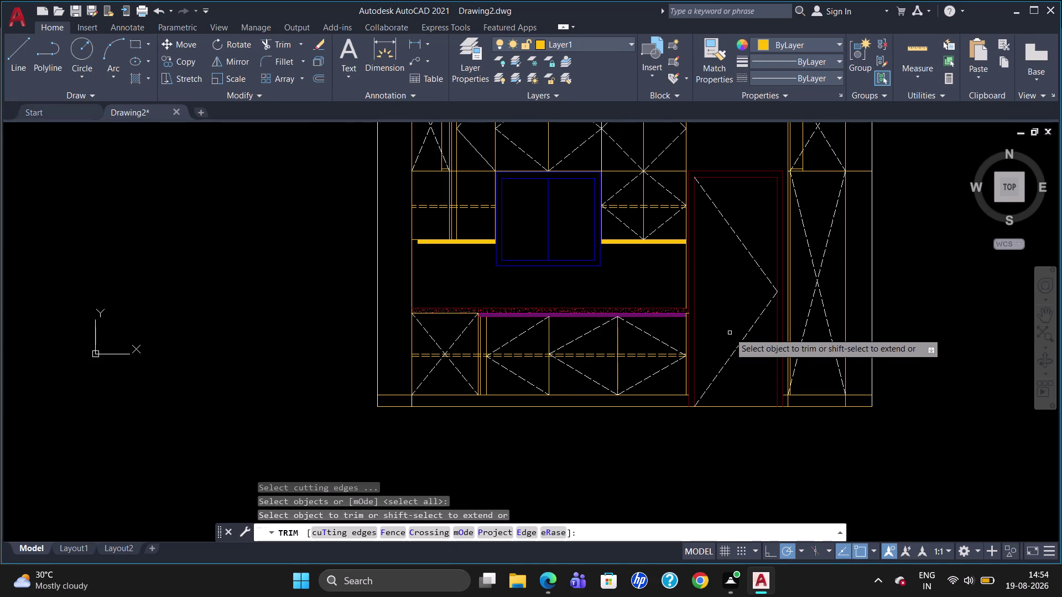
click(388, 395)
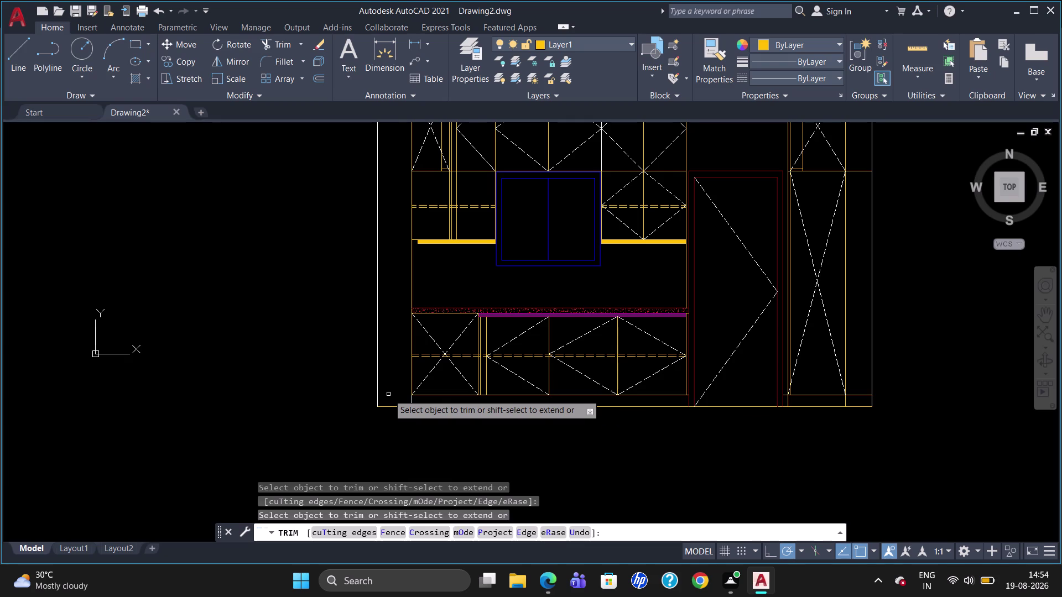
click(856, 399)
click(856, 396)
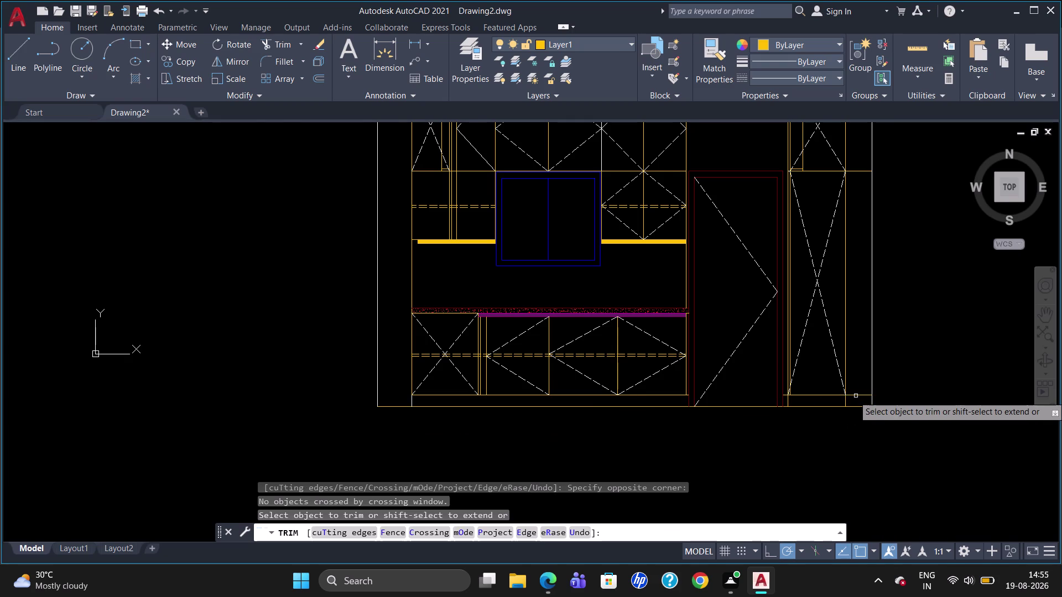
click(855, 396)
scroll(up, 3)
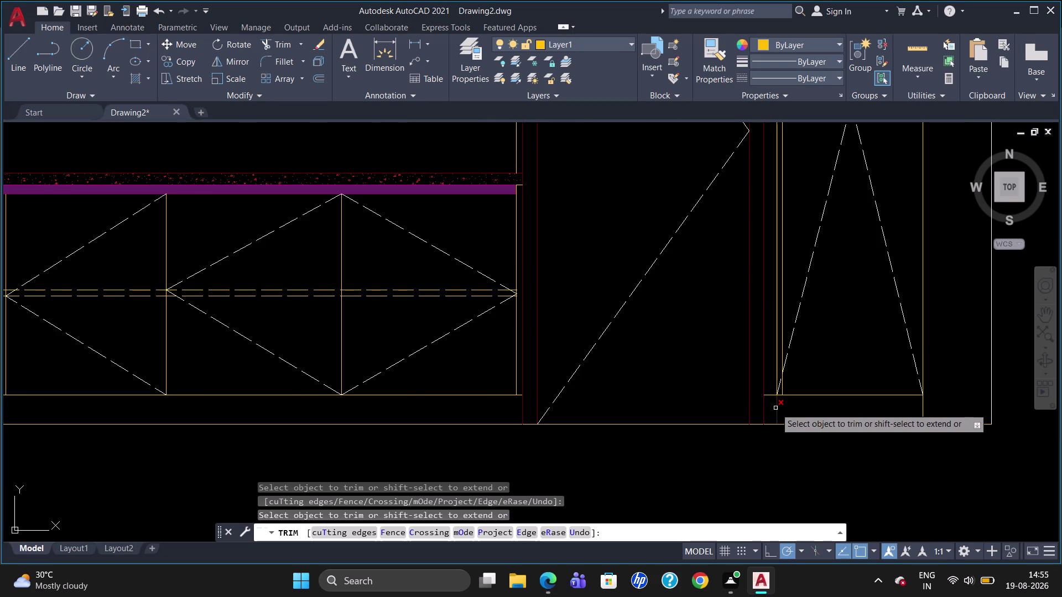
scroll(up, 3)
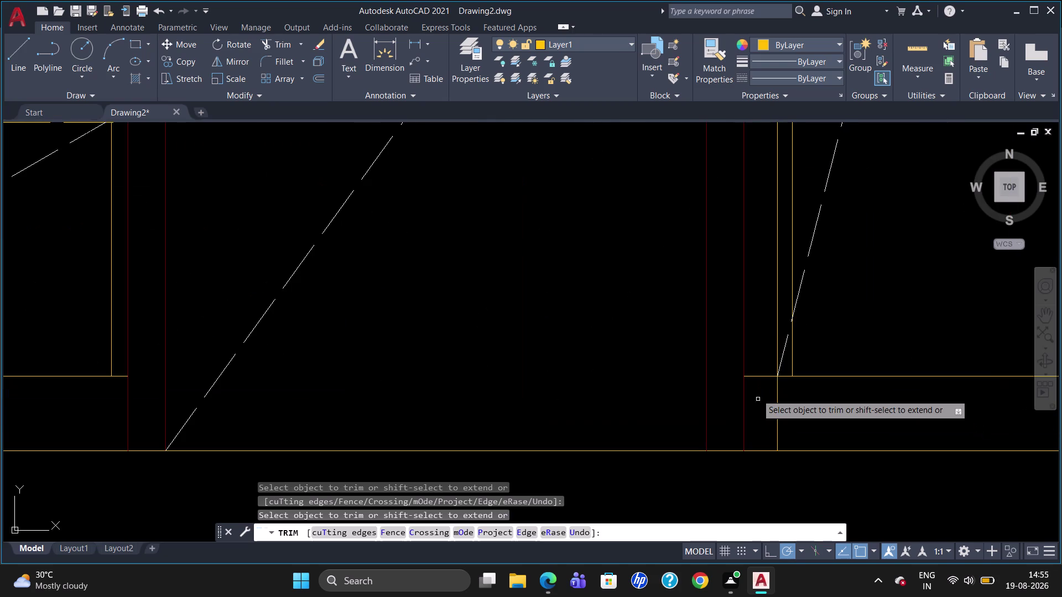
click(758, 375)
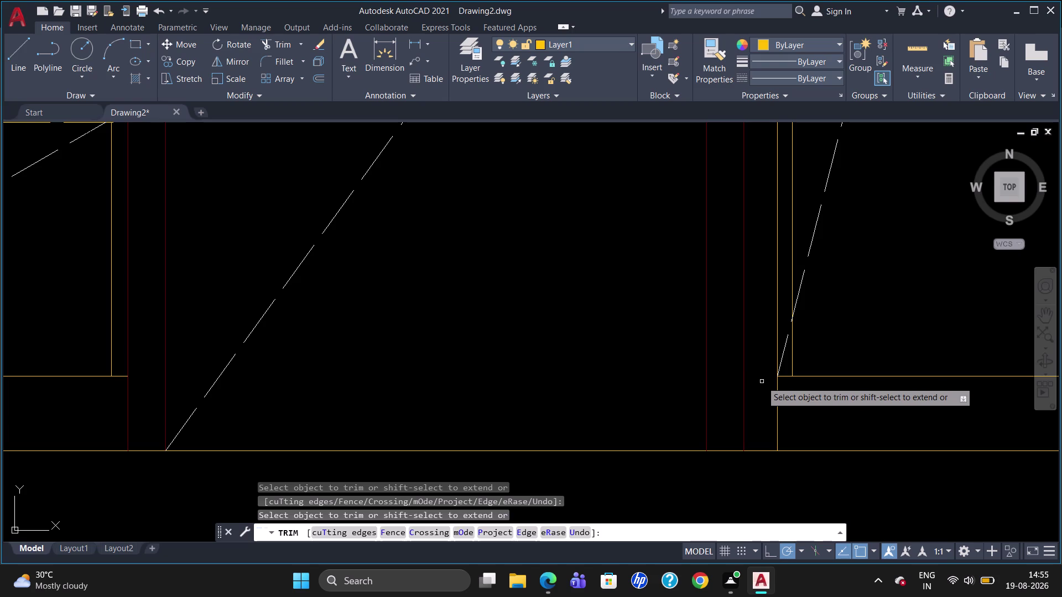
scroll(down, 3)
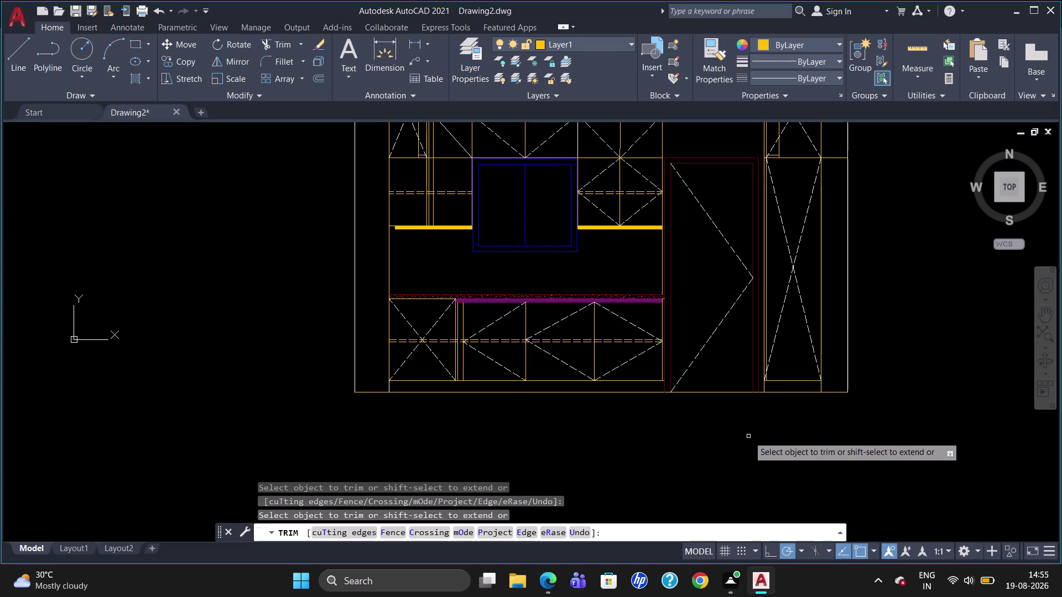
key(Escape)
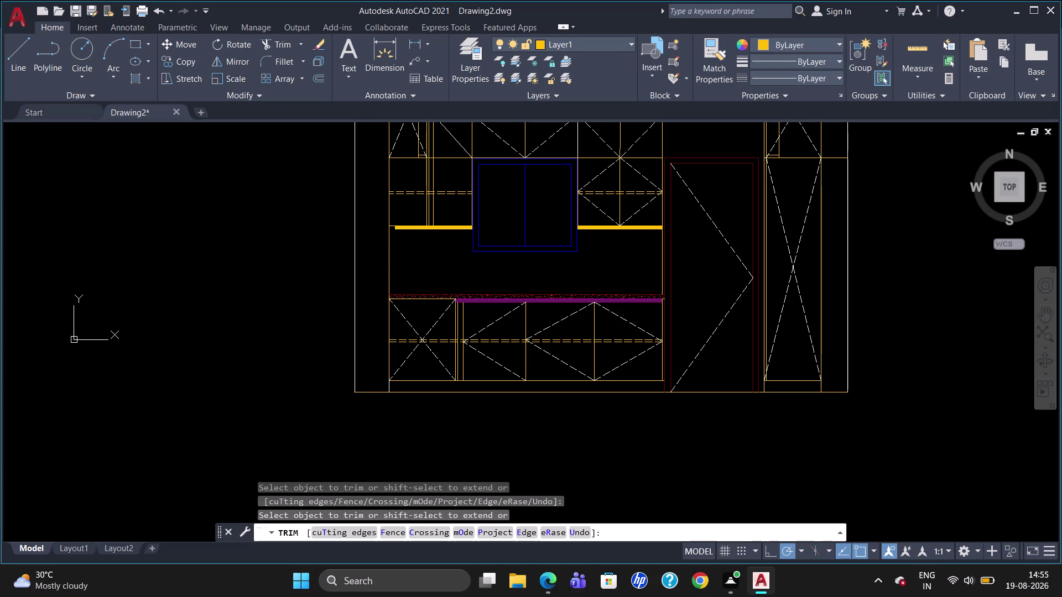
Break the bottom frame line at the right cabinet corner.
text(BR)
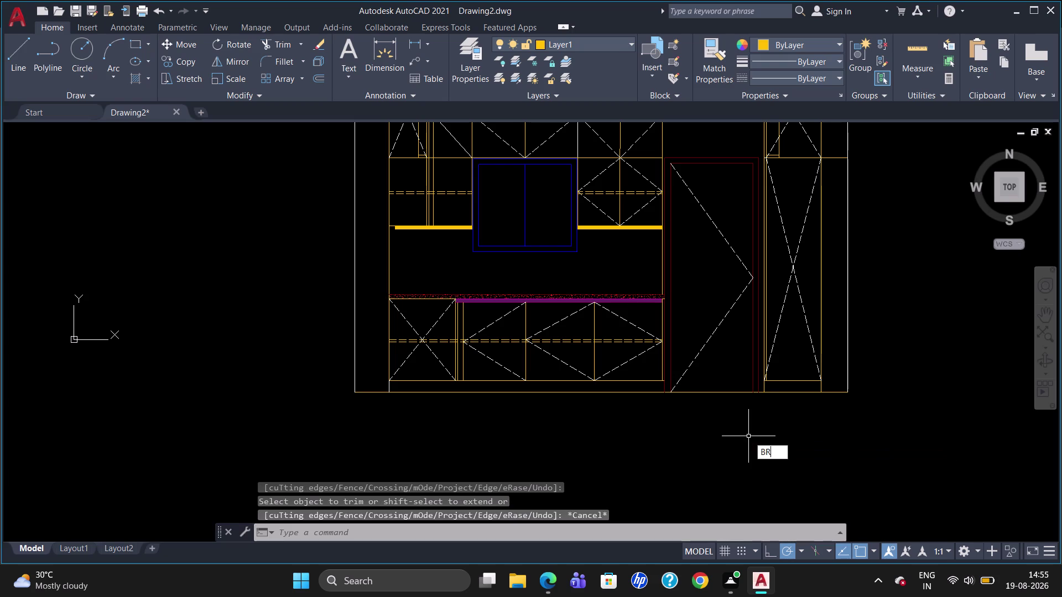
click(785, 477)
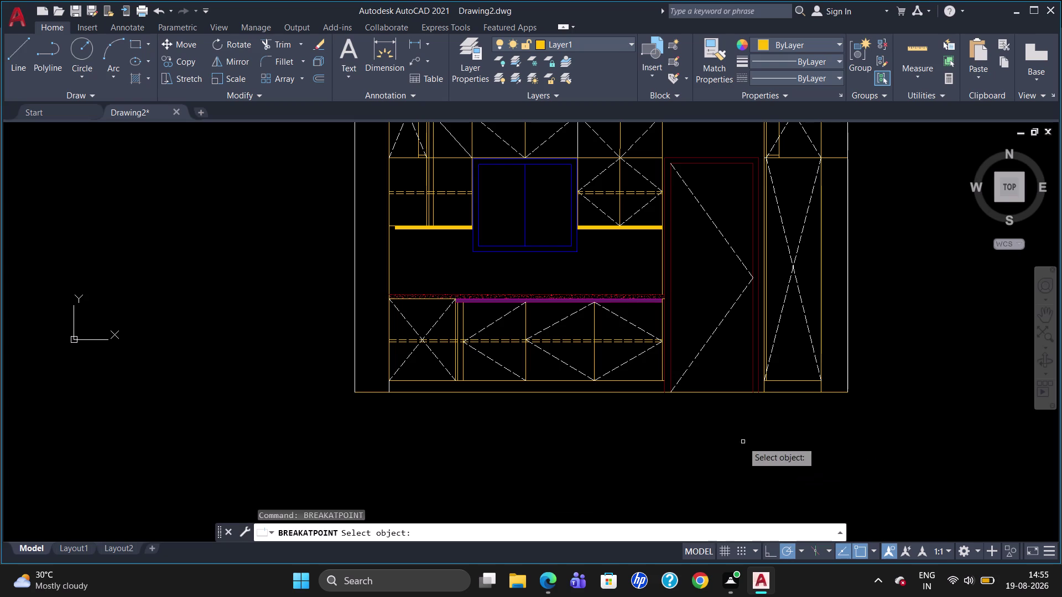
click(729, 393)
click(823, 390)
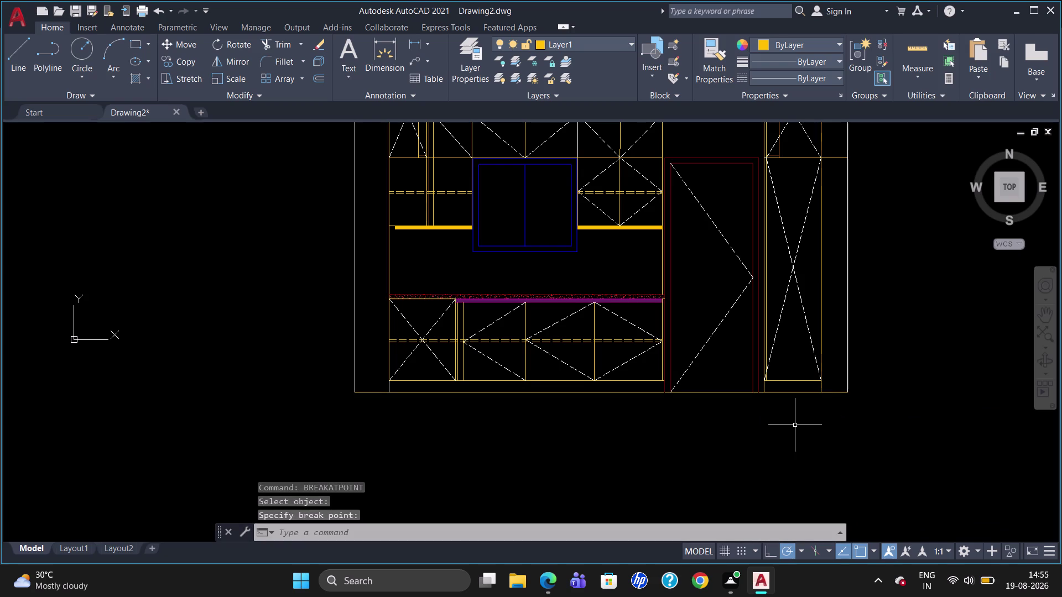
text(BR)
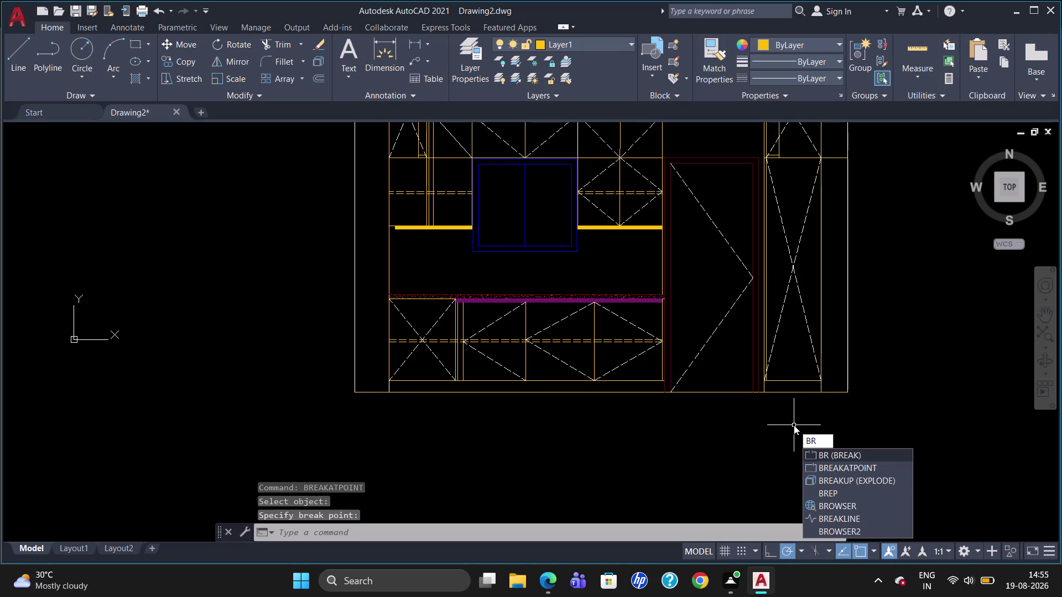
click(857, 466)
click(376, 390)
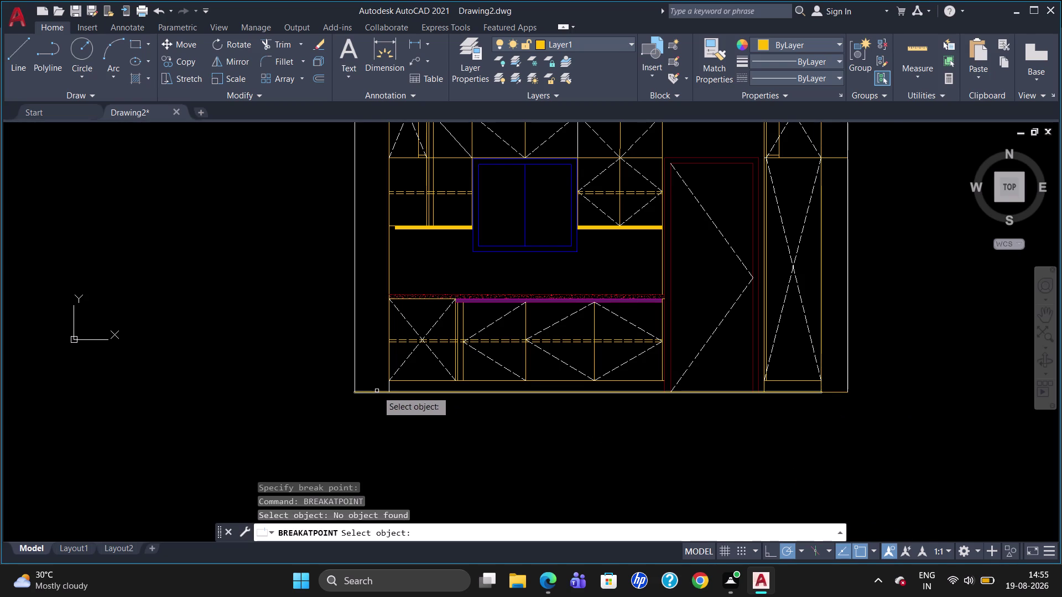
key(Return)
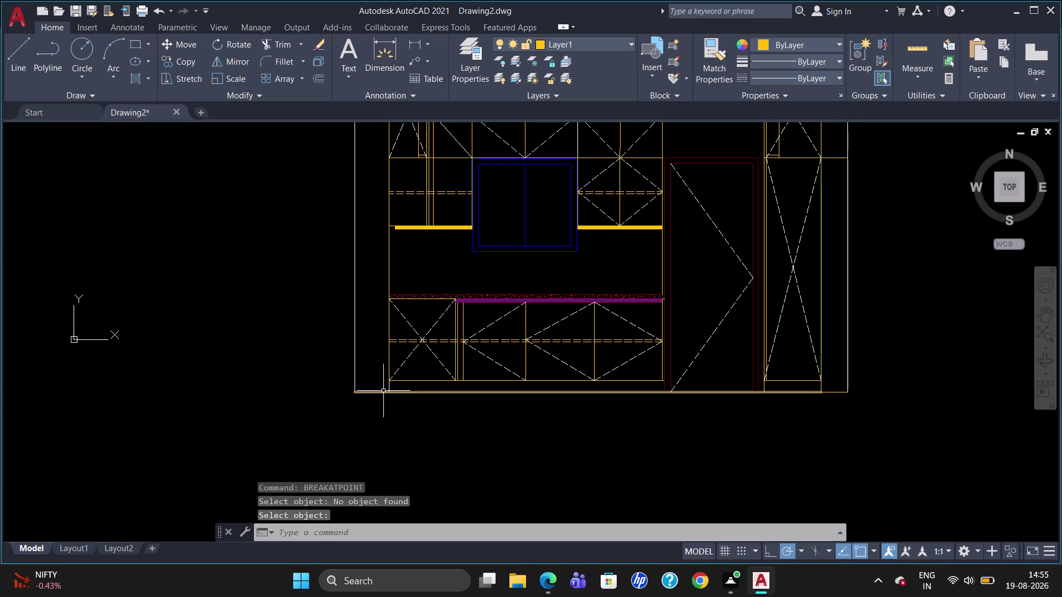
click(382, 392)
key(Escape)
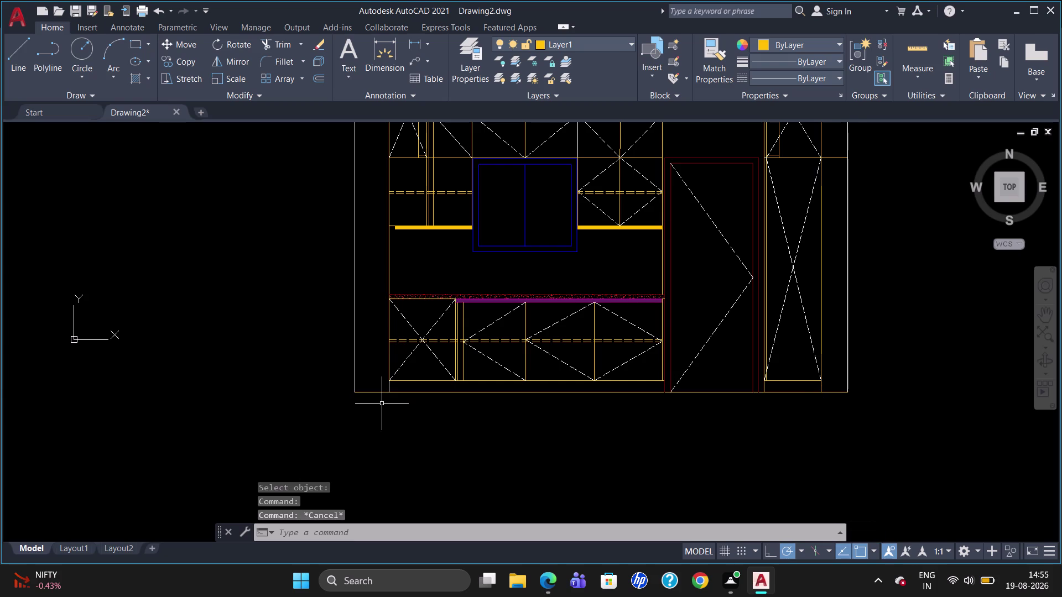
Break the bottom frame line at the left cabinet corner.
text(BR)
click(421, 450)
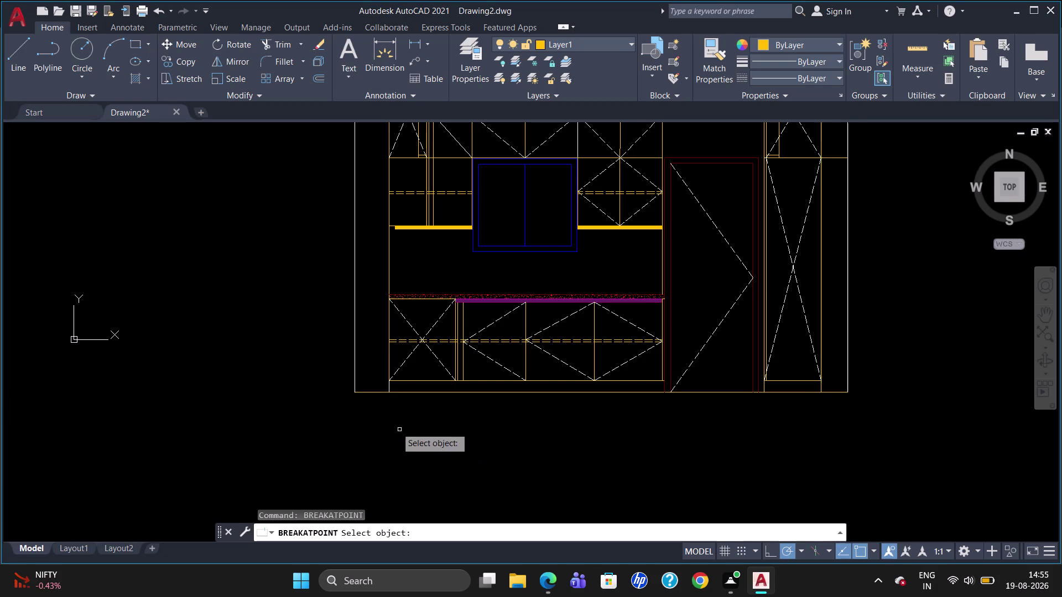
click(380, 393)
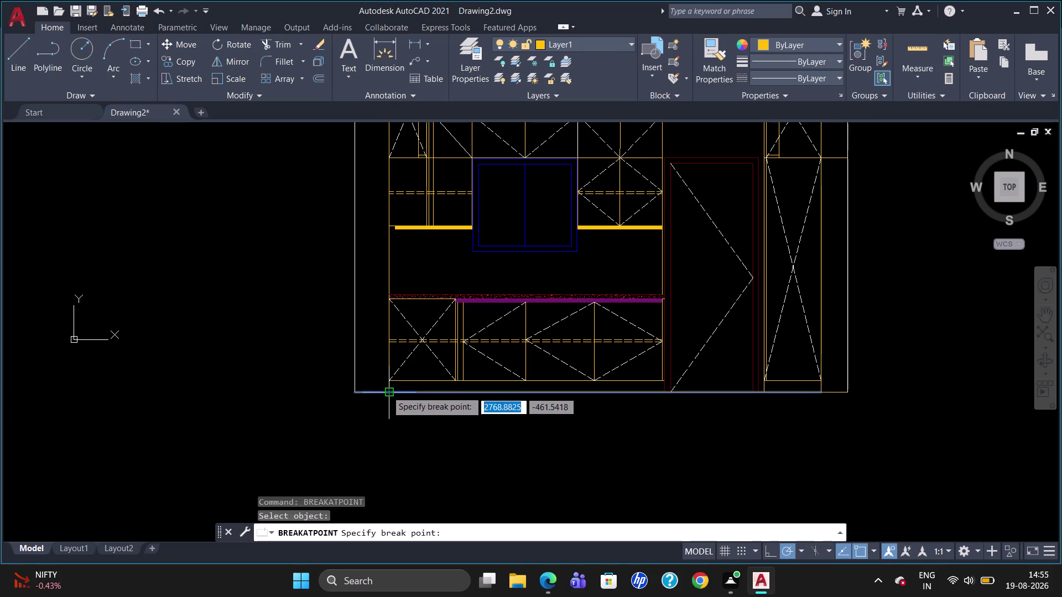
click(386, 391)
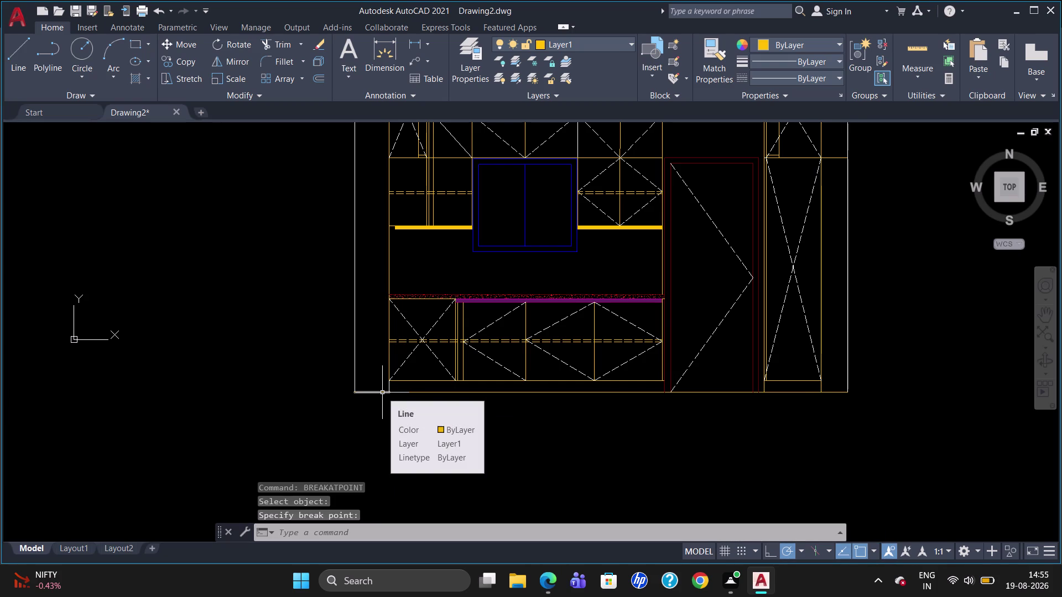
Select the short left and right end pieces and change their layer.
click(835, 392)
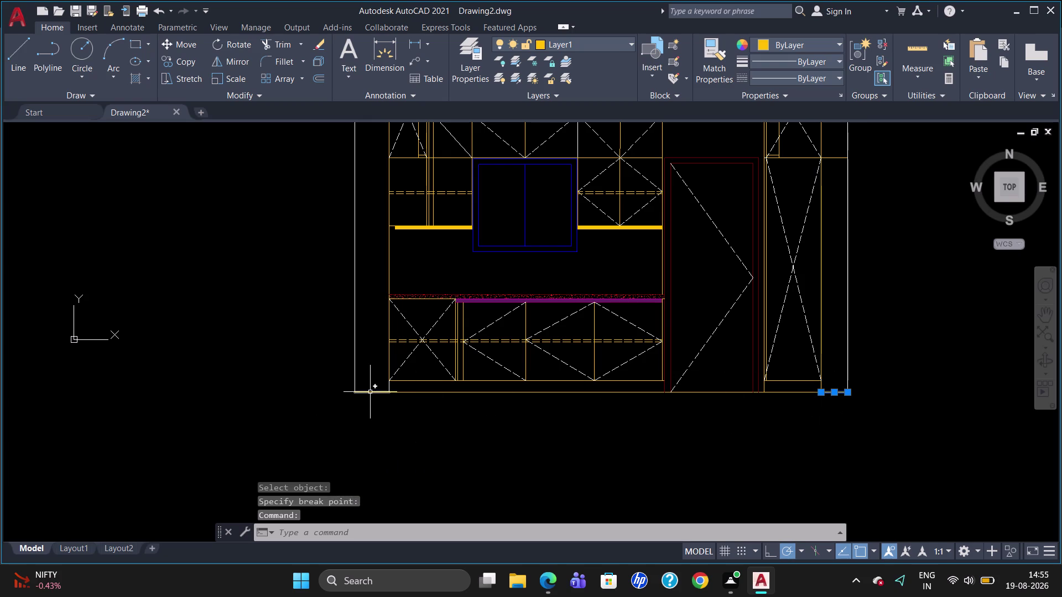
click(370, 391)
click(589, 42)
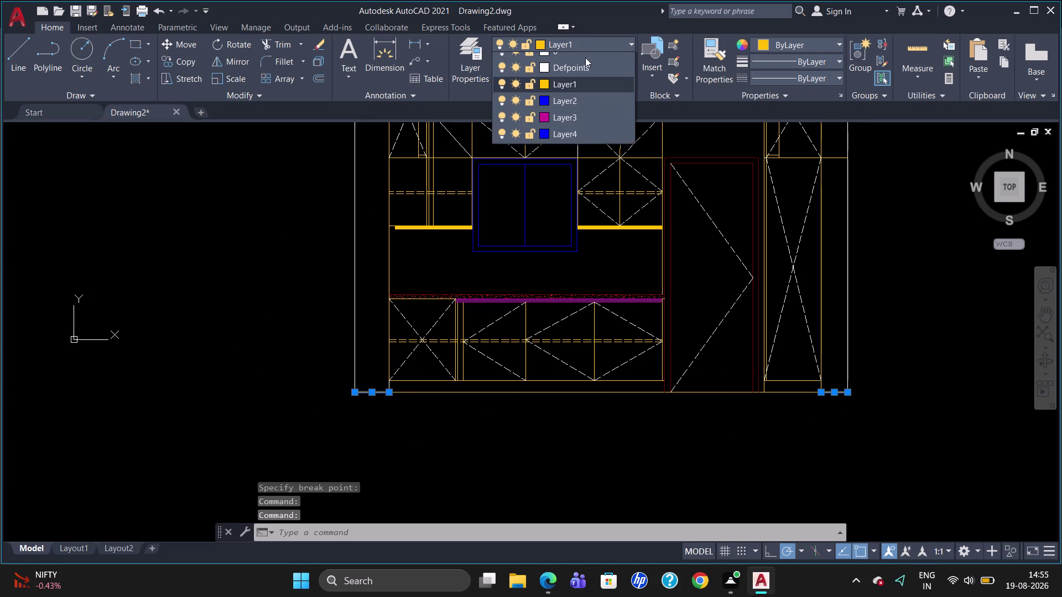
click(581, 65)
key(Escape)
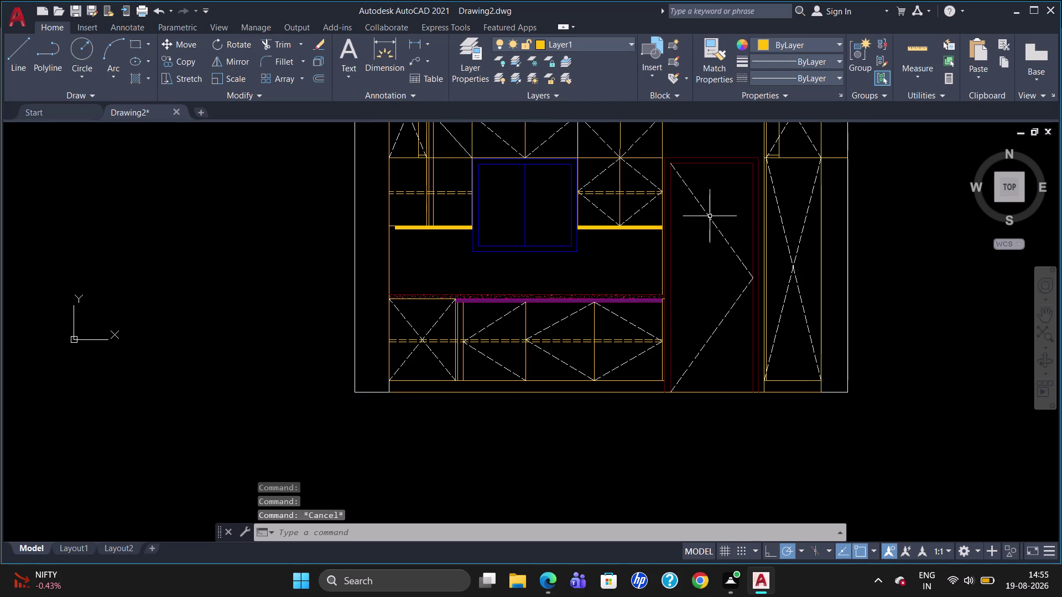
Trim the excess line at the right tall unit.
scroll(down, 3)
scroll(up, 3)
scroll(down, 3)
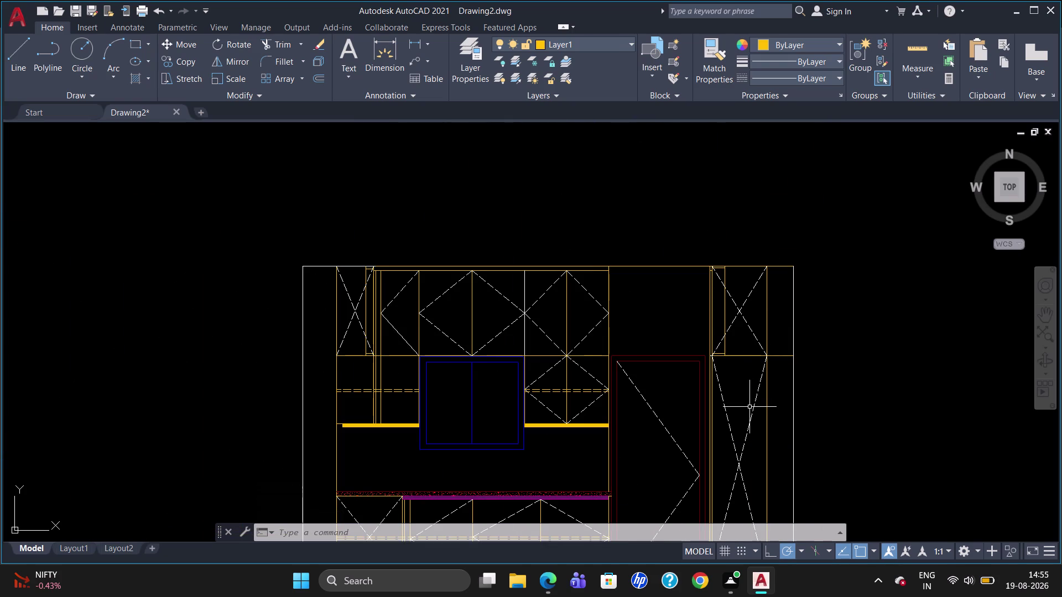
text(TR)
key(Return)
key(Return)
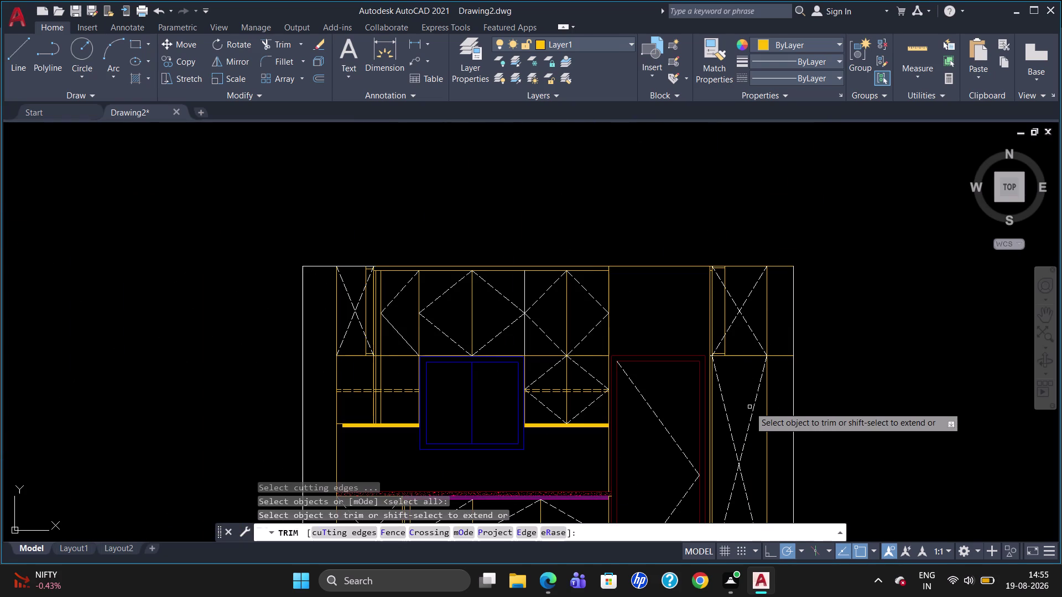
click(780, 356)
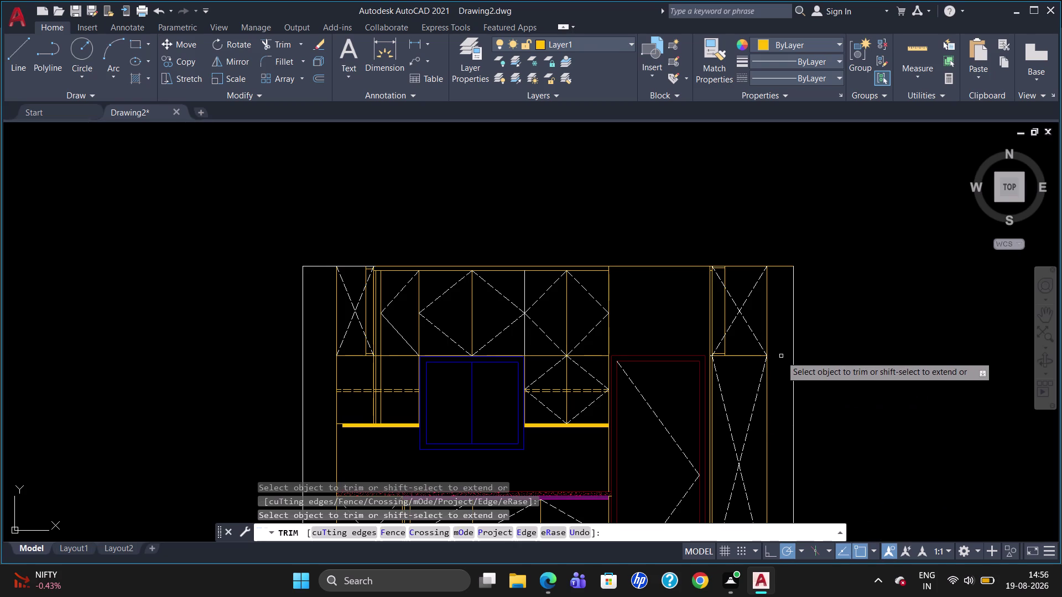
key(Escape)
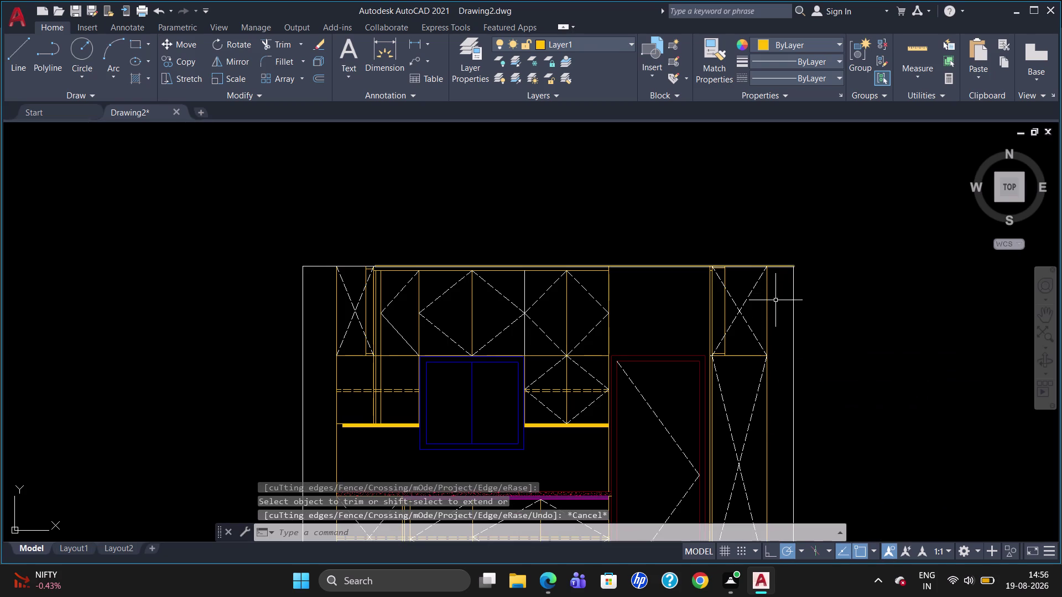
Break the top line above the right tall unit and move its short end to layer 0.
text(BR)
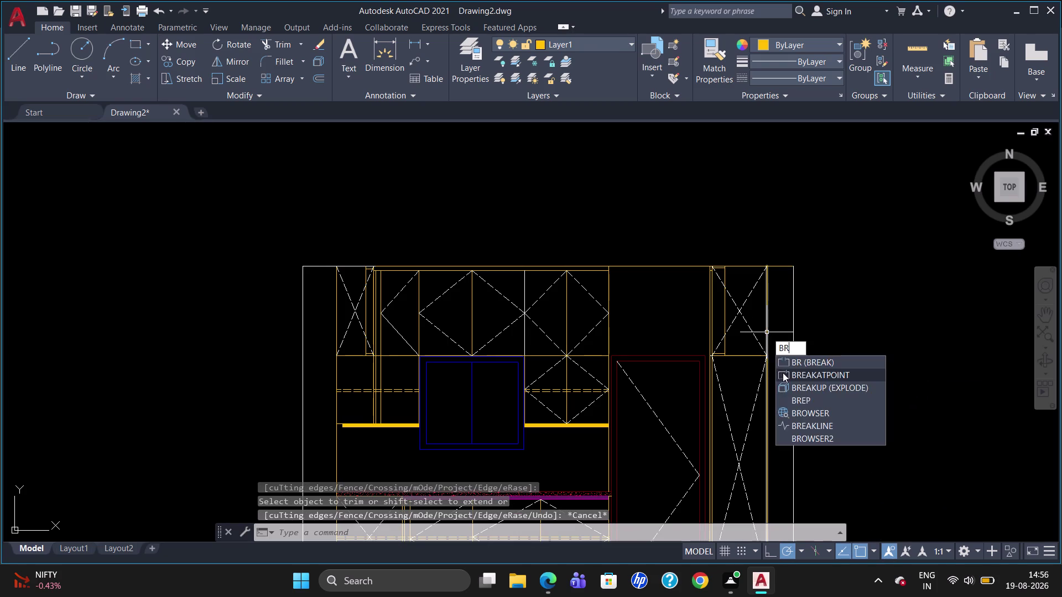
click(783, 373)
click(780, 268)
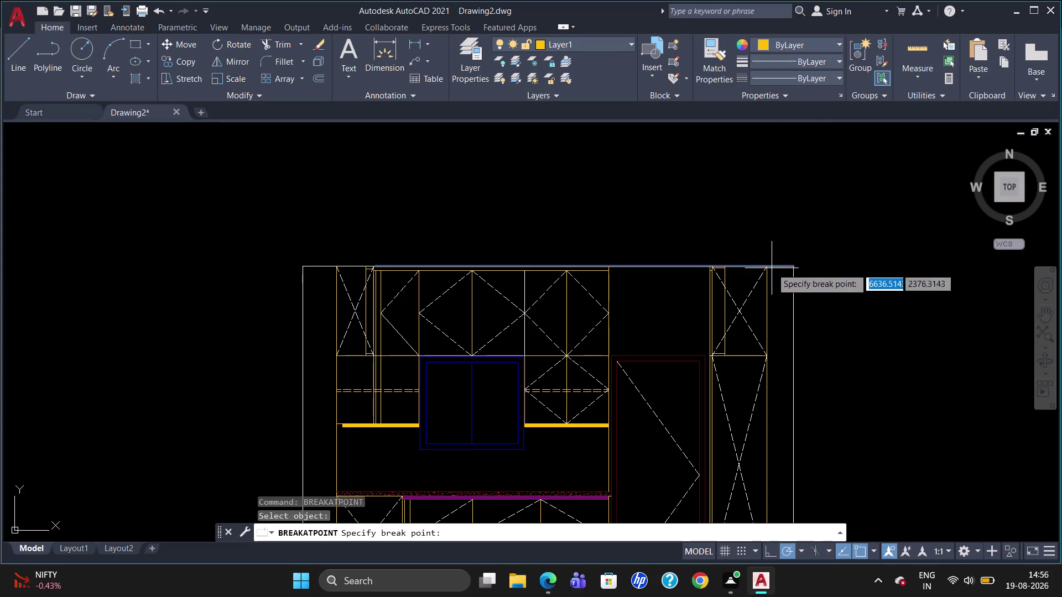
click(763, 268)
click(769, 266)
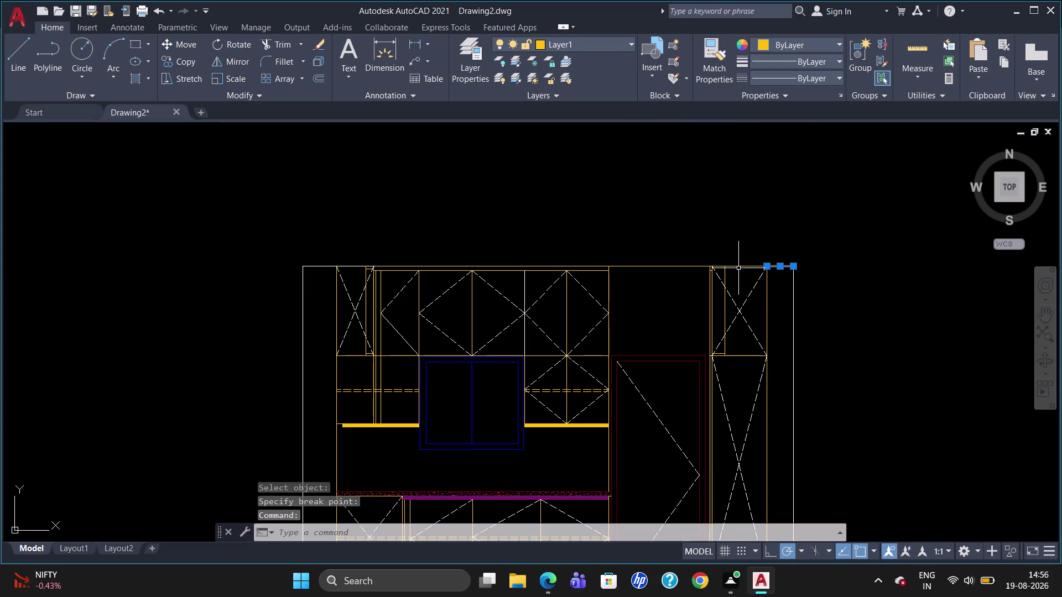
click(610, 41)
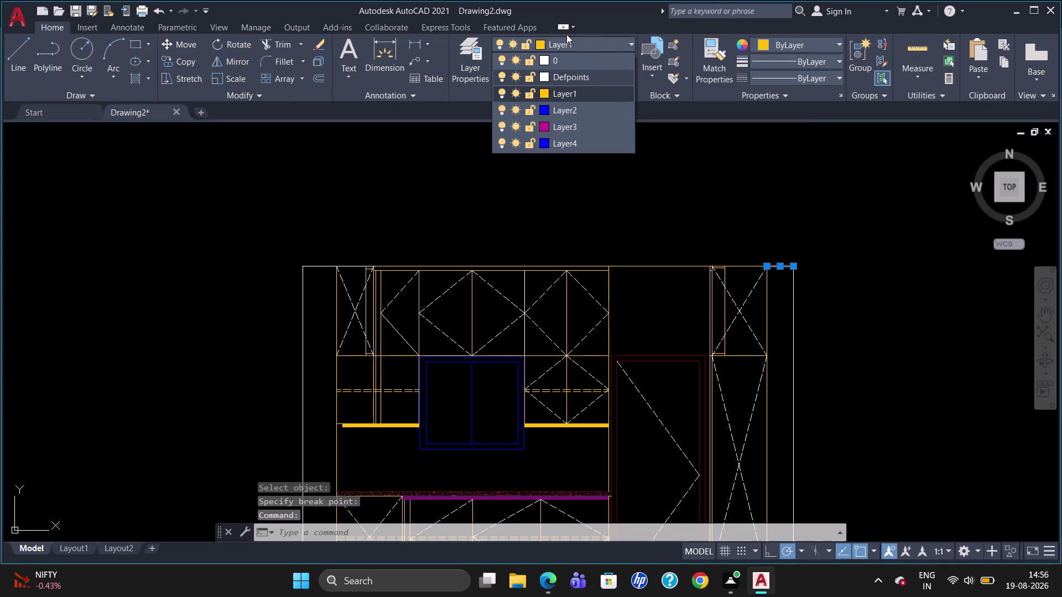
click(568, 58)
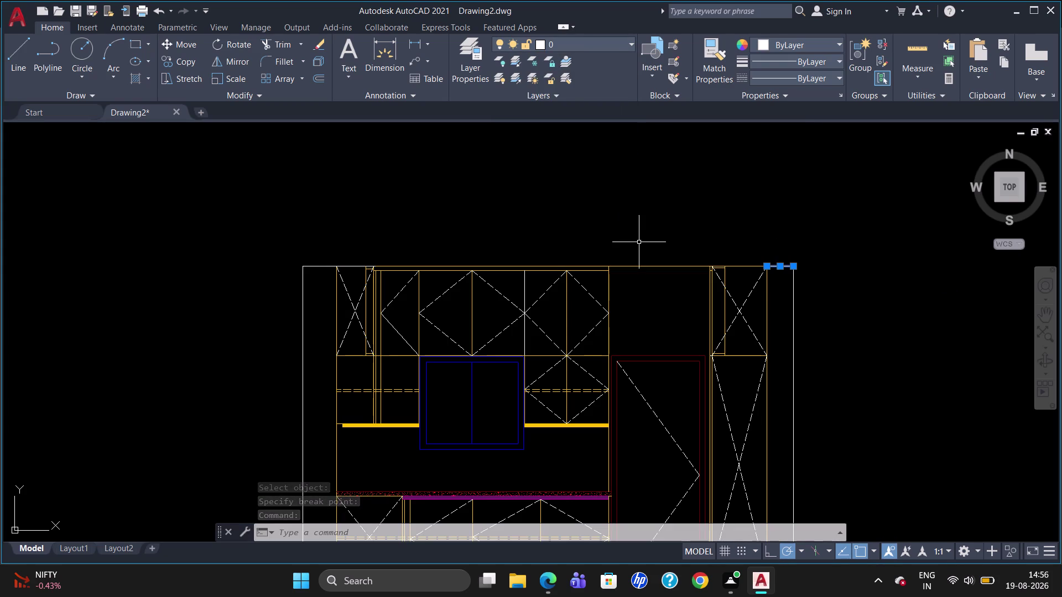
key(Escape)
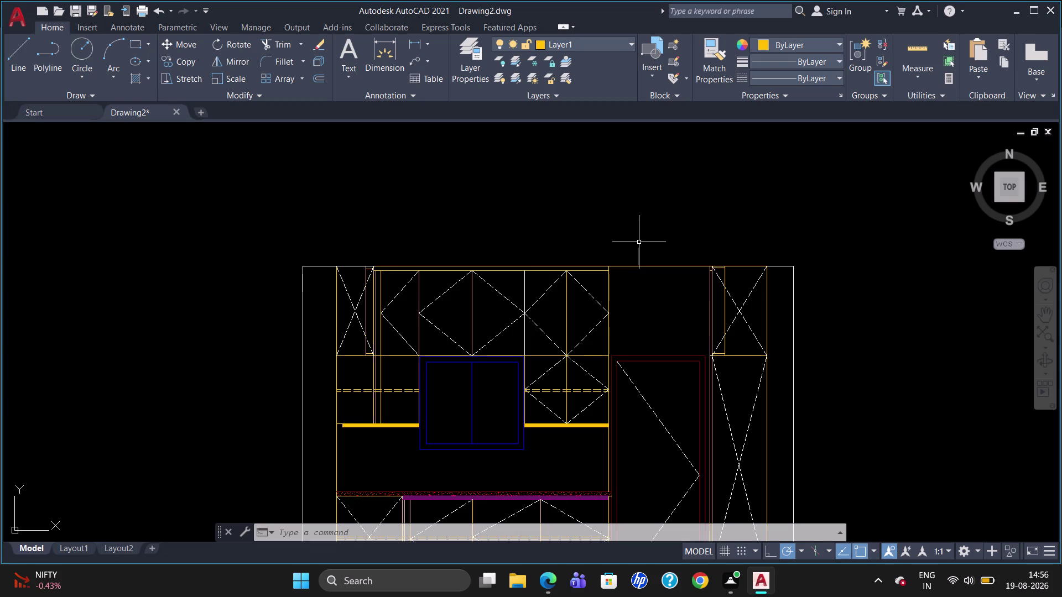
Reframe the elevation and start the Hatch command.
scroll(down, 3)
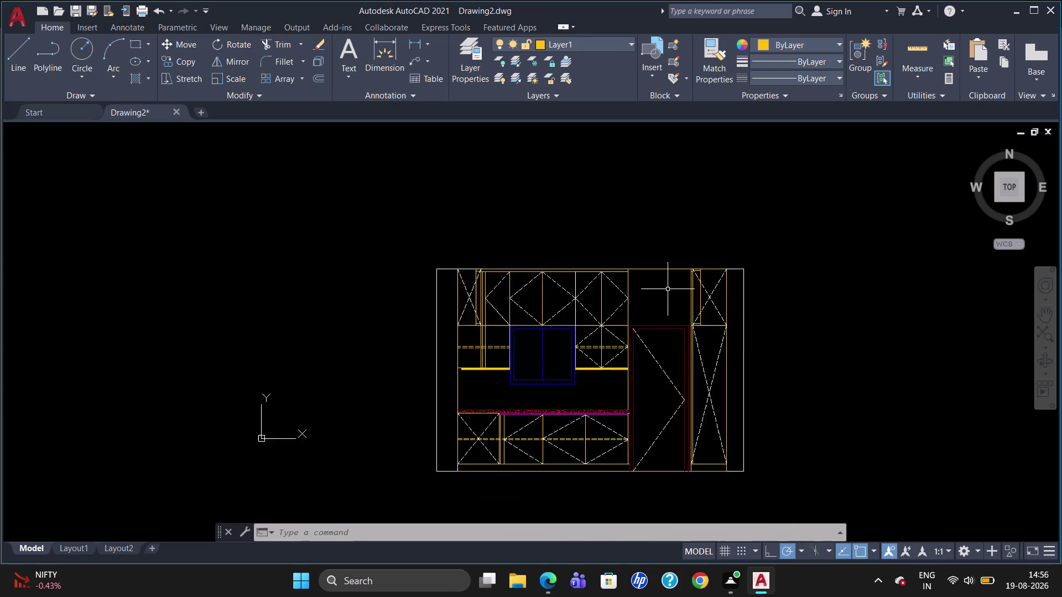
scroll(down, 3)
scroll(up, 3)
scroll(up, 3)
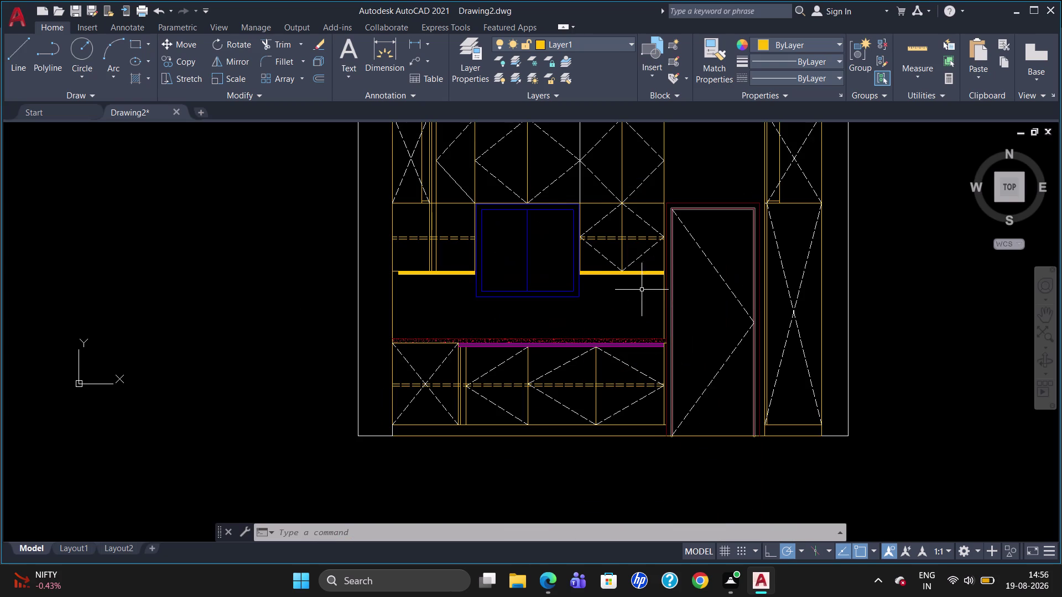
scroll(down, 3)
click(150, 77)
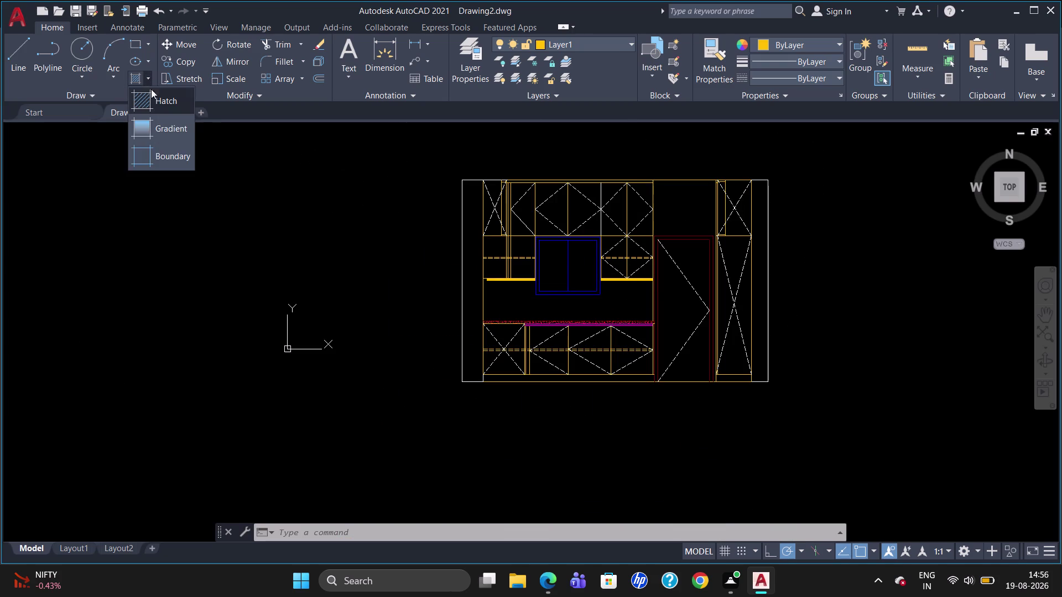
Choose the ANSI31 diagonal pattern and hatch the left and right side panels.
click(156, 107)
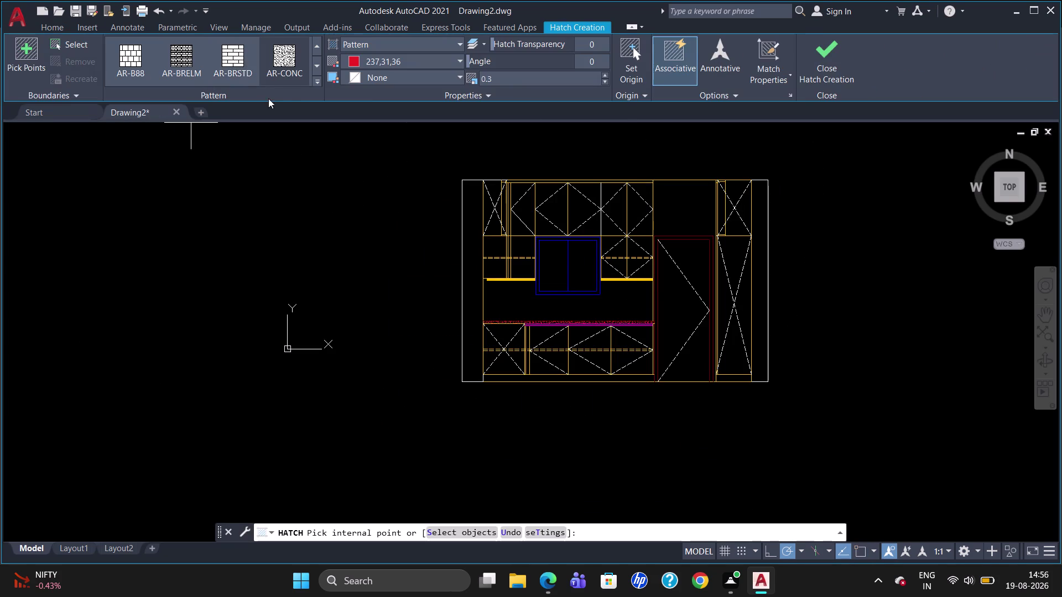
click(318, 80)
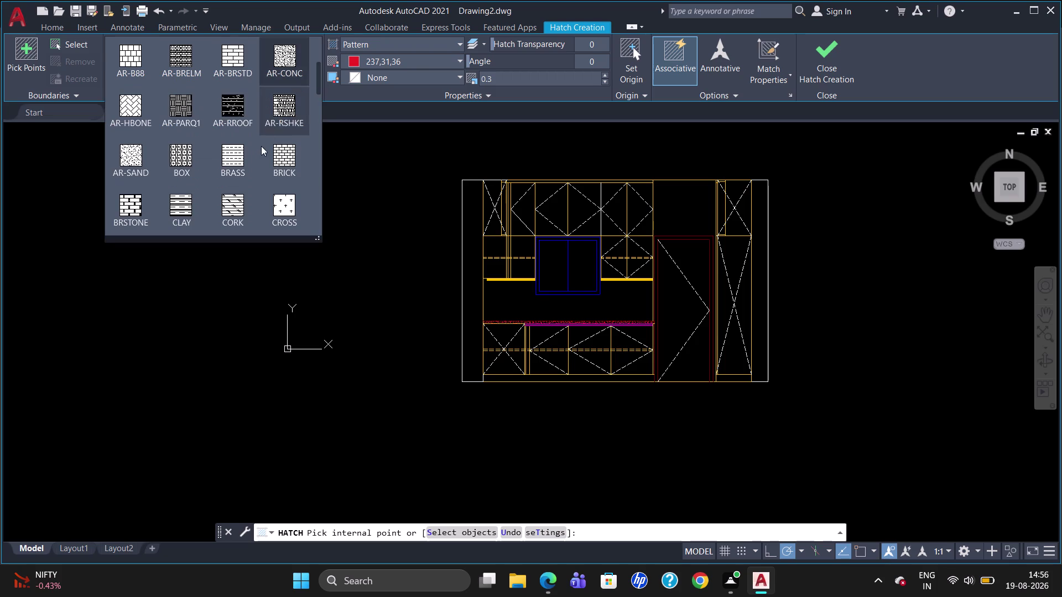
scroll(up, 3)
click(286, 63)
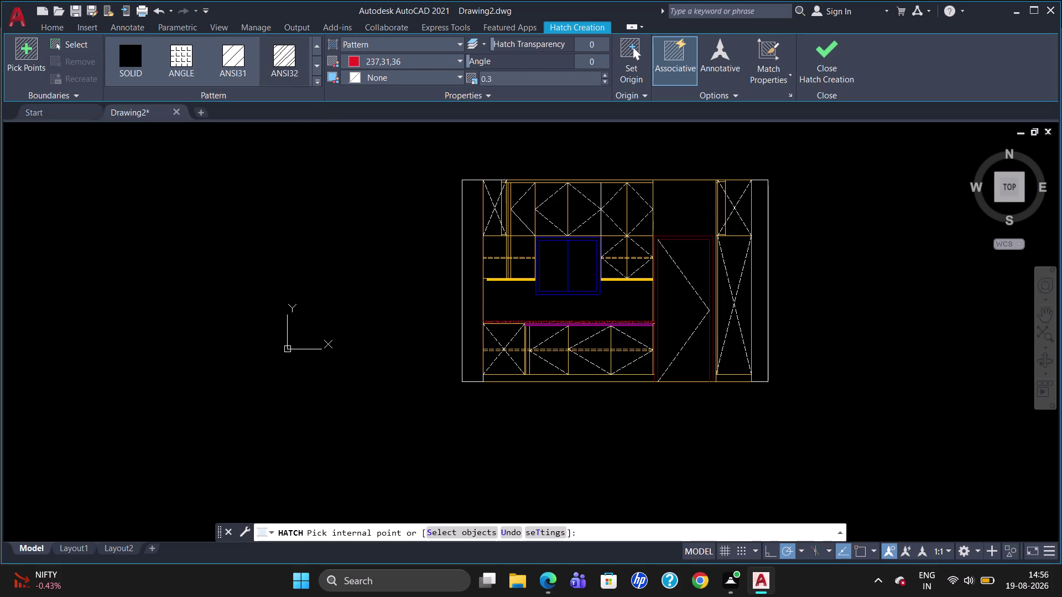
click(468, 285)
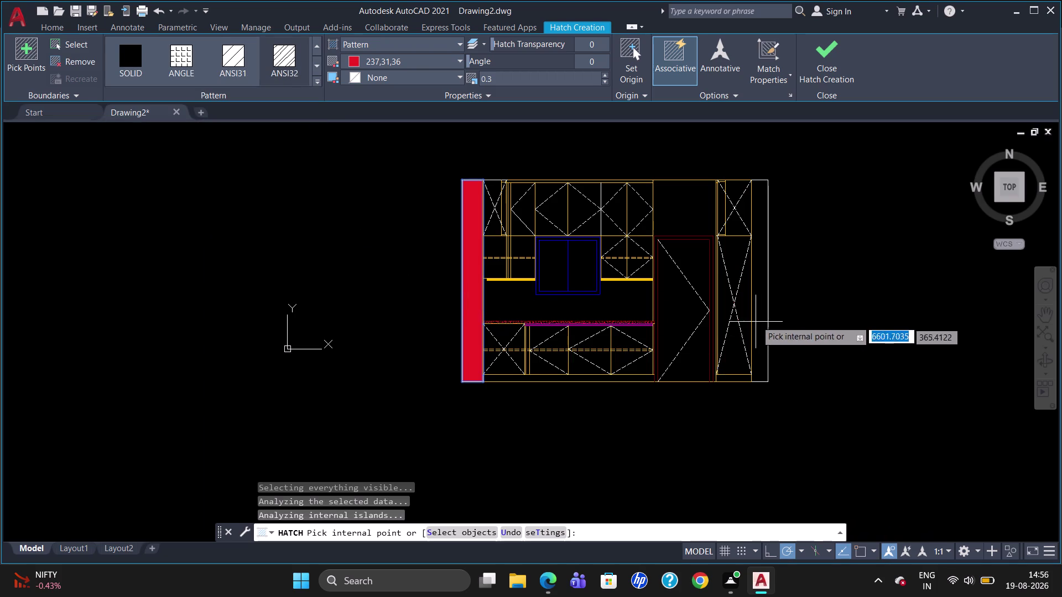
click(756, 320)
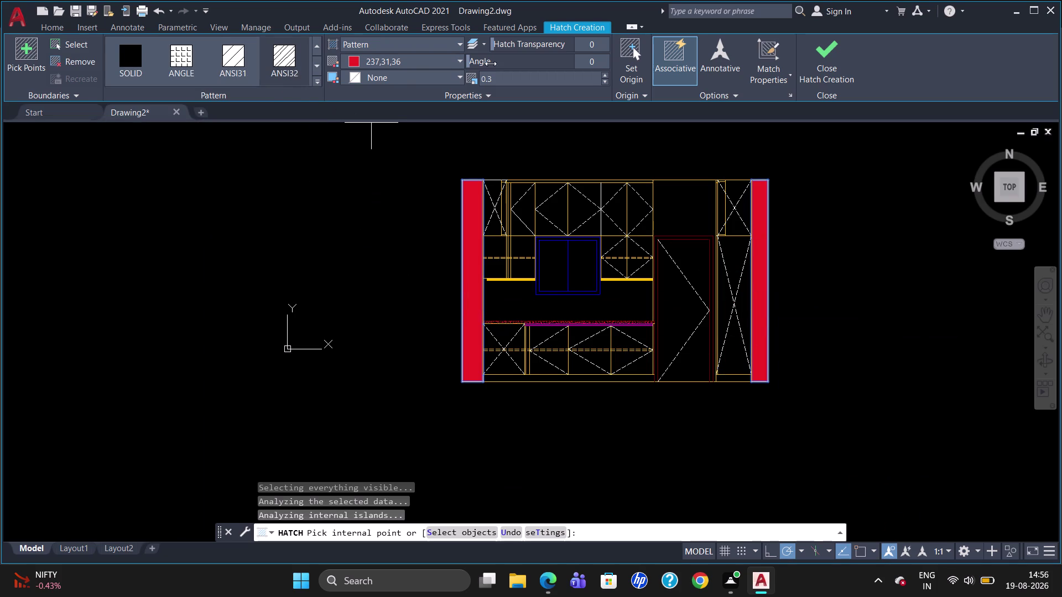
Set the hatch scale to 10 and colour to white, then finish the hatch.
click(503, 76)
key(BackSpace)
text(1)
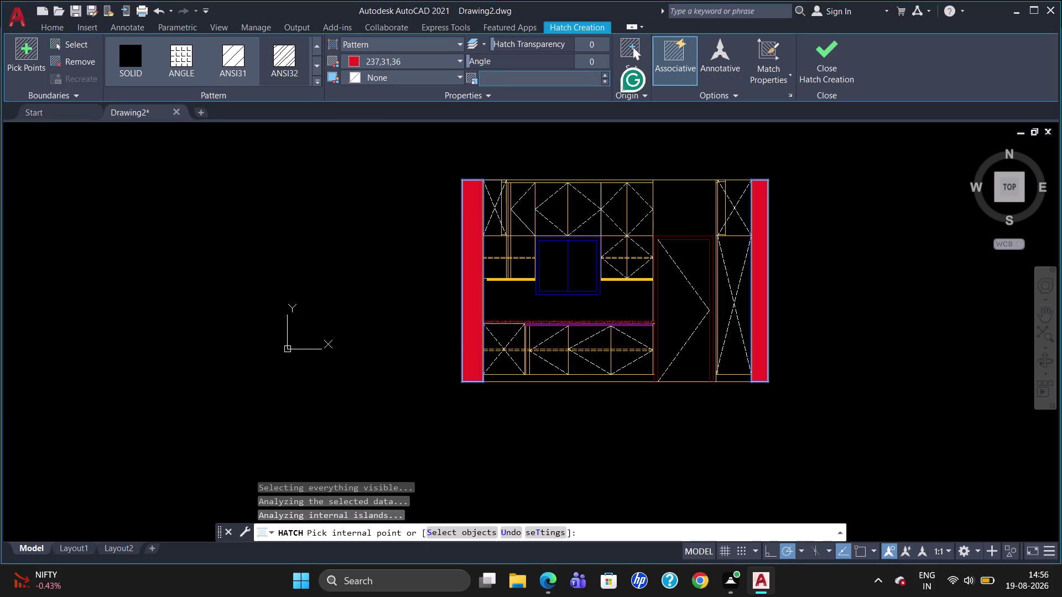
text(0)
key(Return)
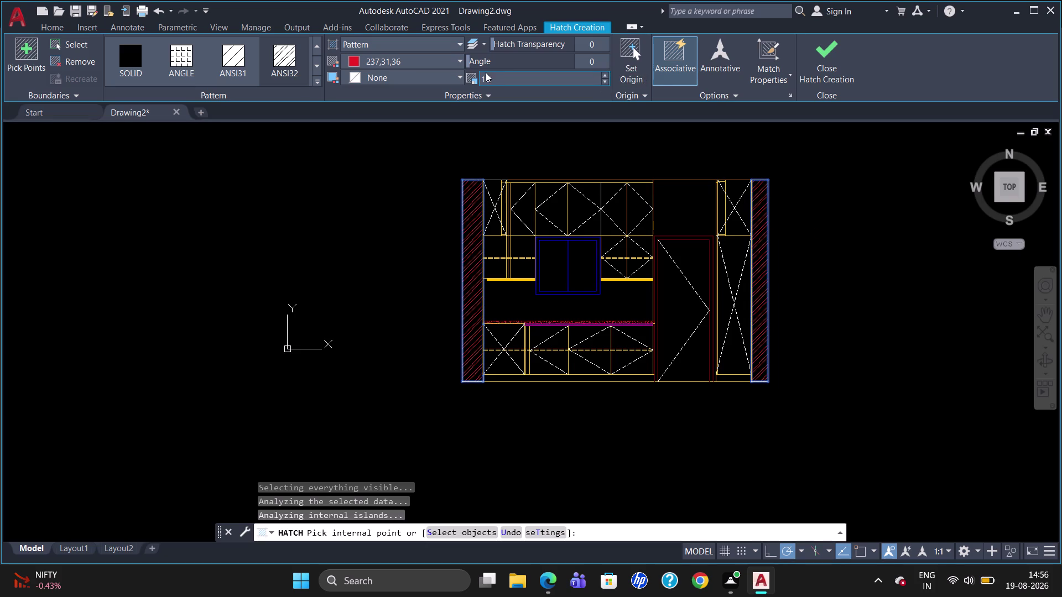
click(430, 62)
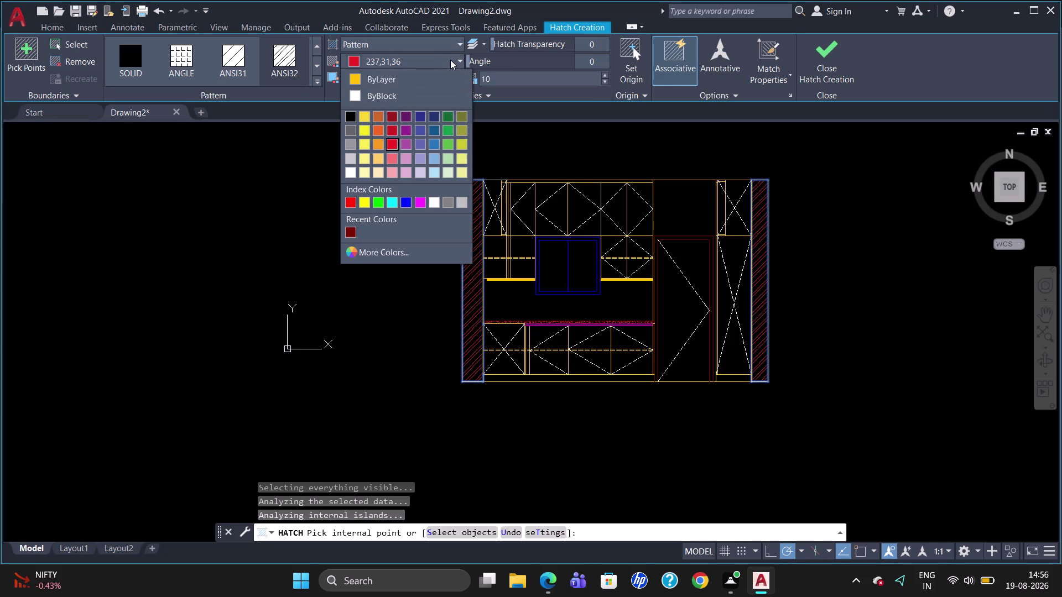
click(372, 97)
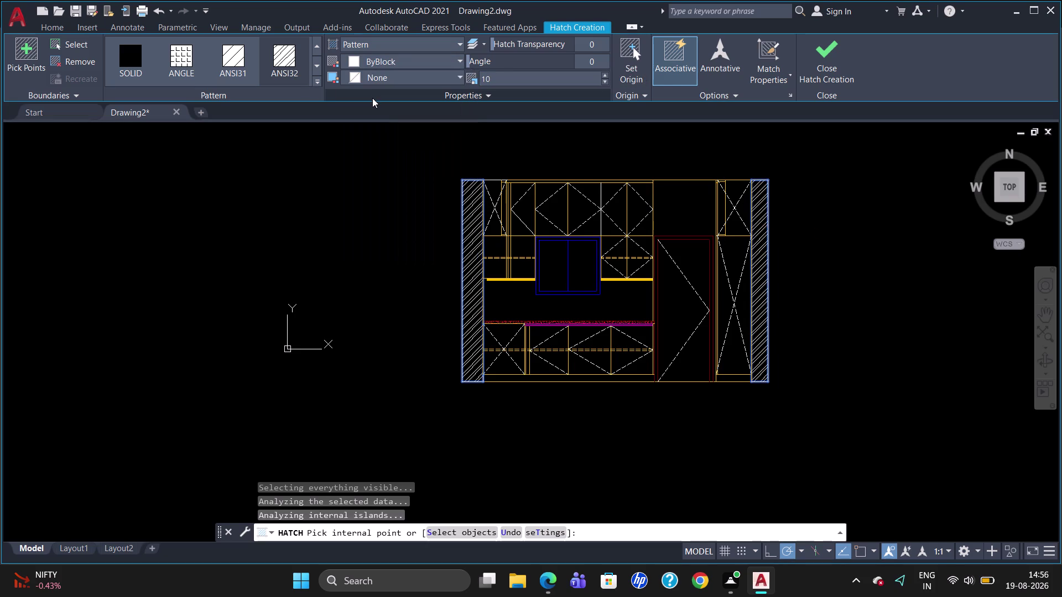
key(Escape)
key(Escape)
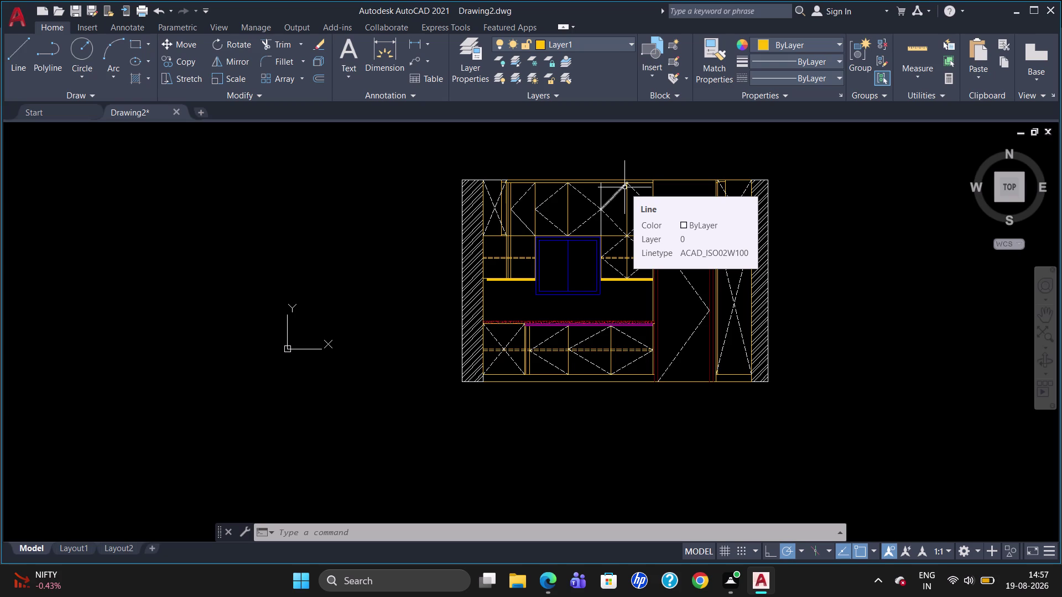
Make Layer3 current and delete a misplaced line at the corner.
scroll(up, 3)
scroll(up, 3)
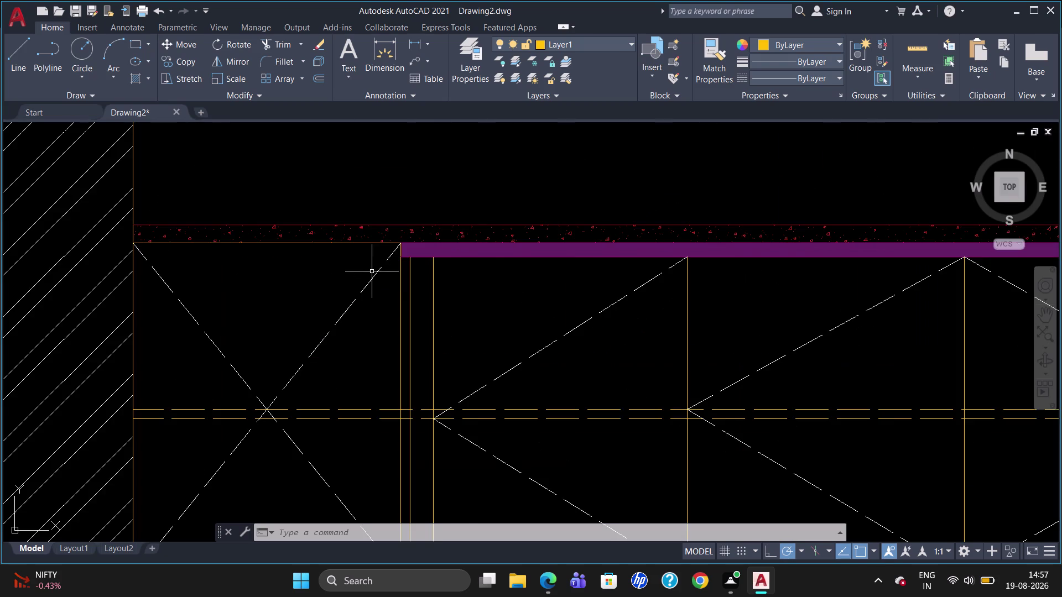
scroll(up, 3)
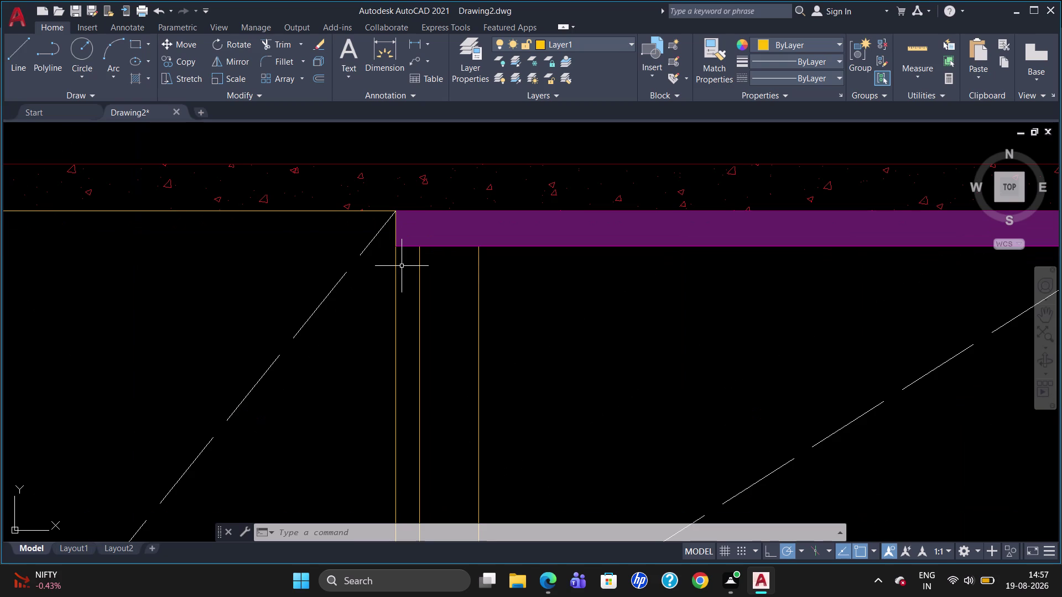
key(l)
key(Return)
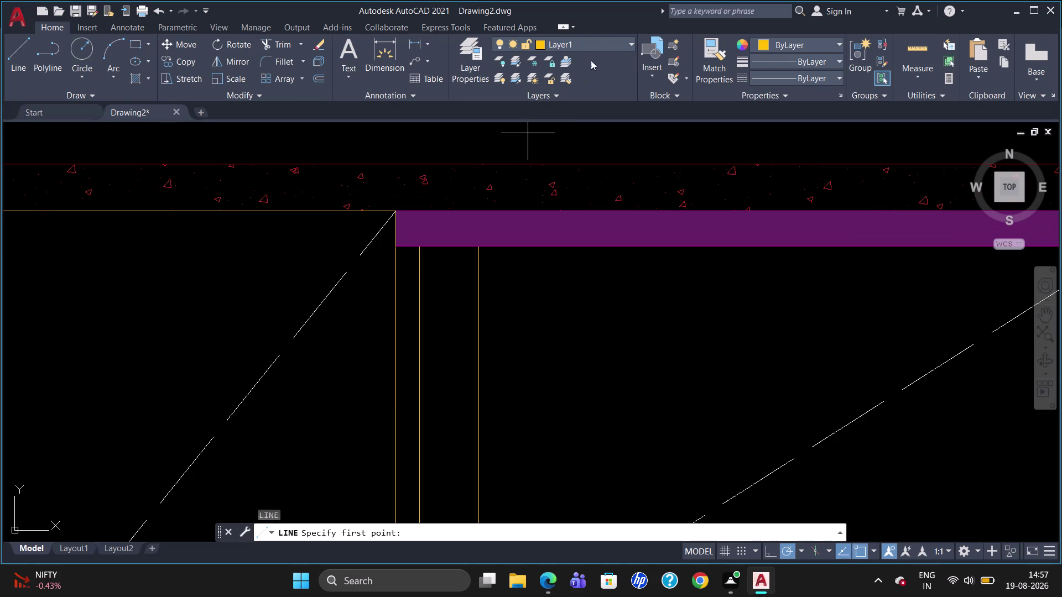
click(597, 41)
click(584, 131)
click(374, 213)
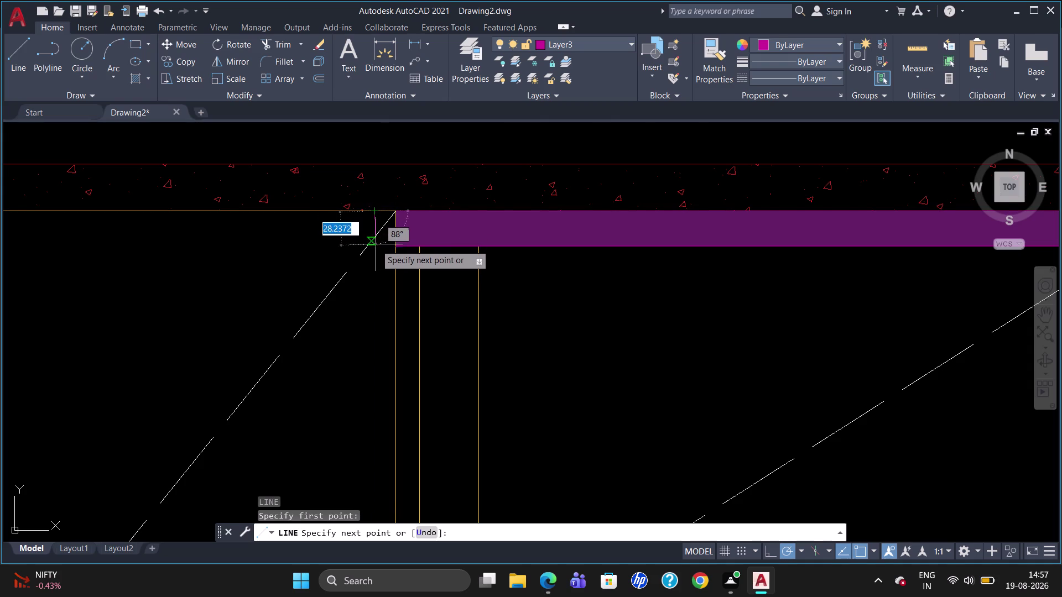
click(377, 263)
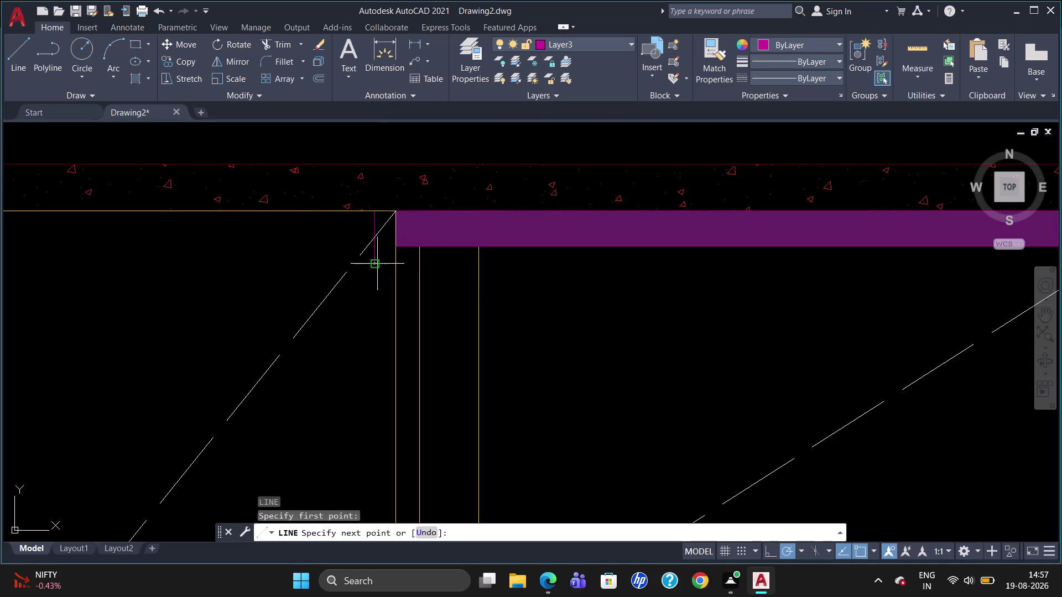
key(Escape)
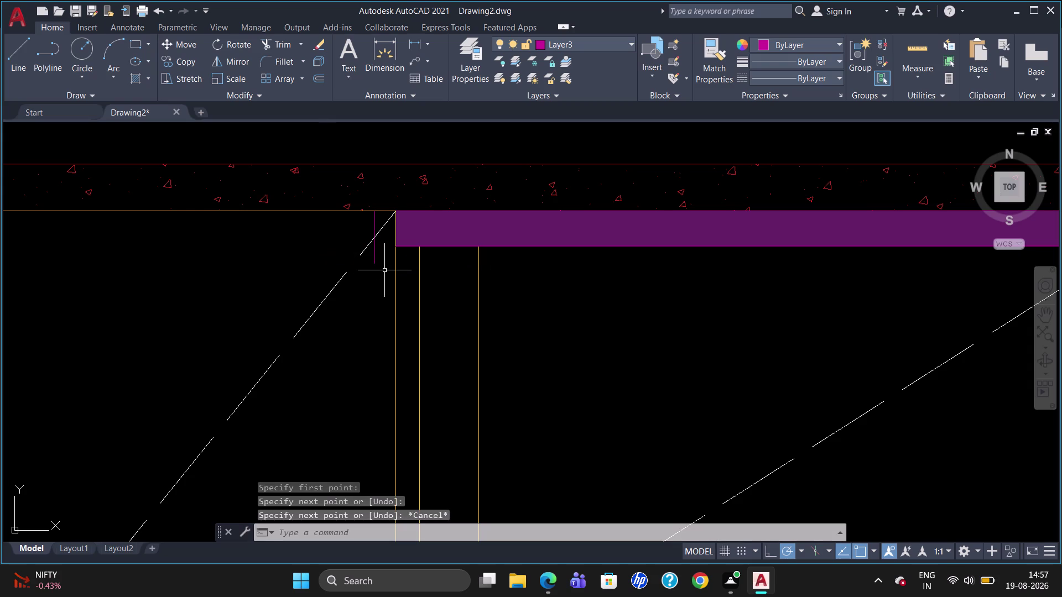
click(375, 253)
key(Delete)
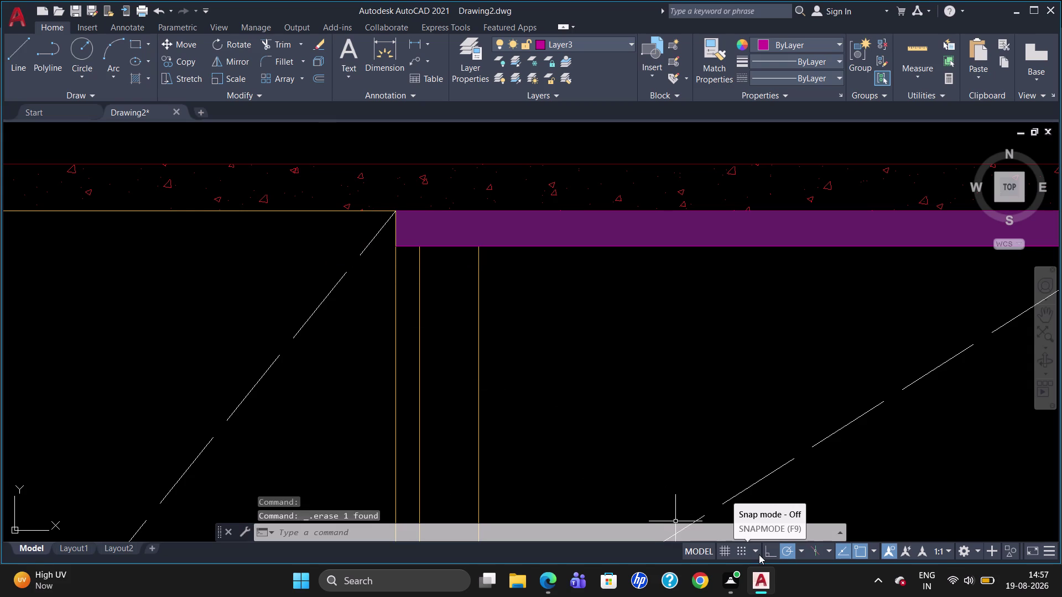
Draw the vertical and horizontal edge lines at the purple band's corner.
key(l)
key(Return)
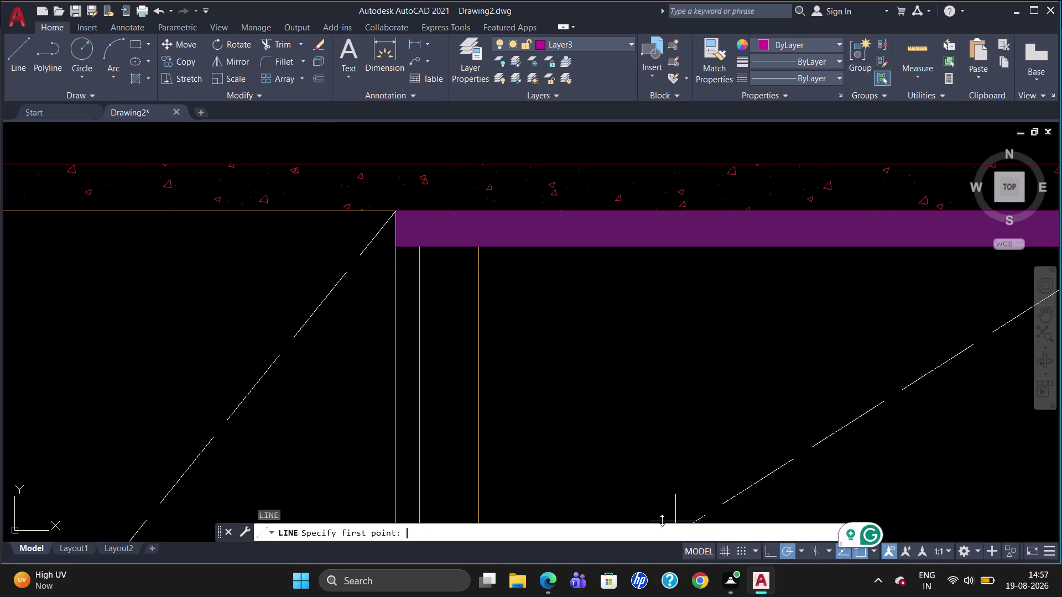
click(395, 248)
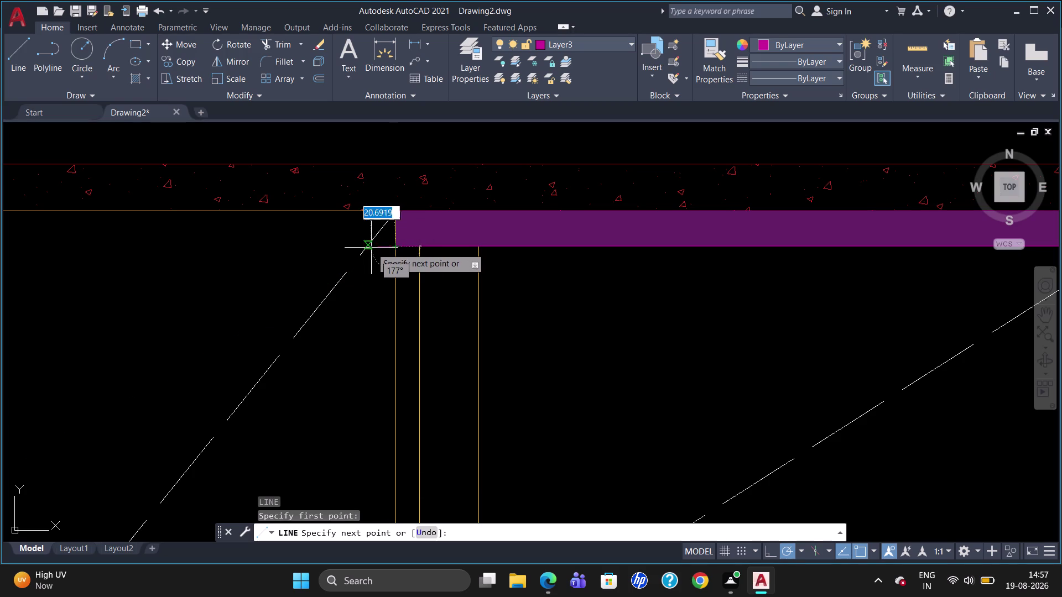
click(376, 252)
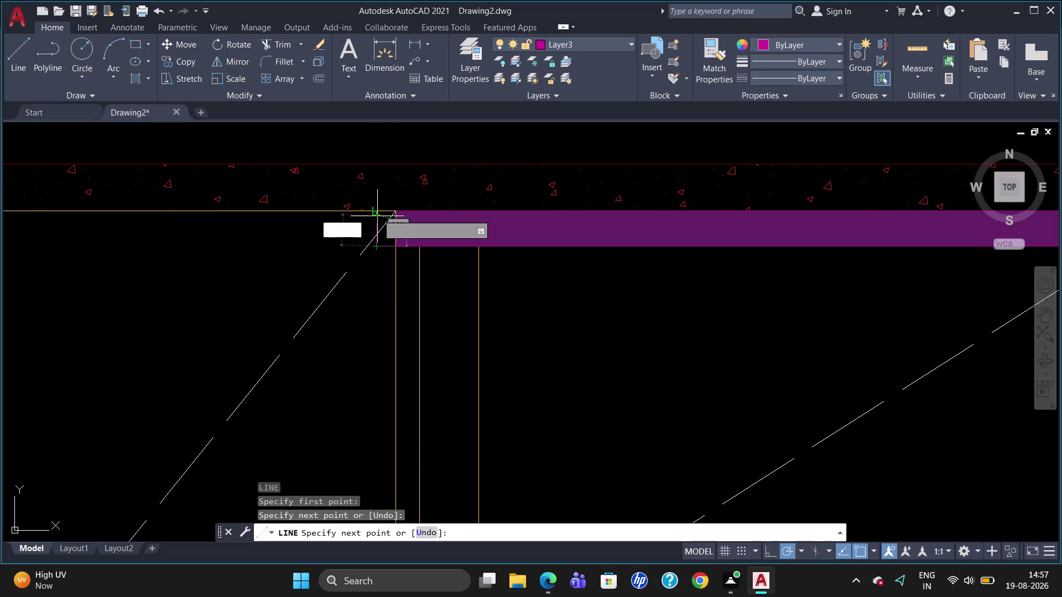
click(378, 211)
key(Escape)
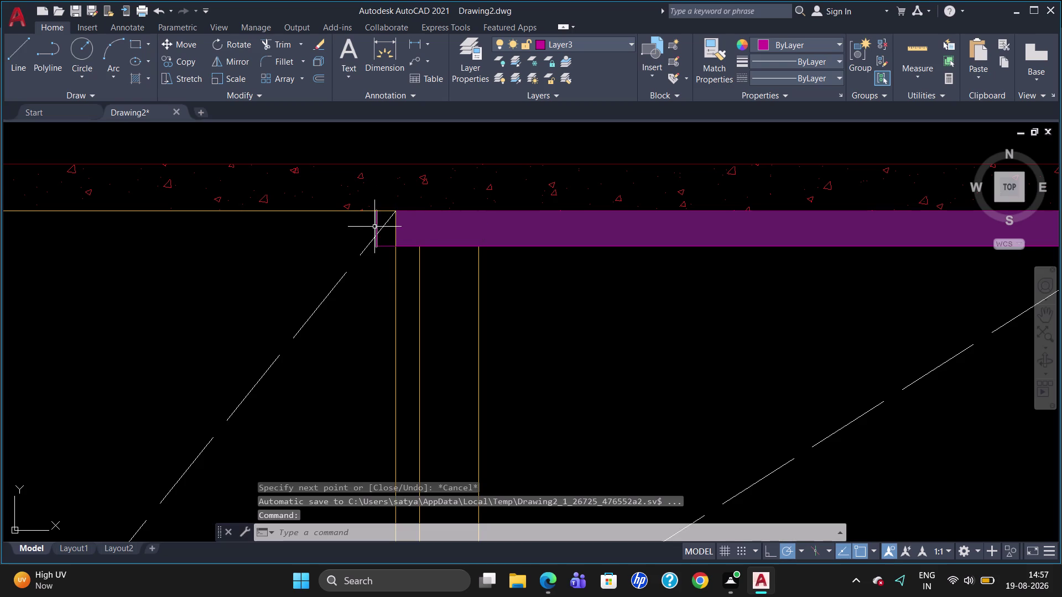
Round the corner between the two edges with a radius-10 fillet.
scroll(up, 3)
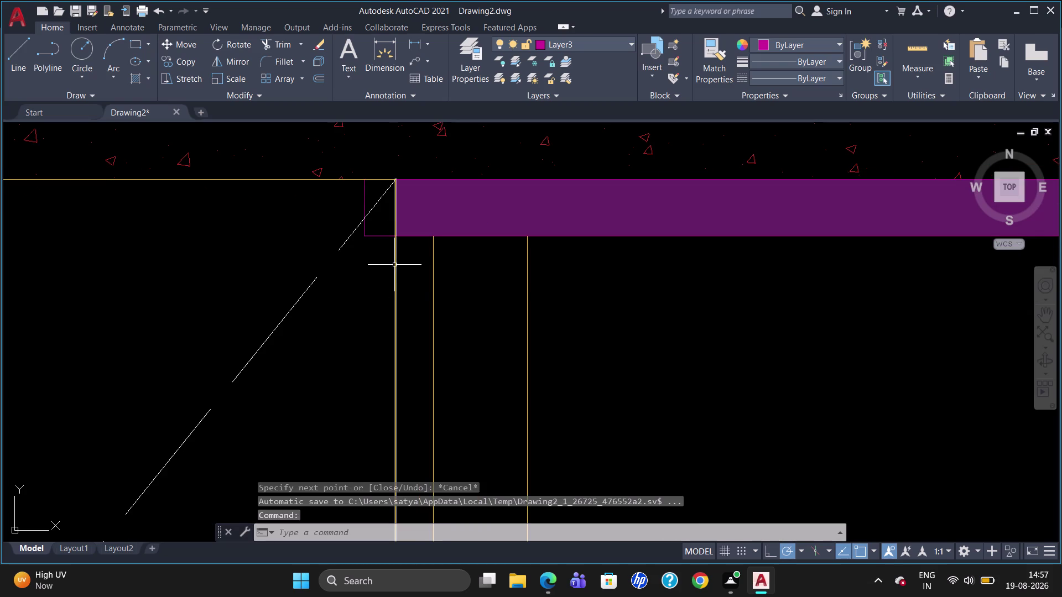
key(f)
key(Return)
key(r)
key(Return)
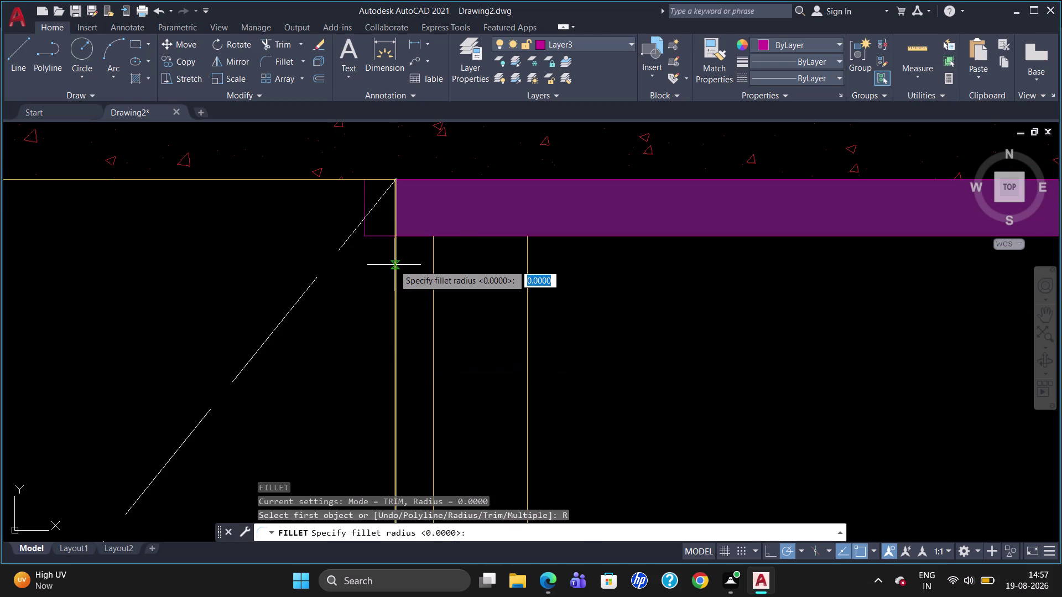
text(10)
key(Return)
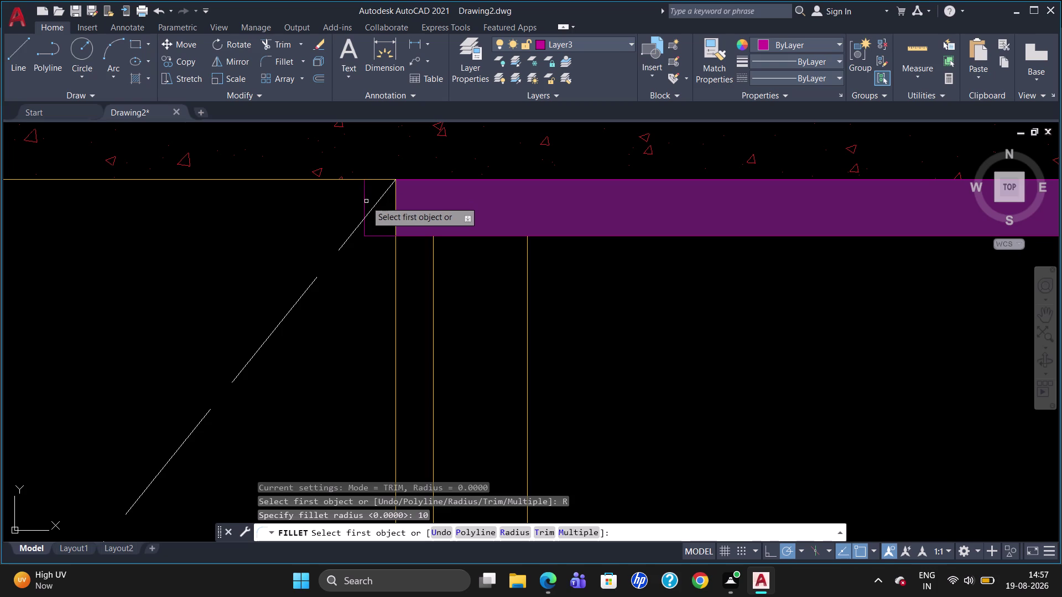
click(364, 201)
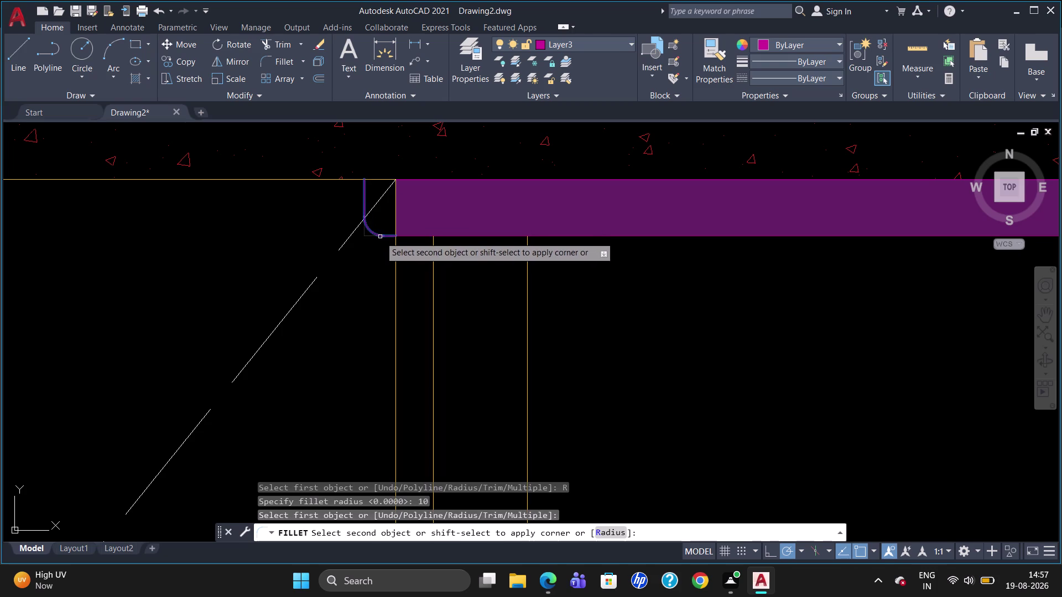
click(381, 237)
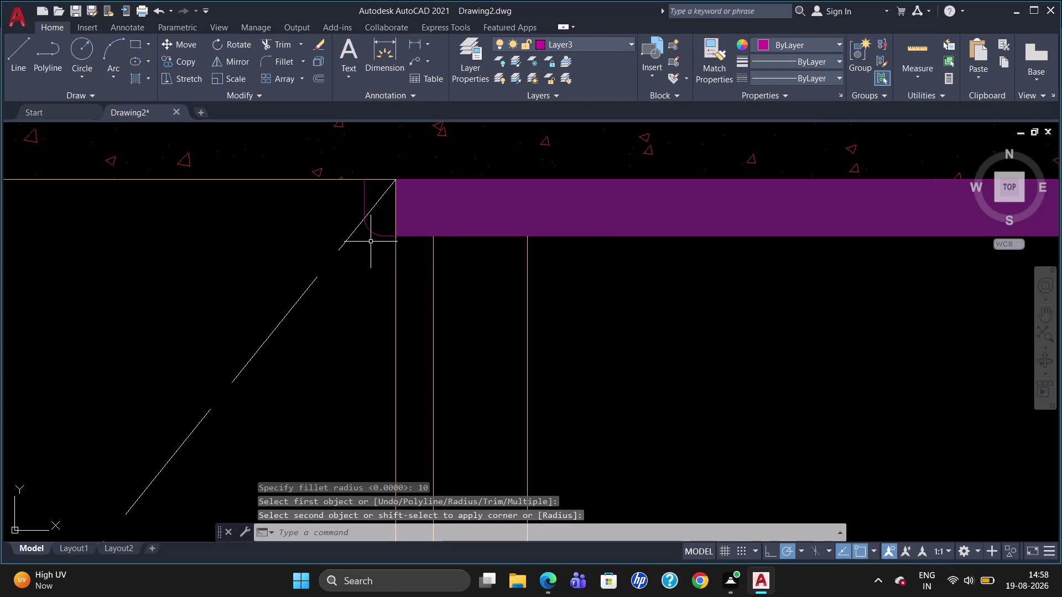
key(Escape)
Join the vertical edge, arc and horizontal edge into one polyline.
scroll(up, 3)
click(358, 200)
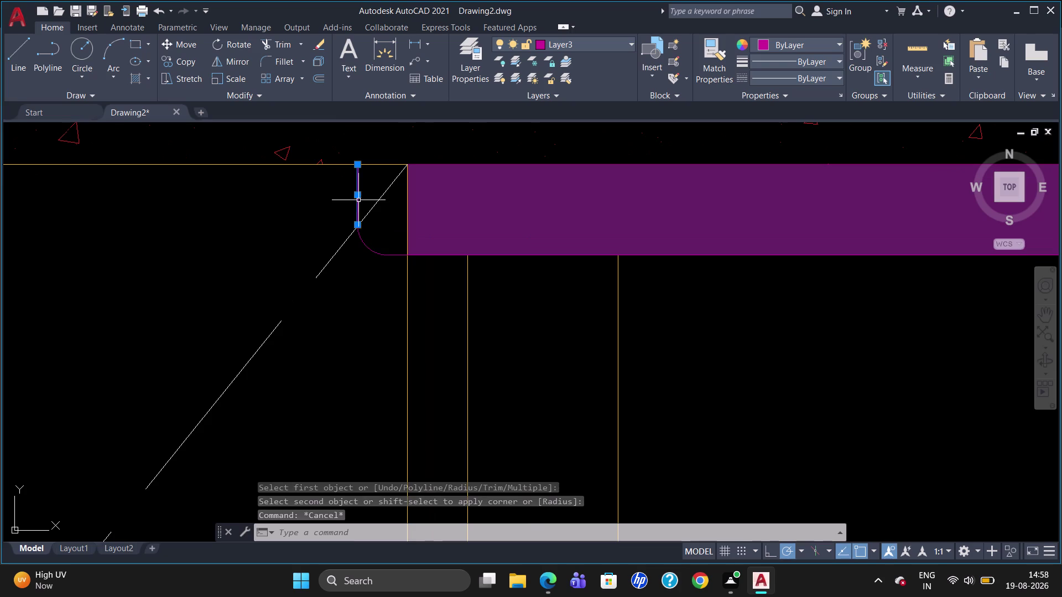
click(381, 254)
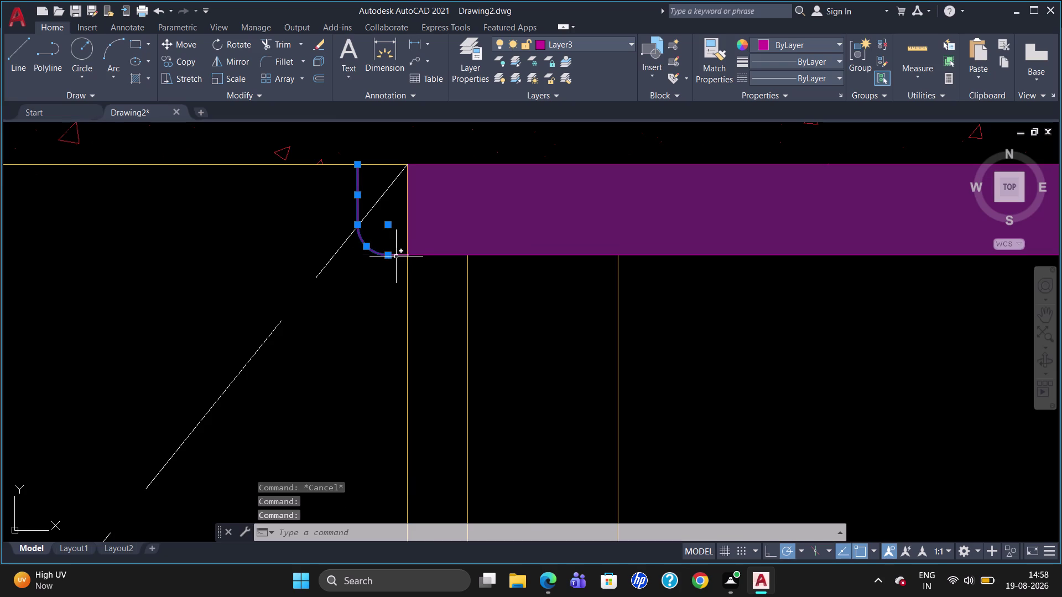
click(396, 257)
key(j)
key(Return)
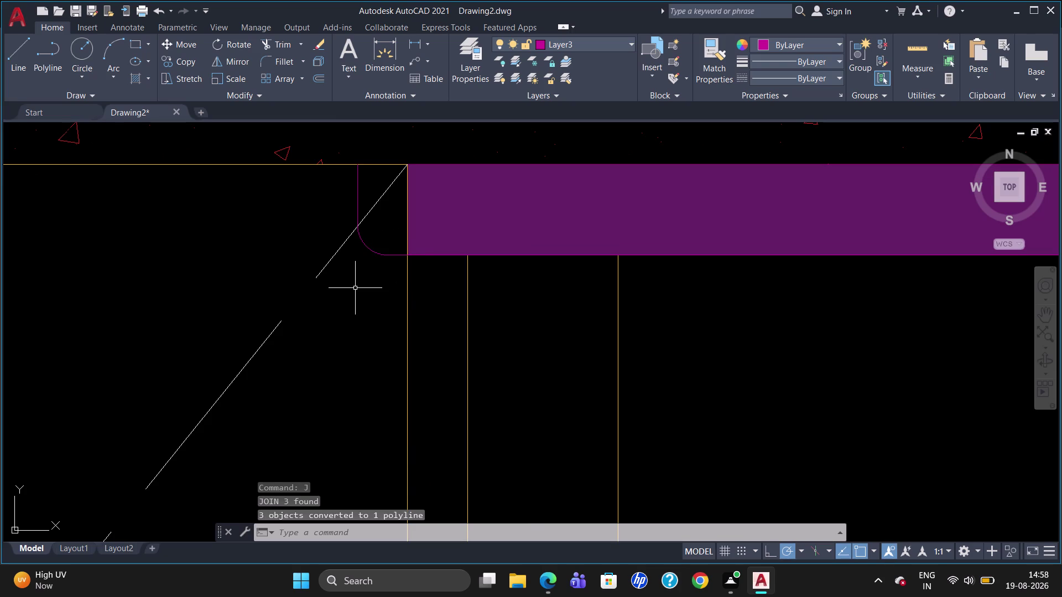
Offset the rounded corner outline 10 units to its inner side.
key(o)
key(Return)
text(10)
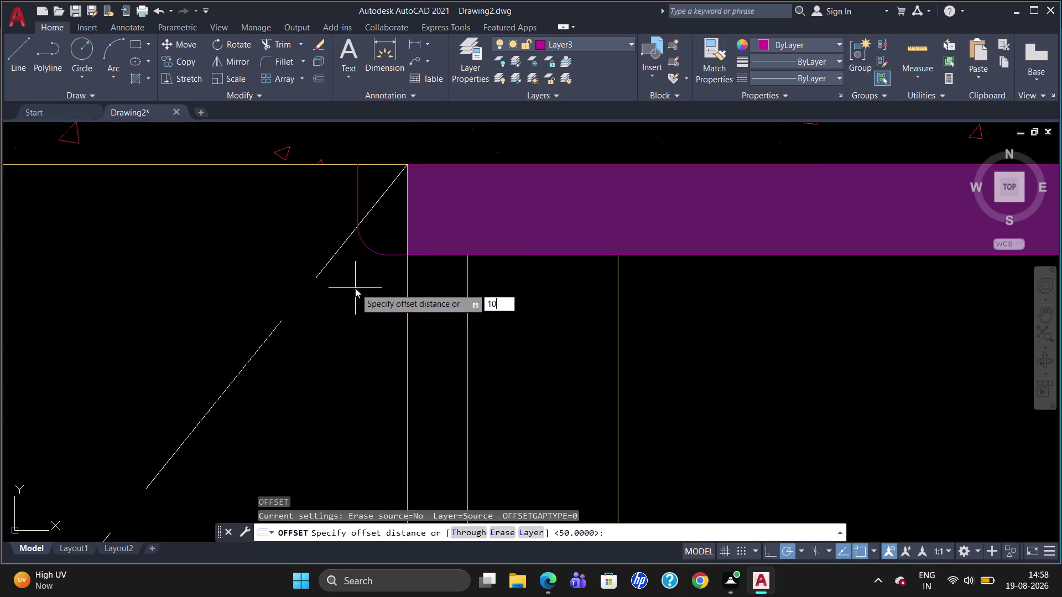
key(Return)
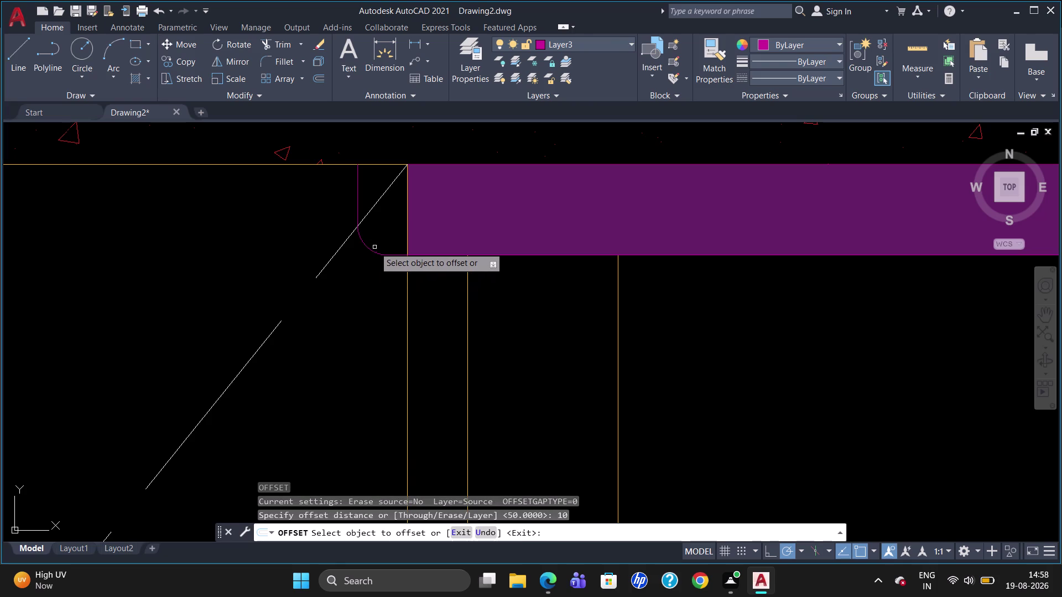
click(375, 251)
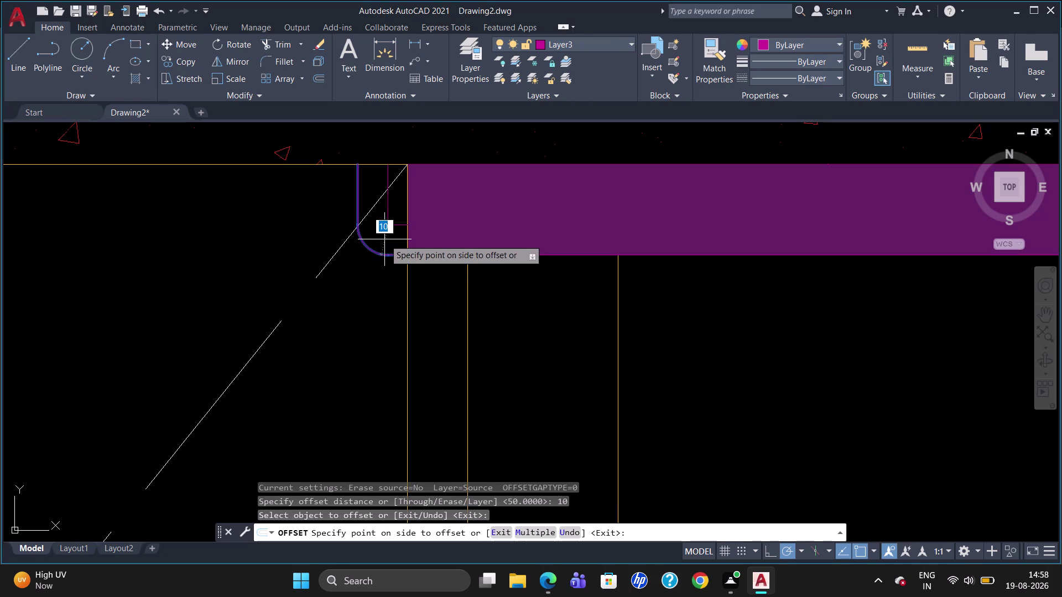
click(384, 240)
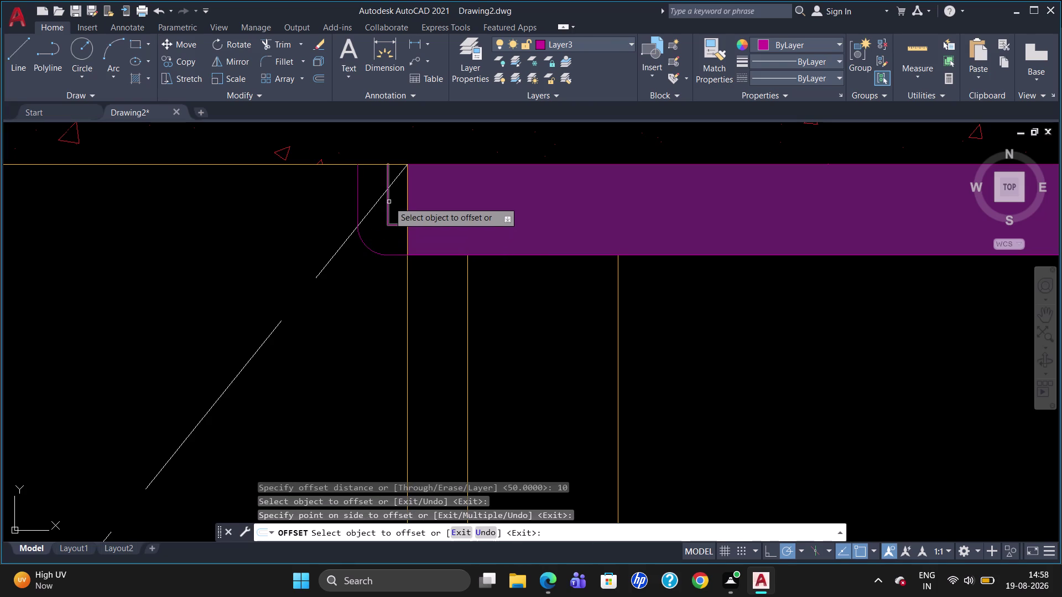
click(387, 203)
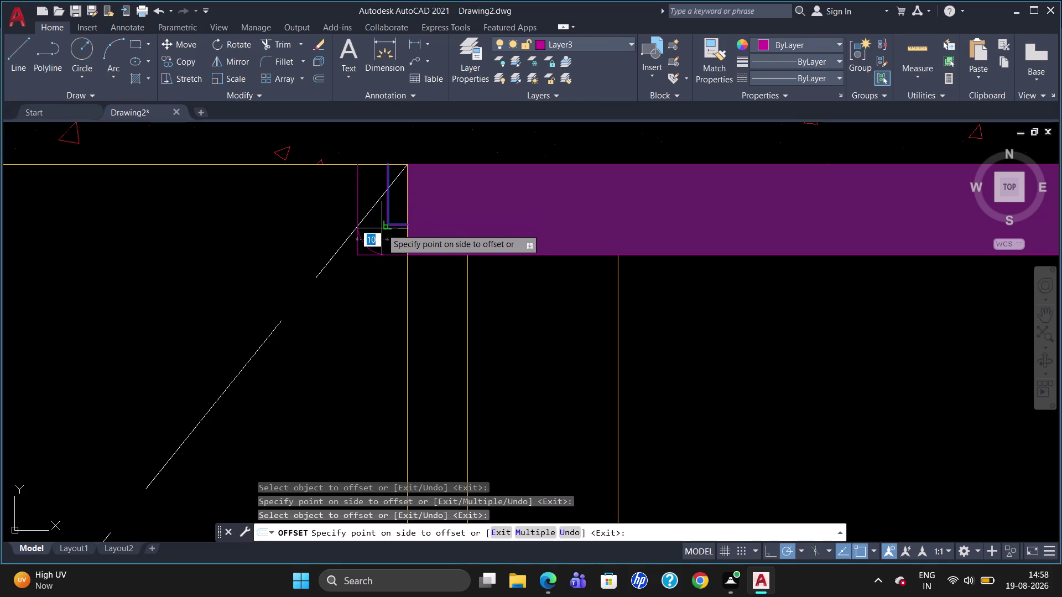
key(Escape)
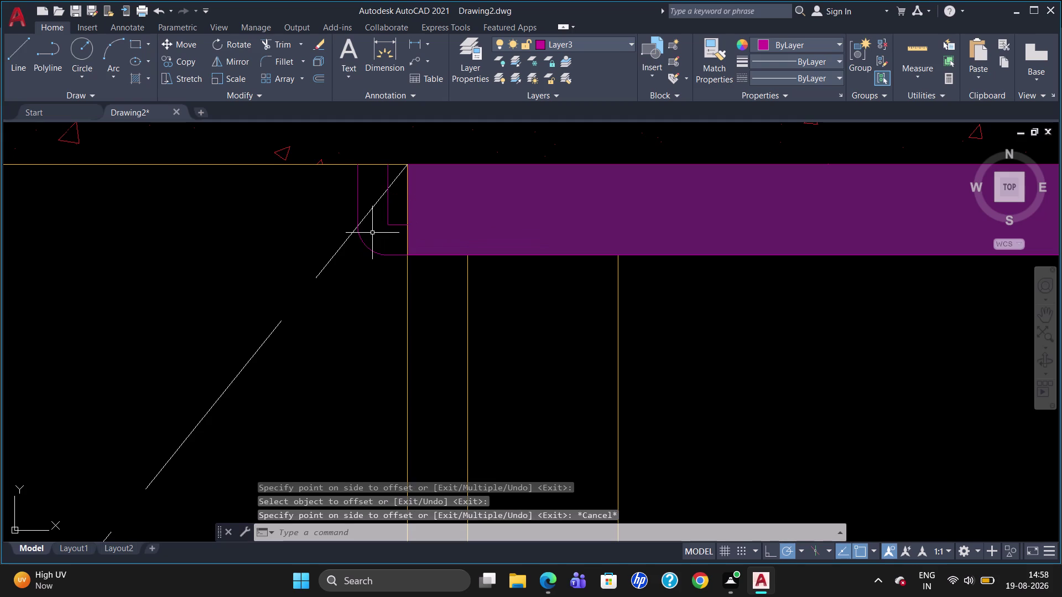
key(f)
key(Return)
Try filleting the inner corner lines with radius 10, then cancel.
key(r)
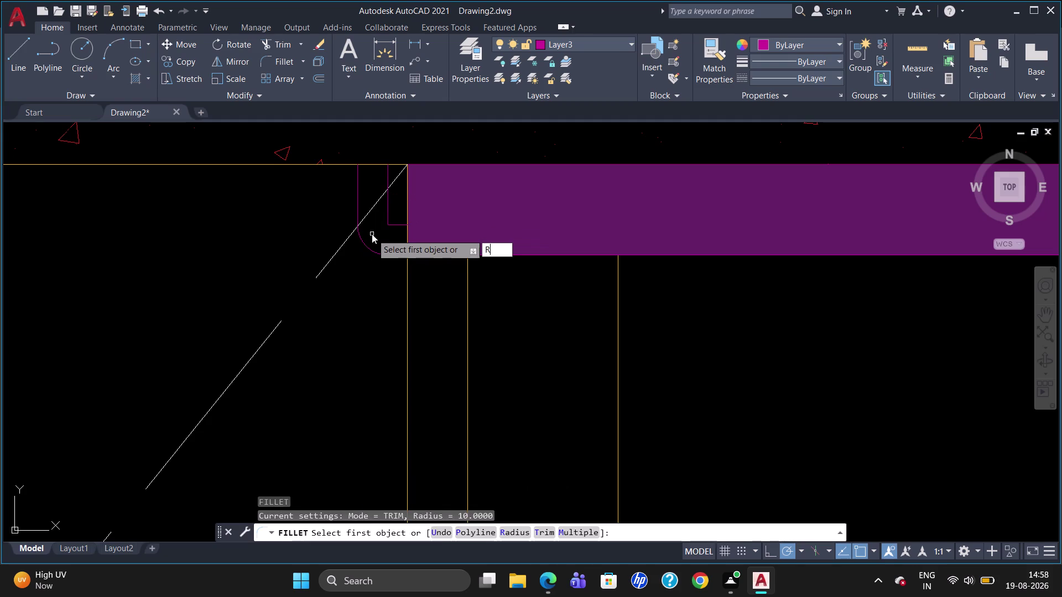
key(Return)
text(1)
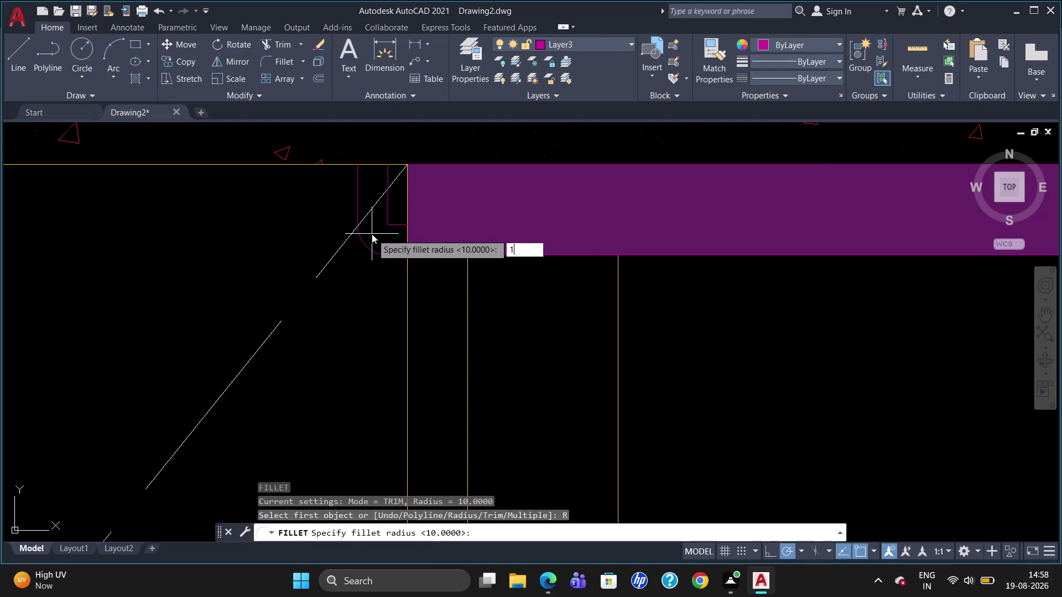
text(0)
key(Return)
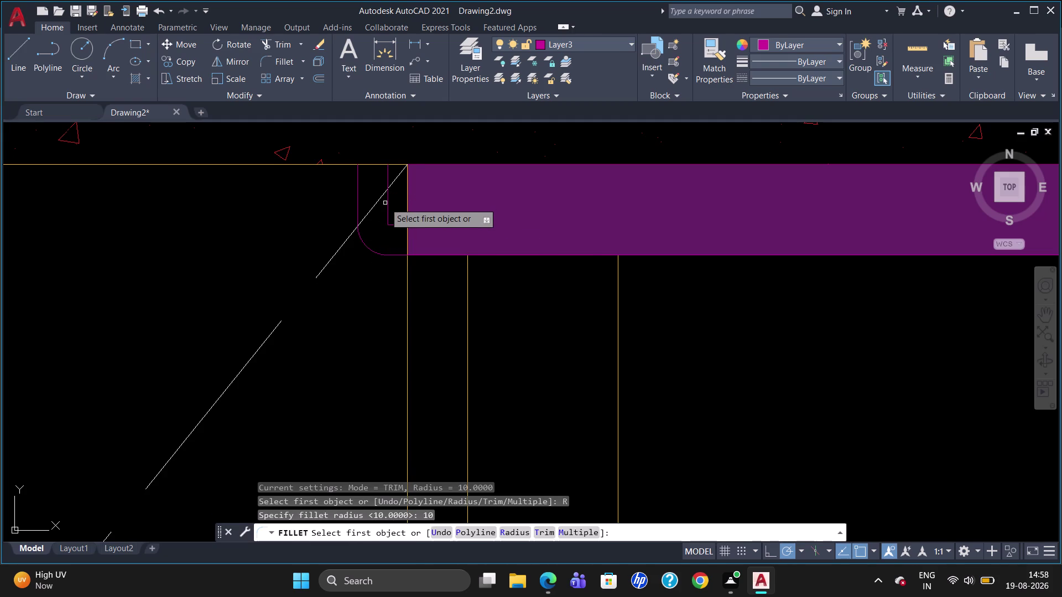
click(388, 205)
click(396, 224)
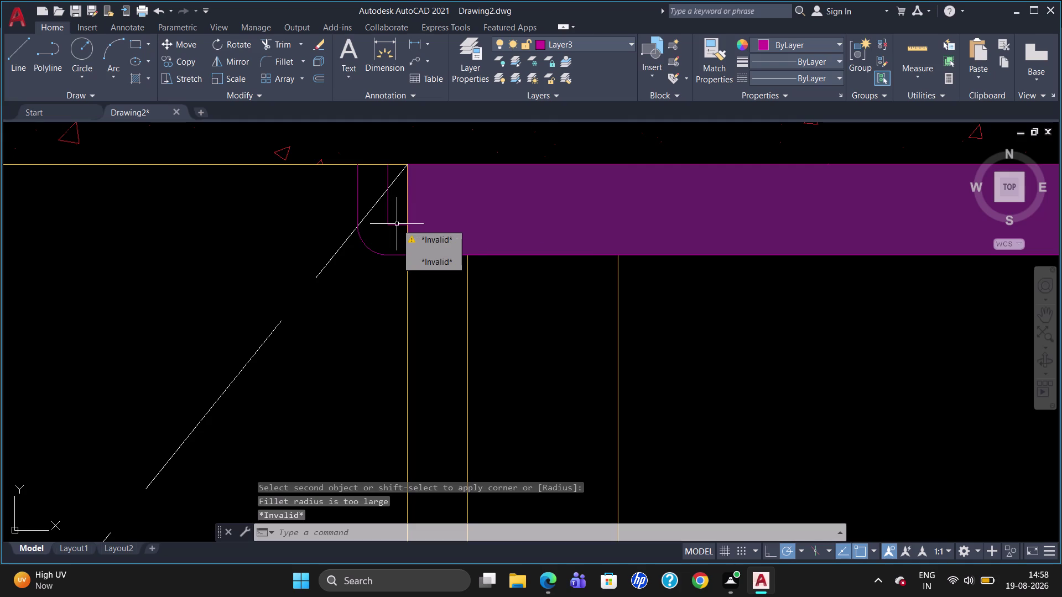
key(Escape)
Abandon the fillet and erase the inner L-shaped corner line.
key(f)
key(Return)
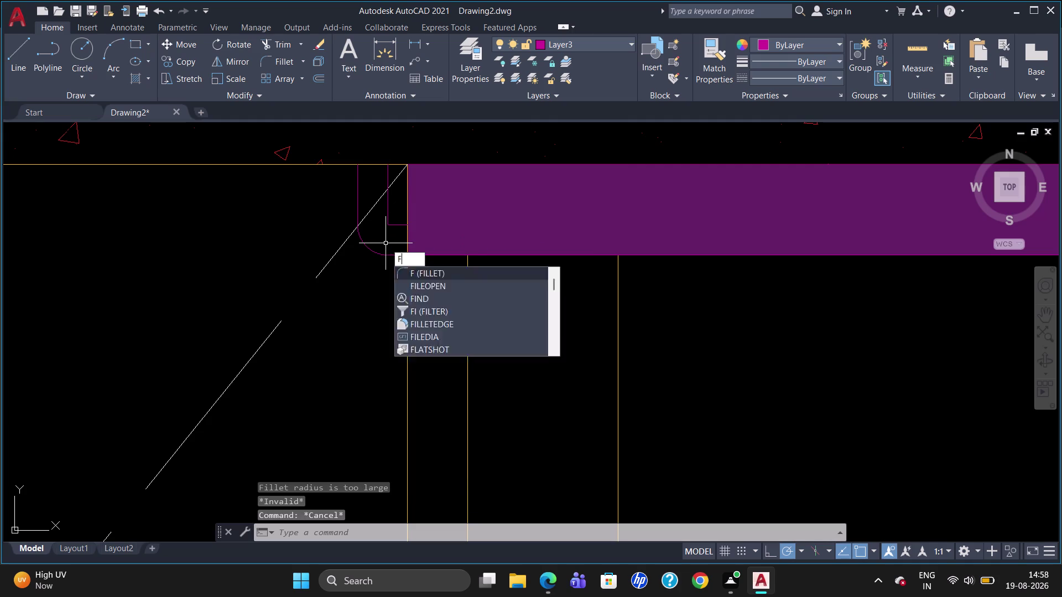
key(2)
key(BackSpace)
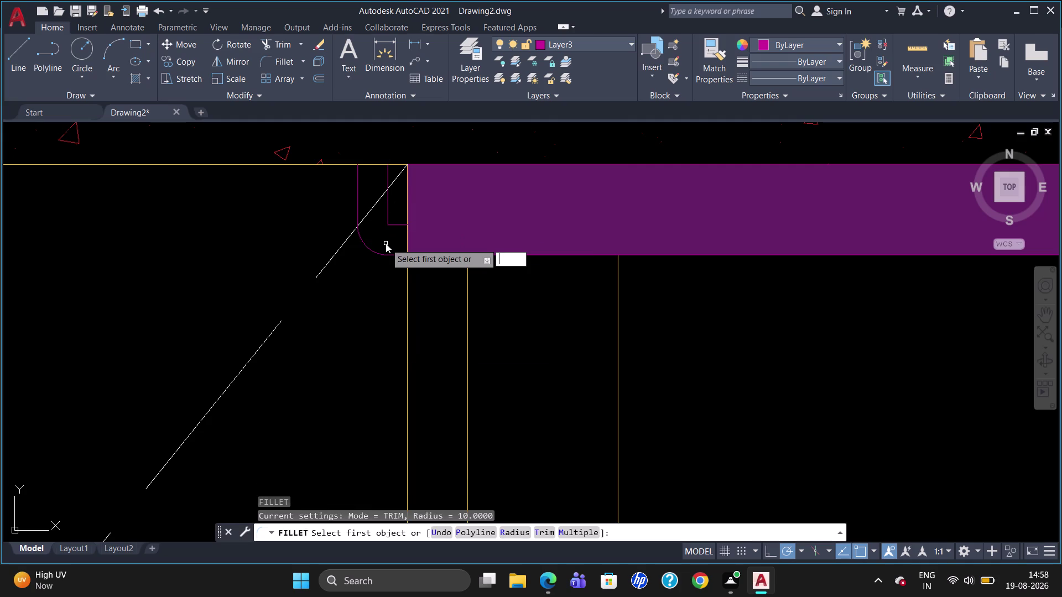
scroll(down, 3)
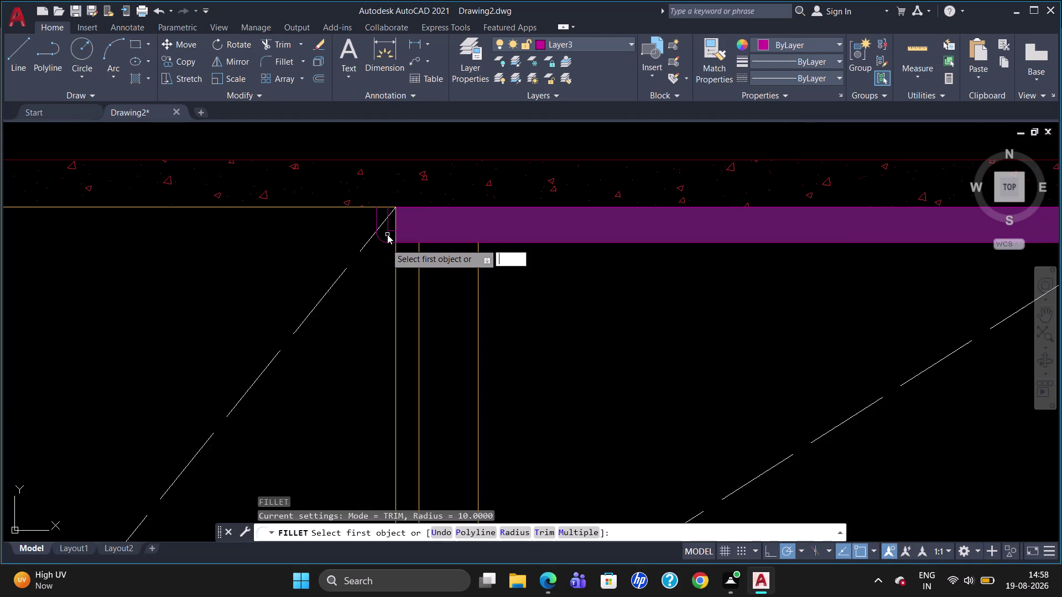
scroll(down, 3)
scroll(up, 3)
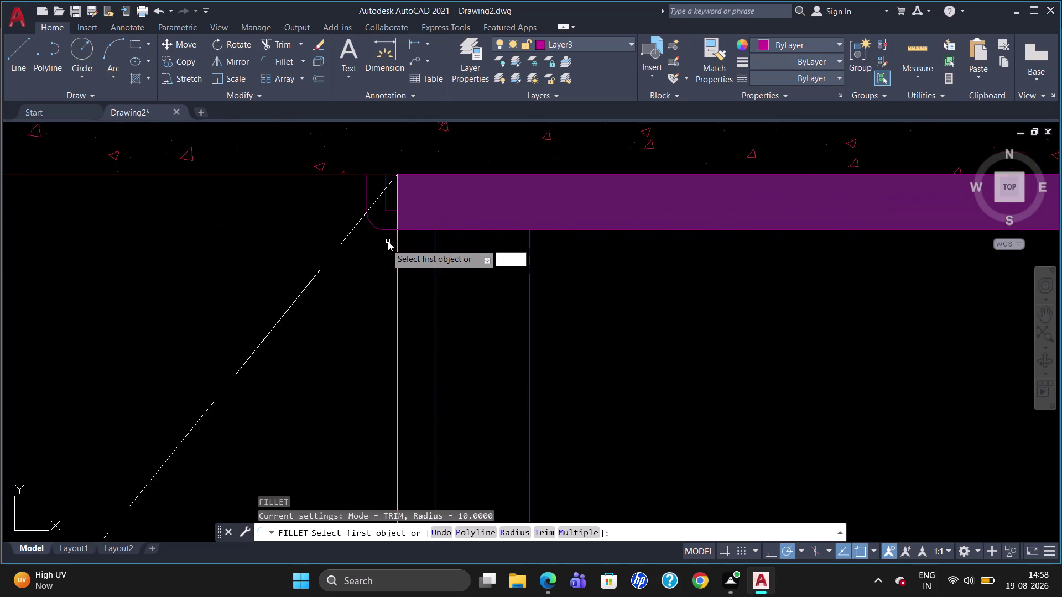
scroll(up, 3)
key(Escape)
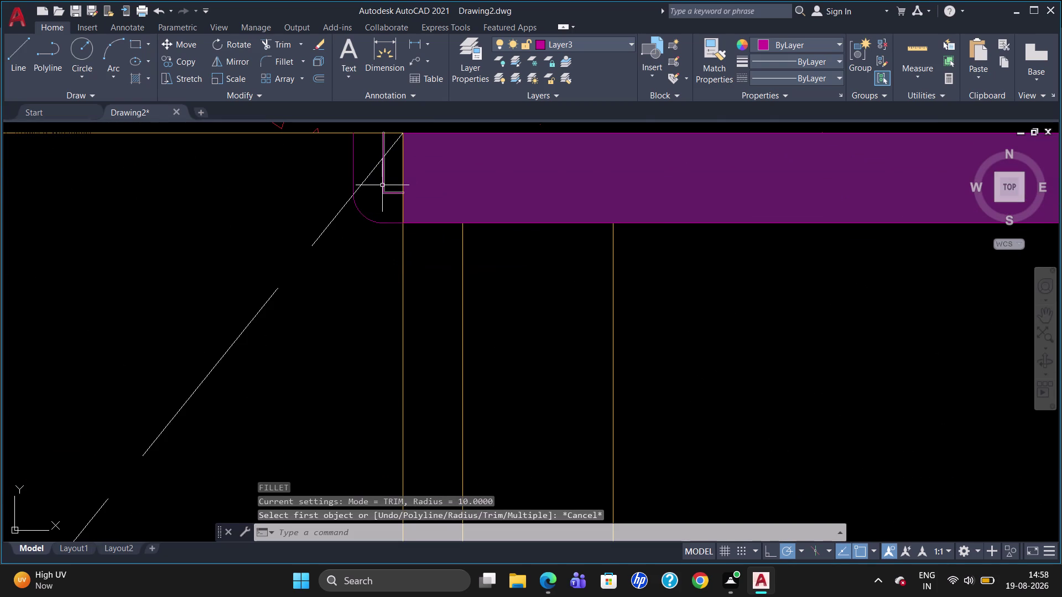
click(383, 185)
key(Delete)
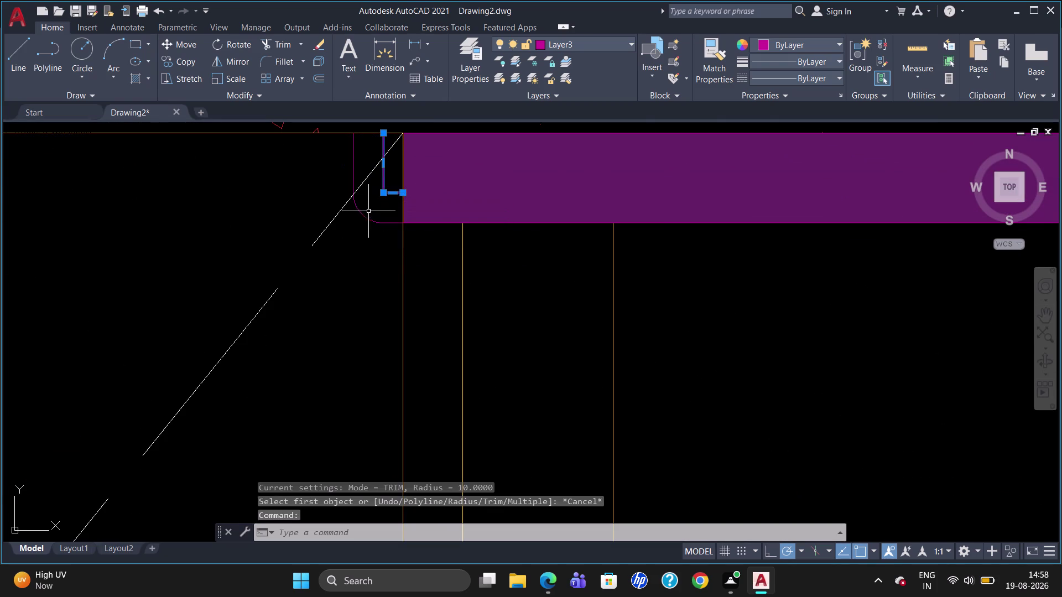
key(Delete)
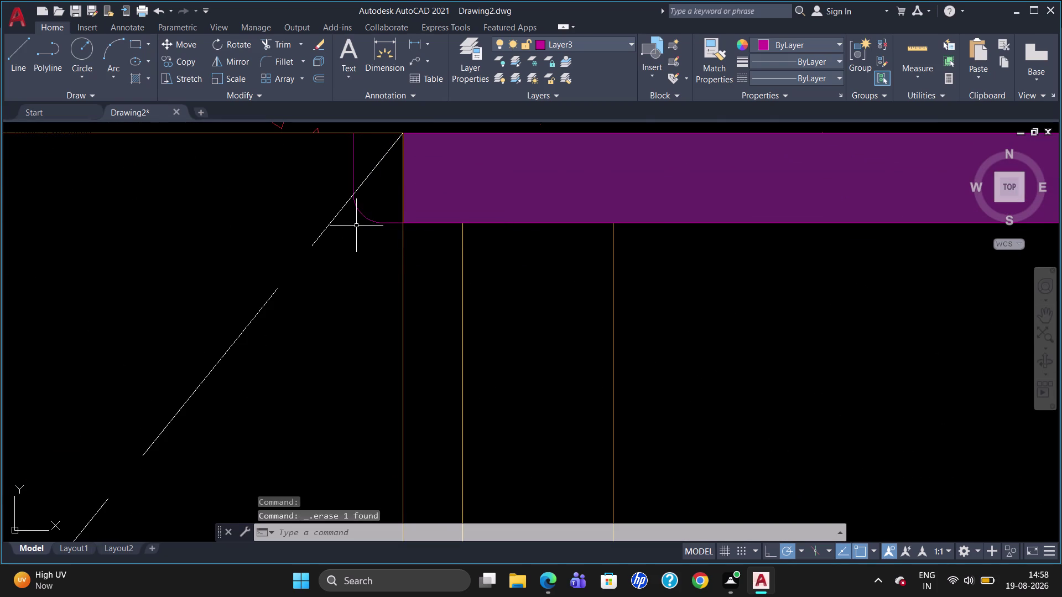
Offset the rounded outline 5 units inward.
key(o)
key(Return)
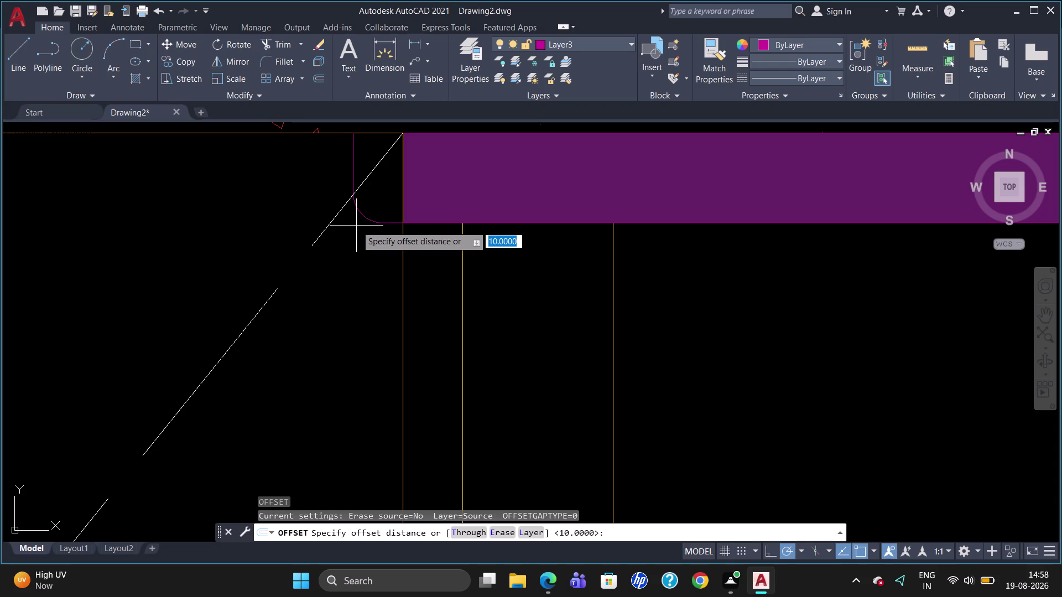
key(5)
key(Return)
click(361, 211)
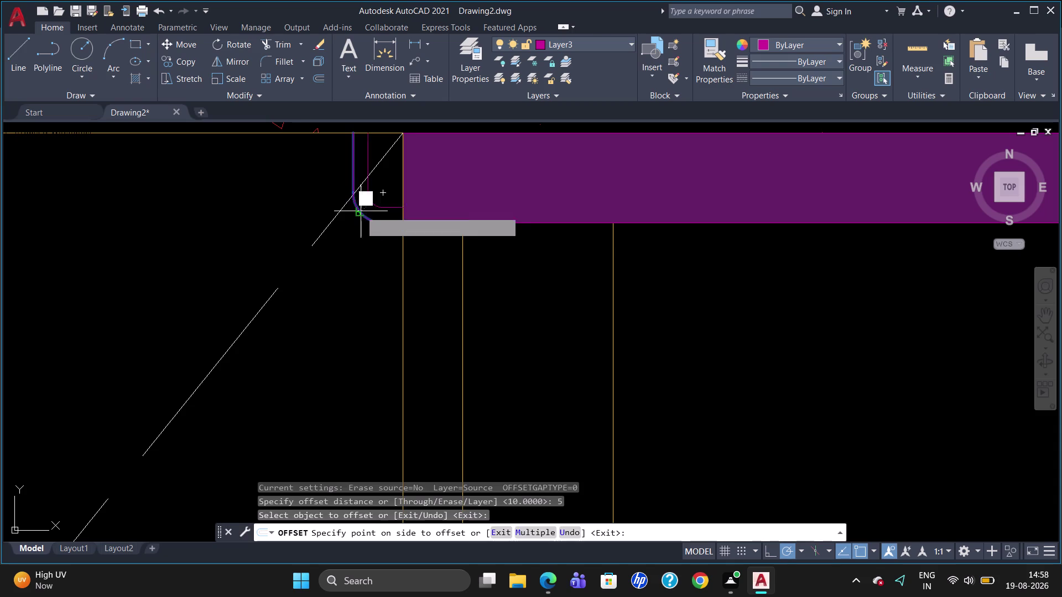
click(369, 205)
key(Escape)
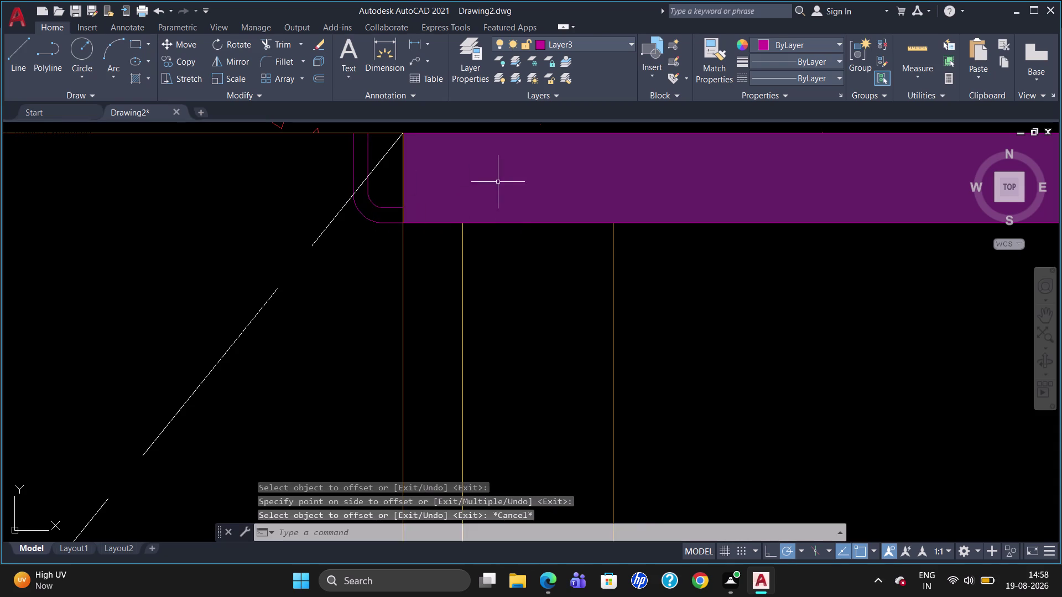
scroll(down, 3)
Zoom out to the elevation and set ACAD_ISO02W100 as the current linetype.
scroll(down, 3)
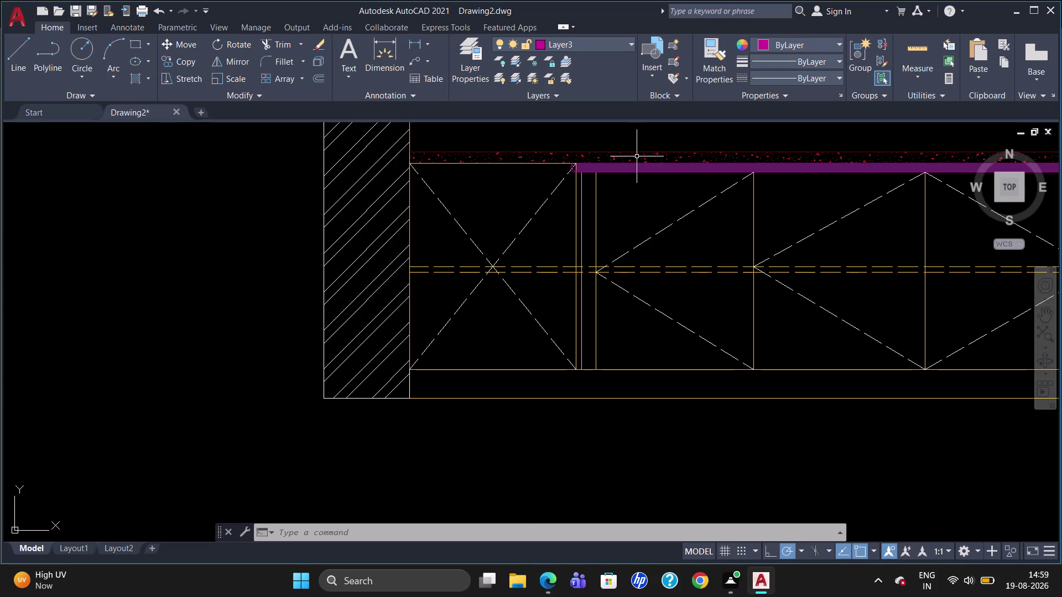
scroll(down, 3)
scroll(up, 3)
scroll(down, 3)
scroll(up, 3)
scroll(down, 3)
scroll(up, 3)
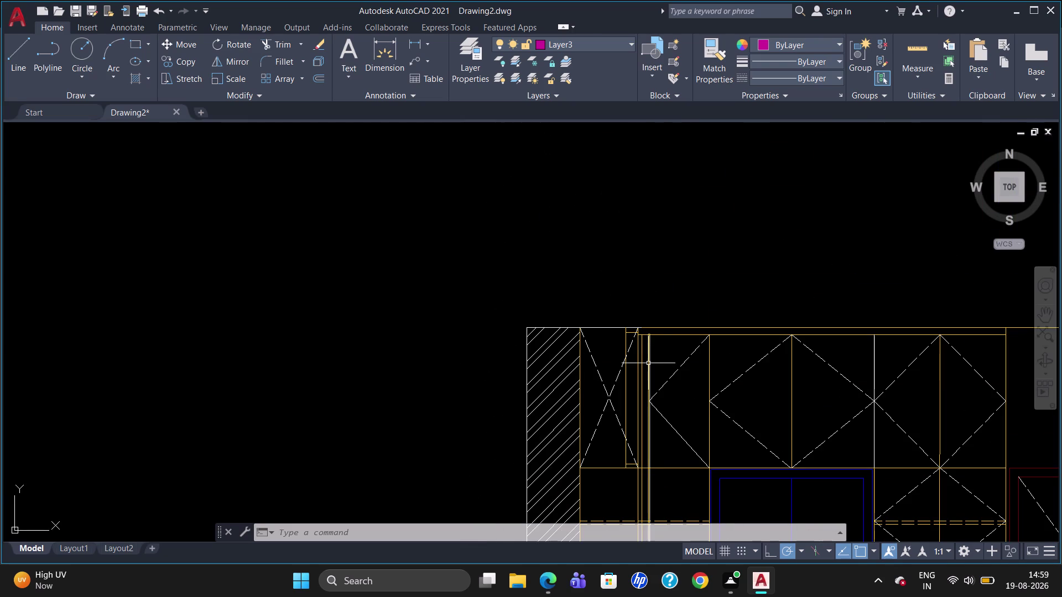
click(835, 75)
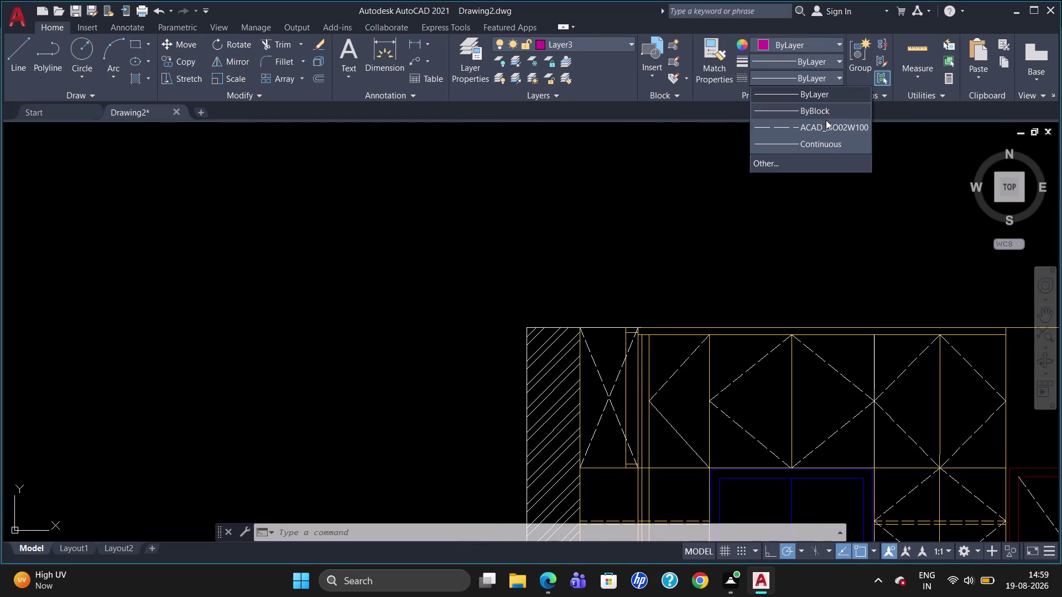
click(828, 125)
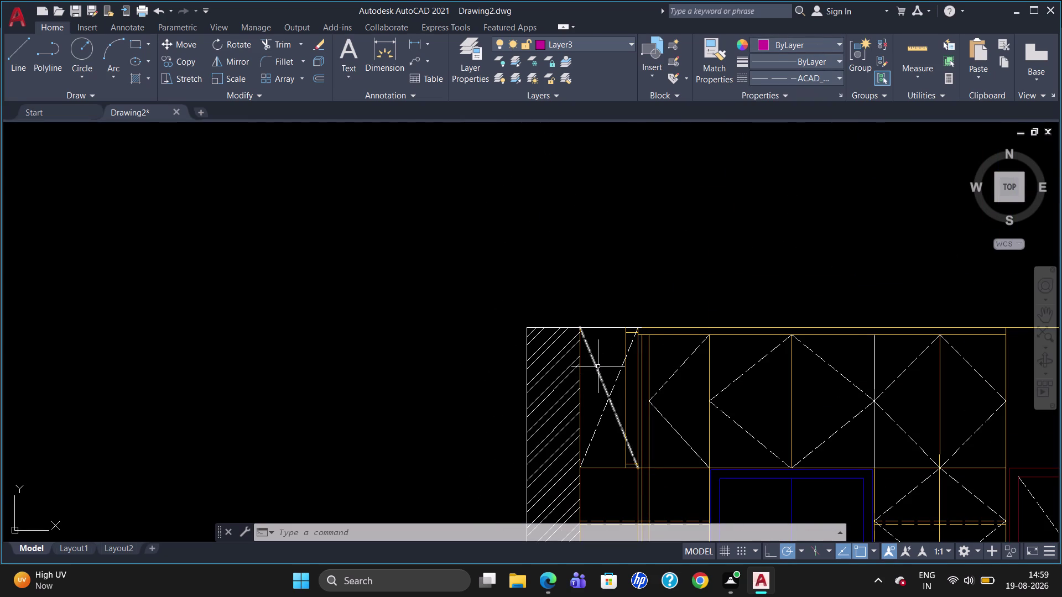
Start a circle centred at the top of the narrow unit.
key(c)
key(Return)
click(607, 354)
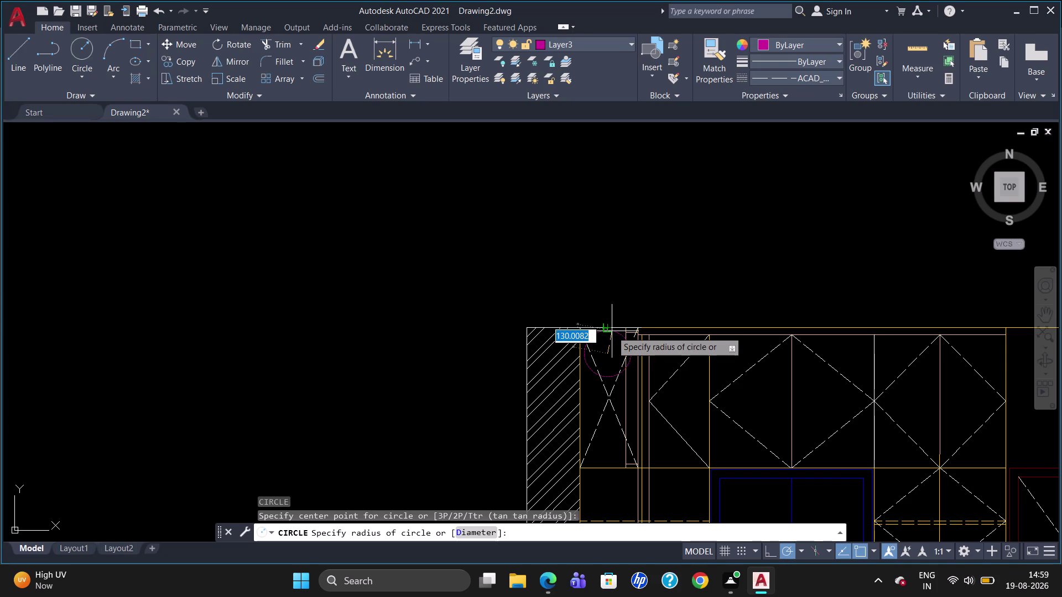
Discard two misplaced trial circles drawn near the narrow unit top.
click(612, 331)
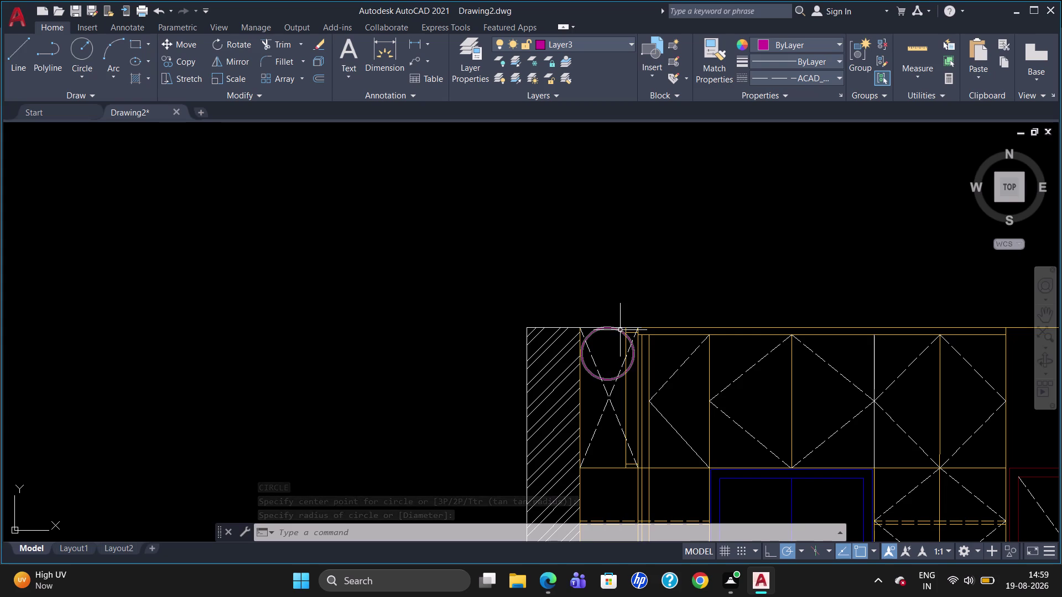
click(580, 355)
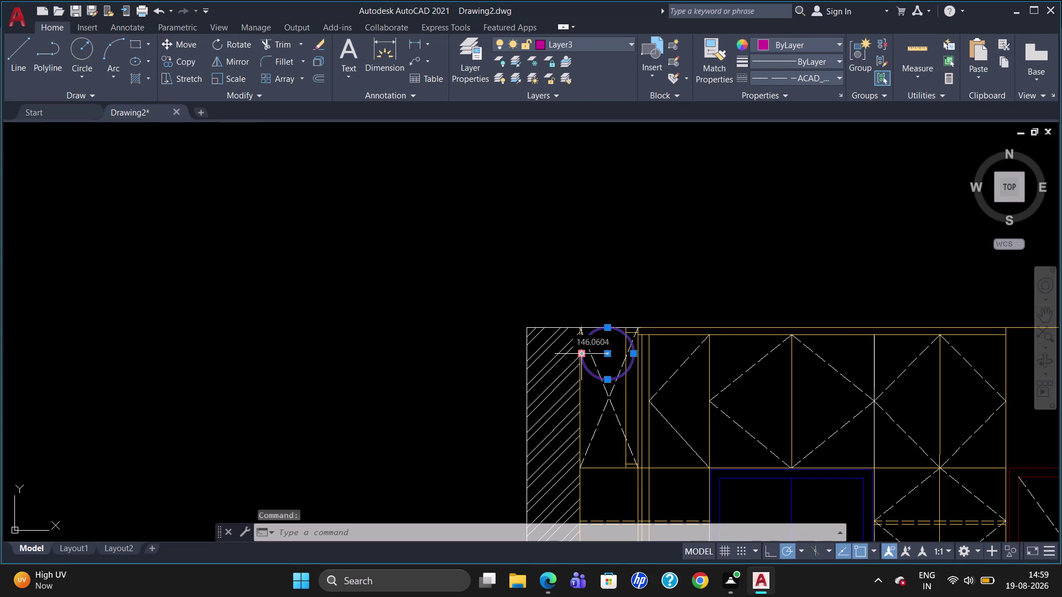
key(Delete)
key(c)
key(Return)
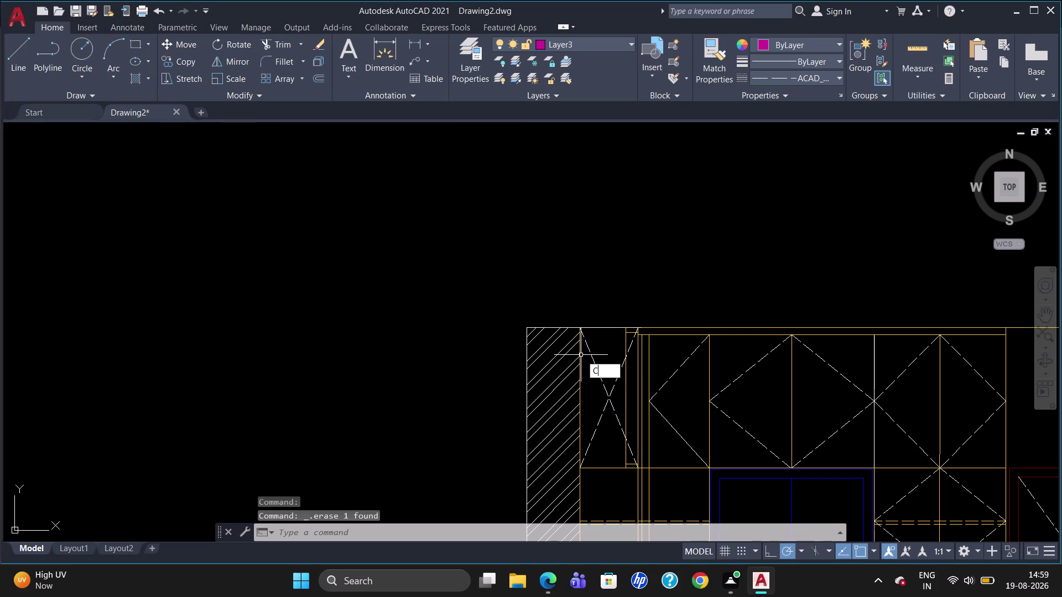
click(606, 346)
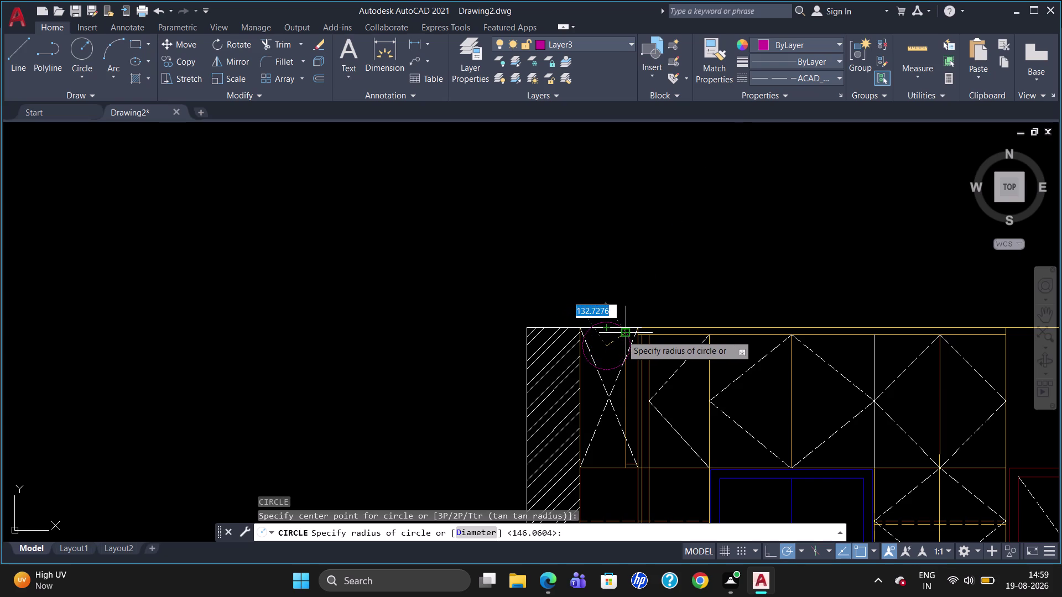
click(619, 335)
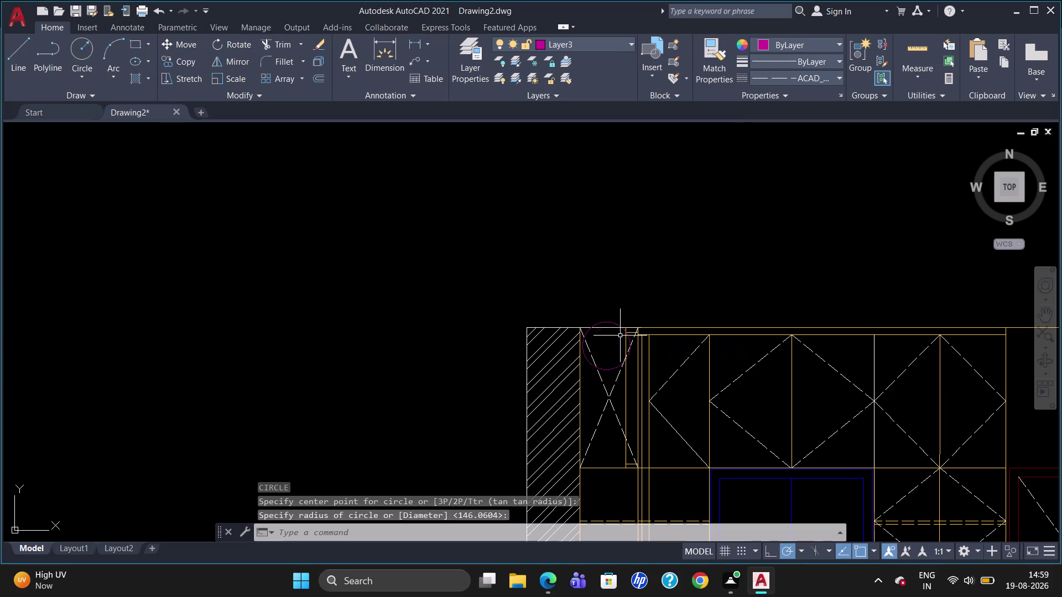
click(608, 324)
key(Delete)
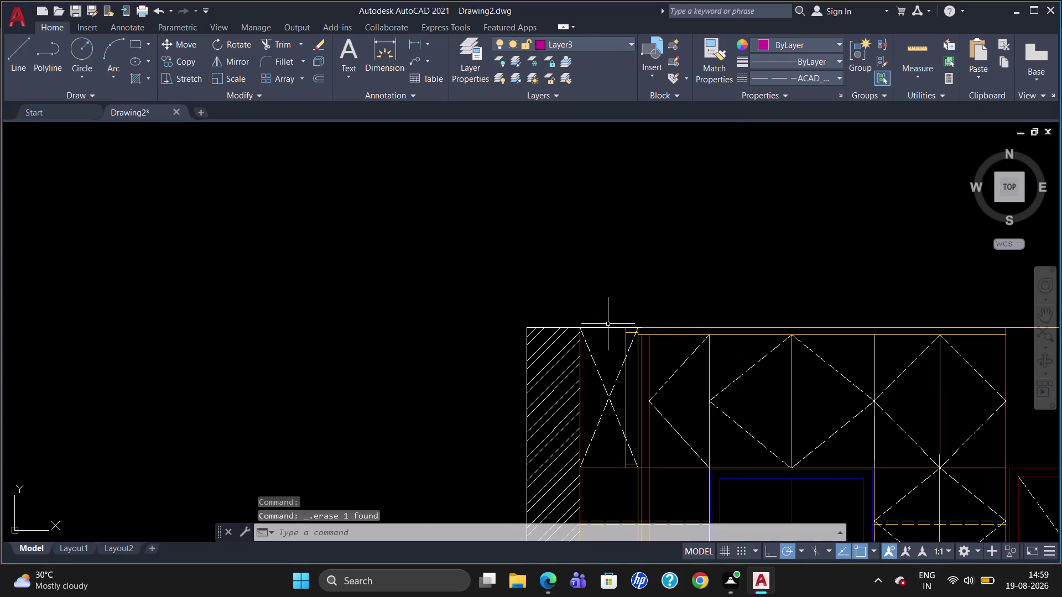
Draw the radius 108.0694 circle centred in the upper cabinet between the dashed lines.
scroll(up, 3)
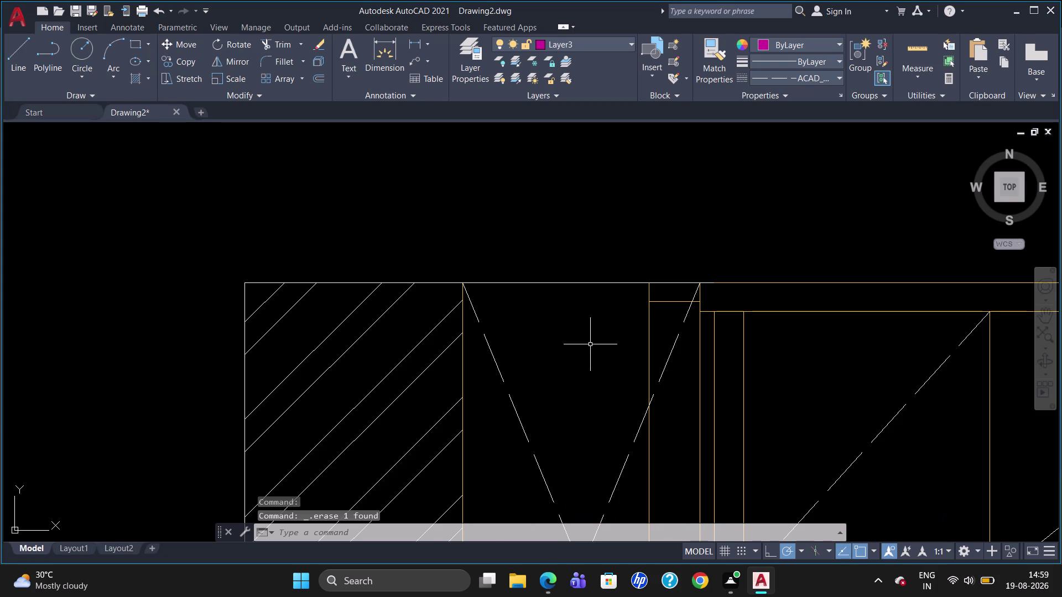
key(c)
key(Return)
click(573, 333)
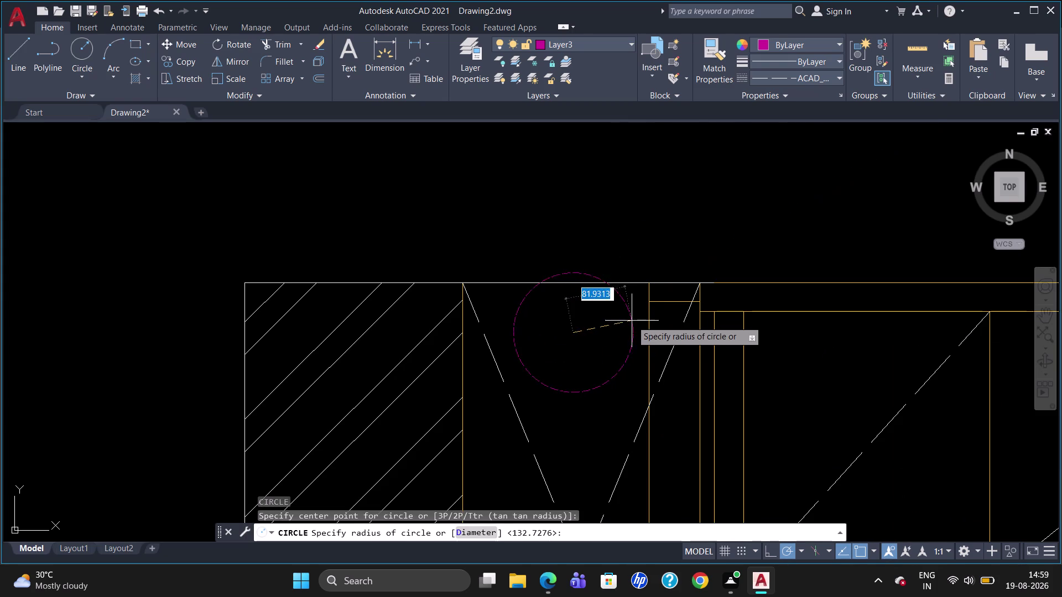
key(Escape)
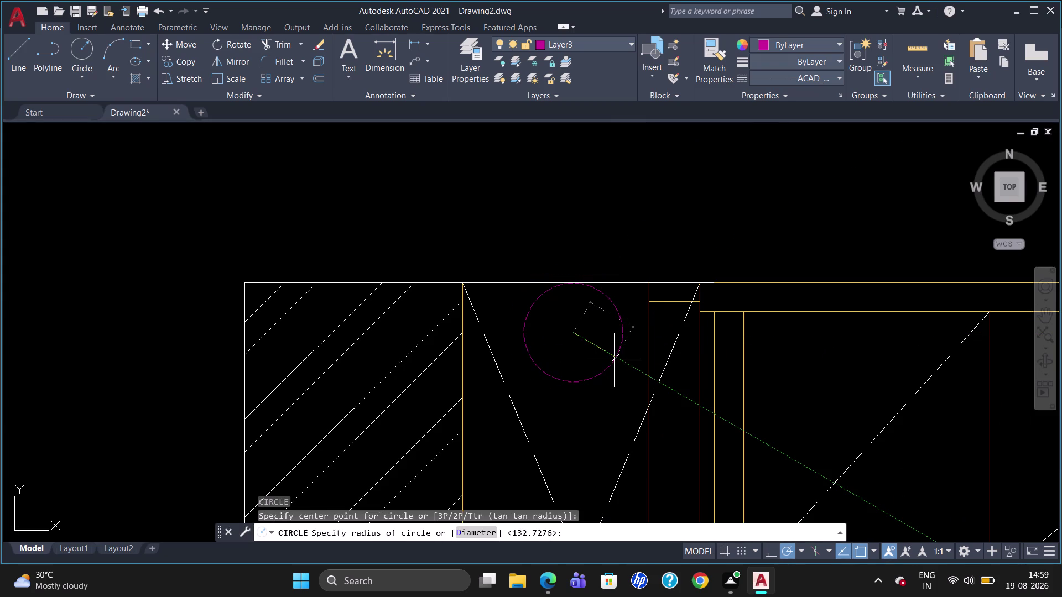
key(c)
key(Return)
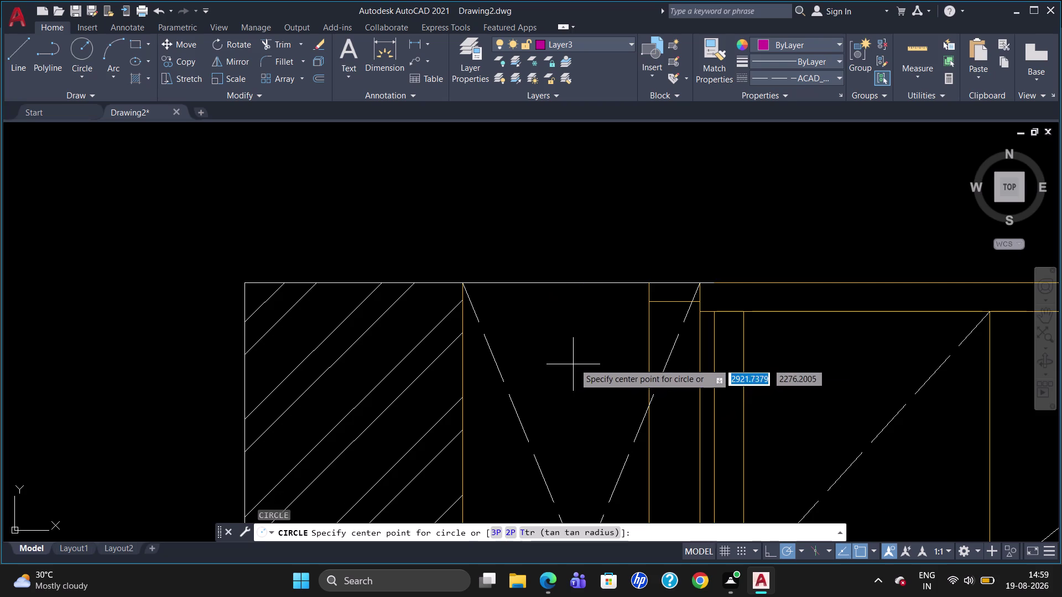
click(570, 361)
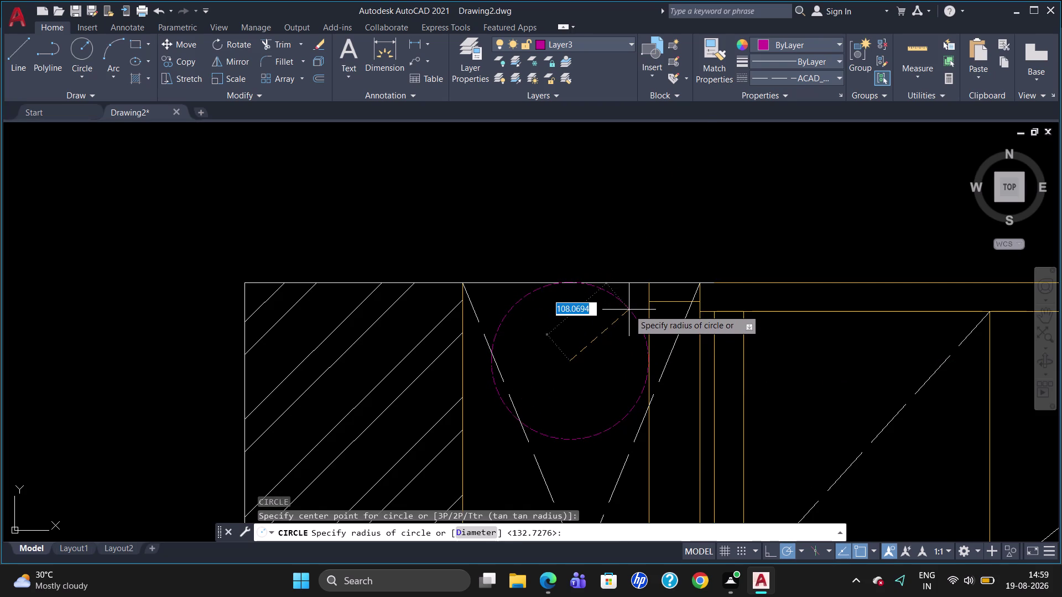
click(629, 310)
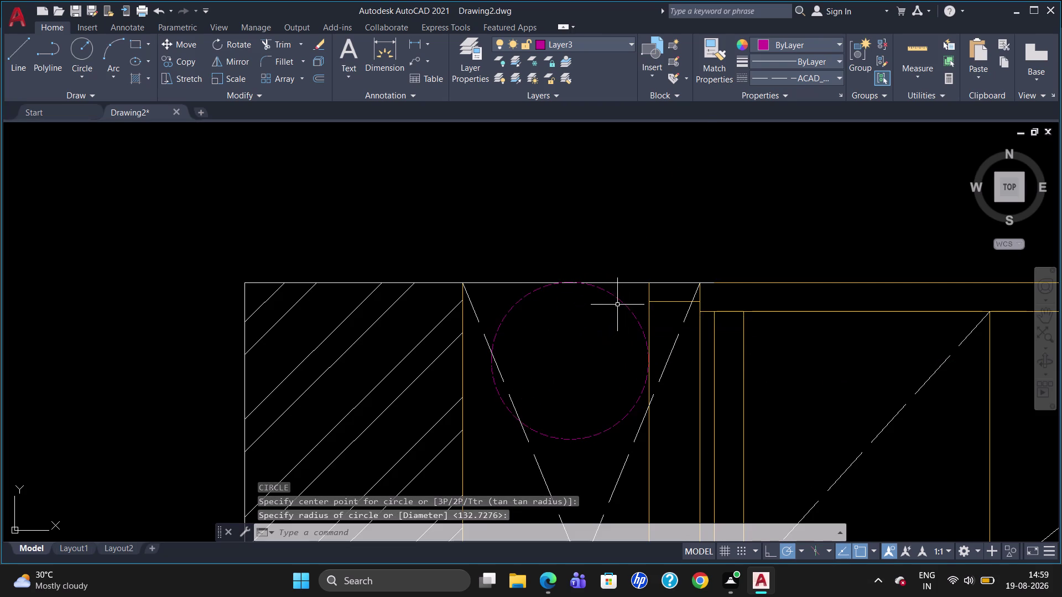
Select the new circle and open its Properties palette.
click(618, 303)
right_click(619, 302)
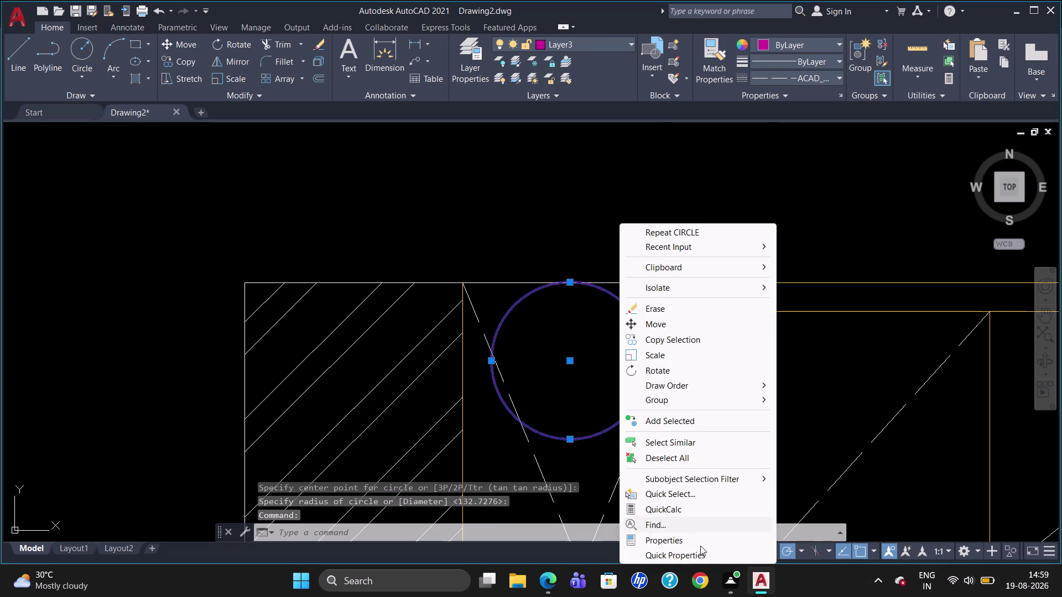
click(696, 542)
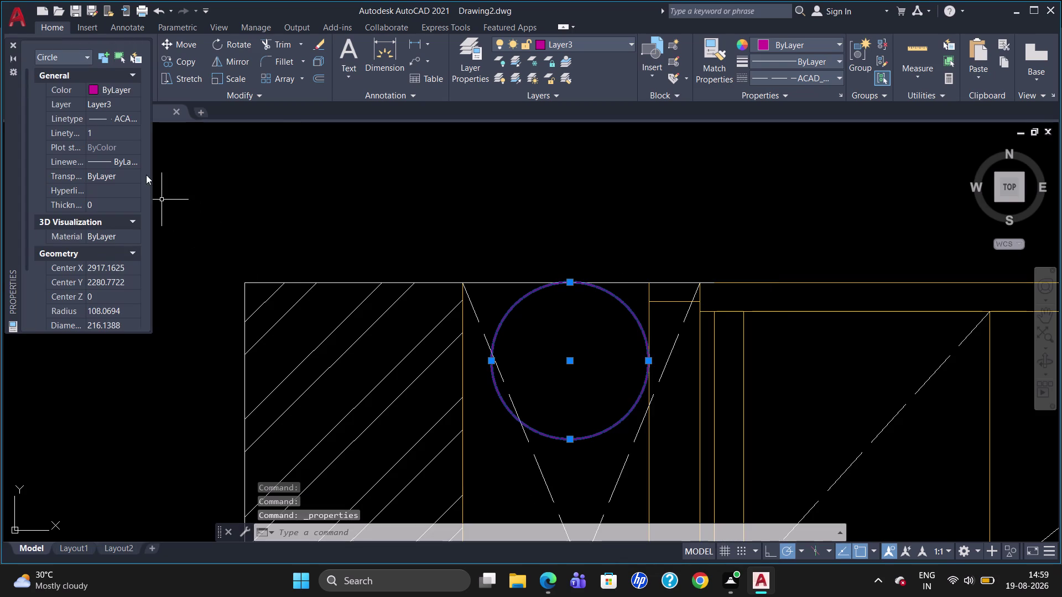
Set the circle's colour to ByBlock and linetype scale to 6, then close Properties.
click(94, 91)
click(93, 92)
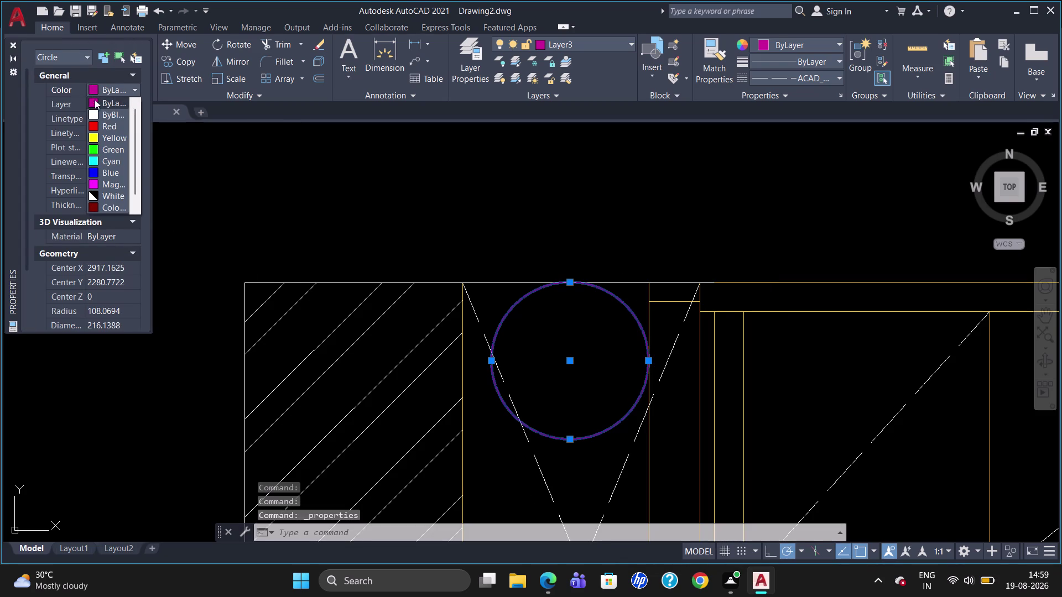
click(100, 113)
click(102, 134)
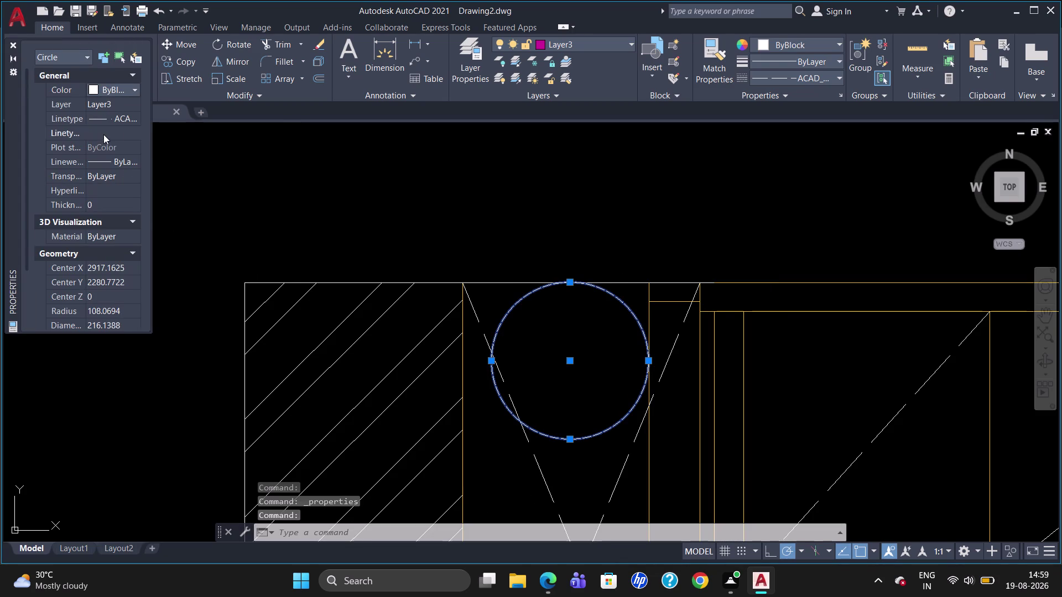
key(BackSpace)
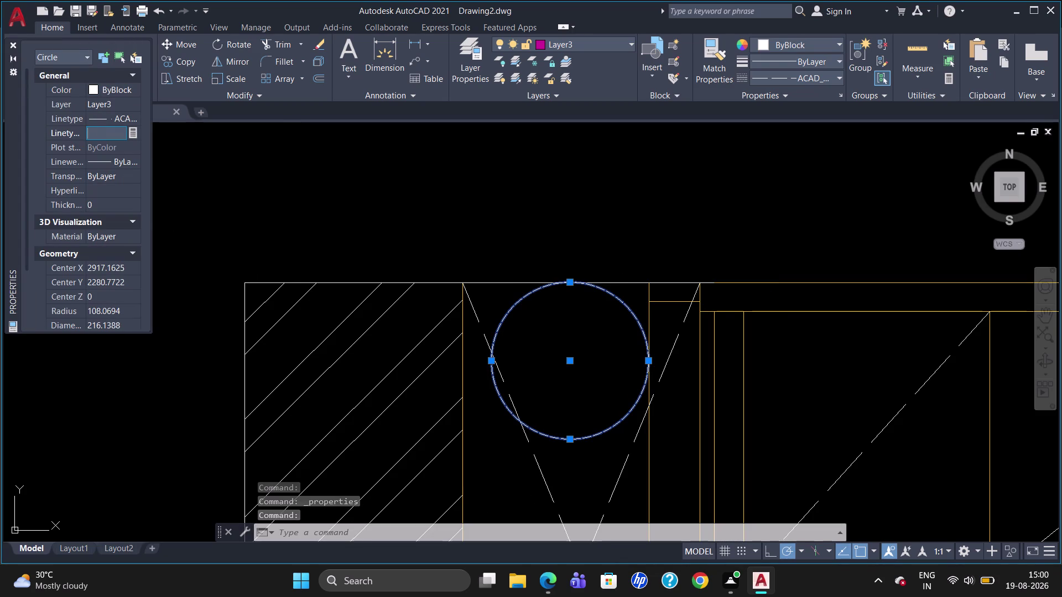
key(6)
key(Return)
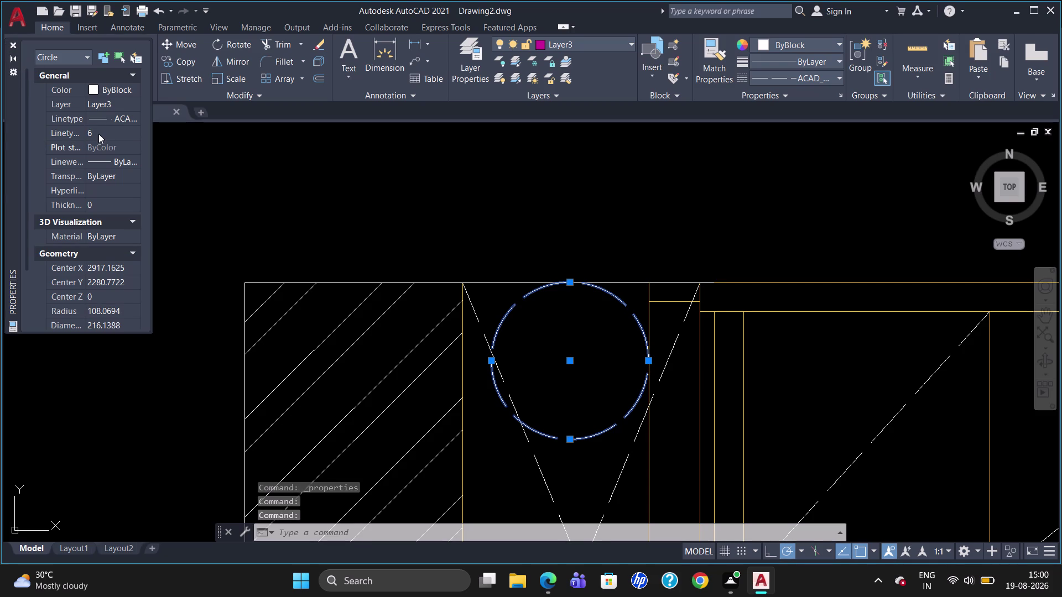
click(99, 134)
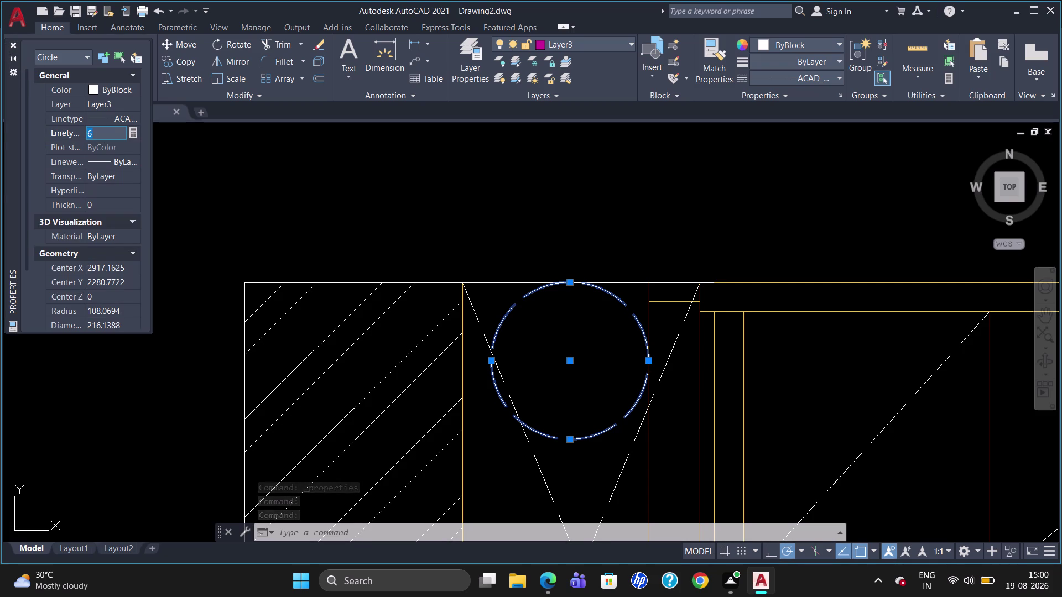
key(Escape)
key(Escape)
click(10, 47)
key(Escape)
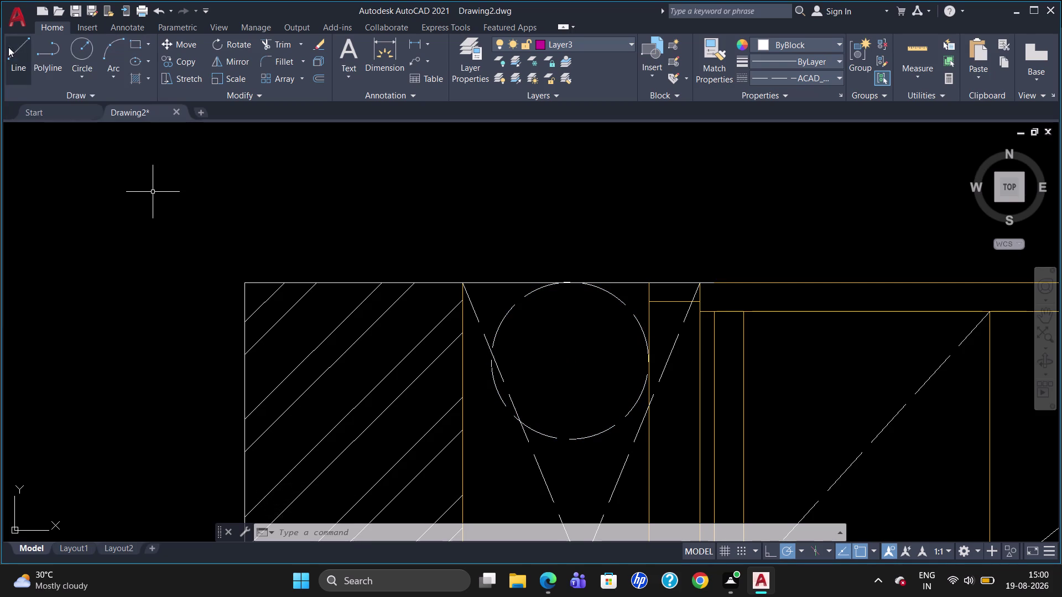
Zoom out to the full elevation and start an MTEXT box to its right.
scroll(down, 3)
scroll(down, 3)
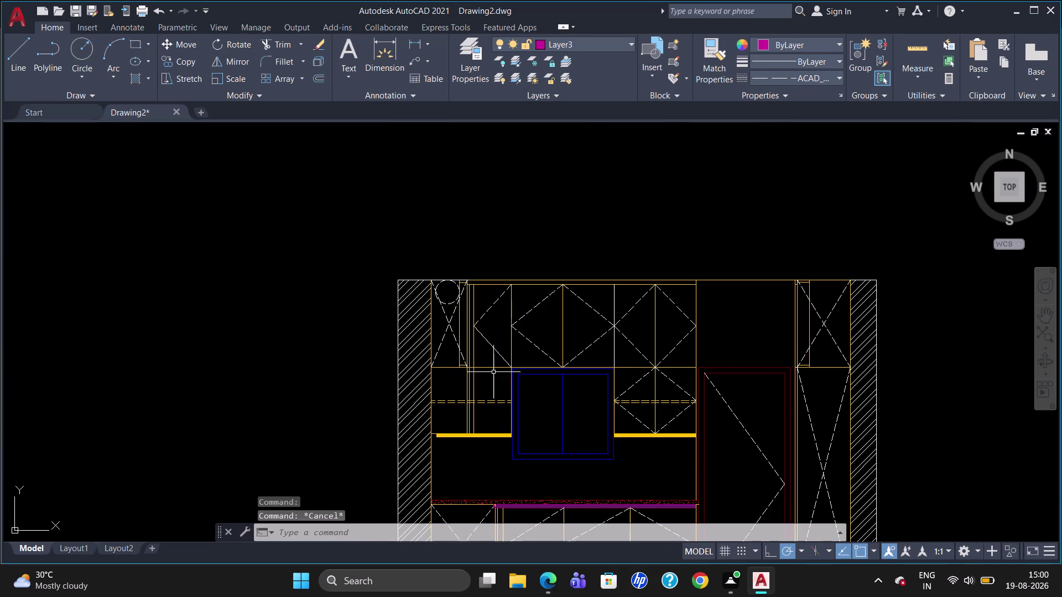
scroll(down, 3)
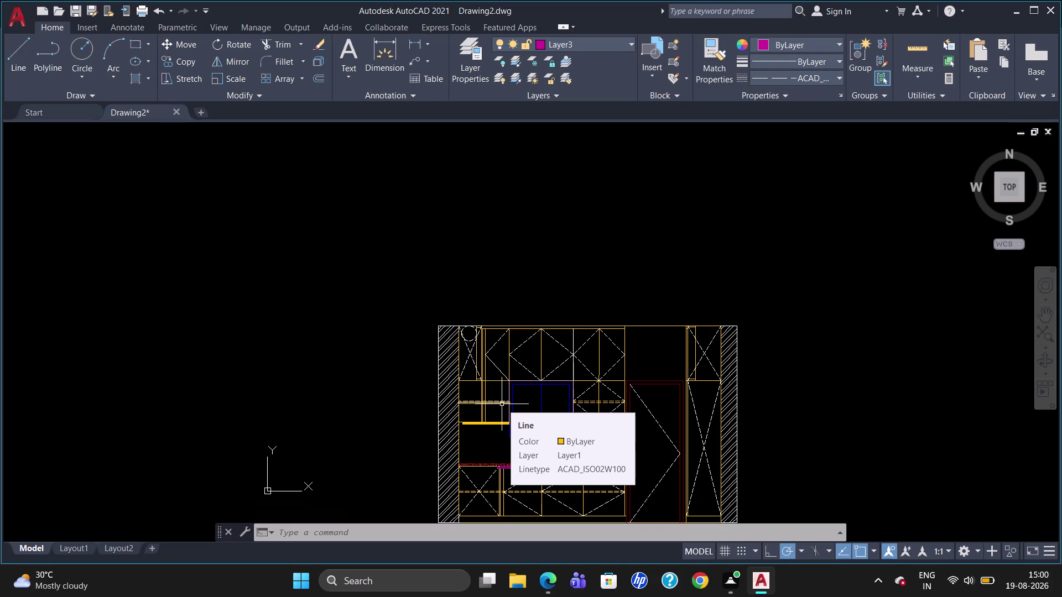
scroll(down, 3)
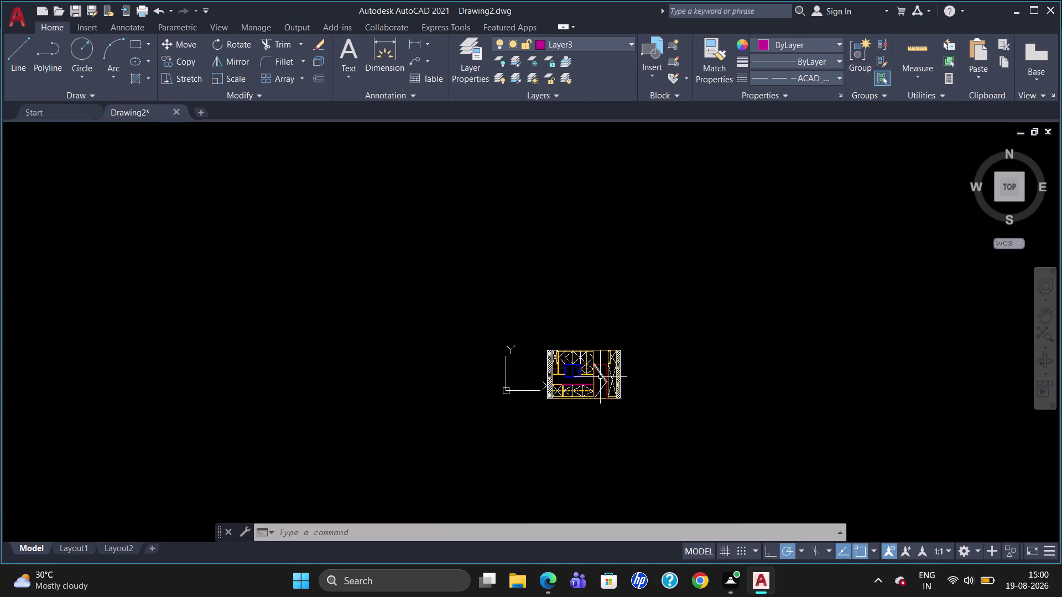
scroll(up, 3)
scroll(down, 3)
scroll(up, 3)
scroll(down, 3)
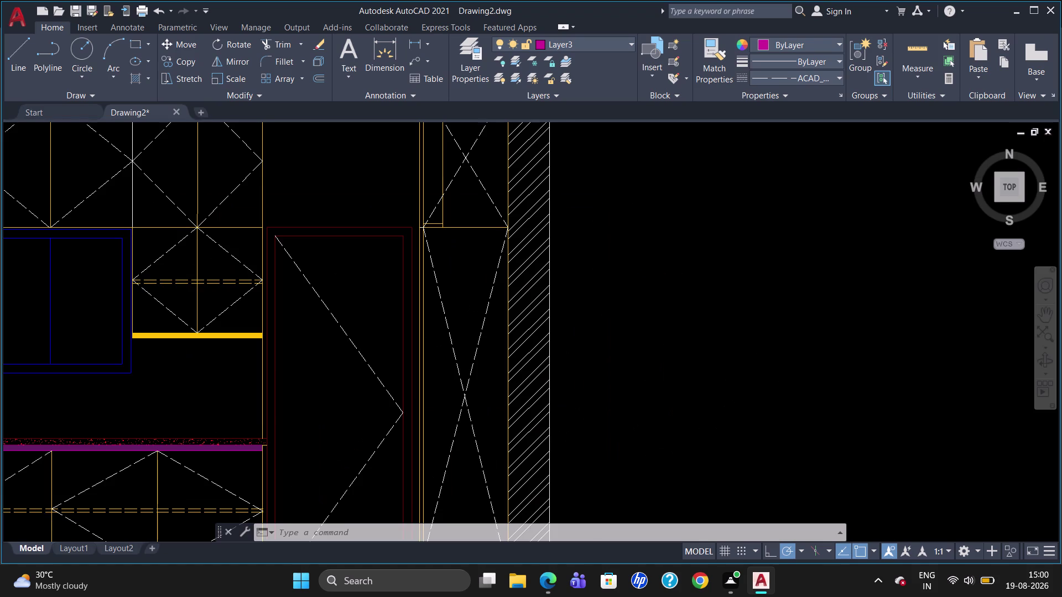
scroll(down, 3)
text(MT)
key(Return)
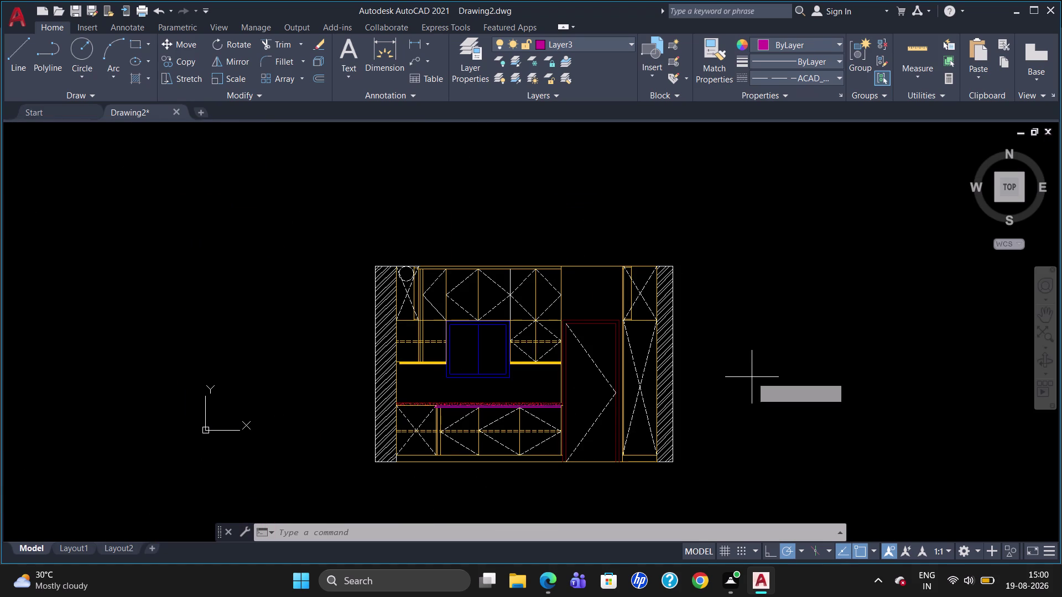
click(750, 316)
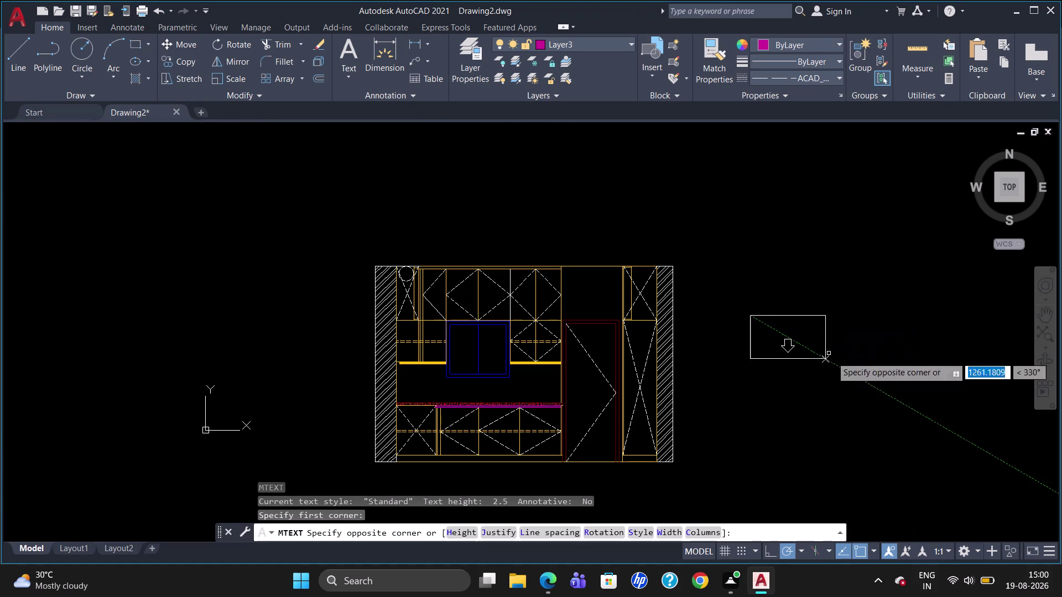
Size the text box and set text height 40 and colour ByBlock.
click(862, 351)
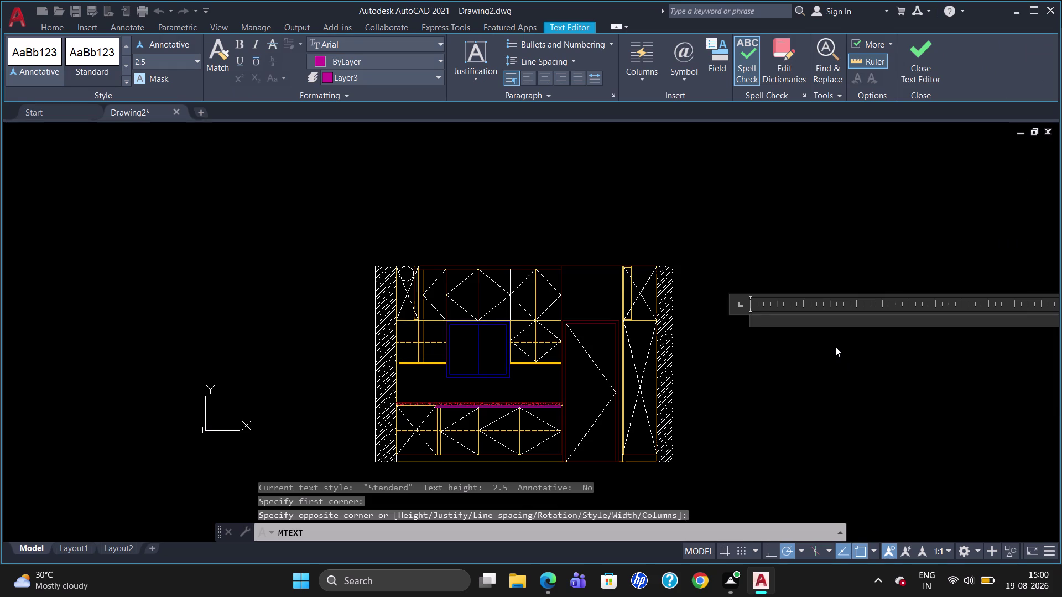
key(1)
key(minus)
key(BackSpace)
key(BackSpace)
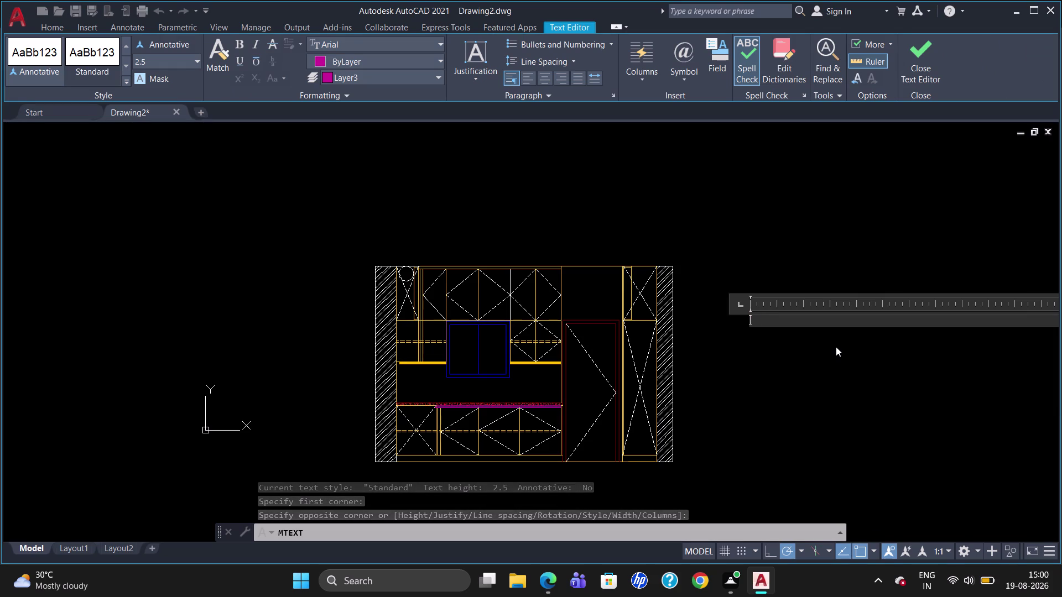
click(170, 59)
key(BackSpace)
text(4)
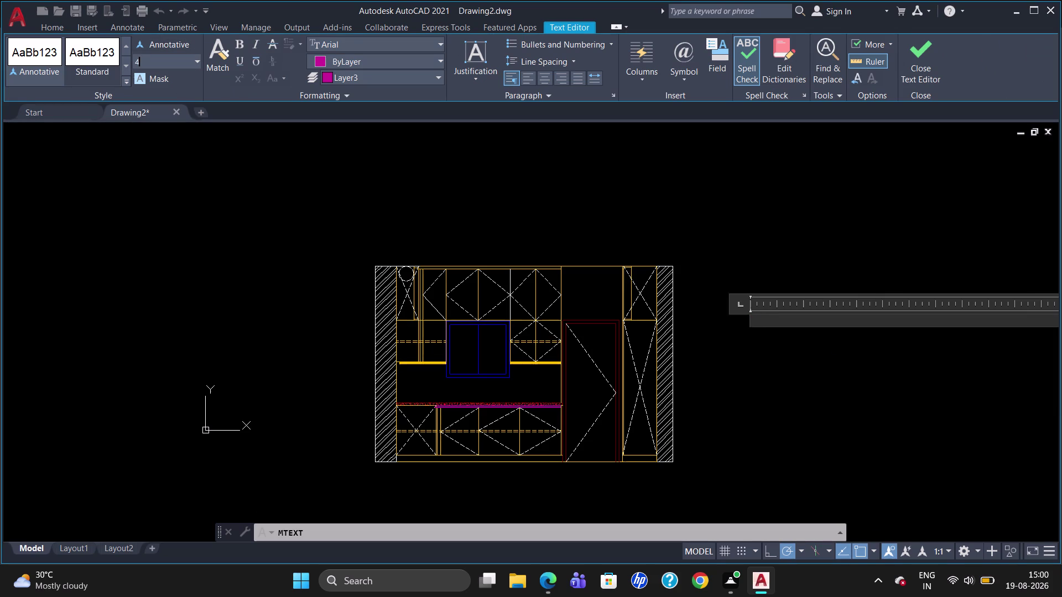
text(0)
key(Return)
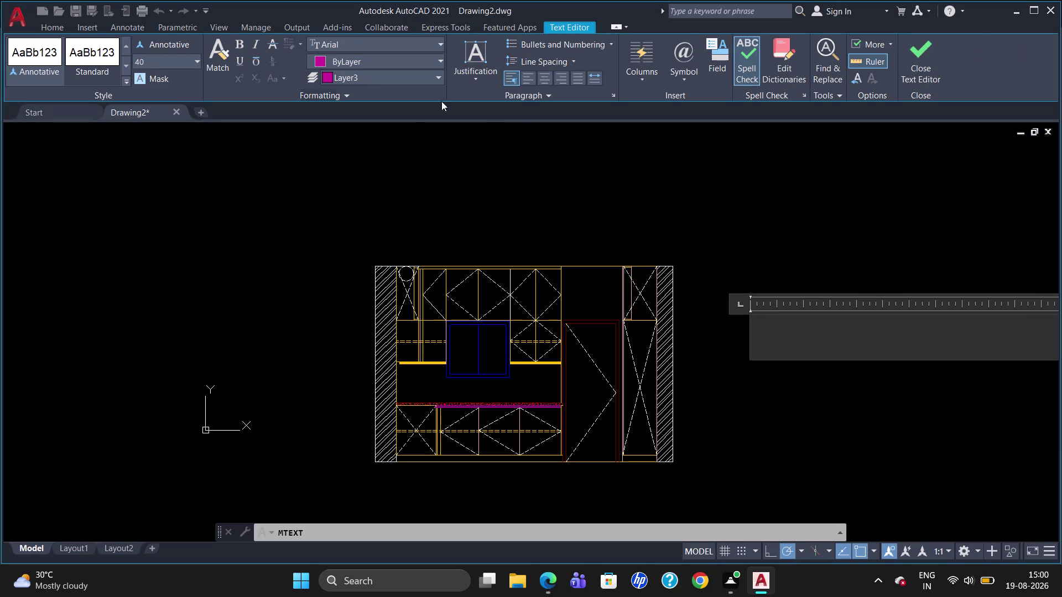
click(317, 60)
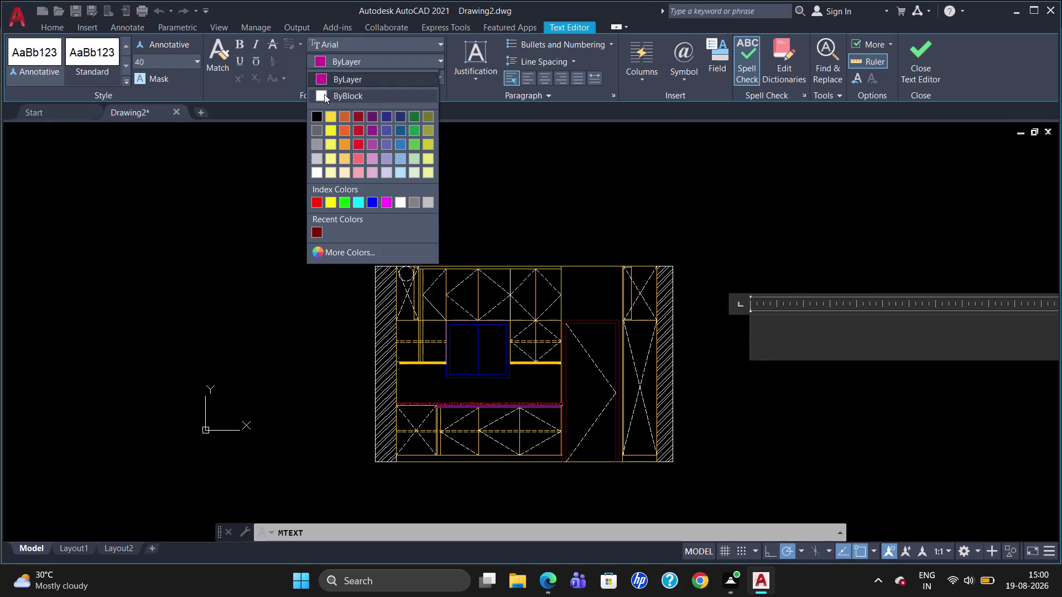
click(324, 93)
Type '1-Openable Shutter' and close the text editor.
text(1)
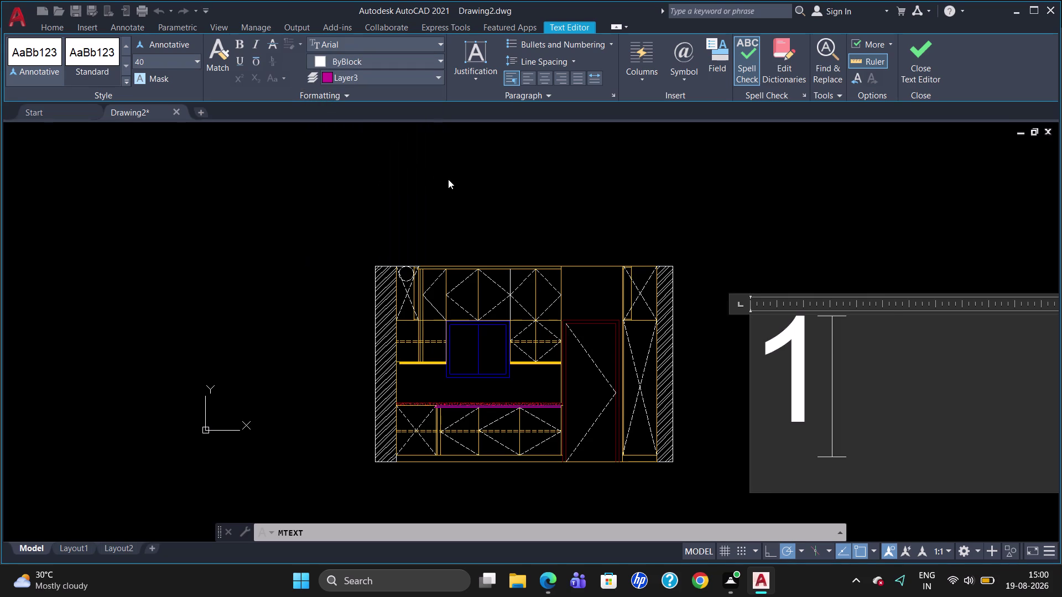
text(-)
key(o)
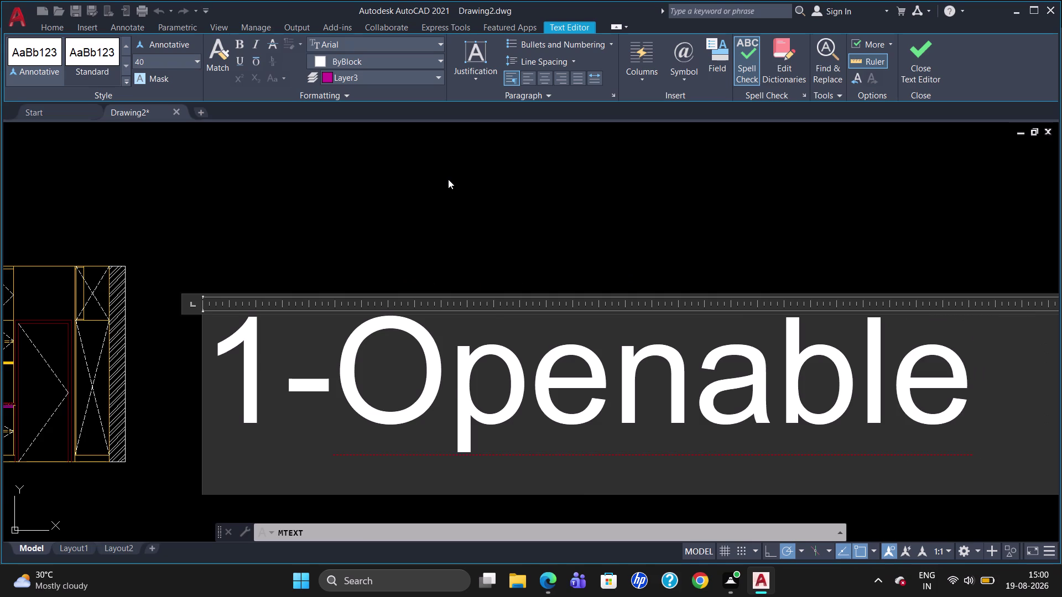
key(s)
text(hutte)
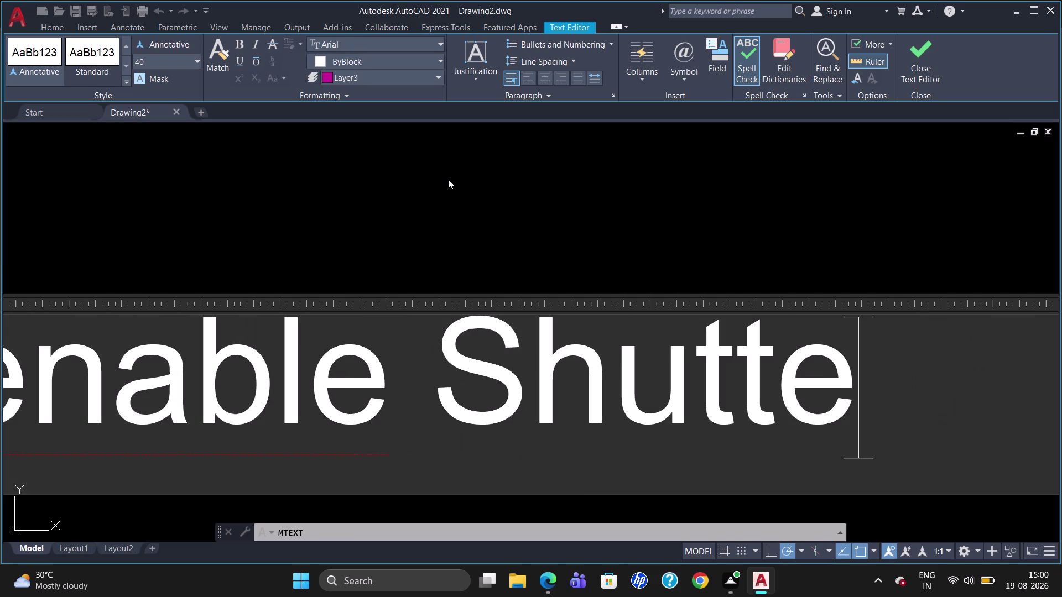
text(r)
click(446, 233)
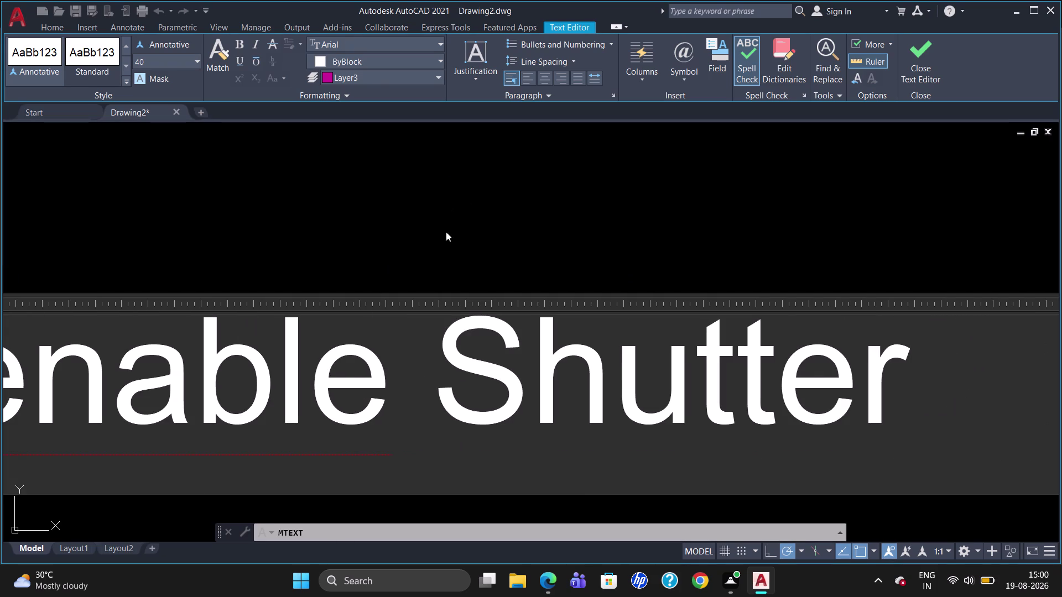
scroll(down, 3)
scroll(up, 3)
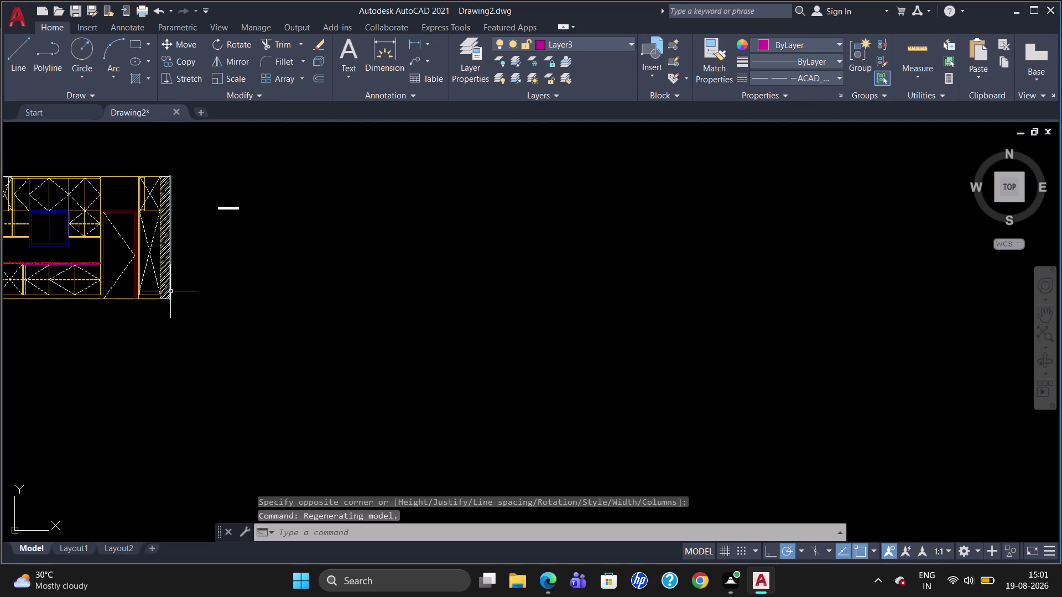
Copy the '1-Openable Shutter' label into the left, middle and right upper units.
scroll(down, 3)
scroll(up, 3)
scroll(down, 3)
scroll(up, 3)
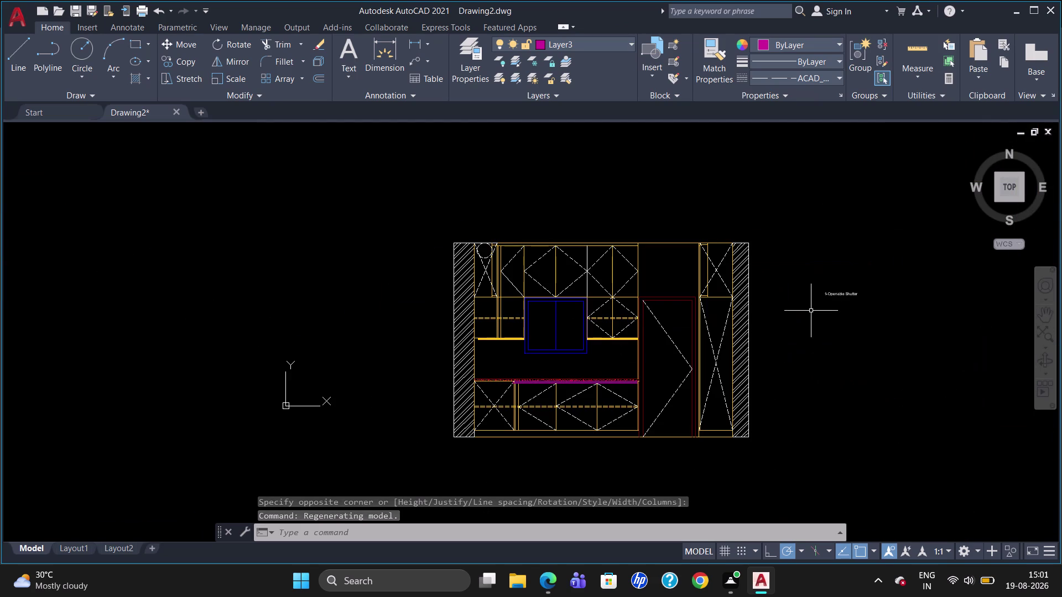
click(829, 295)
text(co)
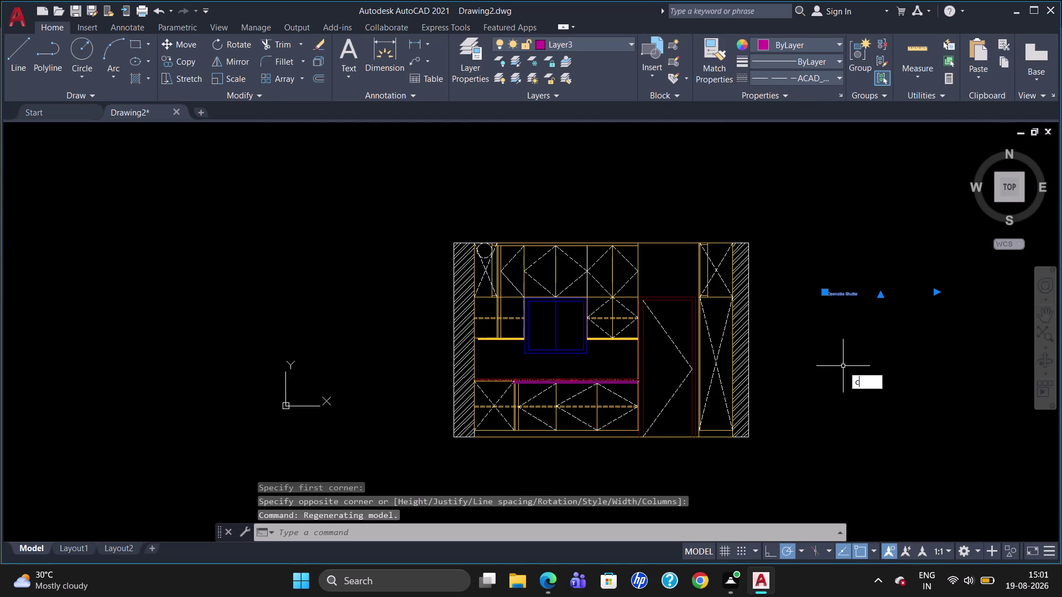
key(Return)
click(822, 293)
scroll(up, 3)
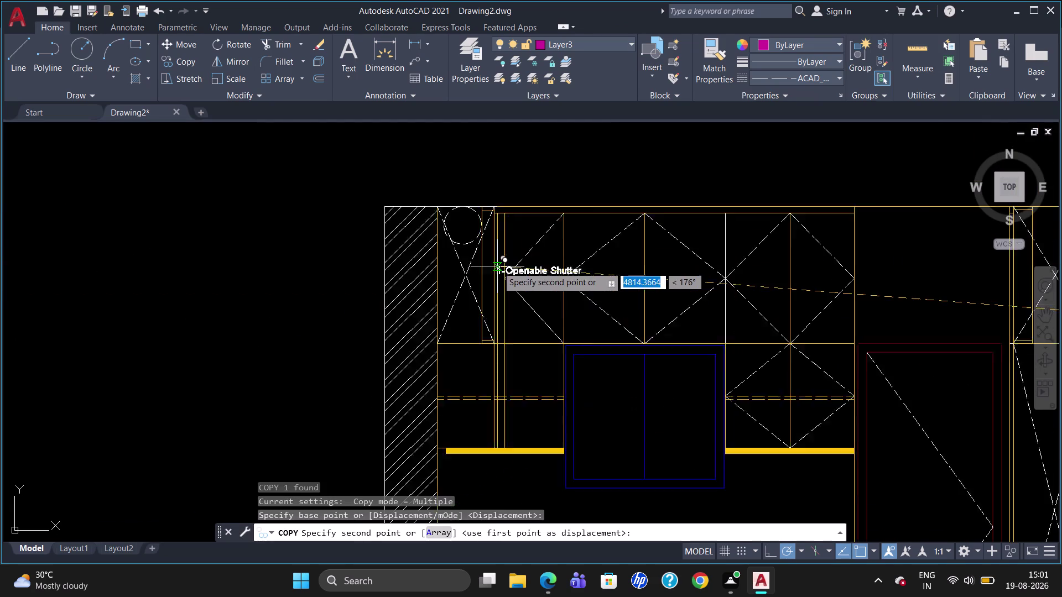
scroll(up, 3)
click(508, 280)
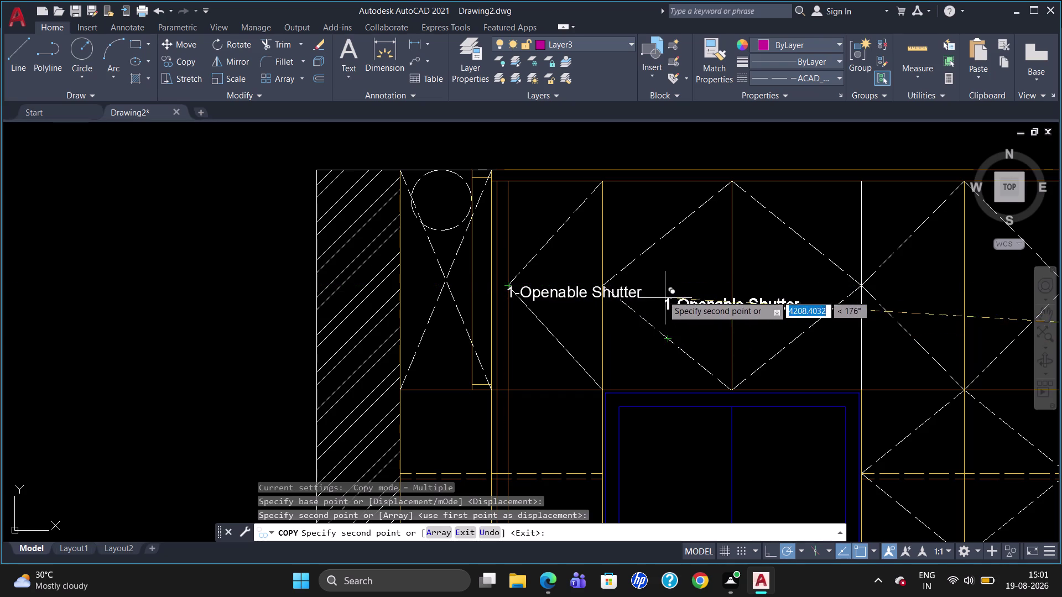
click(670, 278)
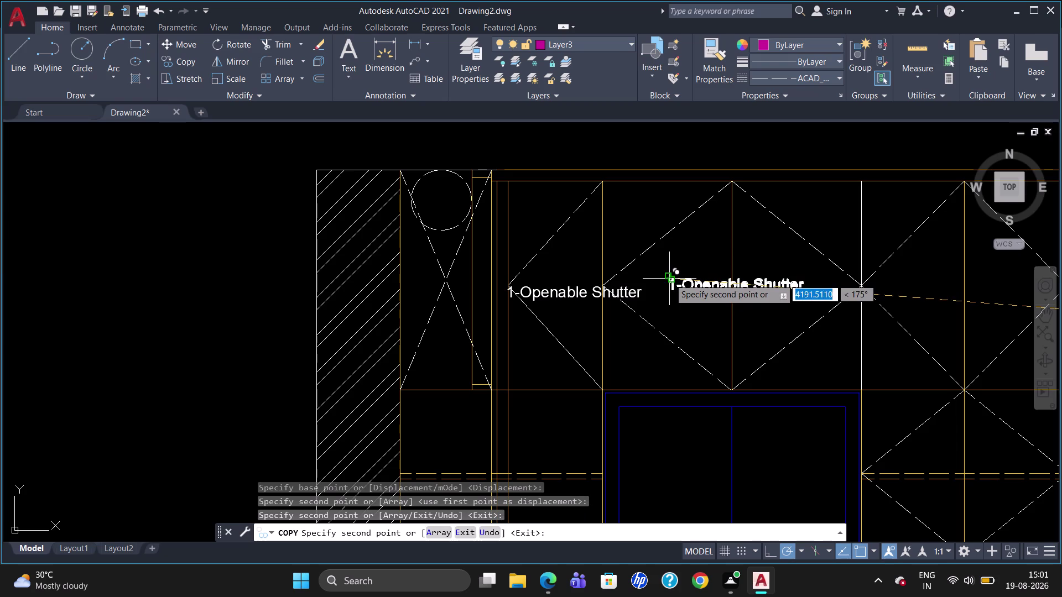
click(898, 284)
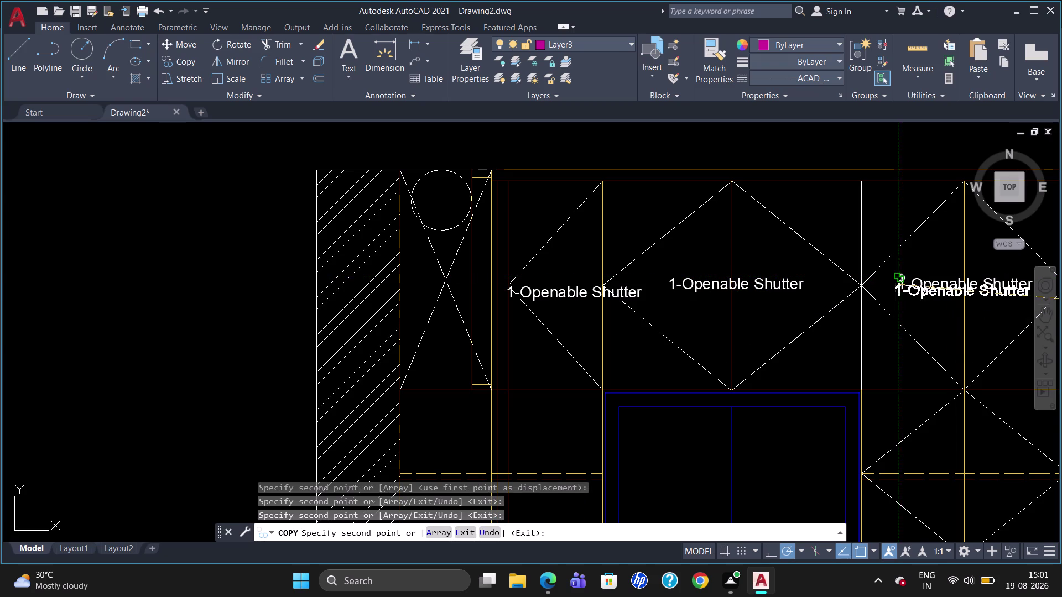
Place further label copies in the lower right, lower left and upper units, then end COPY.
scroll(down, 3)
scroll(up, 3)
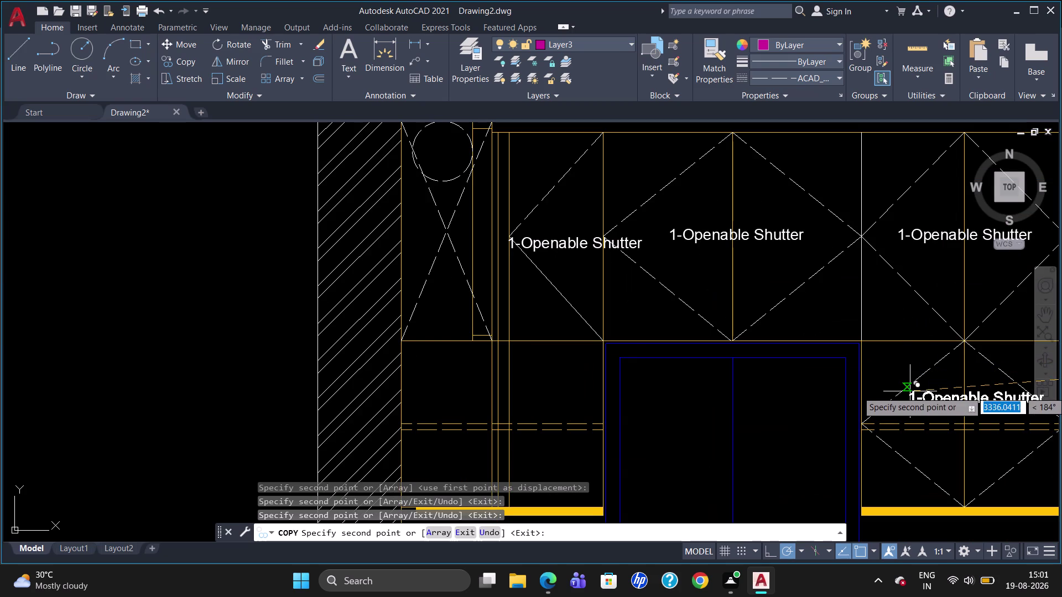
scroll(down, 3)
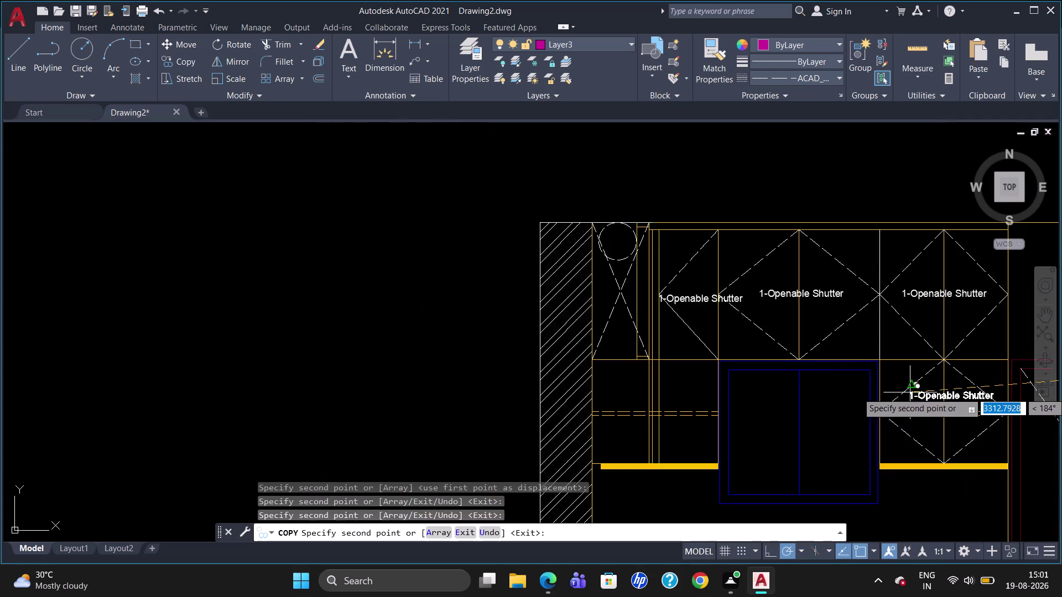
scroll(down, 3)
scroll(up, 3)
click(911, 395)
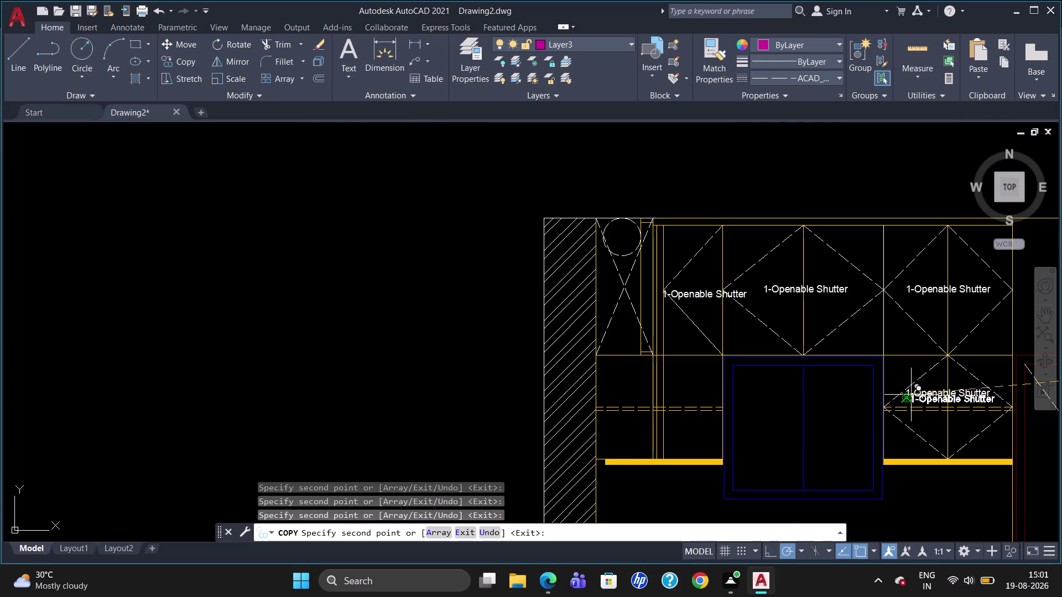
scroll(down, 3)
scroll(up, 3)
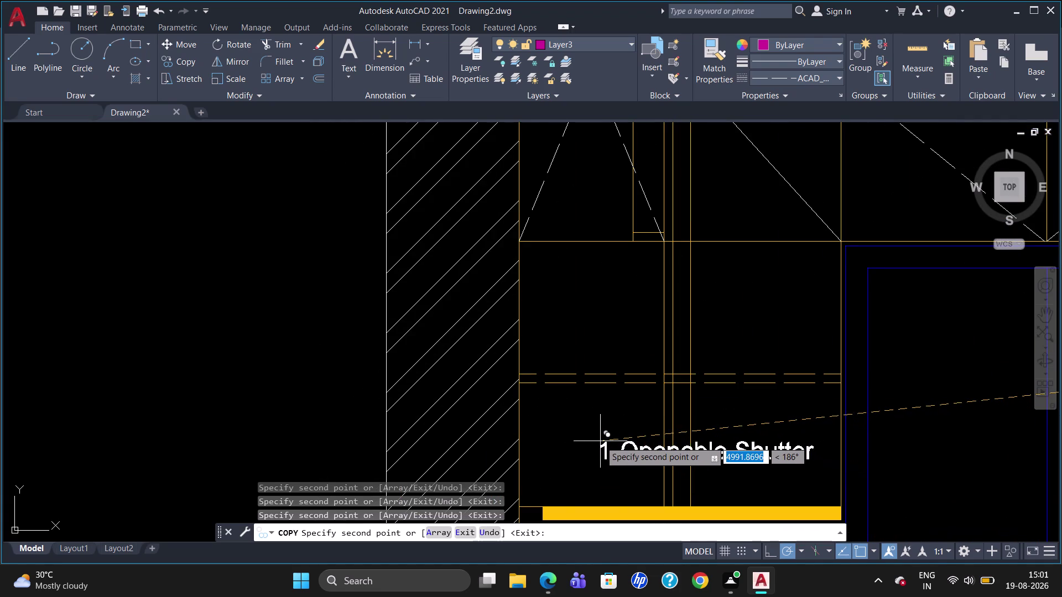
click(594, 443)
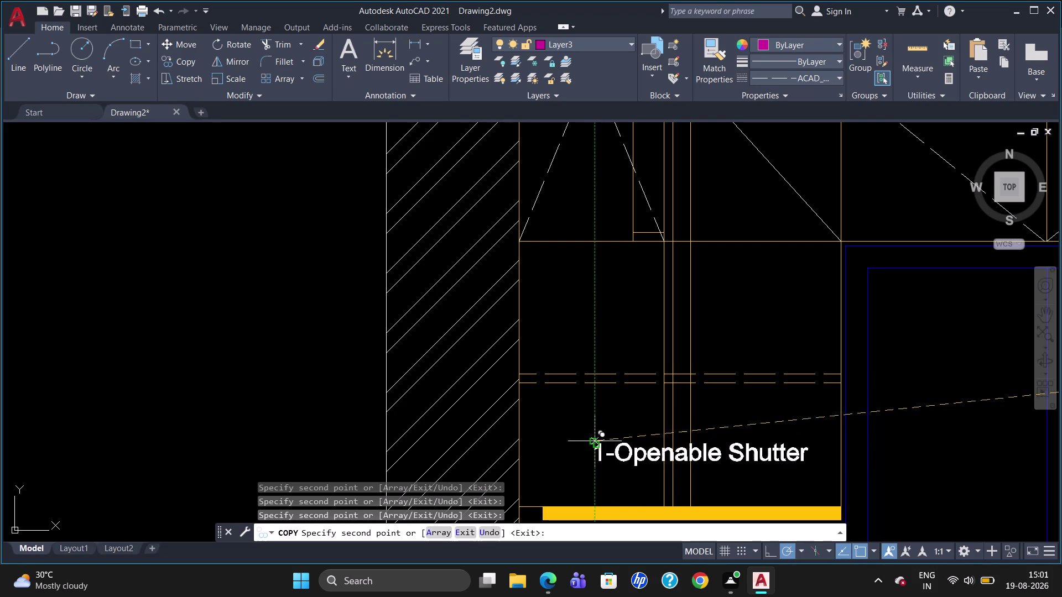
click(677, 306)
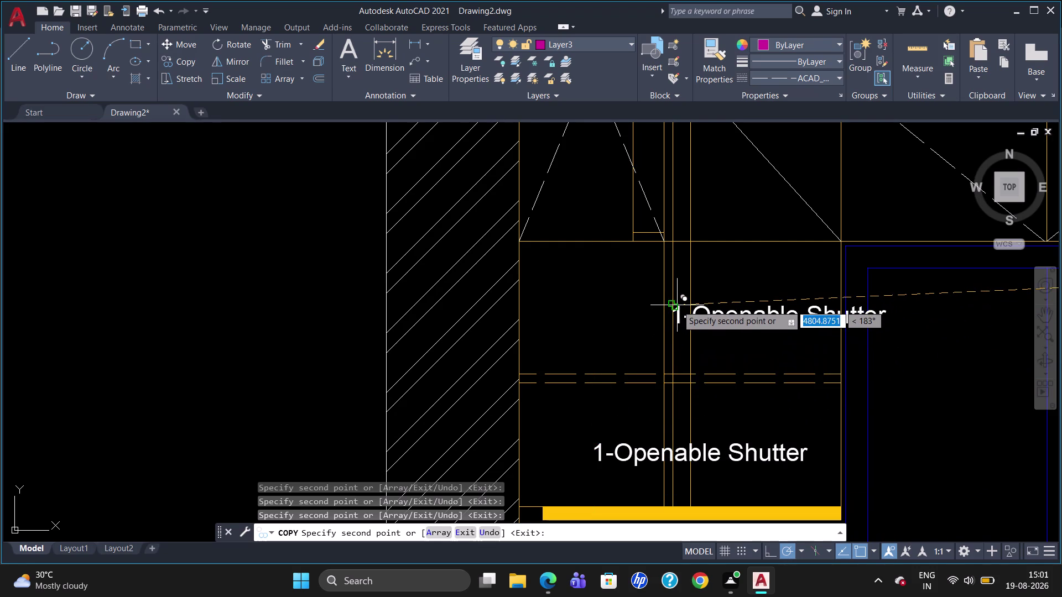
scroll(down, 3)
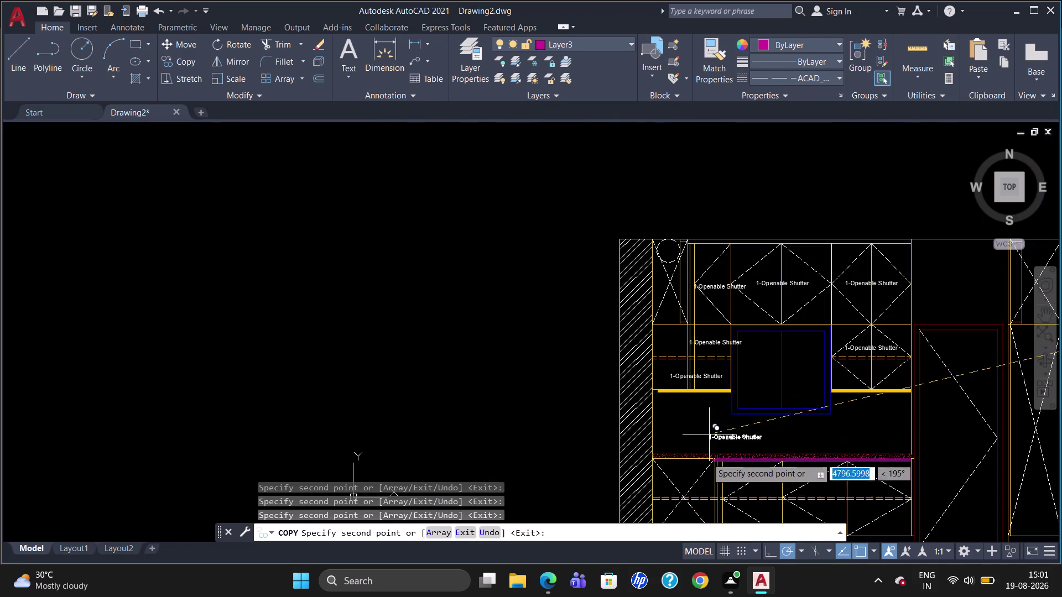
scroll(up, 3)
scroll(down, 3)
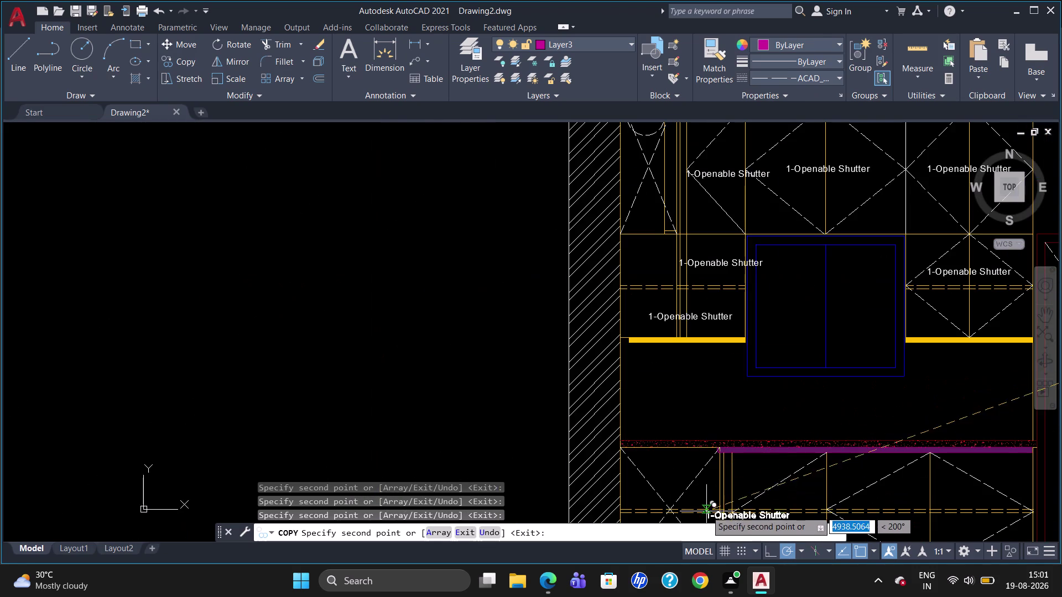
scroll(up, 3)
scroll(down, 3)
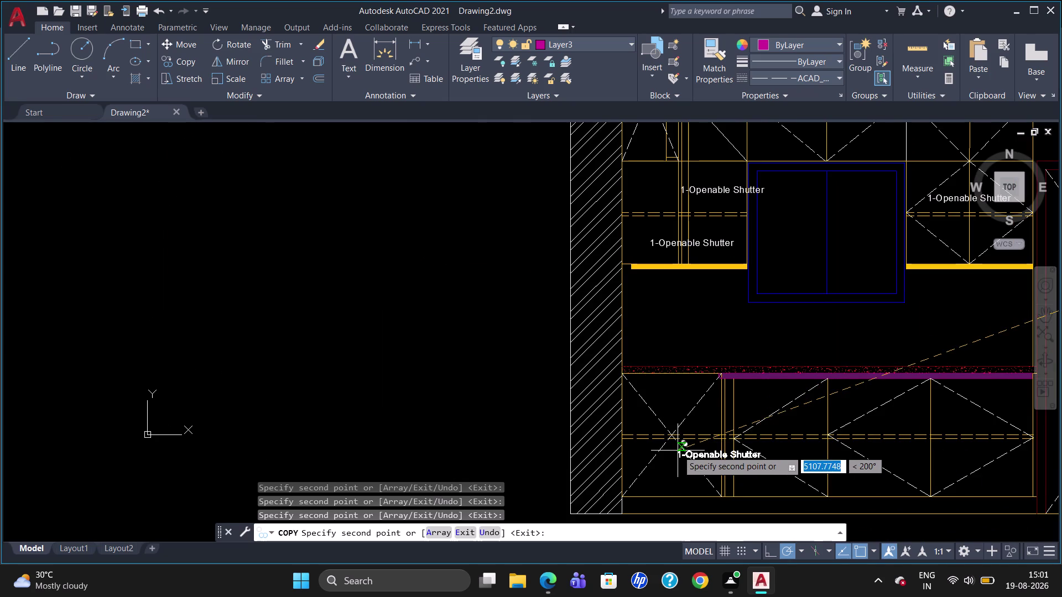
key(Escape)
Reopen the upper left shutter label for editing.
scroll(down, 3)
scroll(up, 3)
scroll(down, 3)
scroll(up, 3)
click(592, 177)
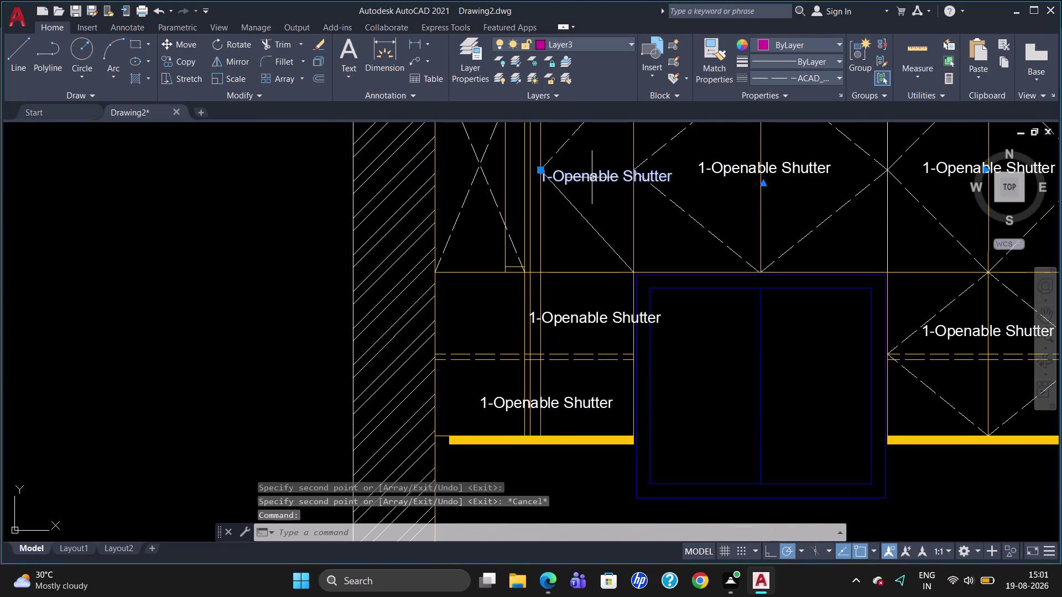
double_click(592, 178)
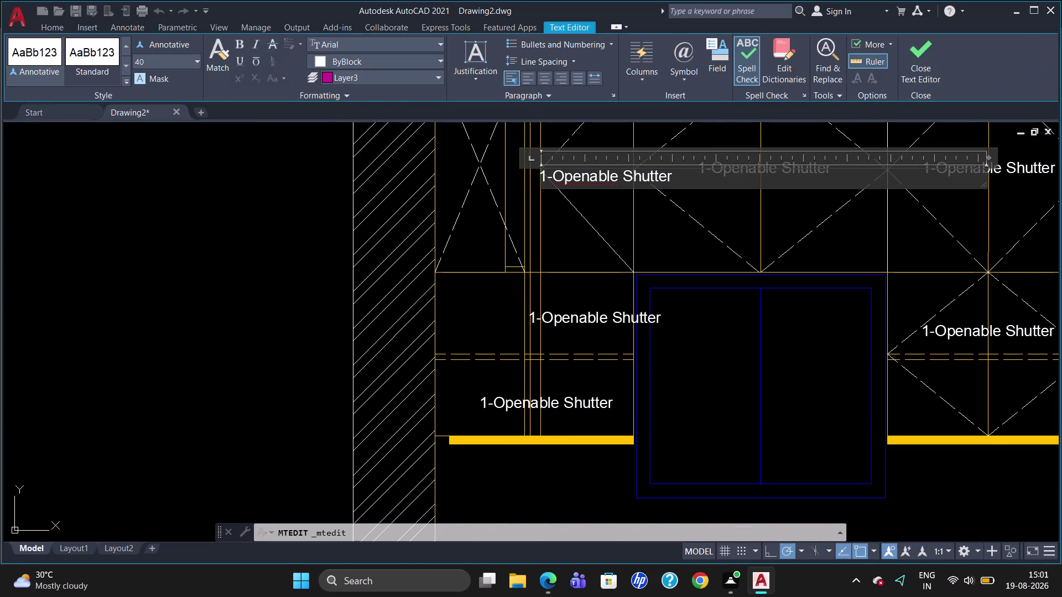
Break the upper left label onto two lines before 'Shutter'.
click(625, 176)
key(Return)
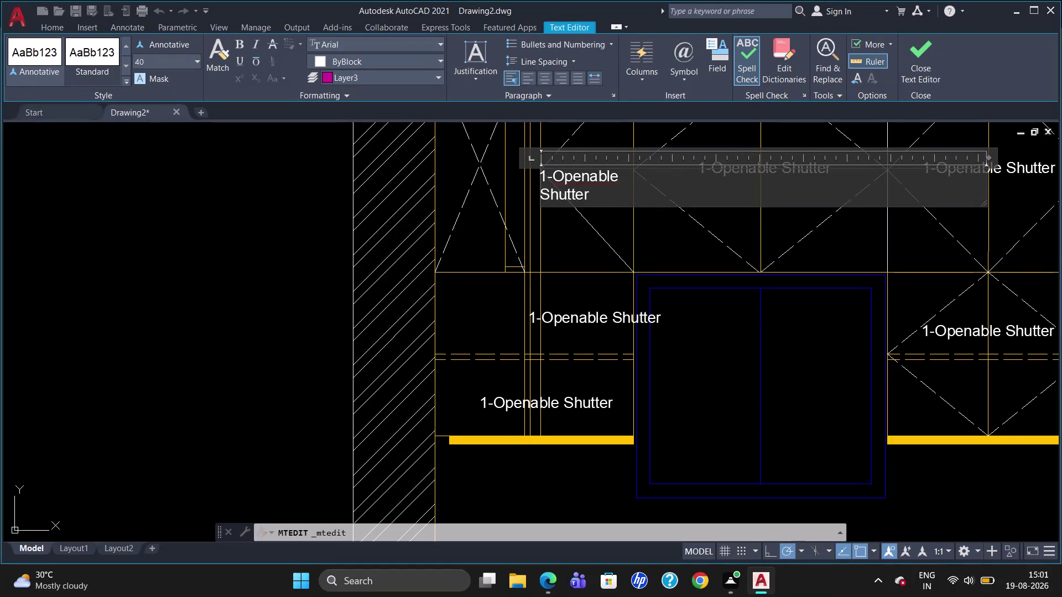
click(620, 222)
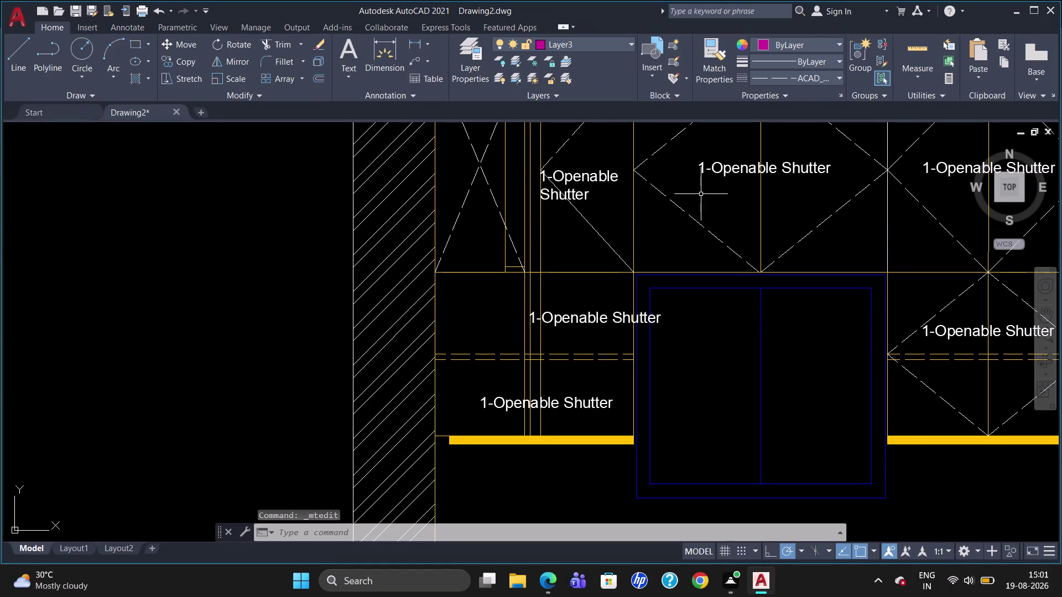
Renumber the middle upper label to '2-Openable Shutter'.
click(757, 178)
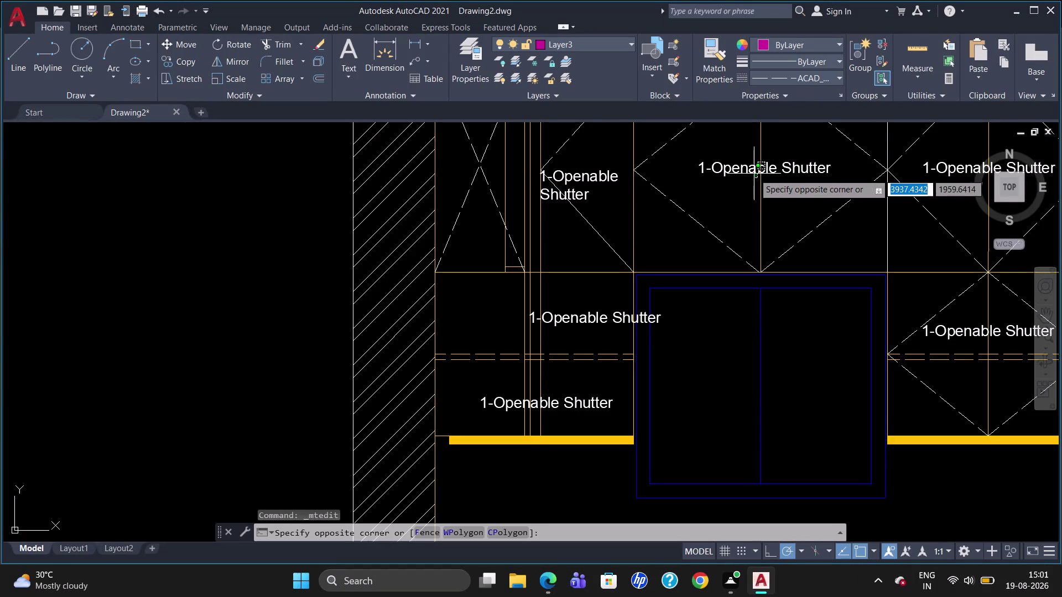
double_click(755, 173)
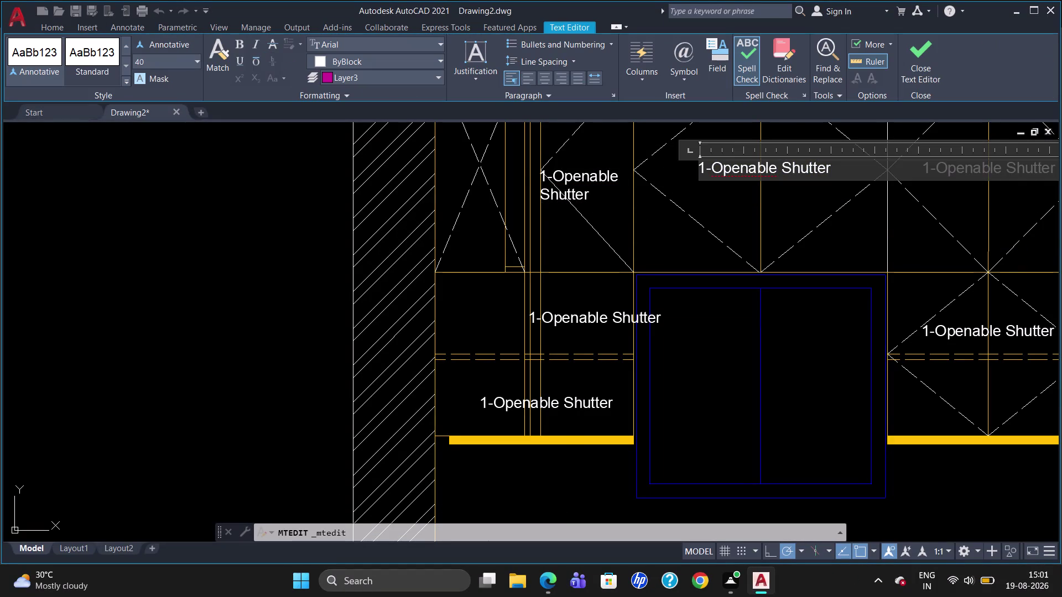
click(704, 173)
key(BackSpace)
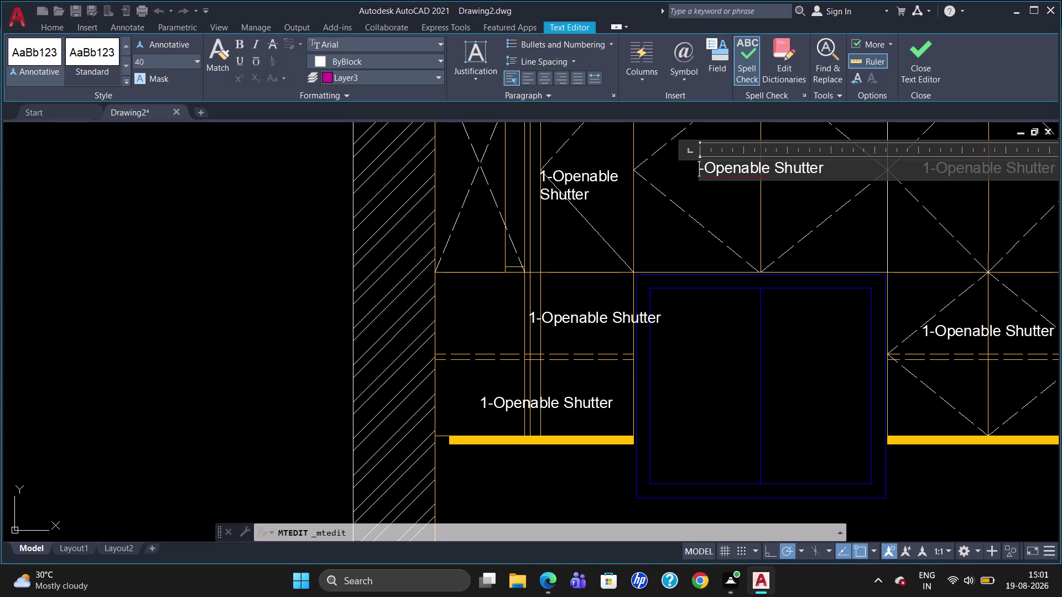
key(1)
key(BackSpace)
key(2)
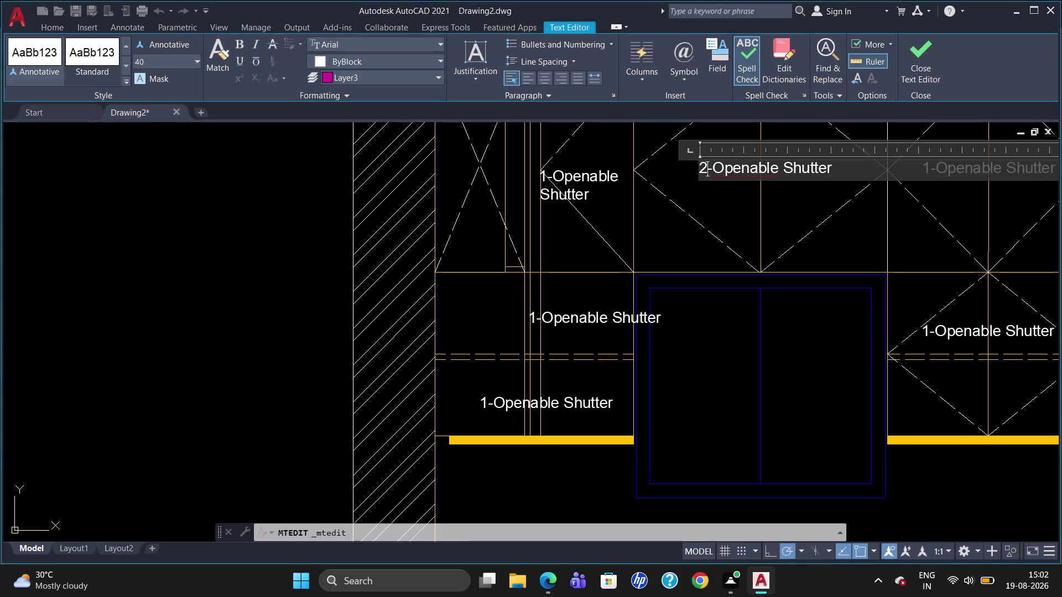
click(746, 224)
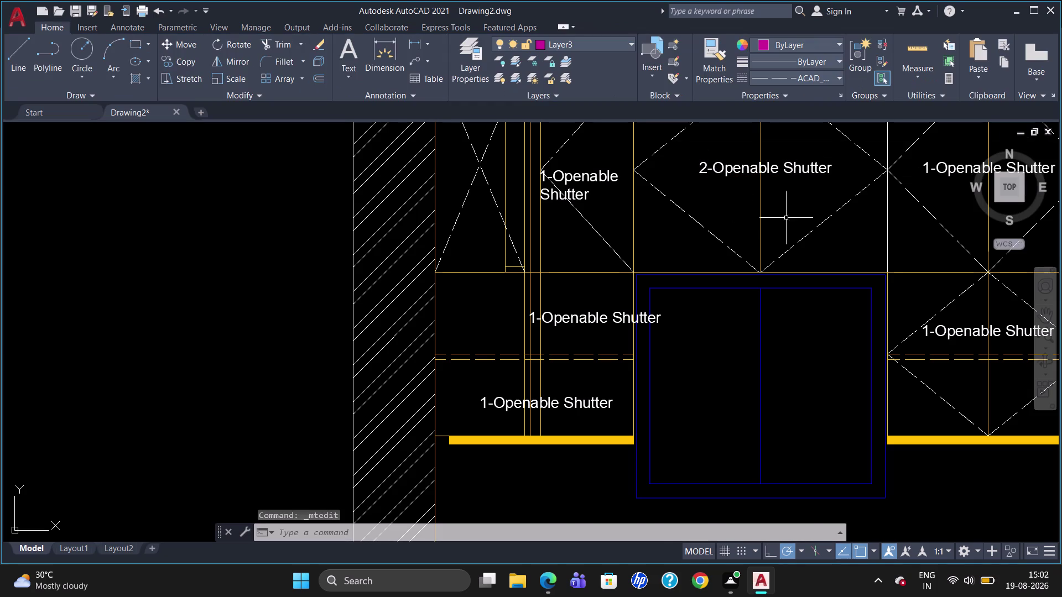
Renumber the right upper label to '2-Openable Shutter' and open the lower right label.
scroll(down, 3)
scroll(up, 3)
scroll(down, 3)
scroll(up, 3)
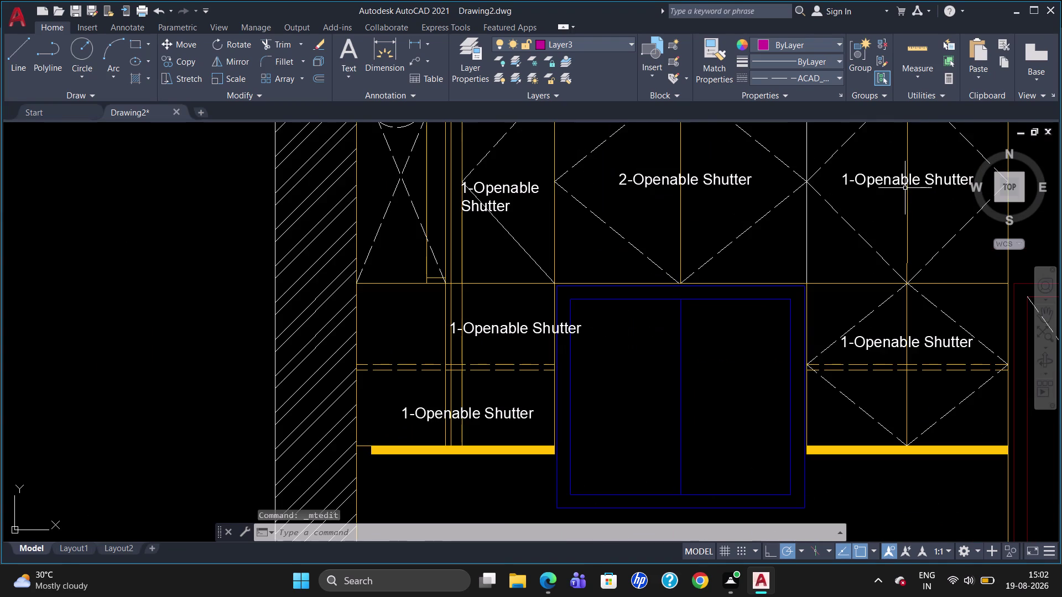
double_click(886, 176)
click(848, 182)
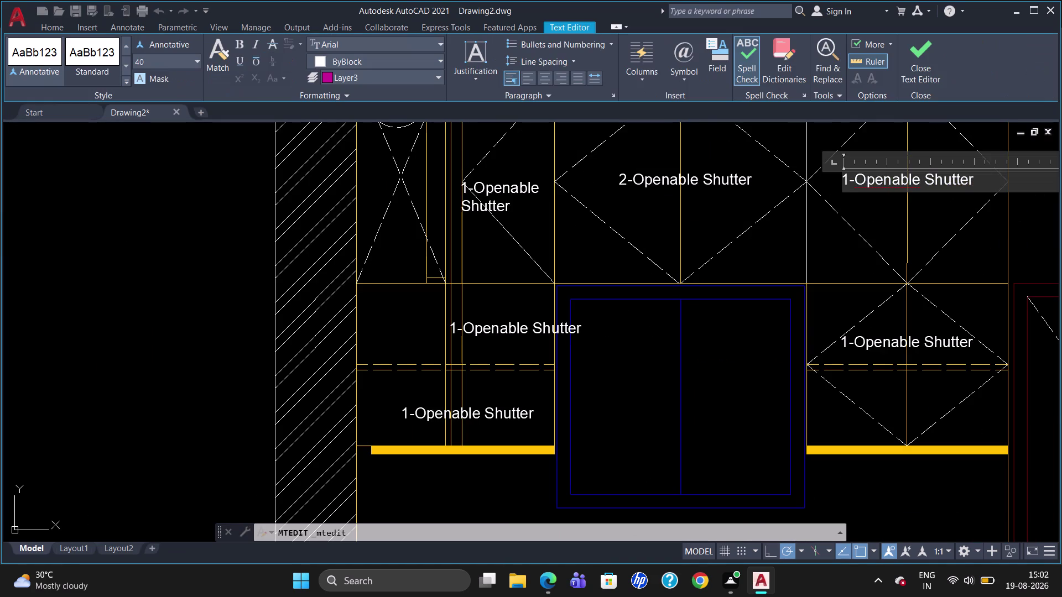
key(BackSpace)
key(2)
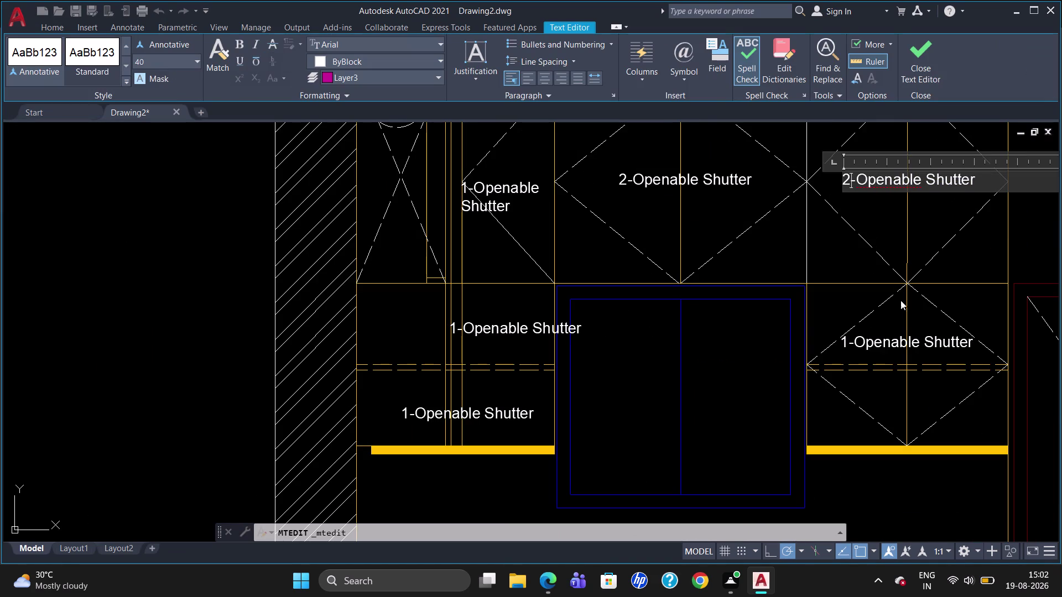
click(902, 341)
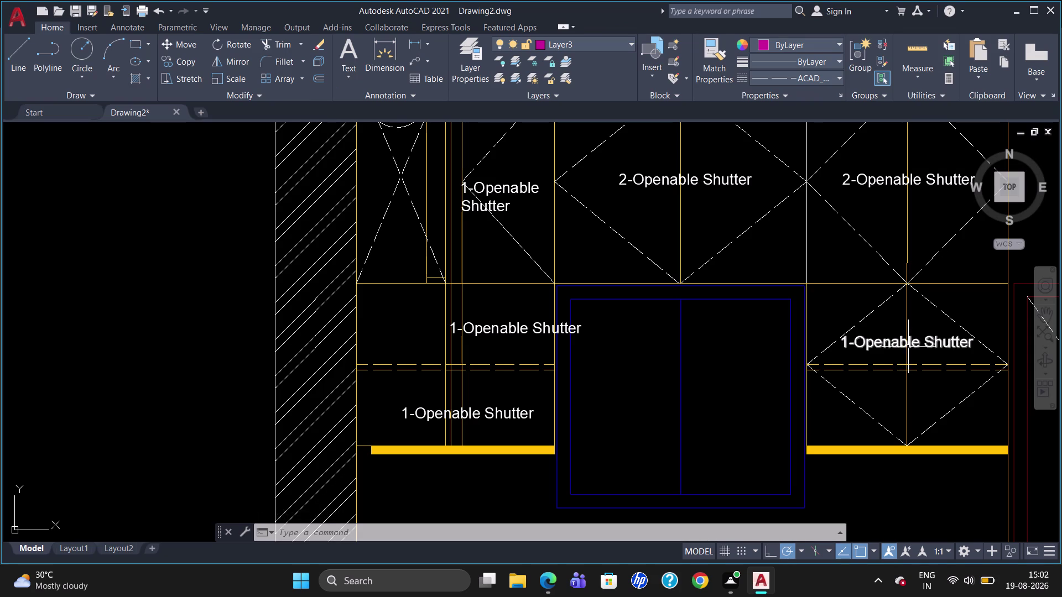
double_click(906, 342)
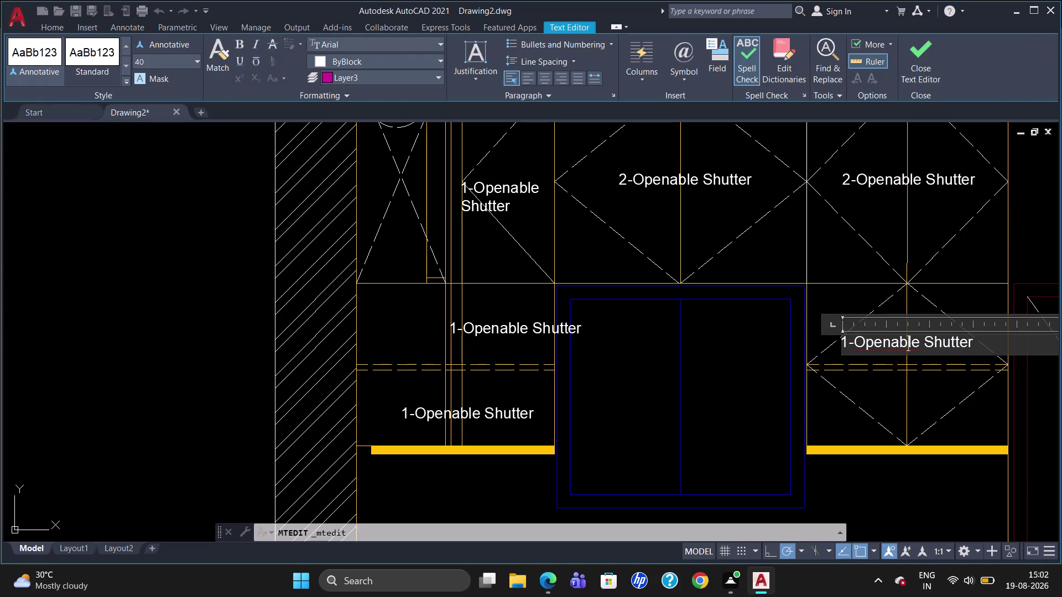
Renumber the lower right label to '2-Openable Shutter'.
click(844, 347)
key(Right)
key(BackSpace)
key(2)
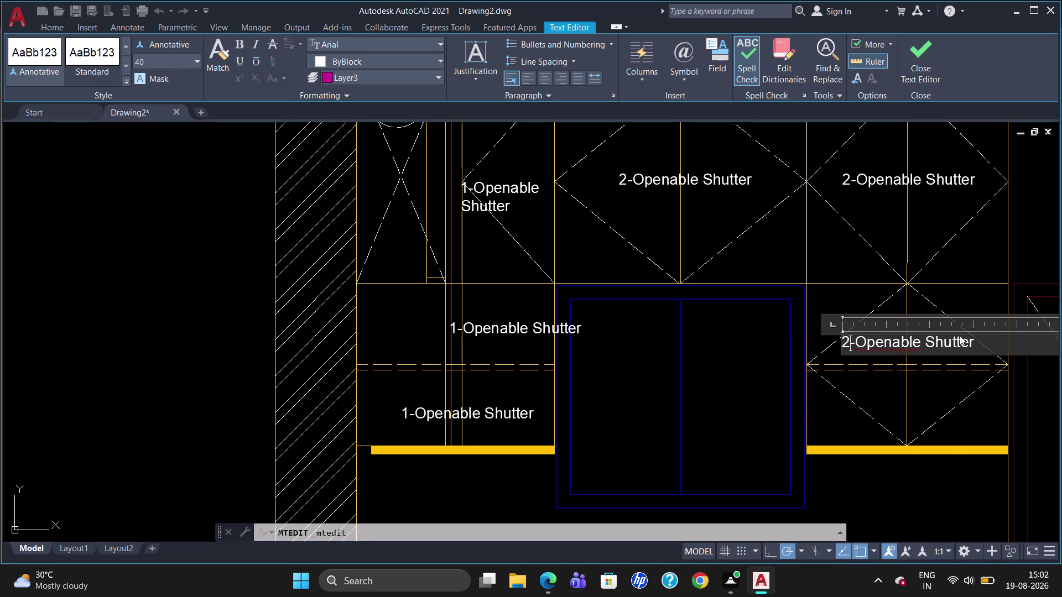
Add a second line '1-Loose Shelf' to the label and close the editor.
click(977, 344)
key(Return)
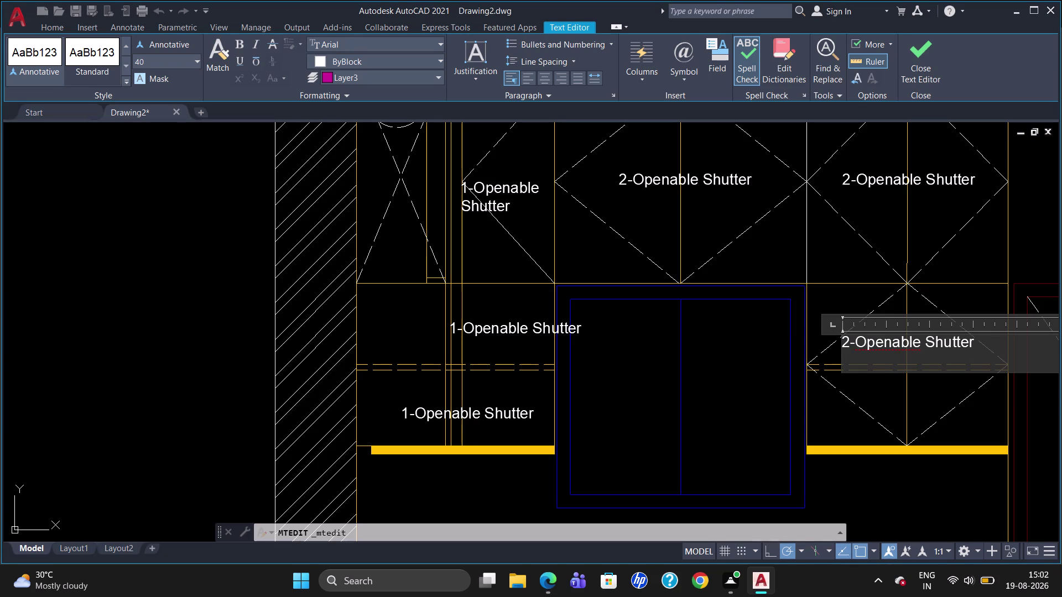
text(1-)
text(oo)
text(se)
key(space)
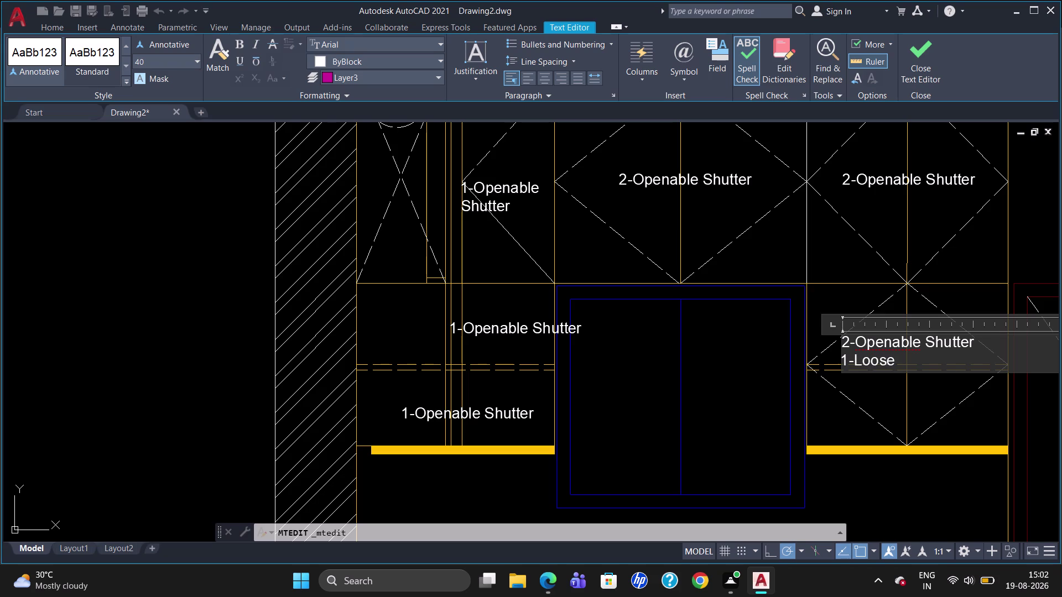
text(hel)
text(f)
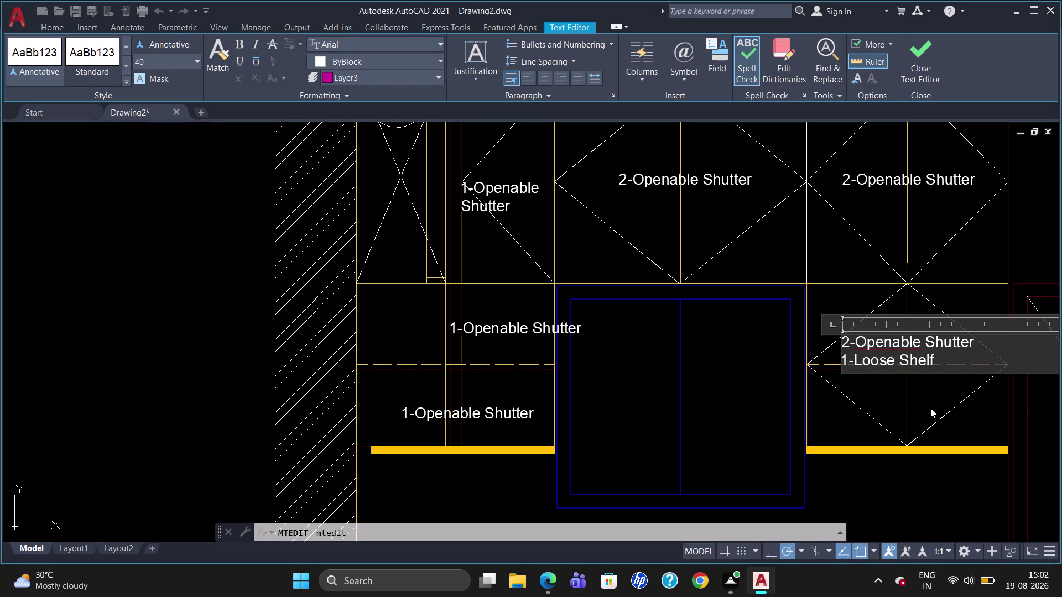
click(930, 407)
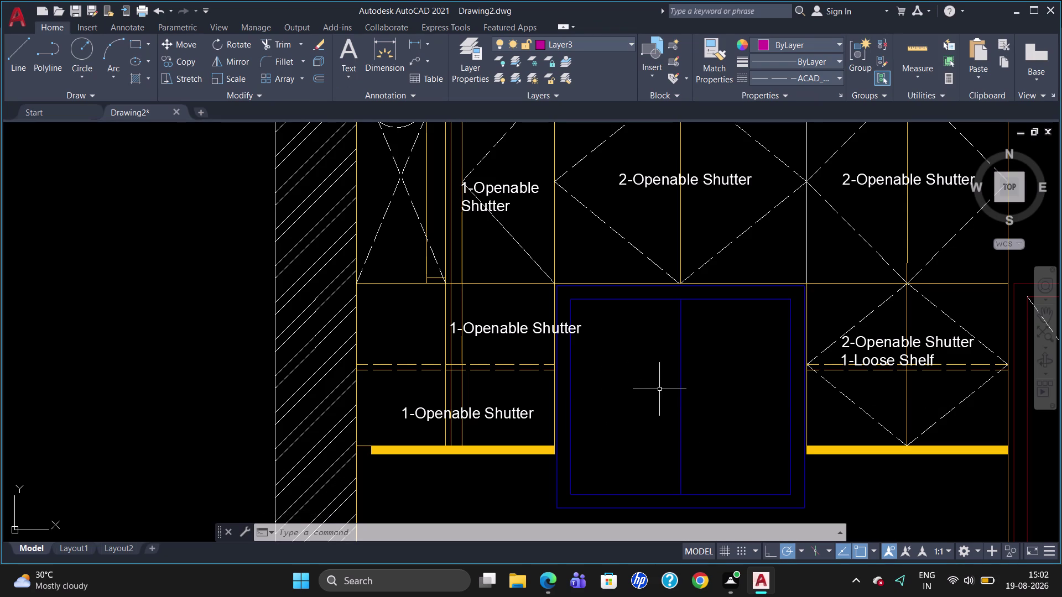
scroll(down, 3)
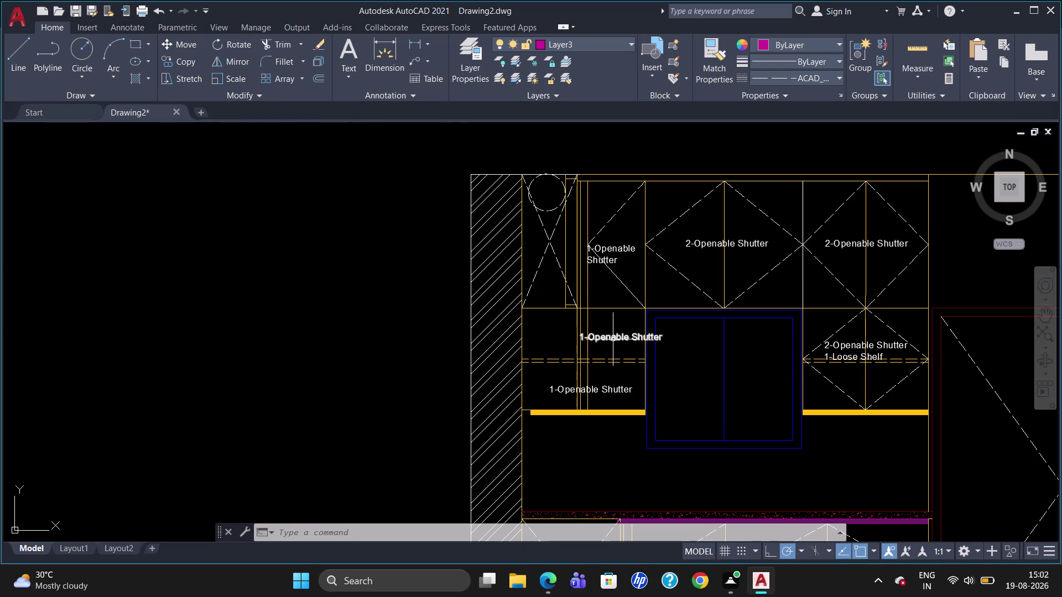
Break the left cabinet label onto separate lines and add a '1-Fix.Shelf' line.
double_click(613, 341)
click(630, 339)
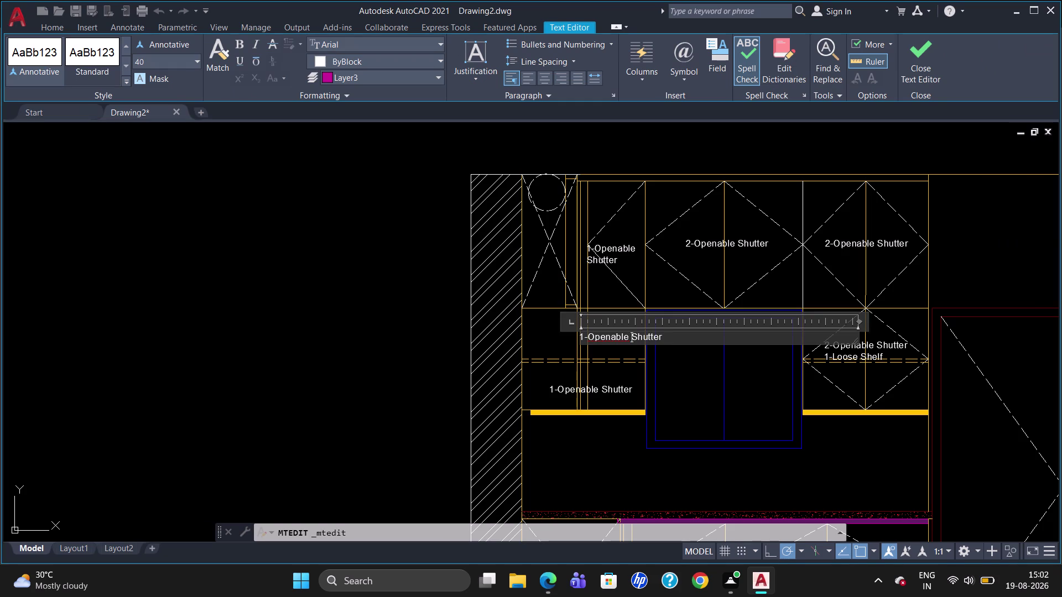
key(Return)
click(620, 348)
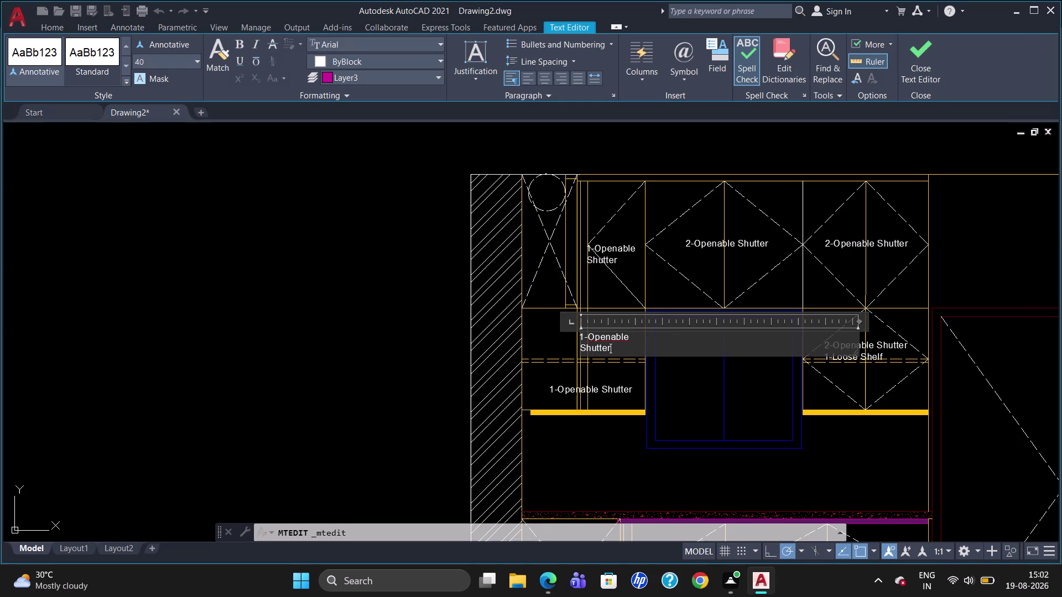
key(Return)
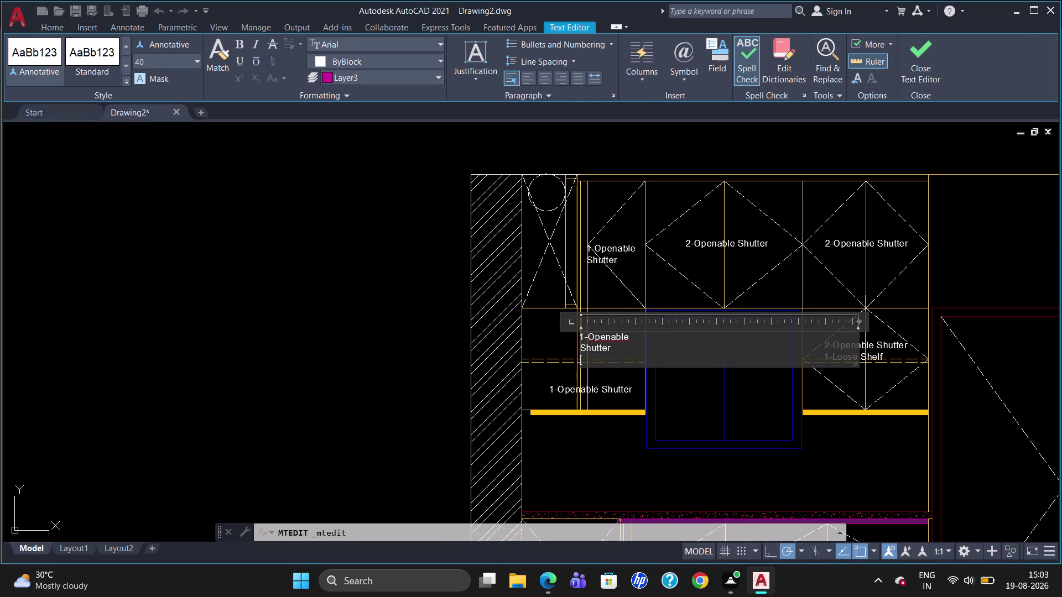
text(1-)
key(f)
text(hel)
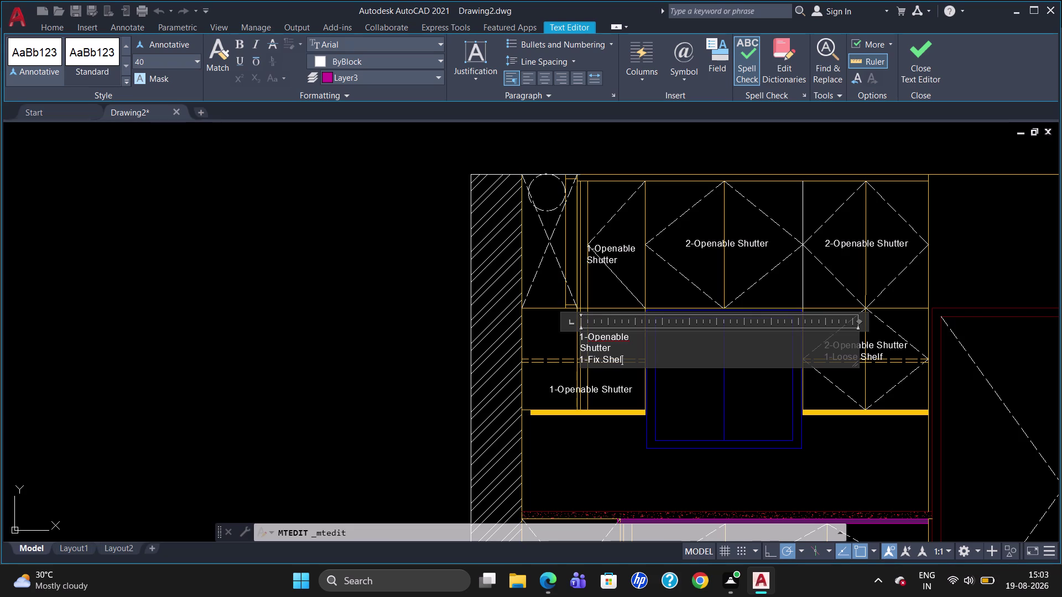
text(f)
click(549, 362)
Nudge the revised label slightly up with its grip, then open the lower shutter label.
click(600, 343)
click(580, 333)
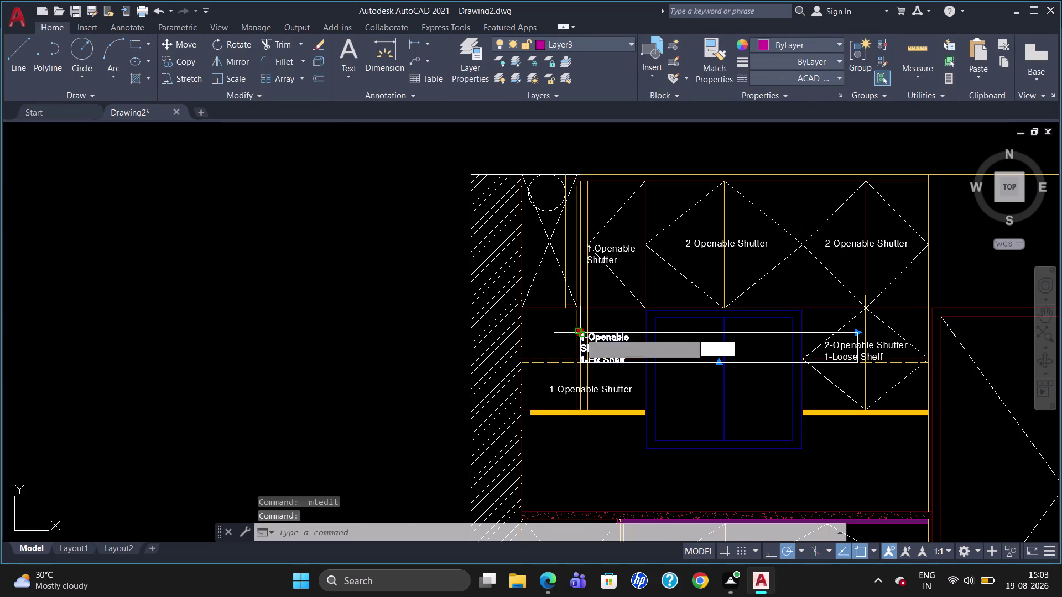
click(592, 319)
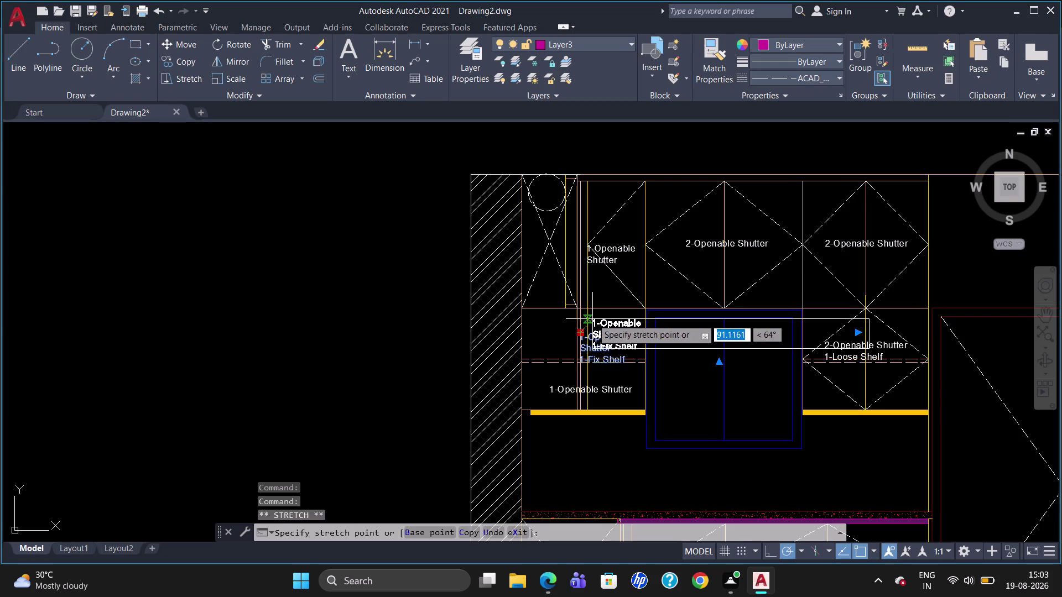
key(Escape)
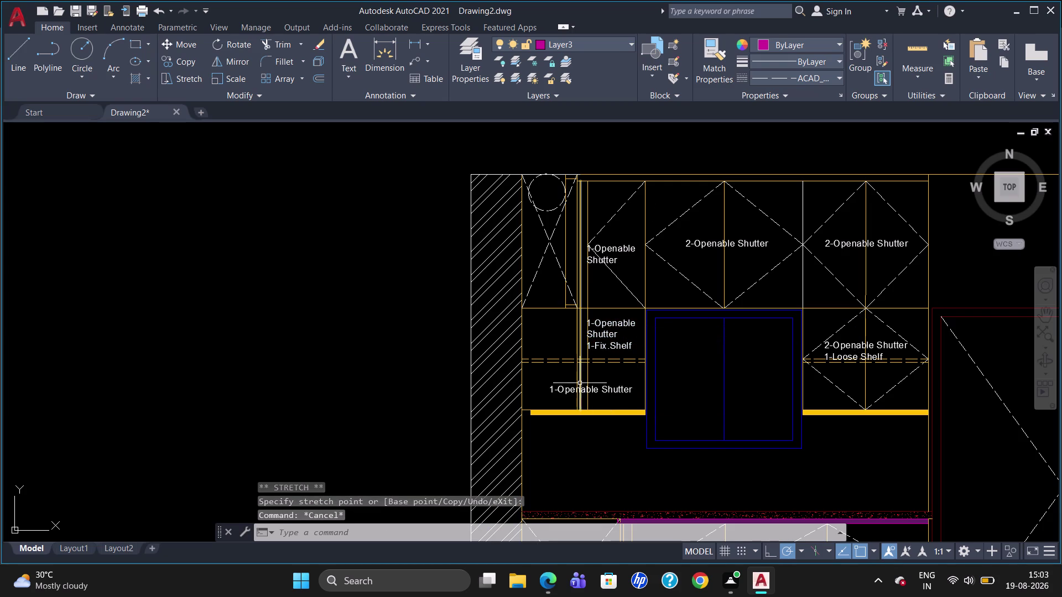
double_click(581, 387)
double_click(616, 389)
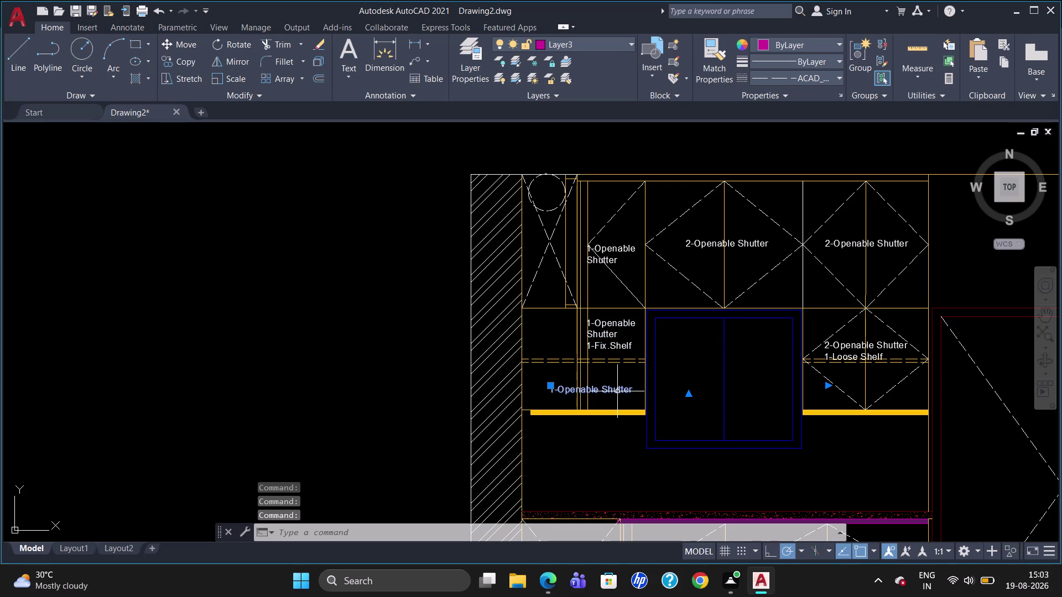
double_click(619, 391)
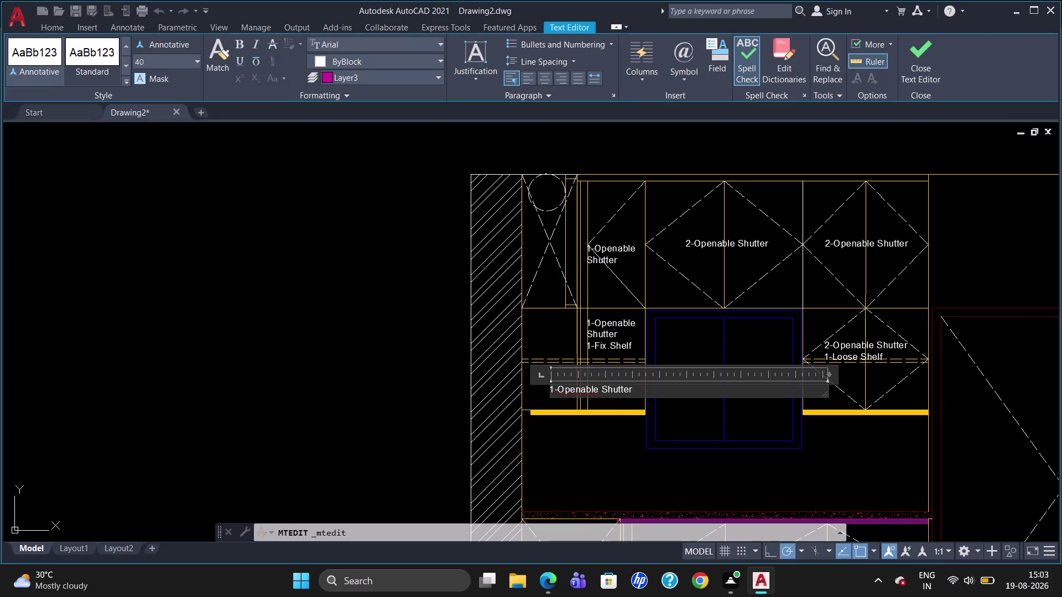
Replace the lower-left label's wording with 'Blind Corner Unit'.
click(636, 391)
key(BackSpace)
key(BackSpace)
key(BackSpace)
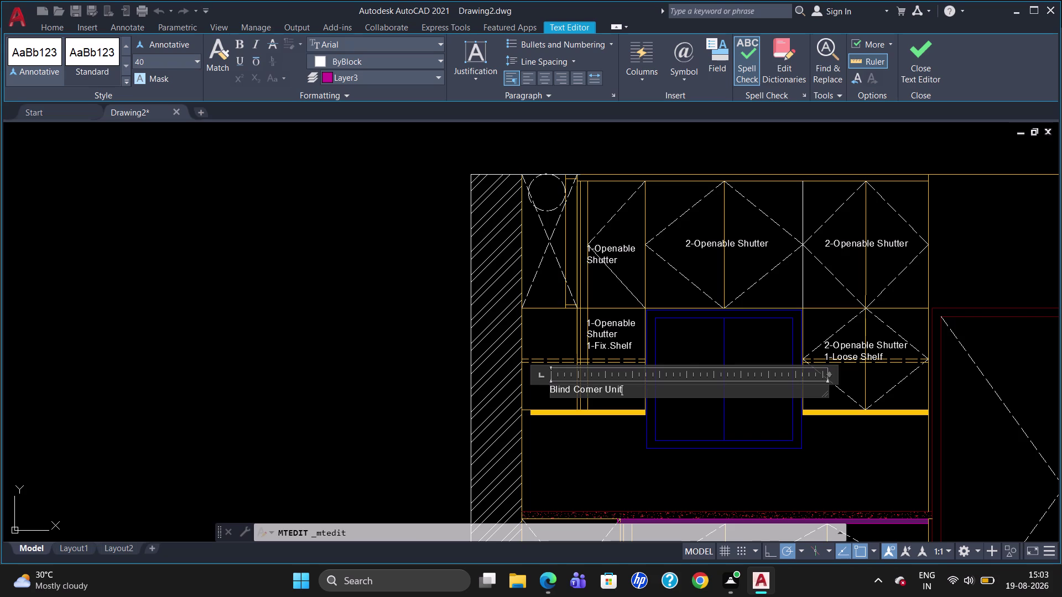
click(635, 459)
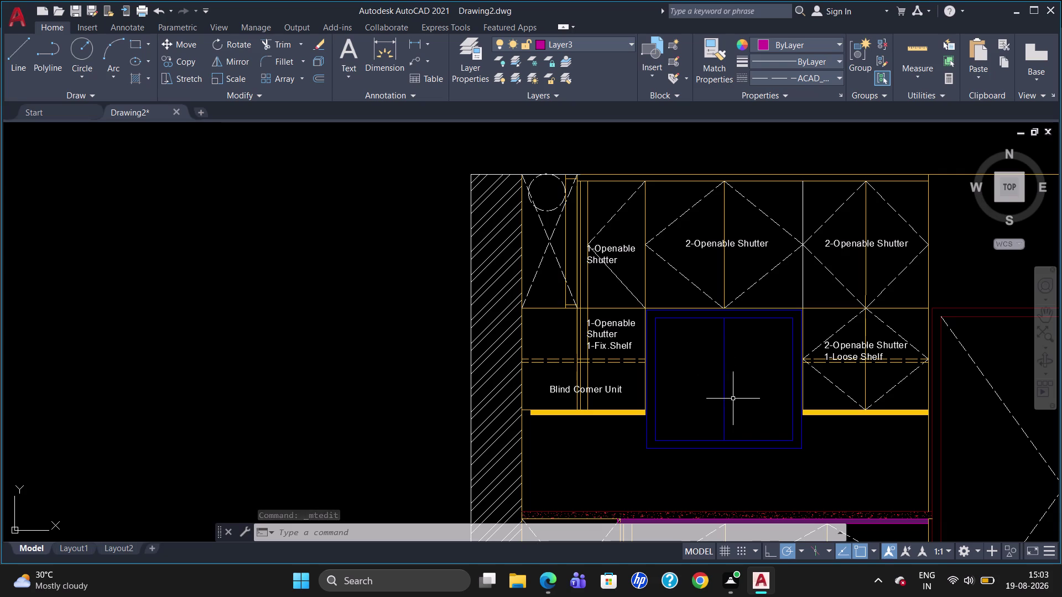
Copy the three-line shutter and shelf label into the left base unit.
scroll(down, 3)
scroll(up, 3)
scroll(down, 3)
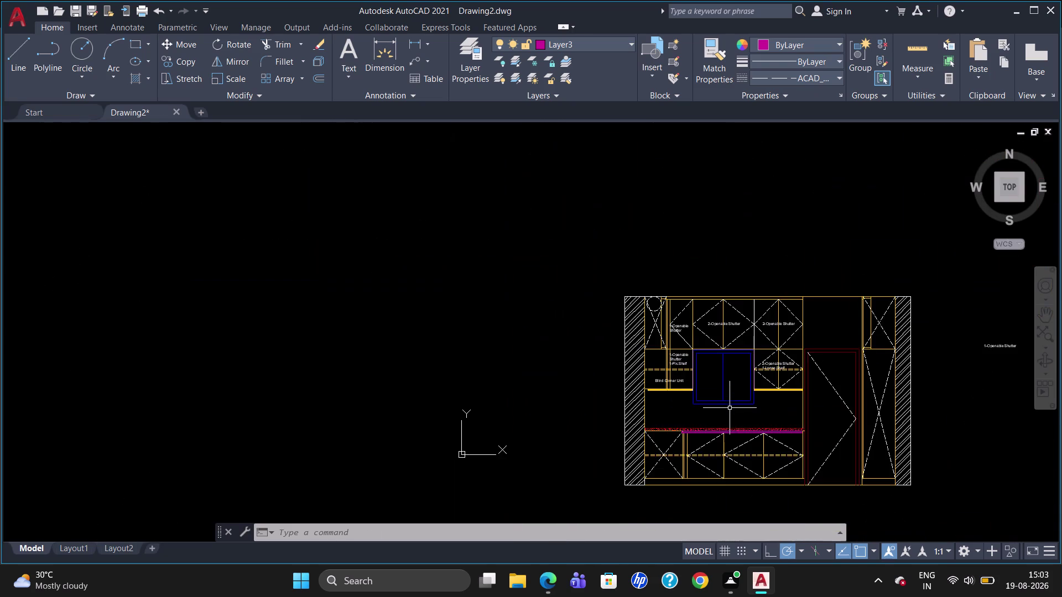
scroll(down, 3)
scroll(up, 3)
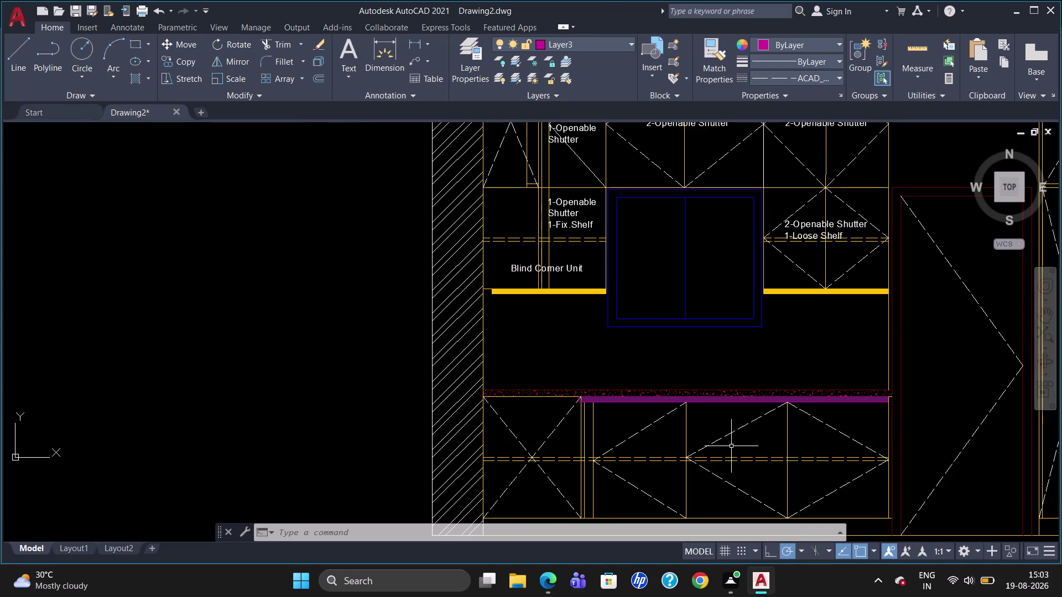
click(557, 211)
key(c)
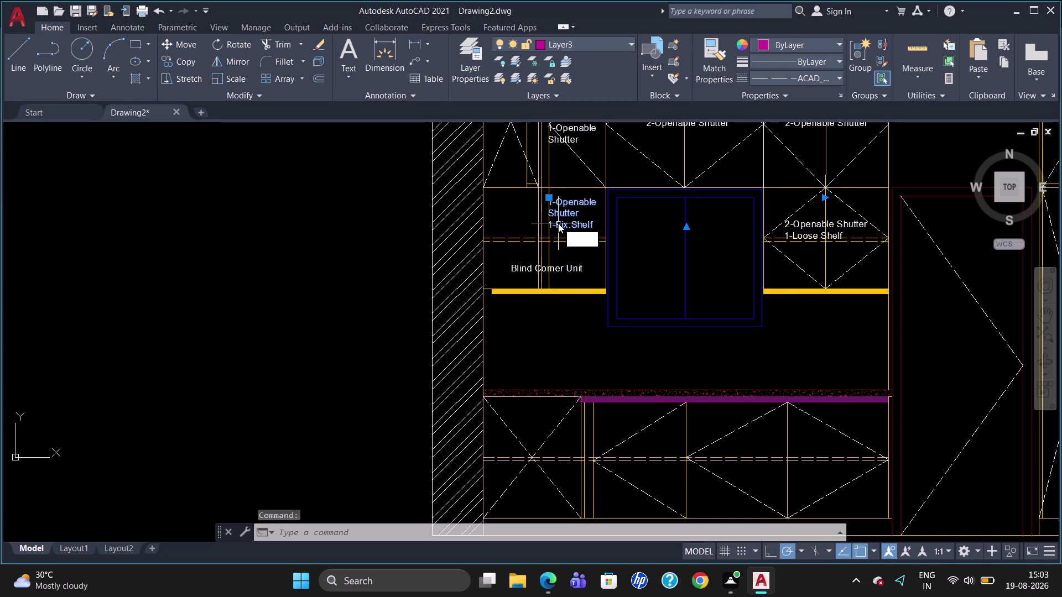
key(o)
key(Return)
click(546, 202)
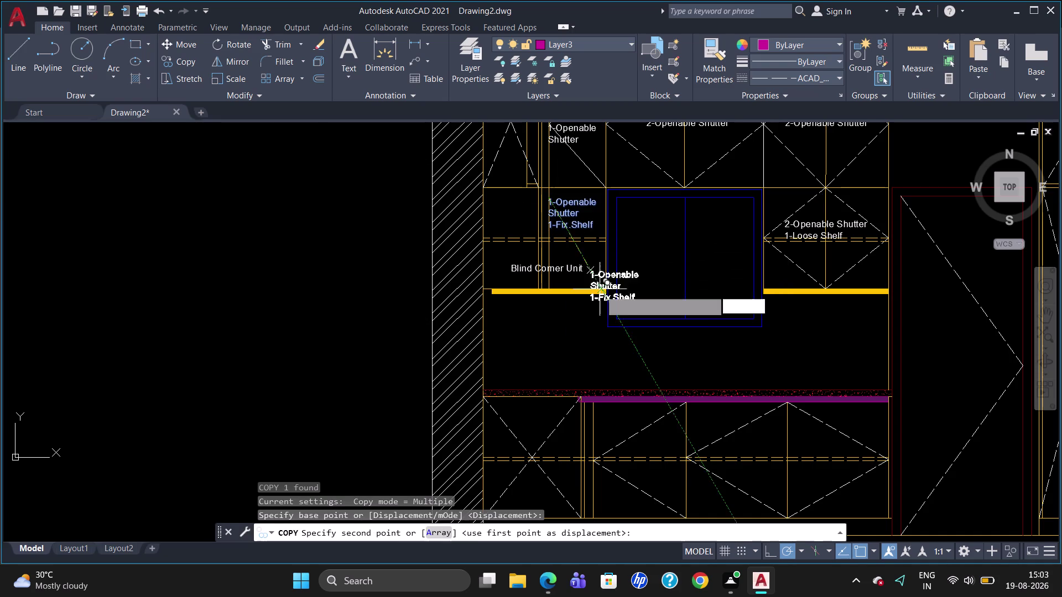
click(616, 415)
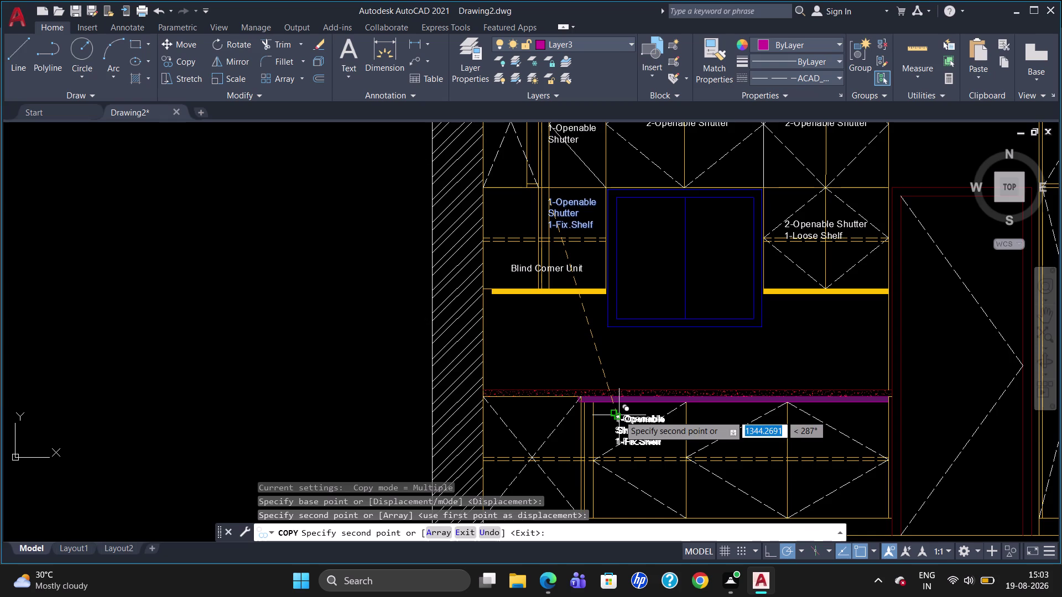
Place further copies in the middle and right base units, then open the middle label.
scroll(down, 3)
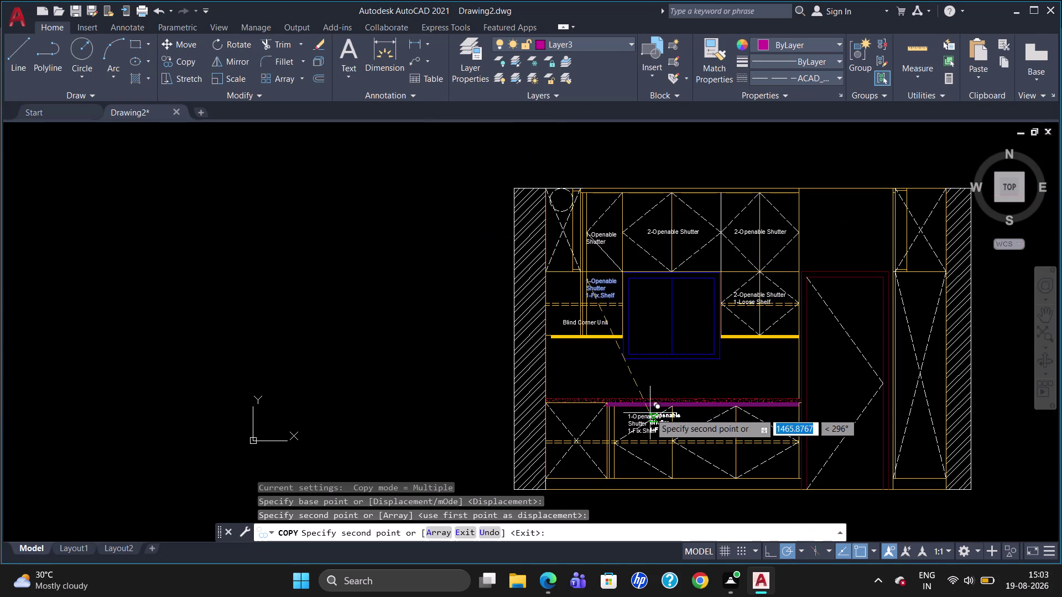
scroll(up, 3)
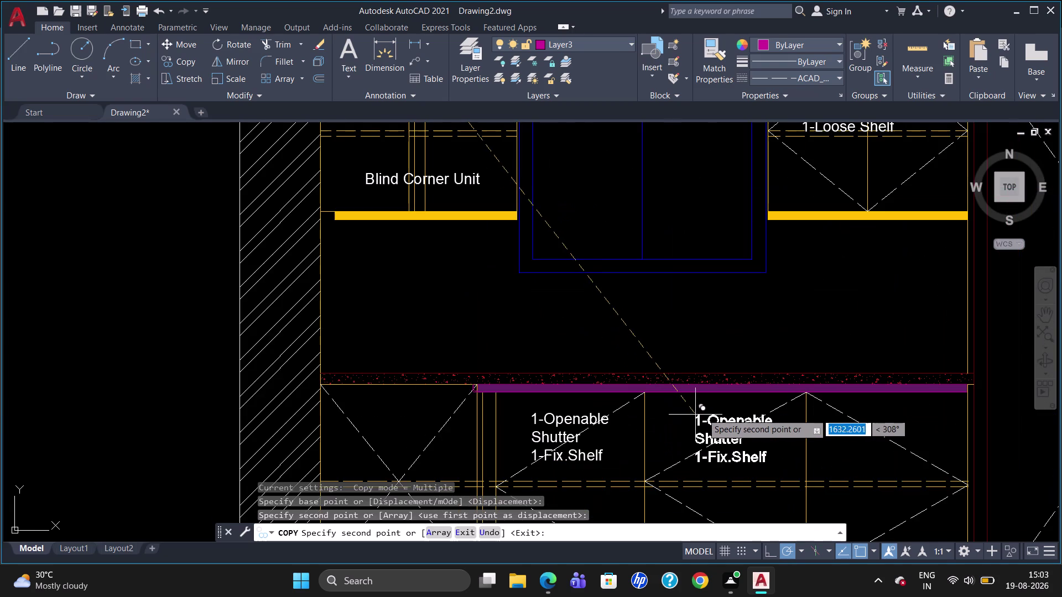
click(691, 411)
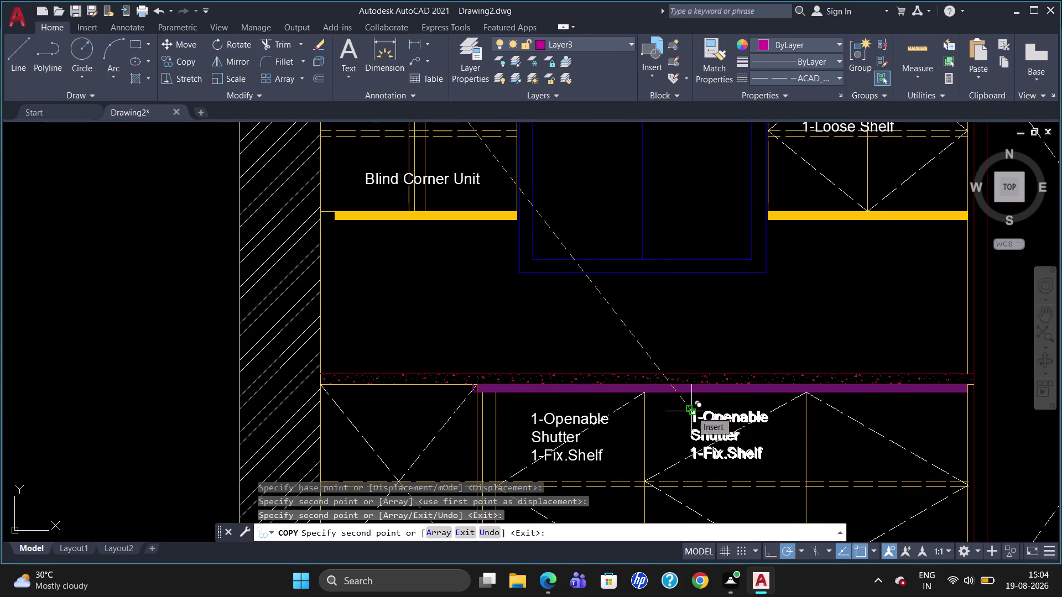
click(823, 412)
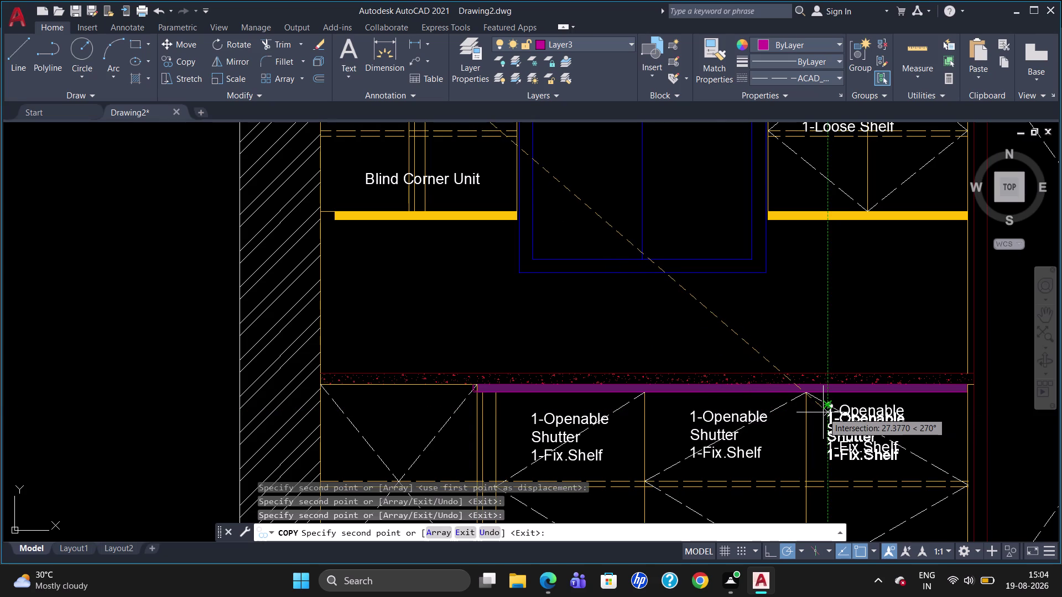
key(Escape)
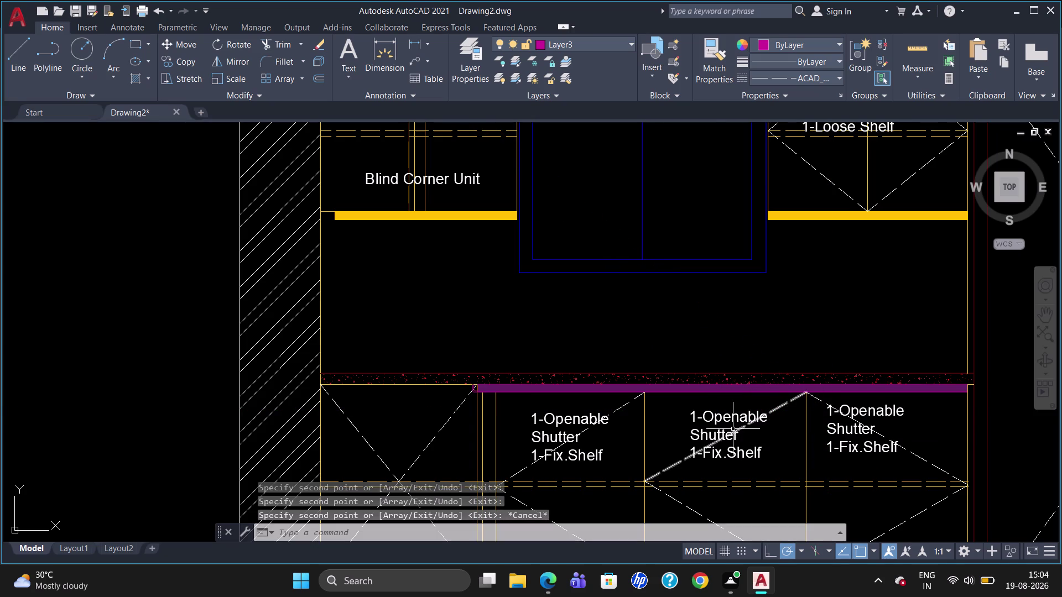
double_click(703, 431)
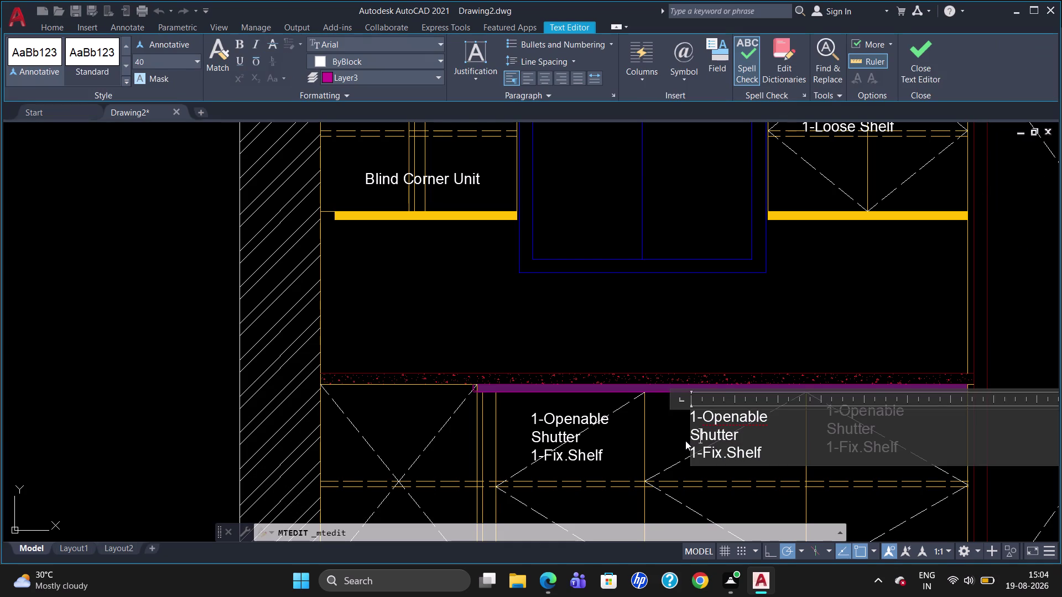
Join '1-Openable Shutter' onto a single line in the middle label.
key(Left)
key(BackSpace)
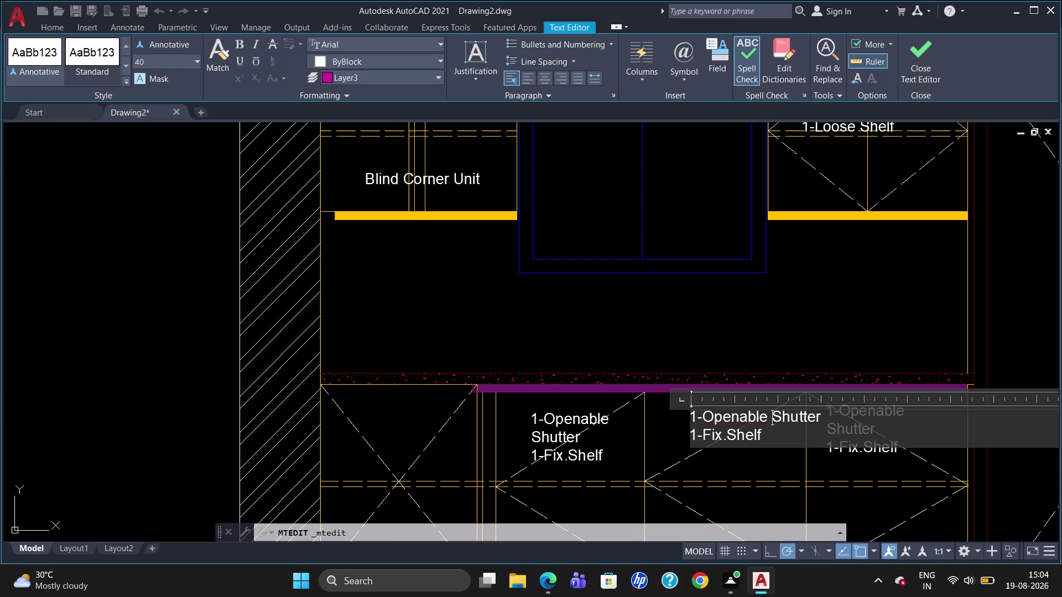
click(769, 430)
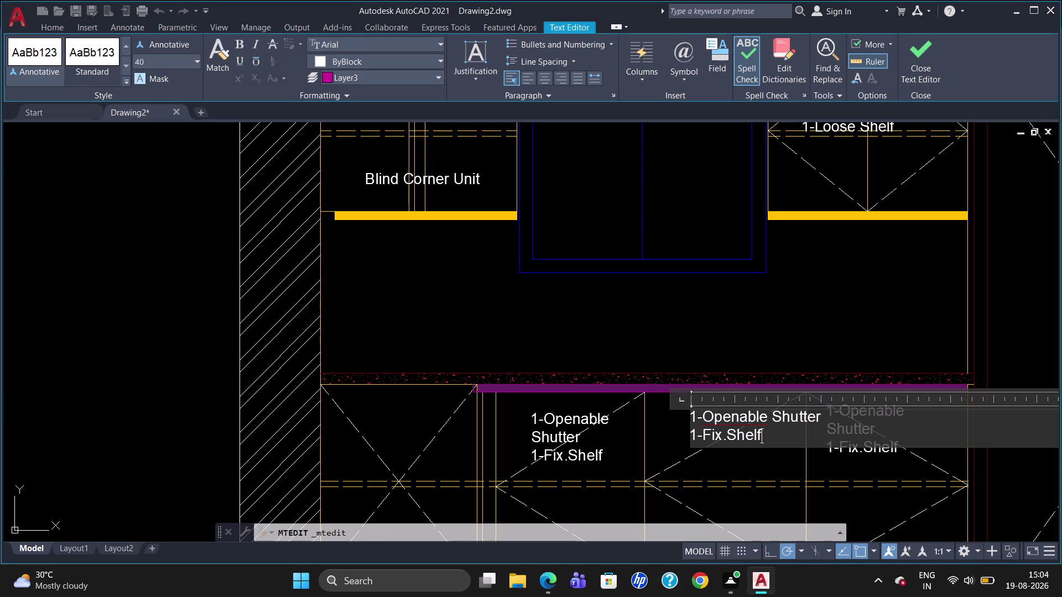
Change the second line from 'Fix.Shelf' to '1-Loose Shelf' and close the editor.
key(Left)
key(Left)
key(Left)
key(Left)
key(Left)
key(Left)
key(Right)
key(BackSpace)
key(BackSpace)
key(BackSpace)
key(BackSpace)
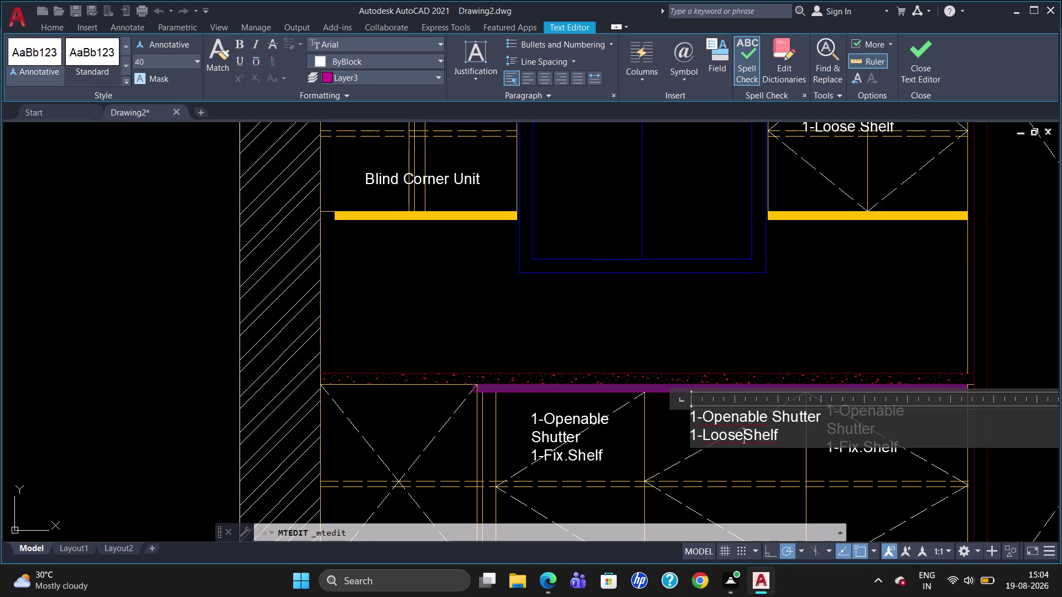
click(579, 438)
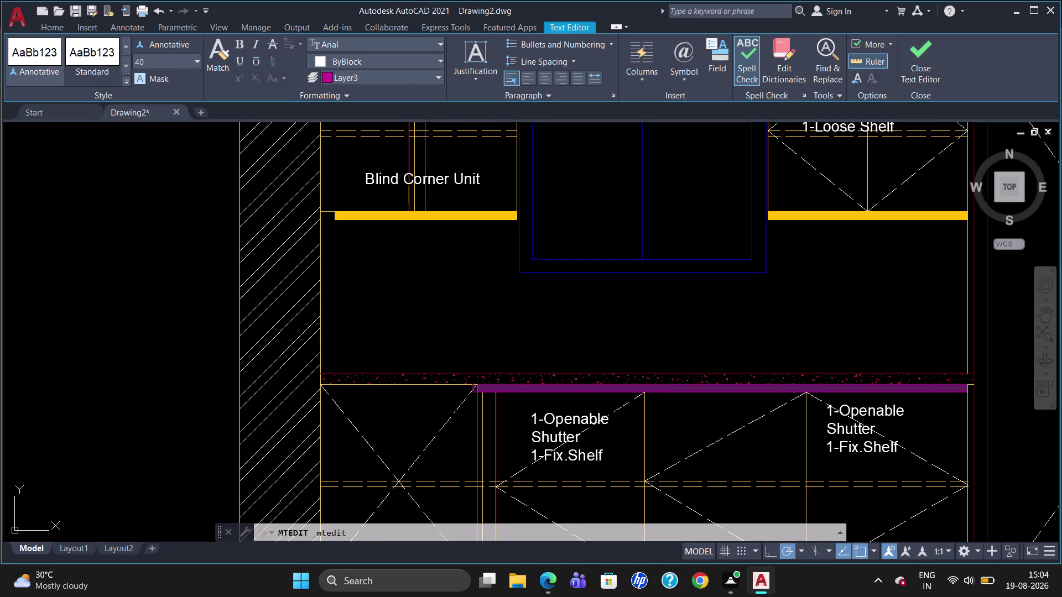
click(738, 416)
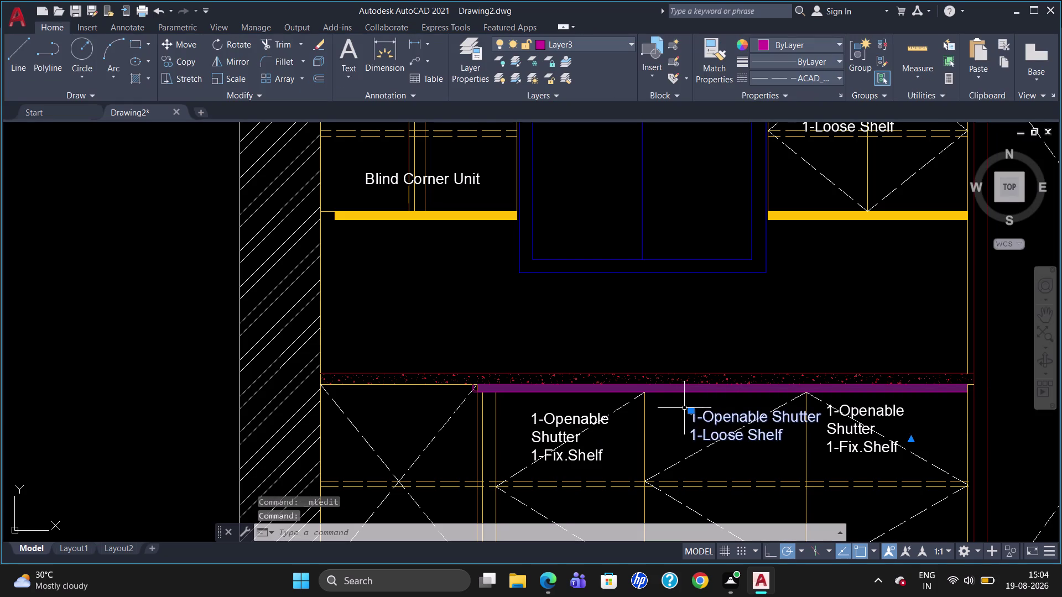
Shift the middle base-unit label slightly left and clear the selection.
click(688, 413)
click(670, 416)
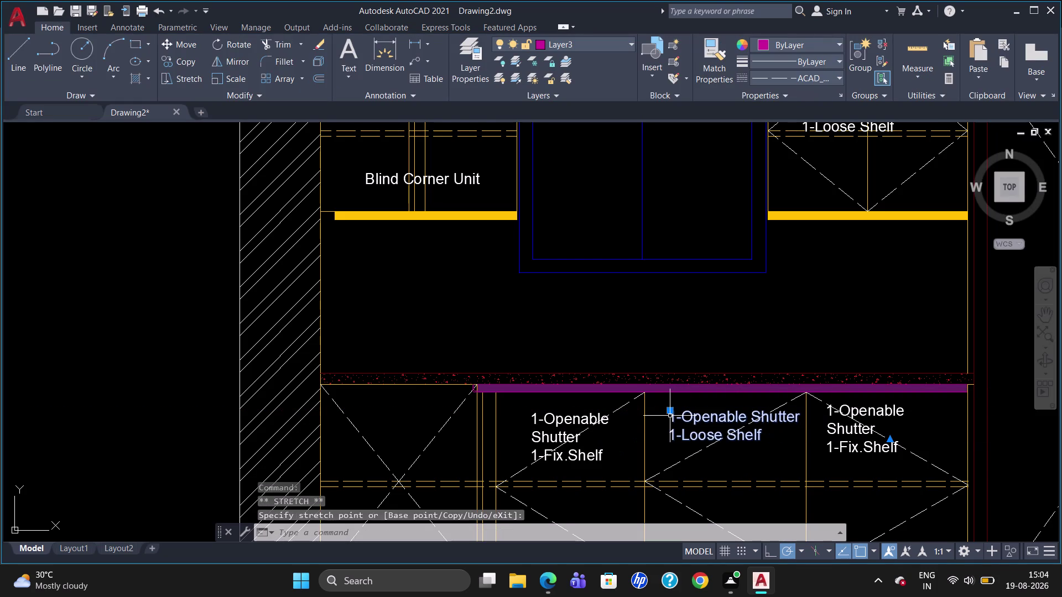
double_click(569, 424)
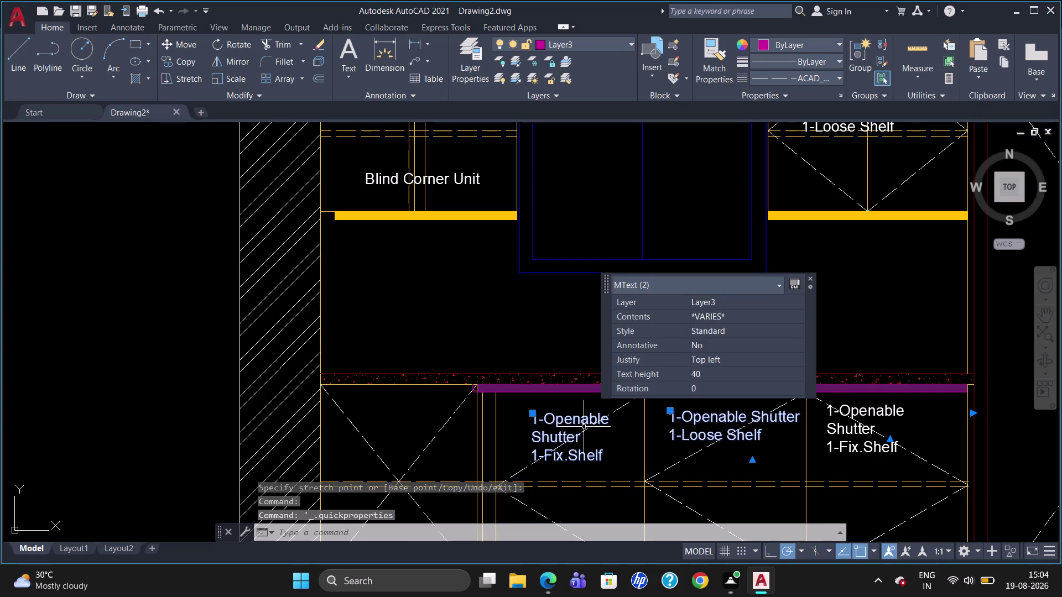
double_click(566, 436)
key(Escape)
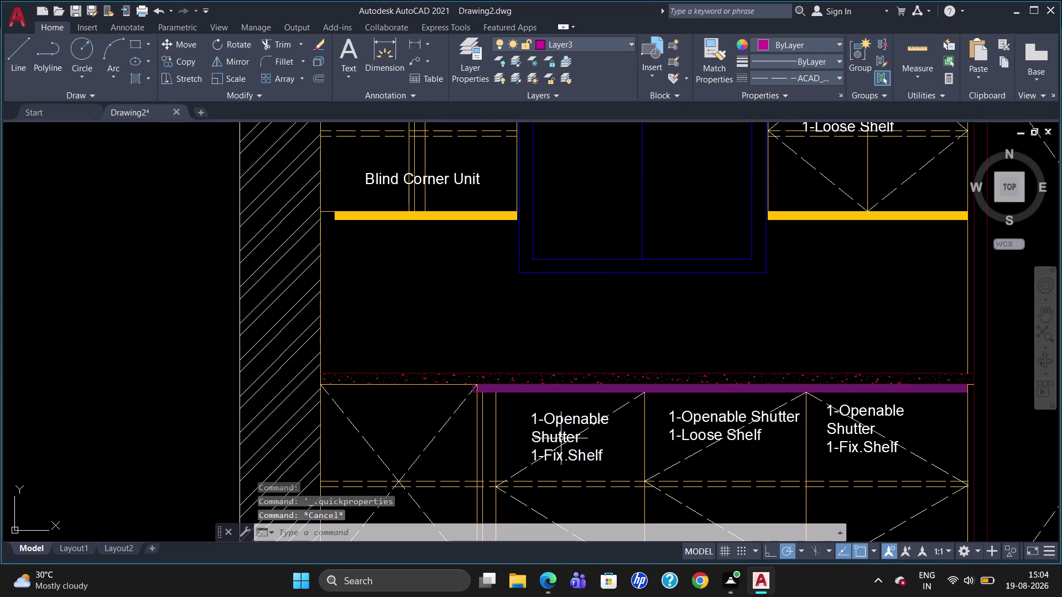
Remove the line break in the left base label so 'Openable Shutter' is one line.
double_click(560, 438)
click(536, 440)
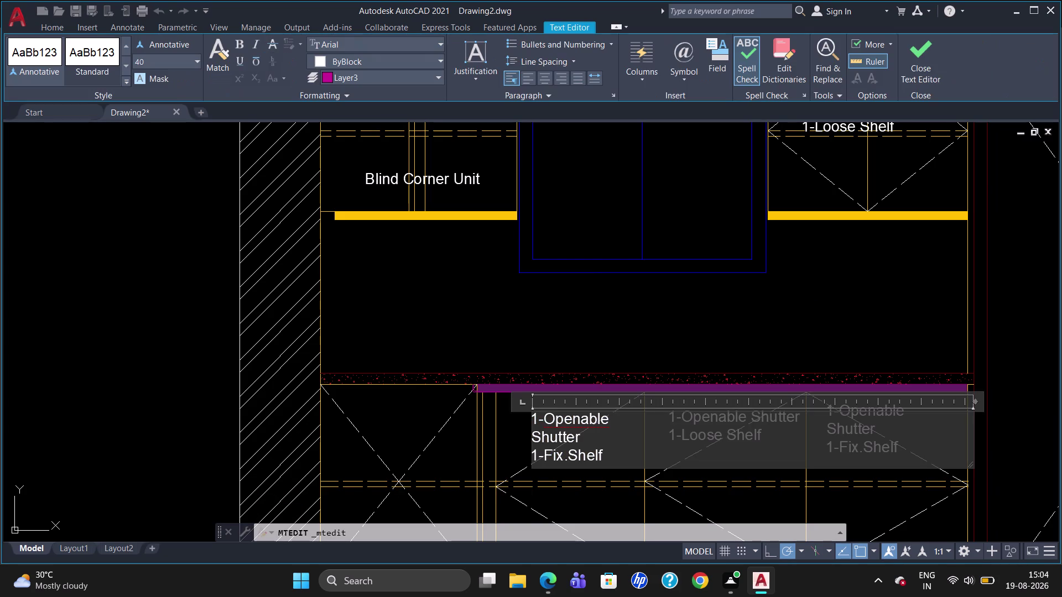
key(Left)
key(BackSpace)
click(601, 469)
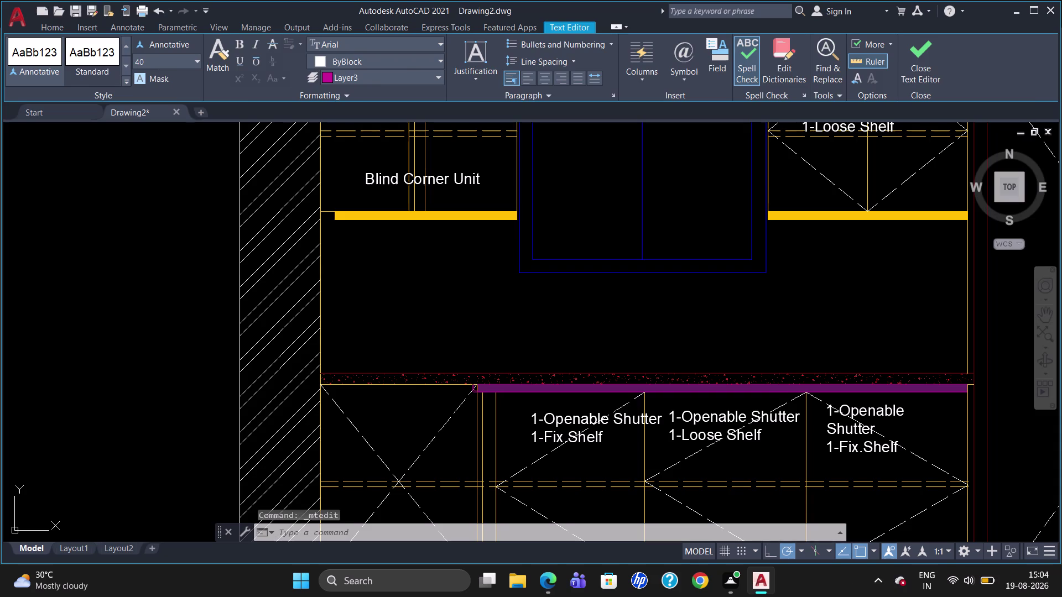
click(545, 419)
Grip-move the left base-unit label slightly left.
click(533, 414)
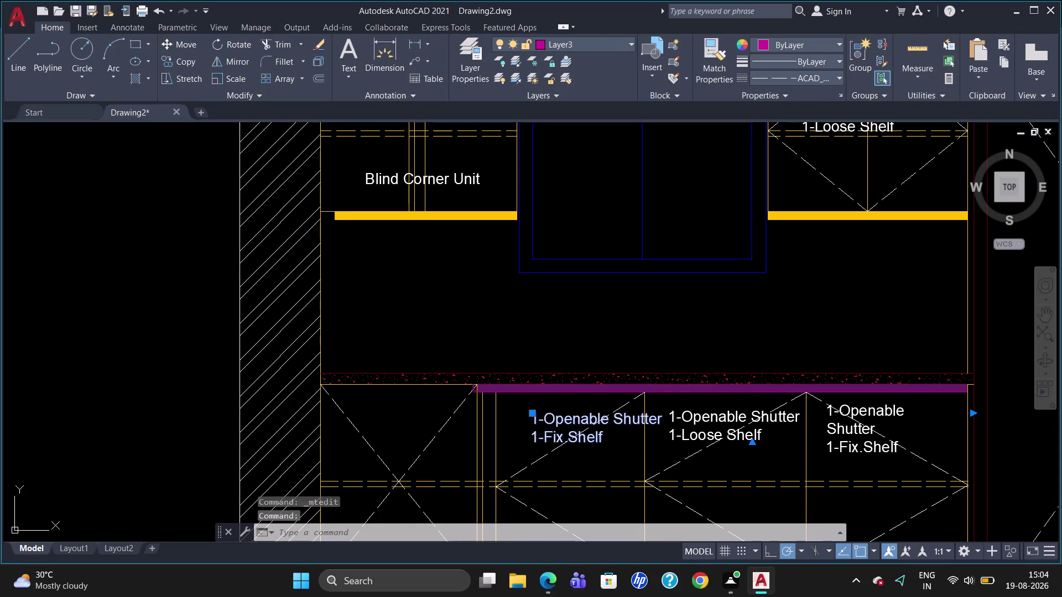
click(512, 413)
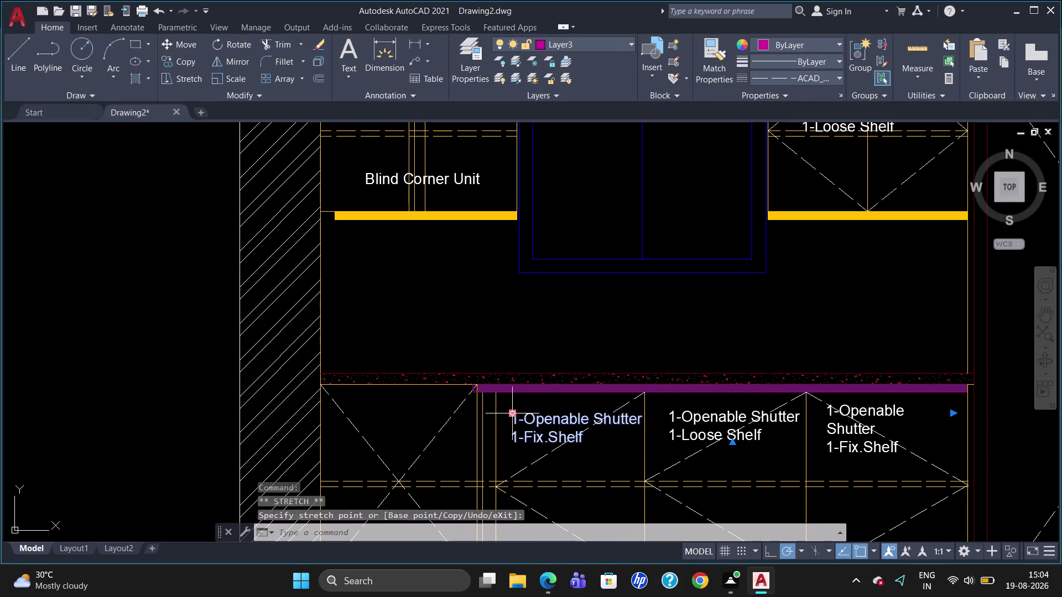
key(Escape)
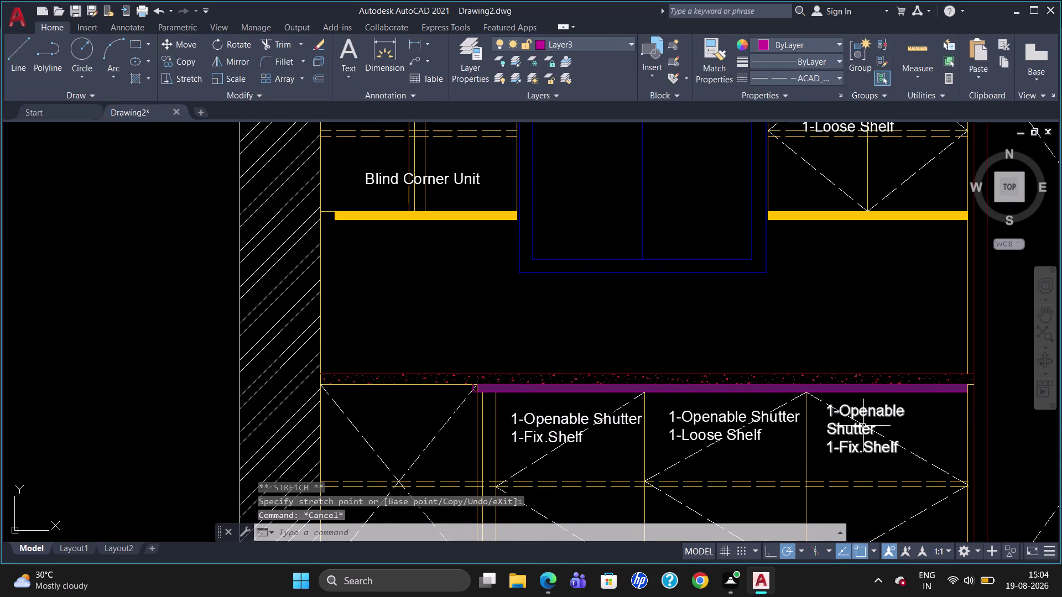
Change the right base label's second line from 'Fix.Shelf' to 'Loose Shelf'.
click(858, 422)
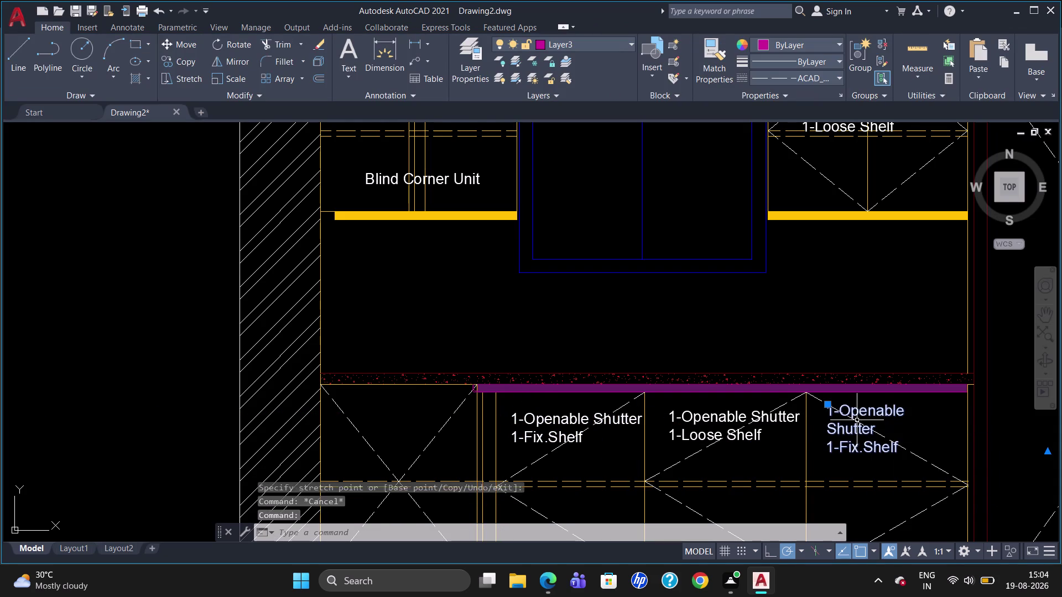
click(856, 417)
double_click(850, 414)
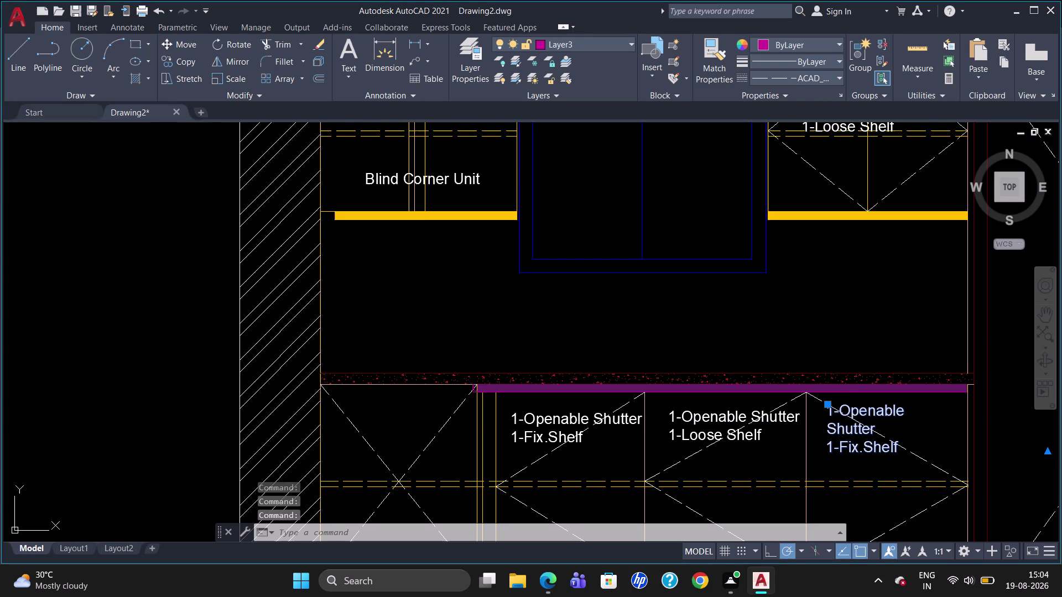
click(829, 431)
key(BackSpace)
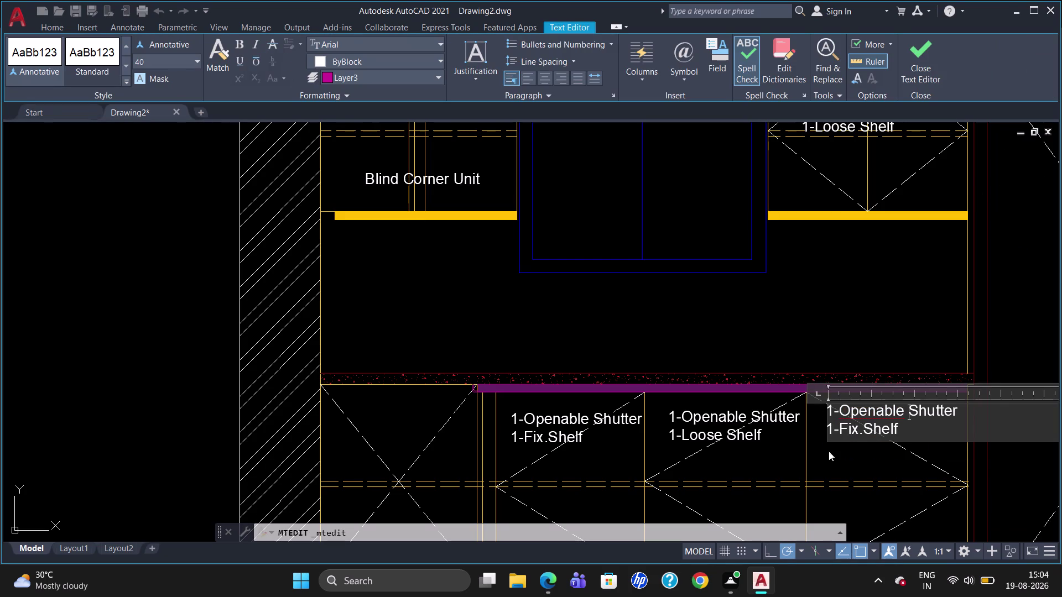
click(908, 431)
click(866, 434)
key(BackSpace)
key(BackSpace)
key(BackSpace)
key(BackSpace)
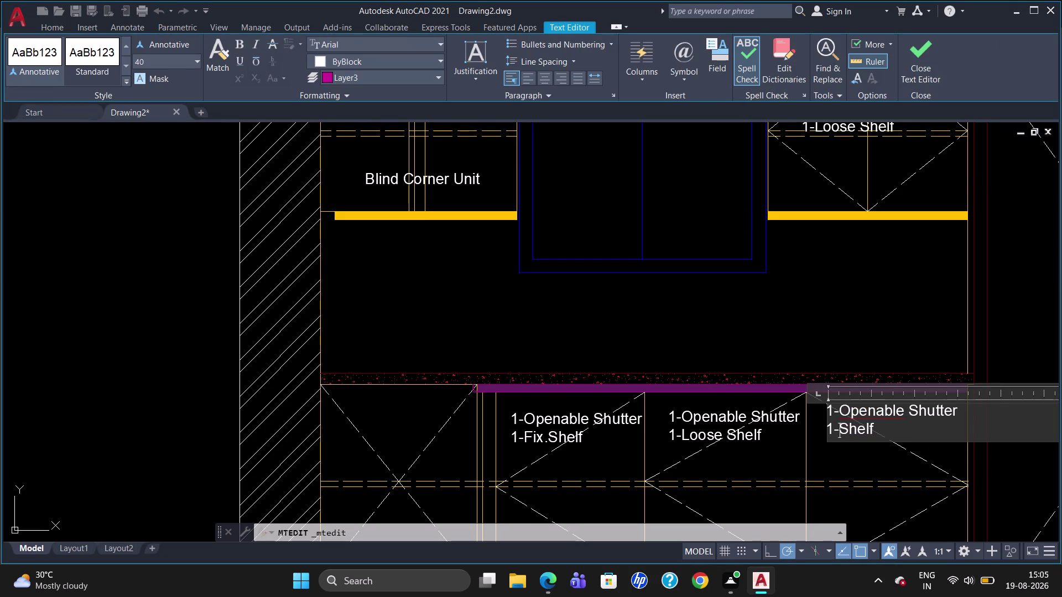
text(oos)
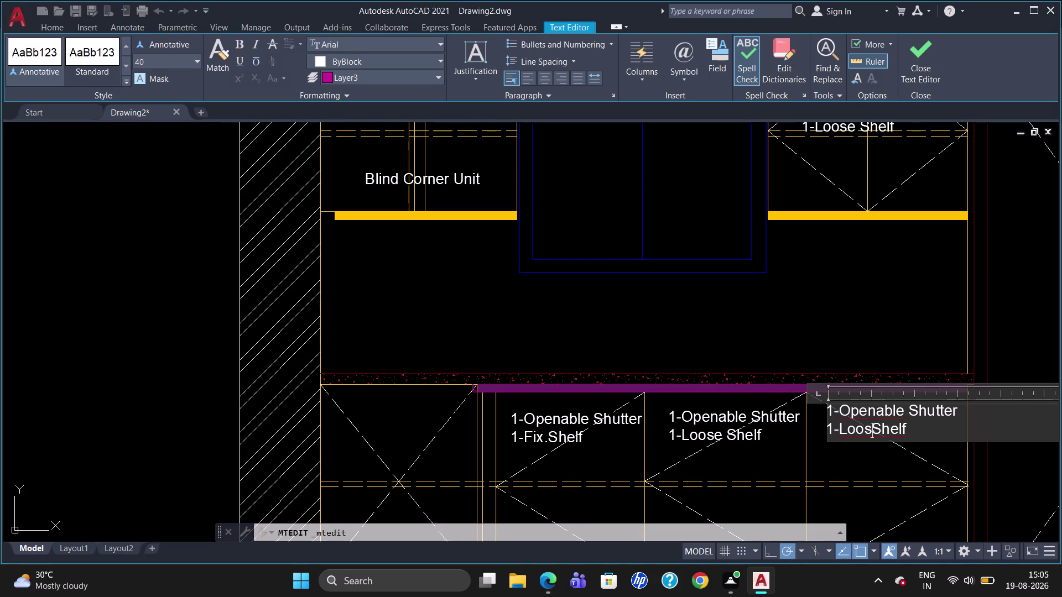
text(e)
key(space)
click(861, 515)
scroll(down, 3)
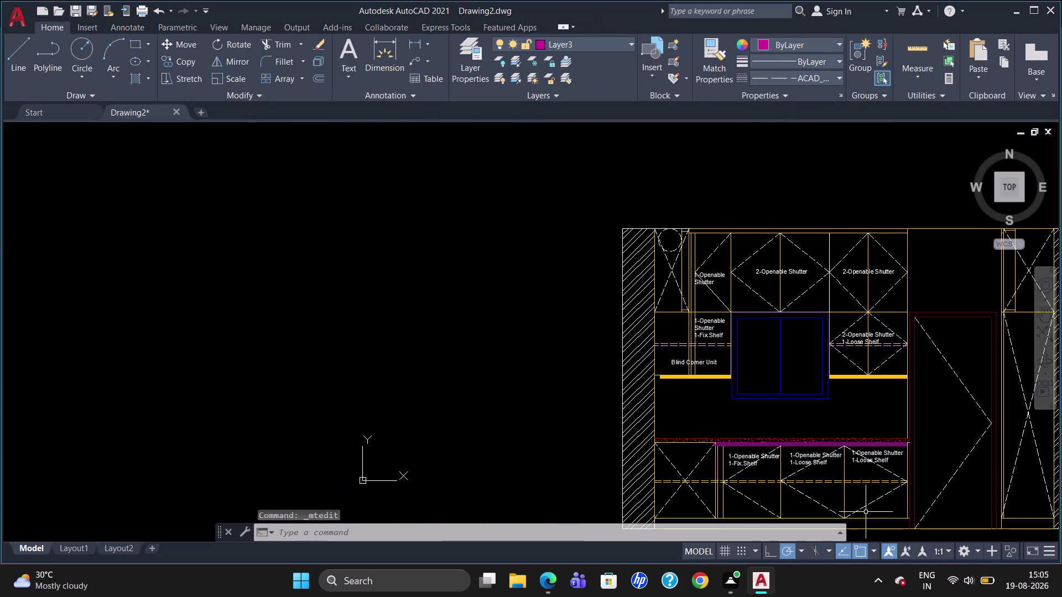
Copy the 'Blind Corner Unit' label down into the lower-left corner base cabinet.
scroll(up, 3)
scroll(down, 3)
scroll(up, 3)
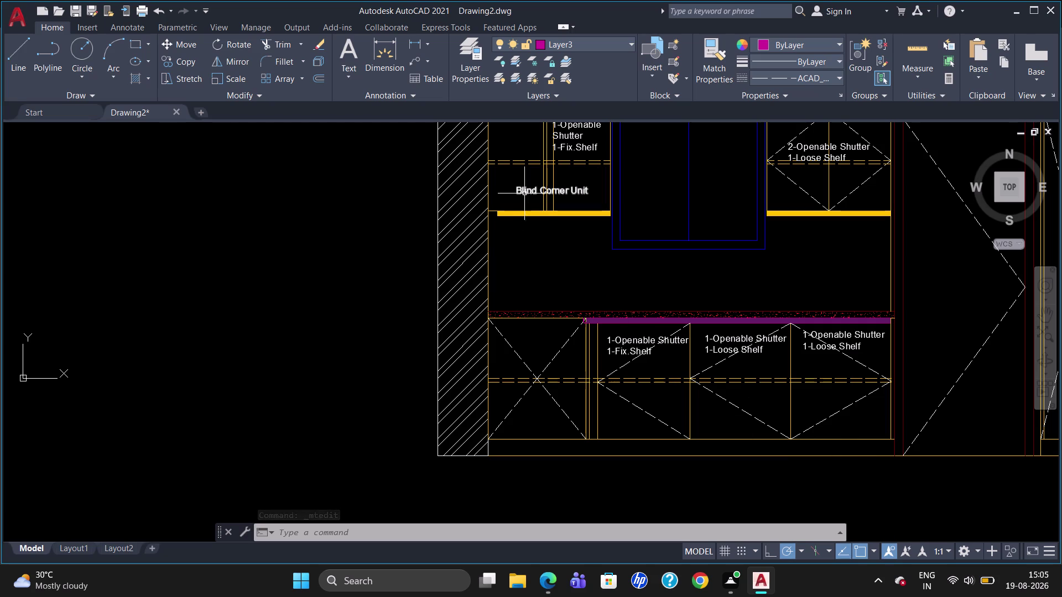
click(538, 187)
text(c)
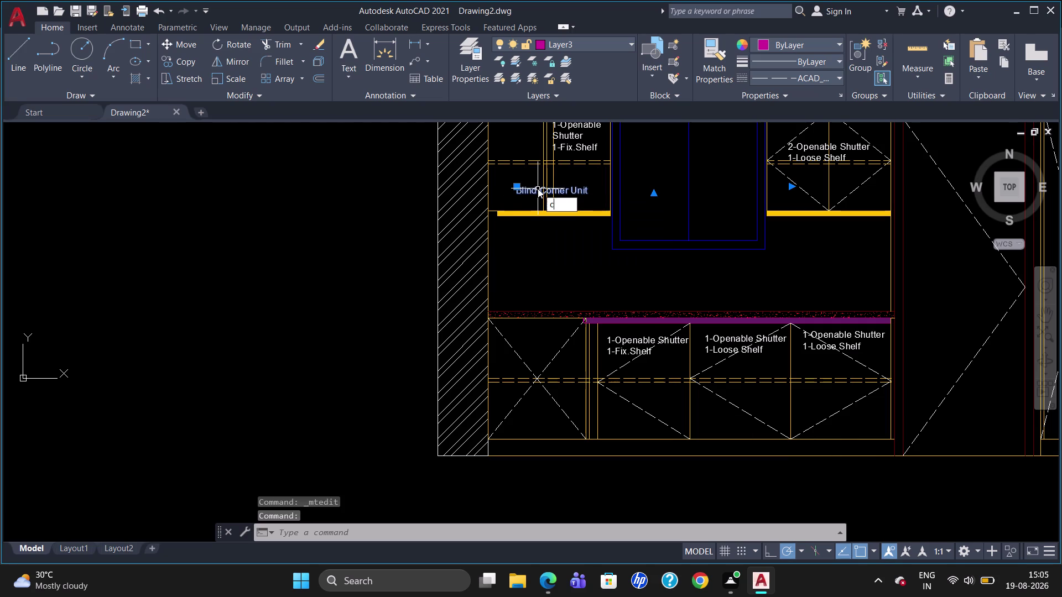
text(o)
key(Return)
click(518, 192)
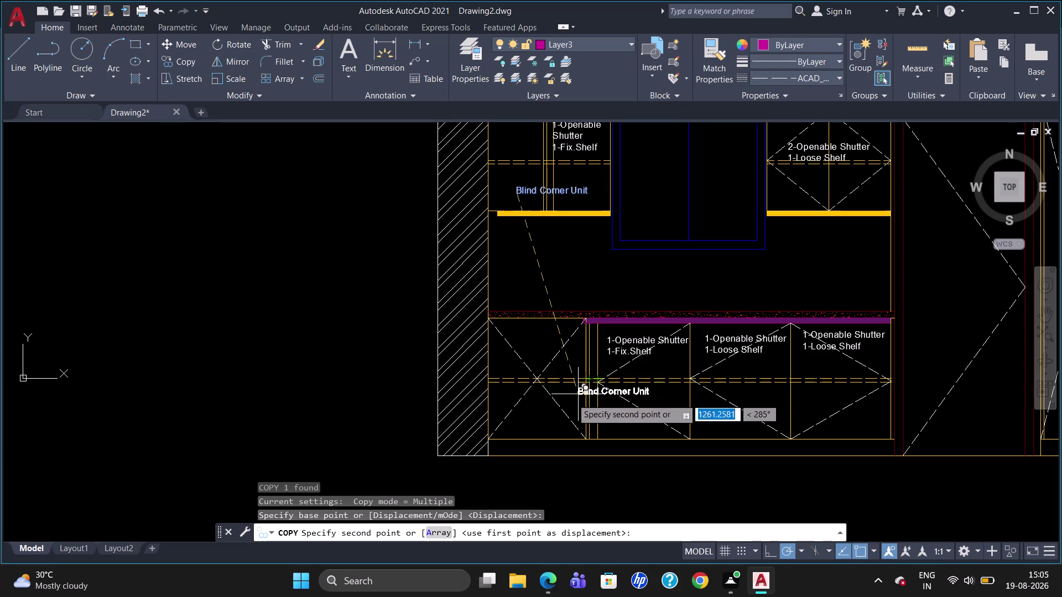
click(552, 417)
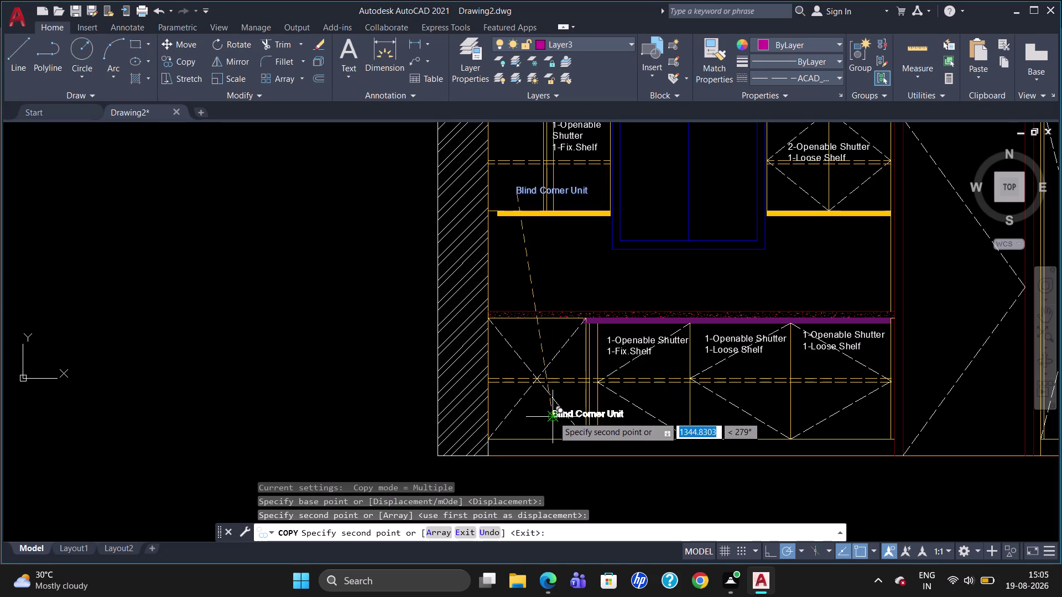
key(Escape)
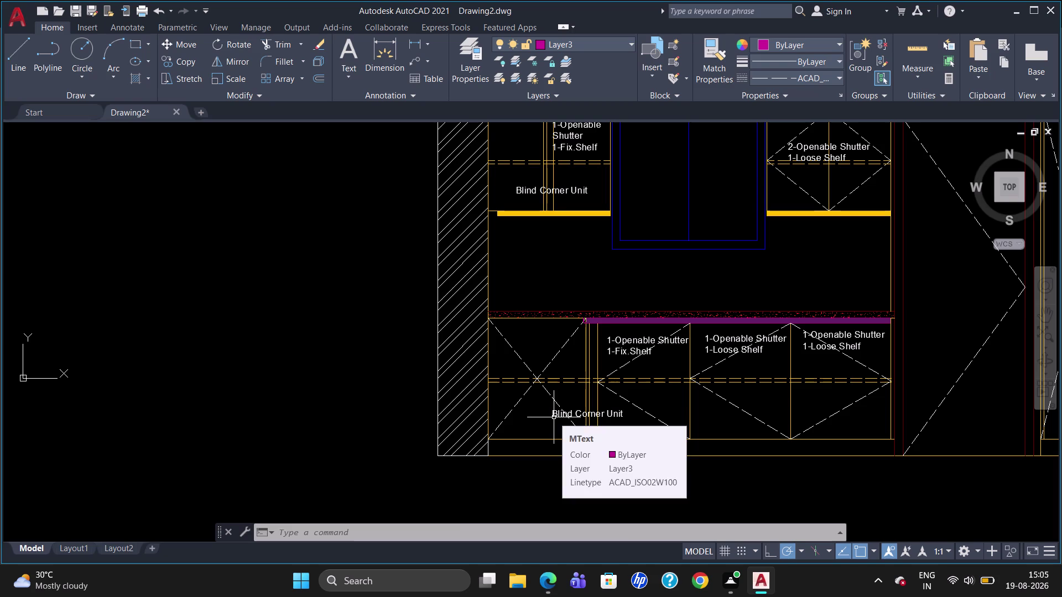
key(Escape)
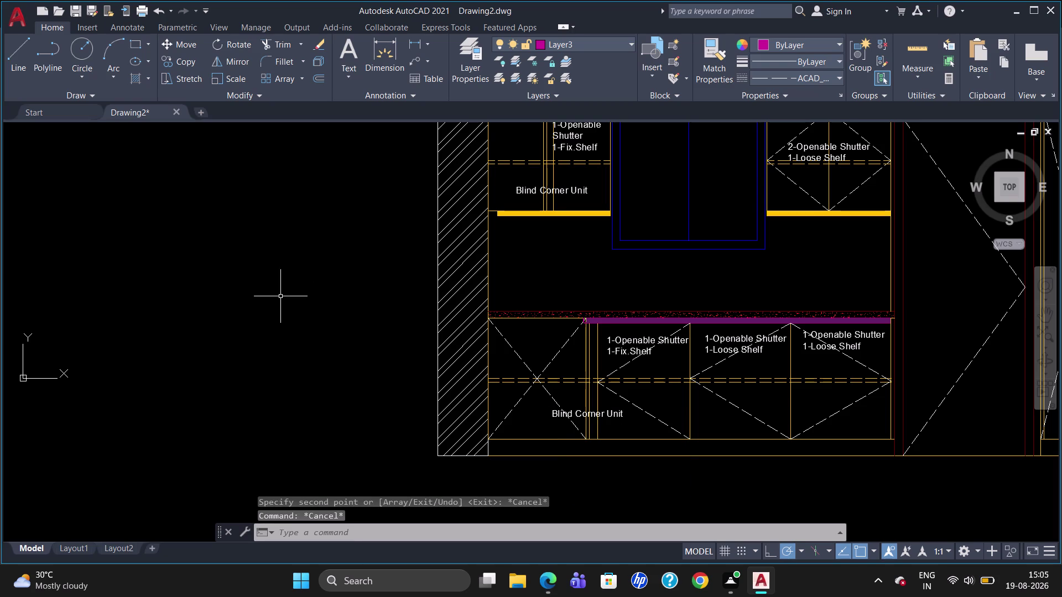
Draw a multiline text box to the left of the cabinet elevation.
text(mt)
key(Return)
click(246, 286)
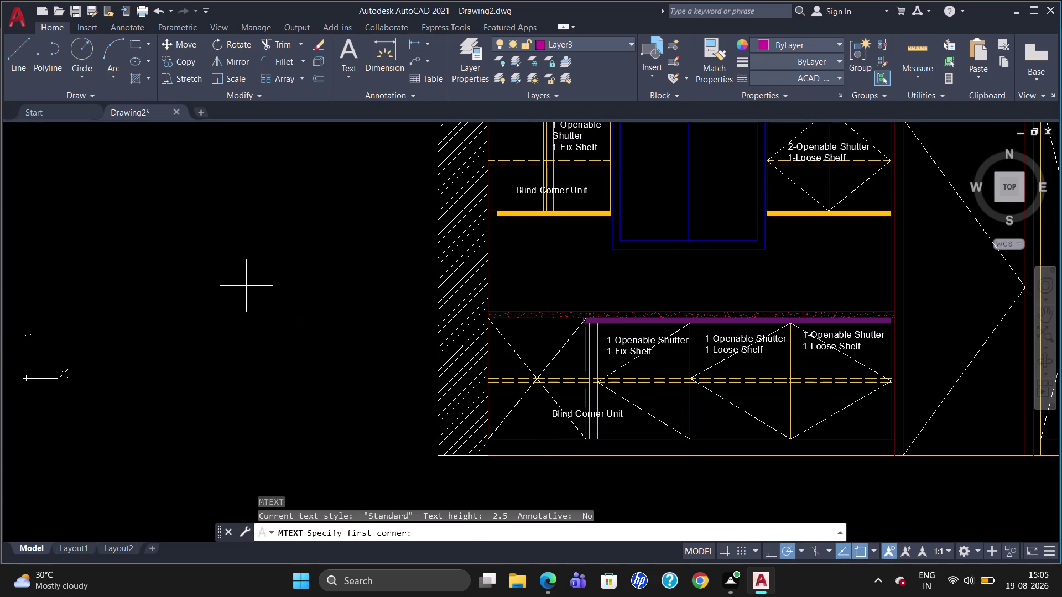
click(321, 303)
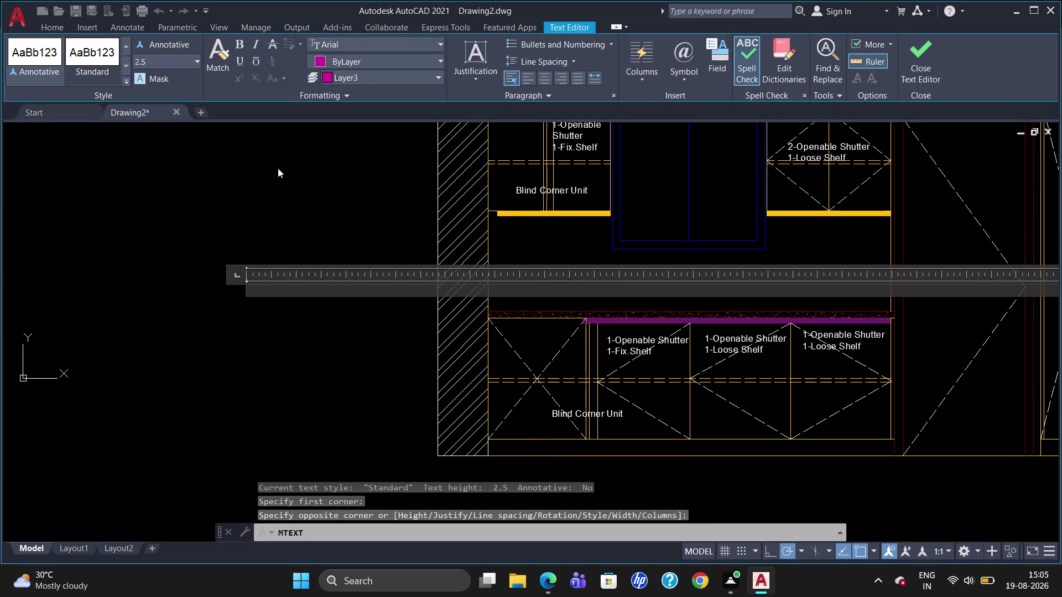
click(158, 57)
Set the text height to 40 and the colour to ByBlock.
key(plus)
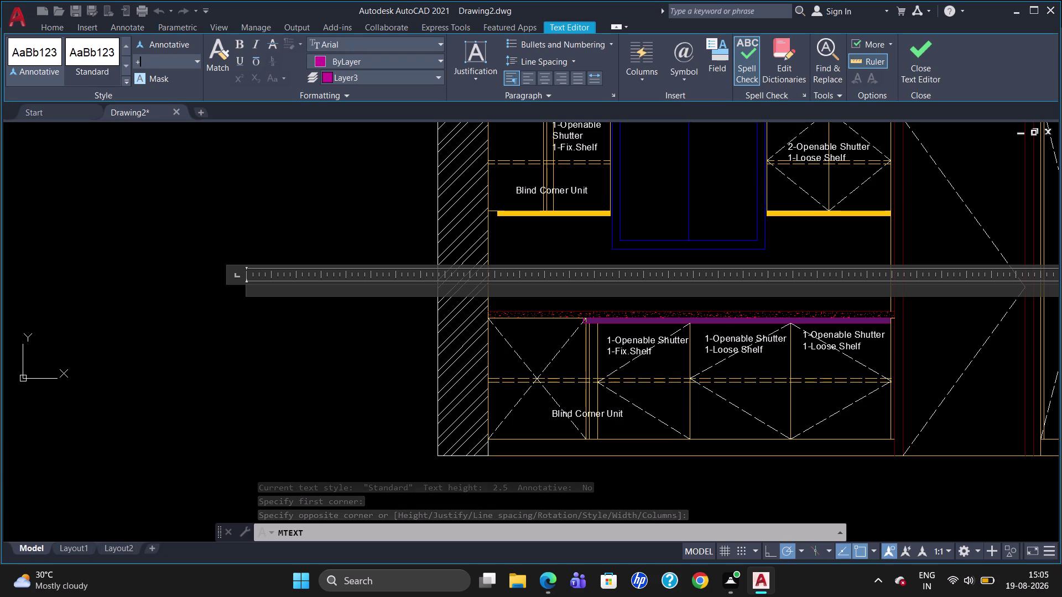
key(plus)
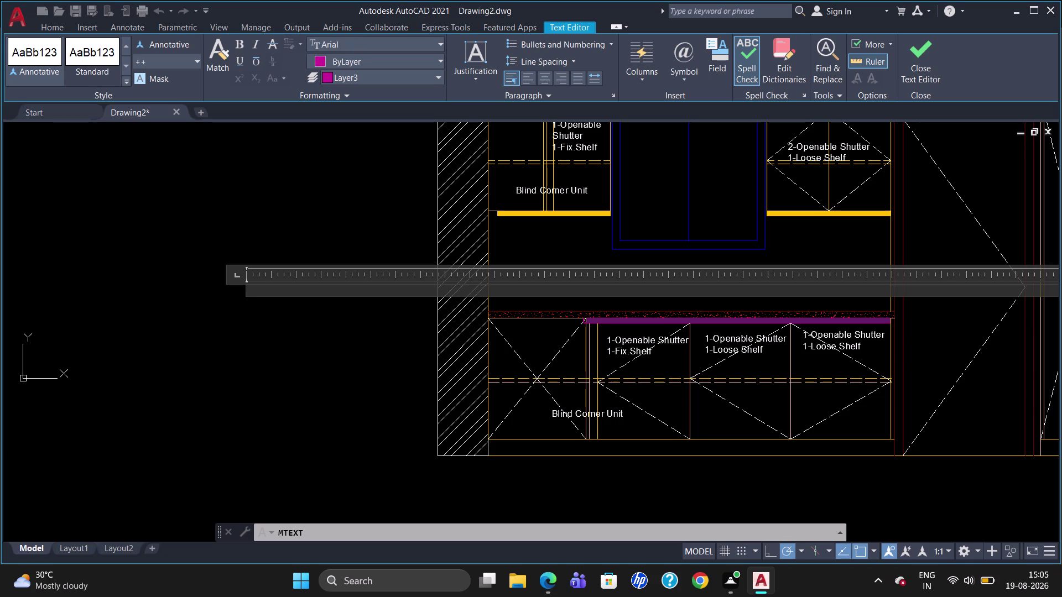
key(BackSpace)
key(BackSpace)
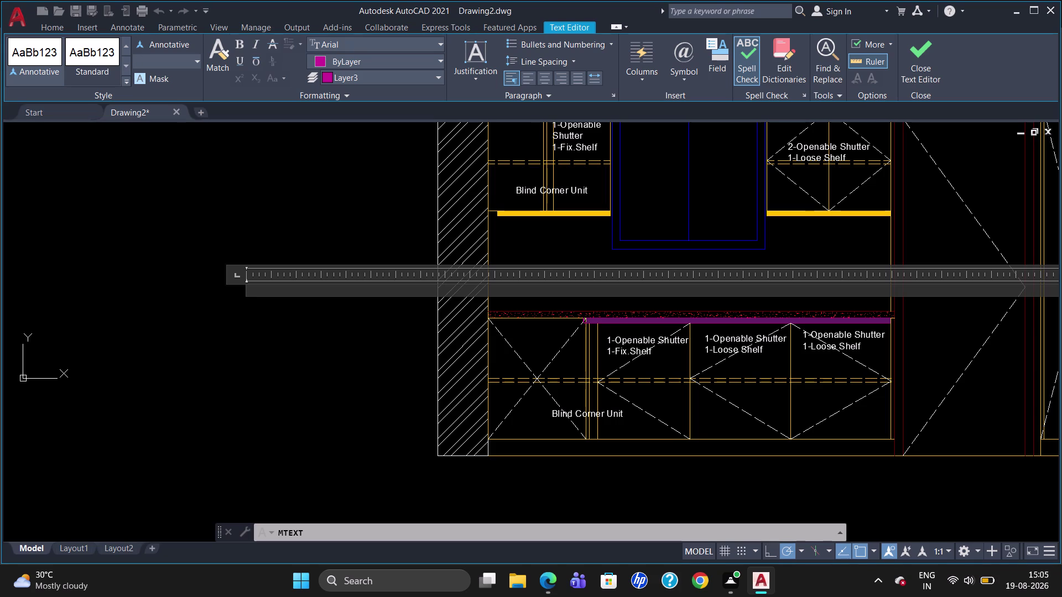
key(e)
key(BackSpace)
text(40)
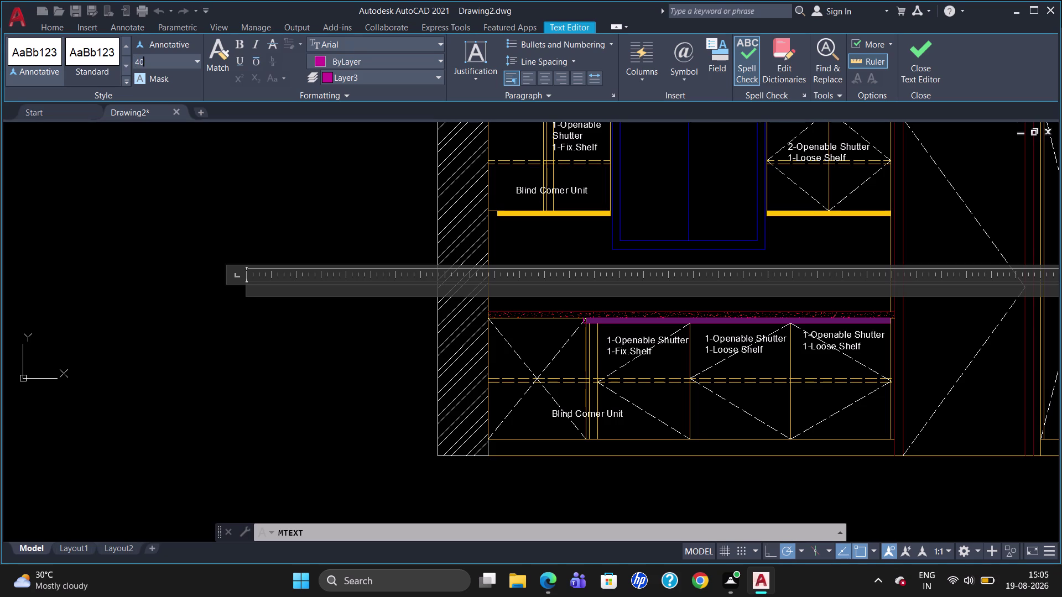
key(Return)
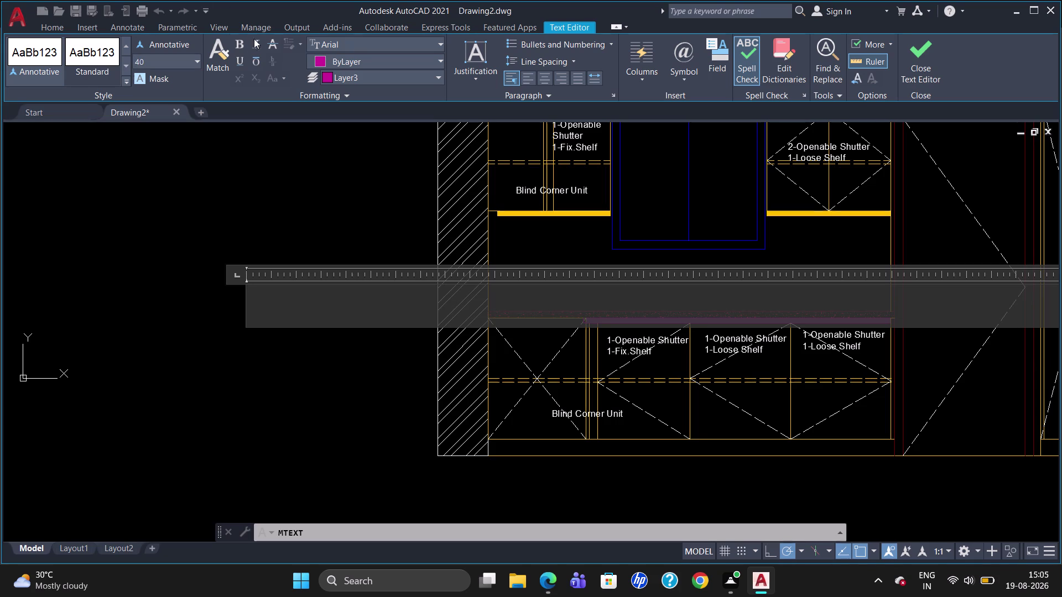
click(319, 56)
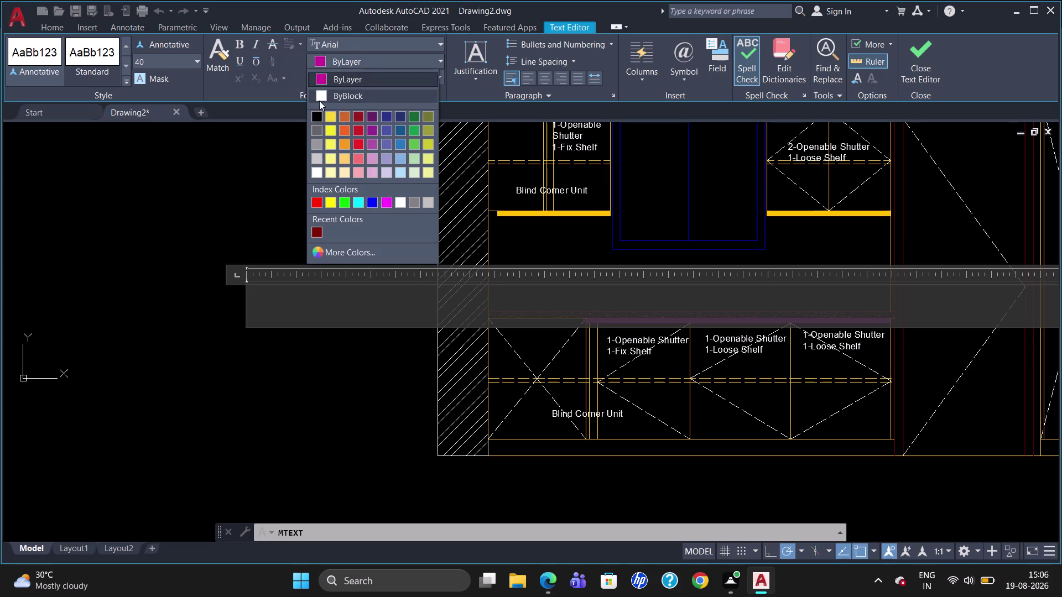
click(321, 96)
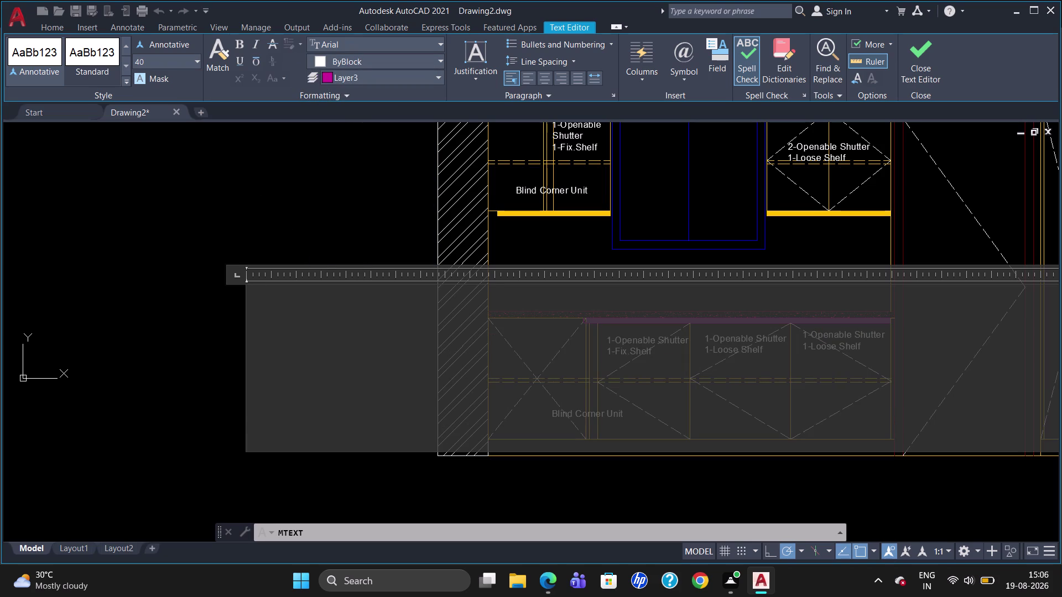
Enter 'Filler-1' as the label text and close the Text Editor.
key(f)
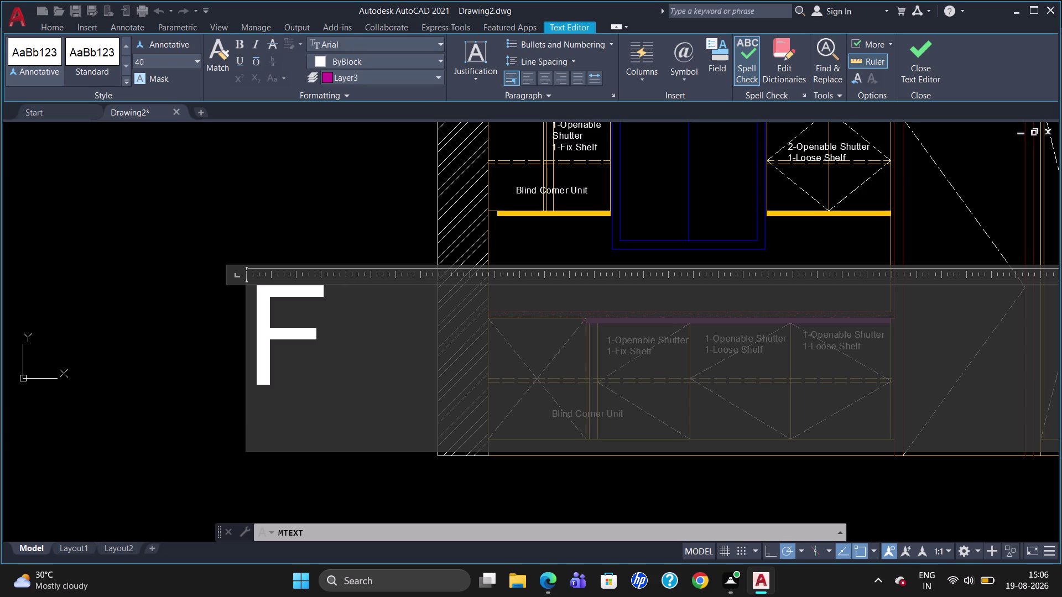
text(iller)
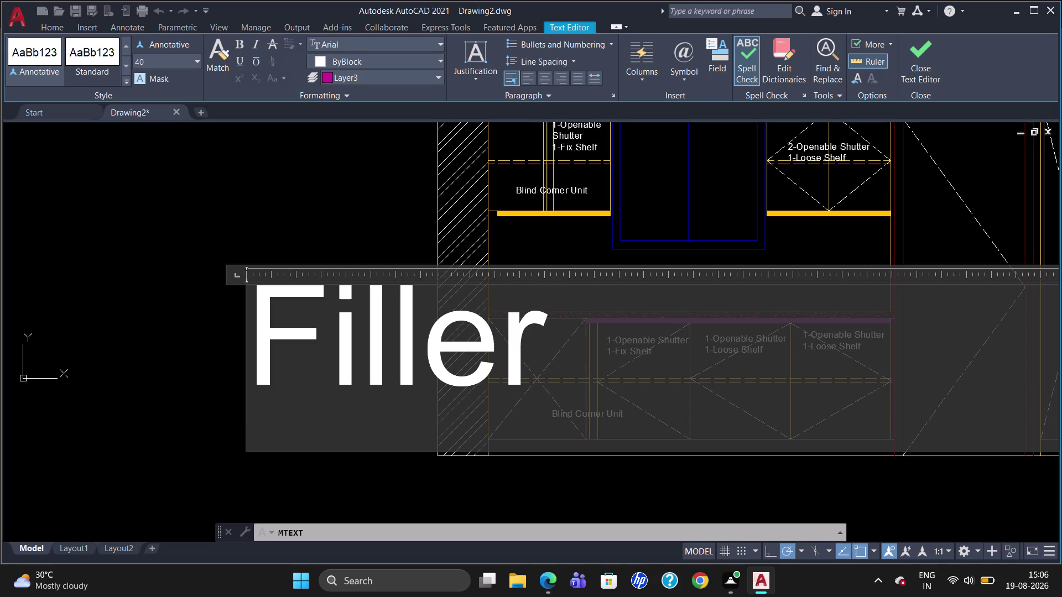
key(minus)
key(1)
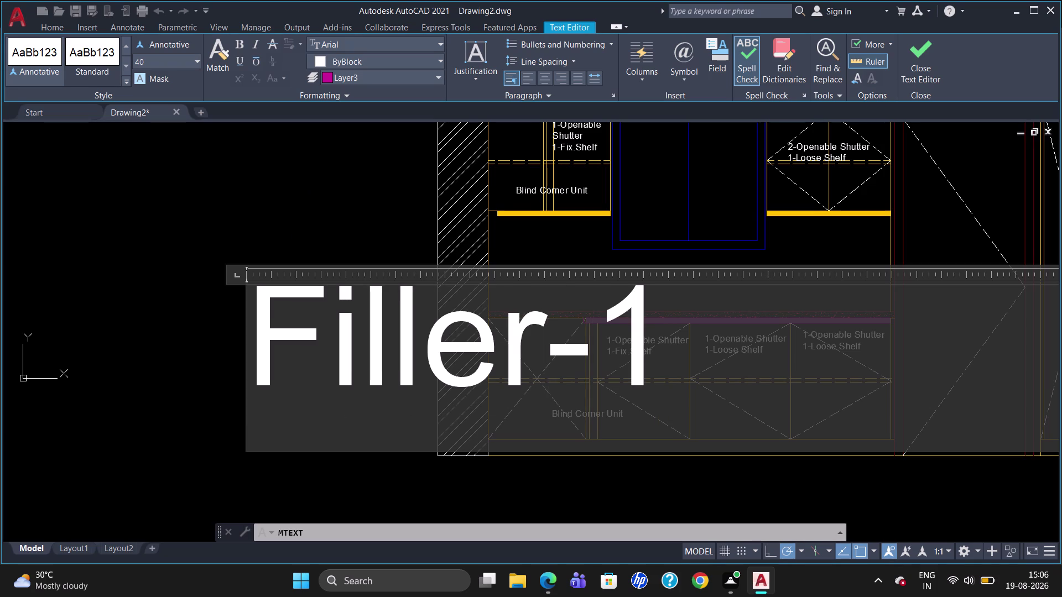
click(404, 496)
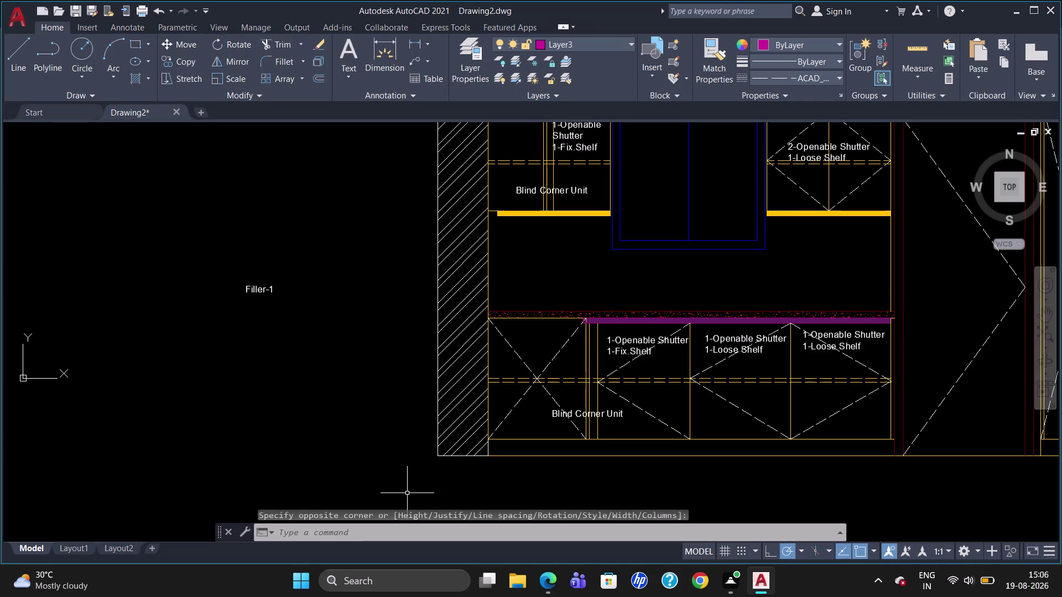
Rotate the Filler-1 label 90 degrees so it stands upright.
click(259, 289)
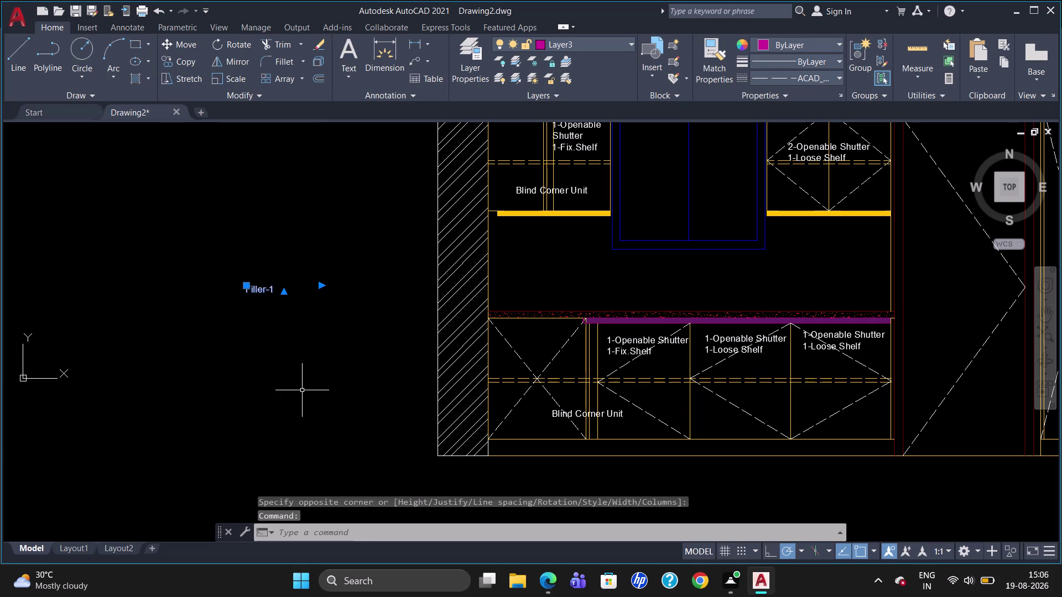
text(ro)
key(Return)
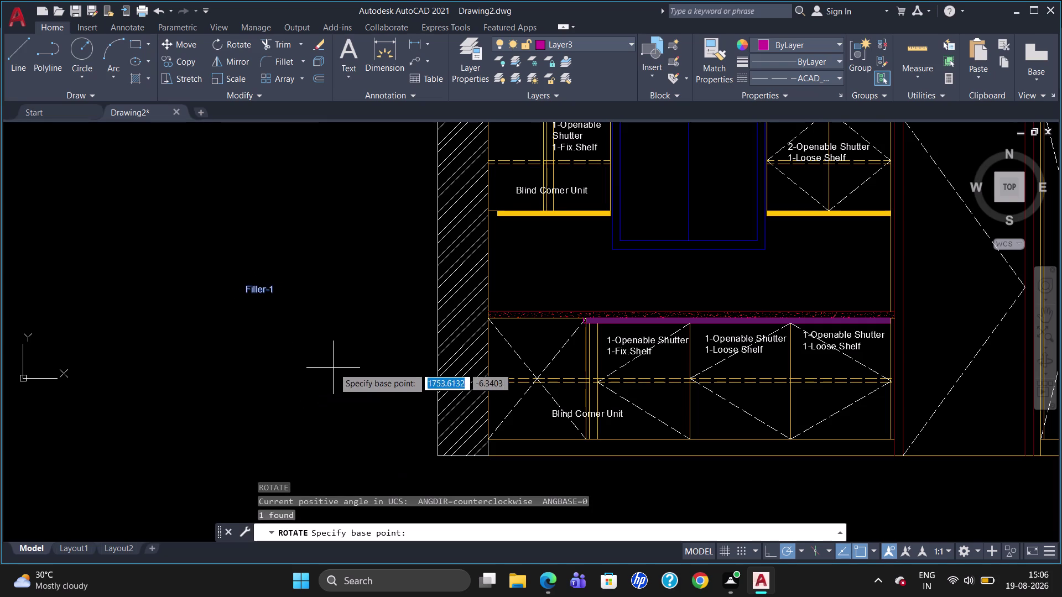
click(272, 288)
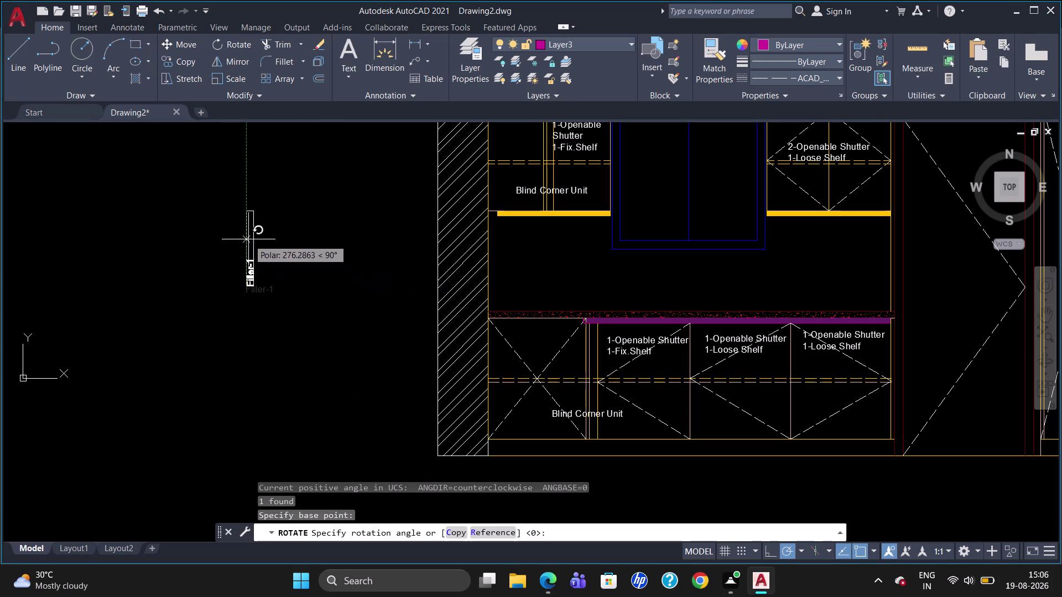
click(249, 238)
Copy the upright Filler-1 label into the filler strip beside the lower Blind Corner Unit.
click(247, 266)
text(c)
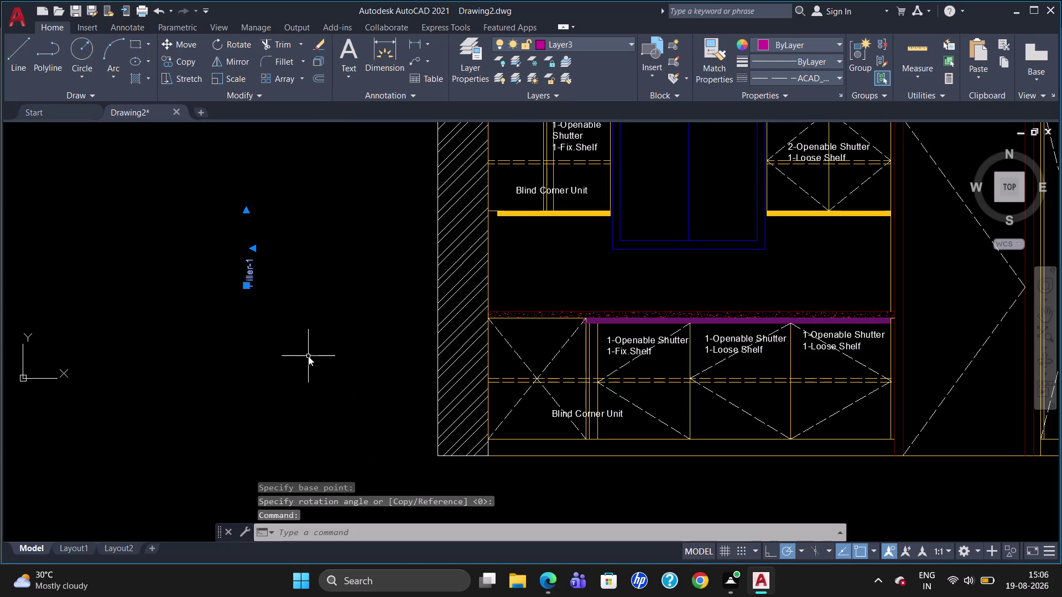
text(o)
key(Return)
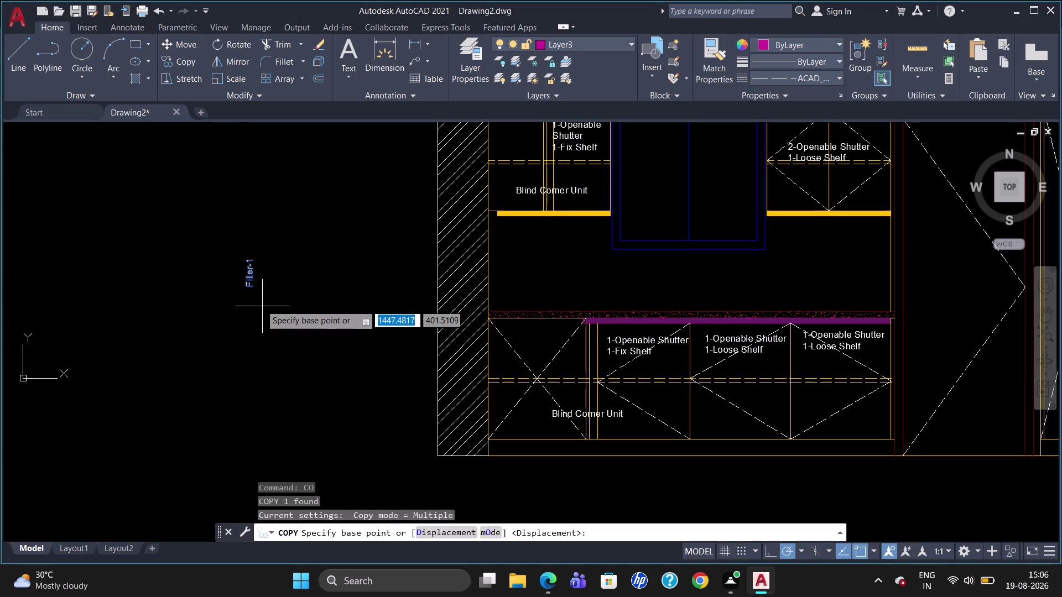
click(248, 288)
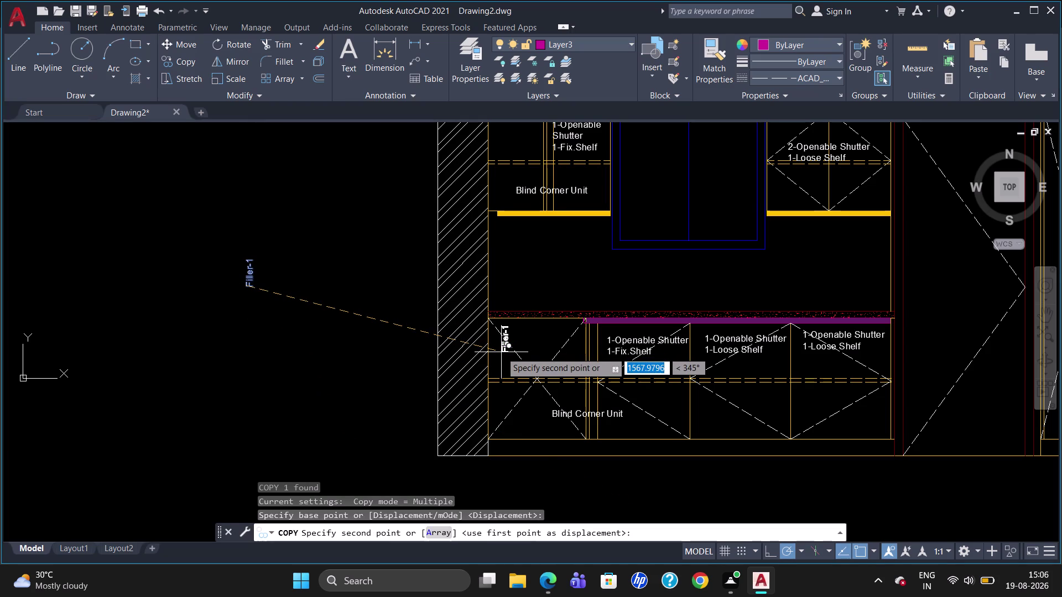
scroll(up, 3)
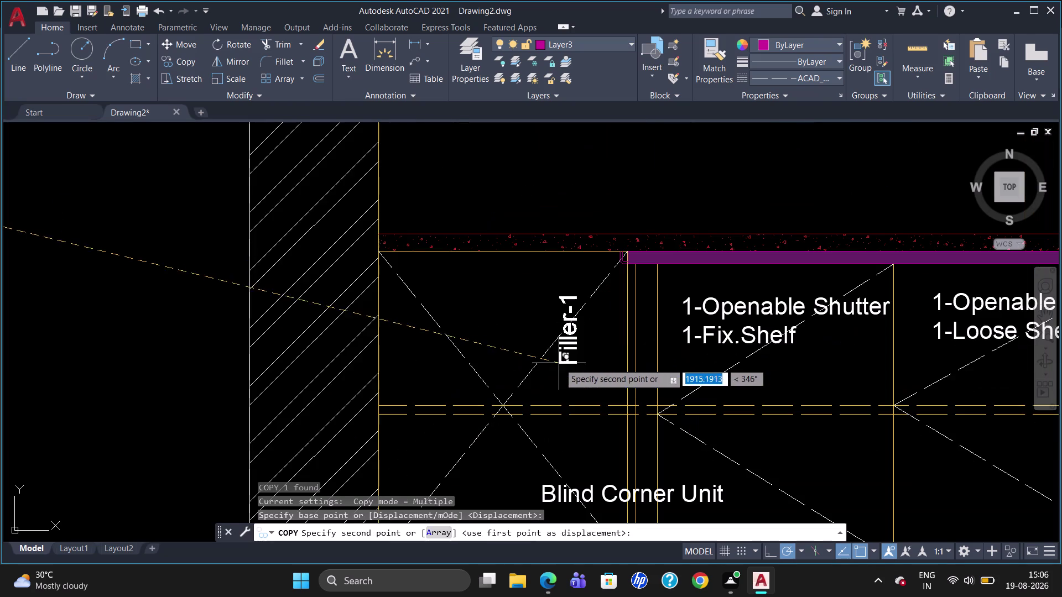
click(636, 371)
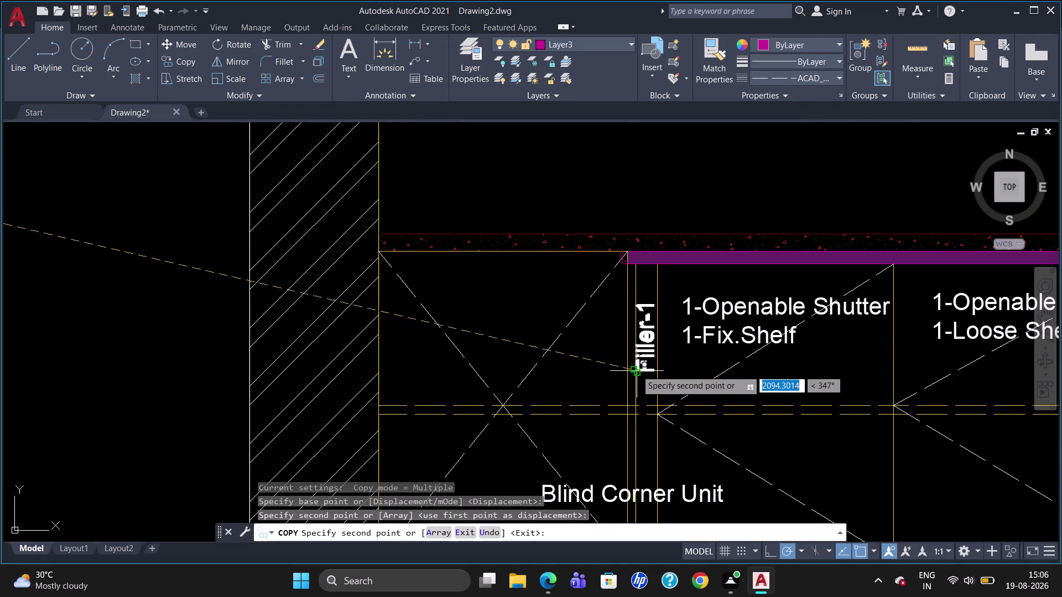
scroll(down, 3)
scroll(down, 3)
scroll(up, 3)
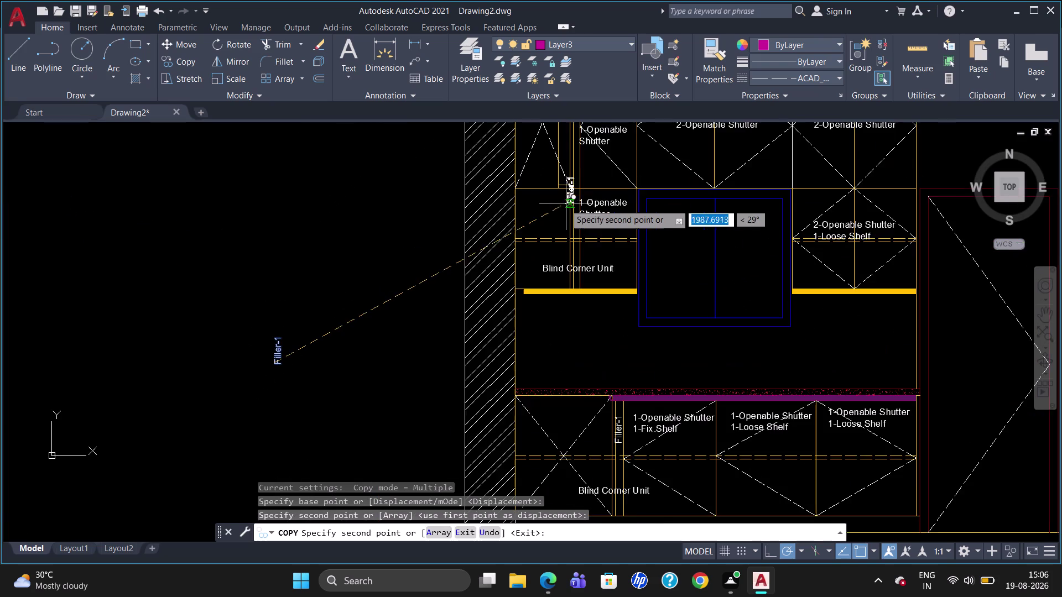
scroll(up, 3)
scroll(down, 3)
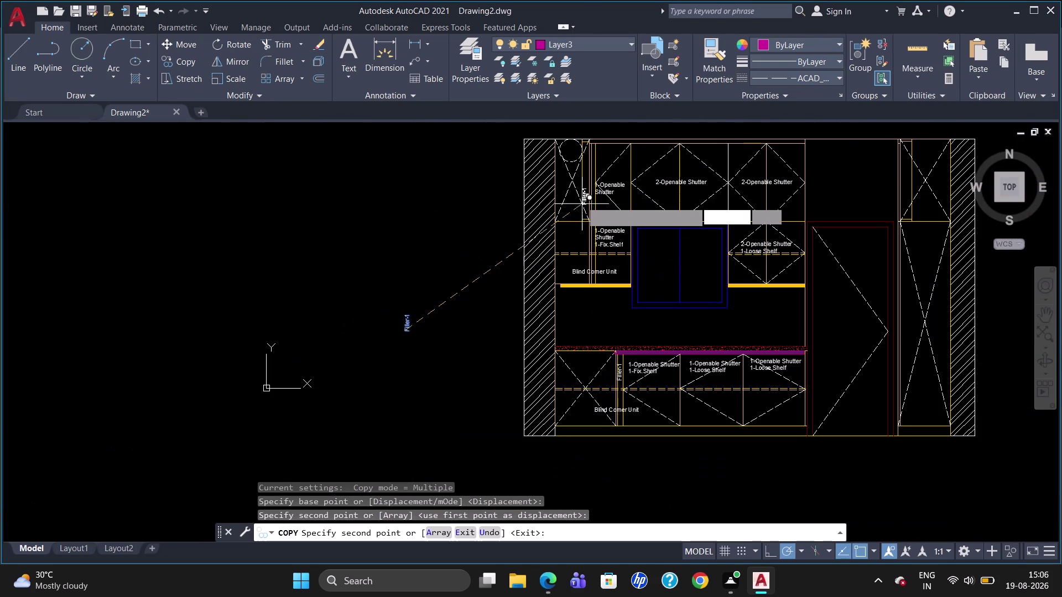
key(Escape)
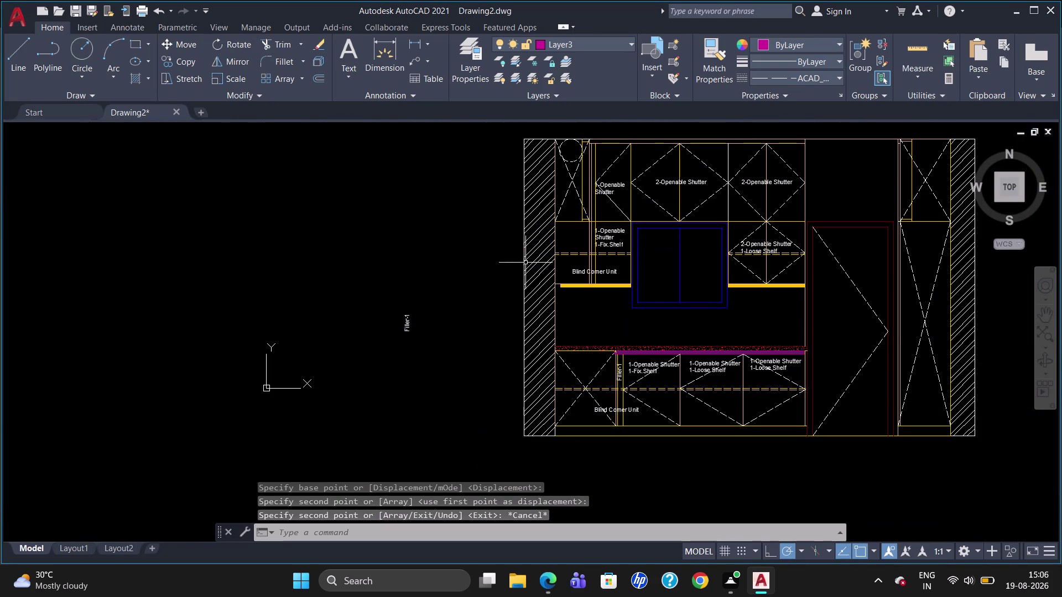
double_click(409, 325)
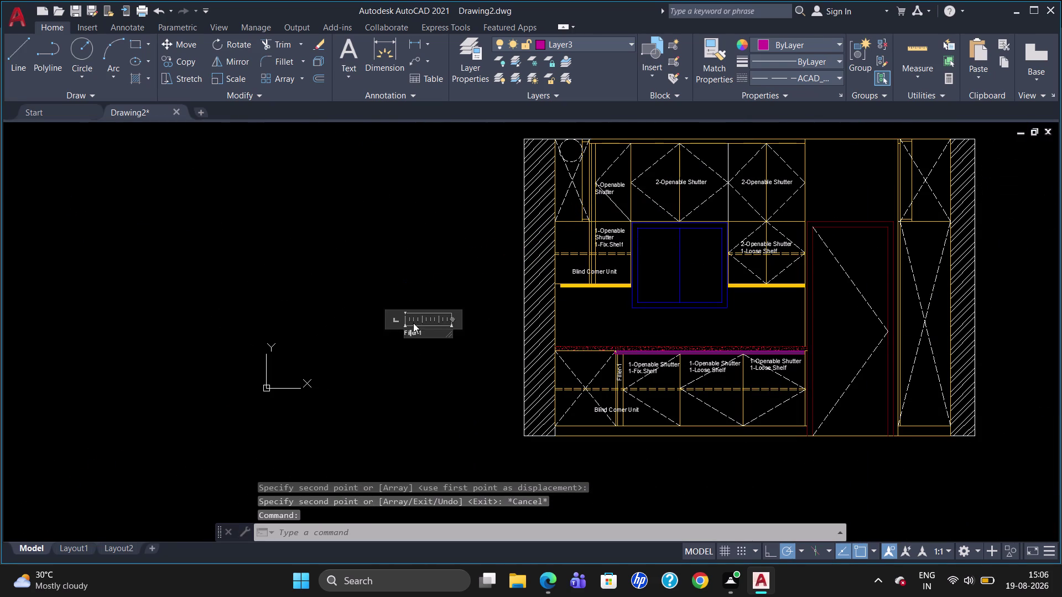
Change the loose label's text from Filler-1 to Filler-2.
click(431, 333)
key(BackSpace)
key(2)
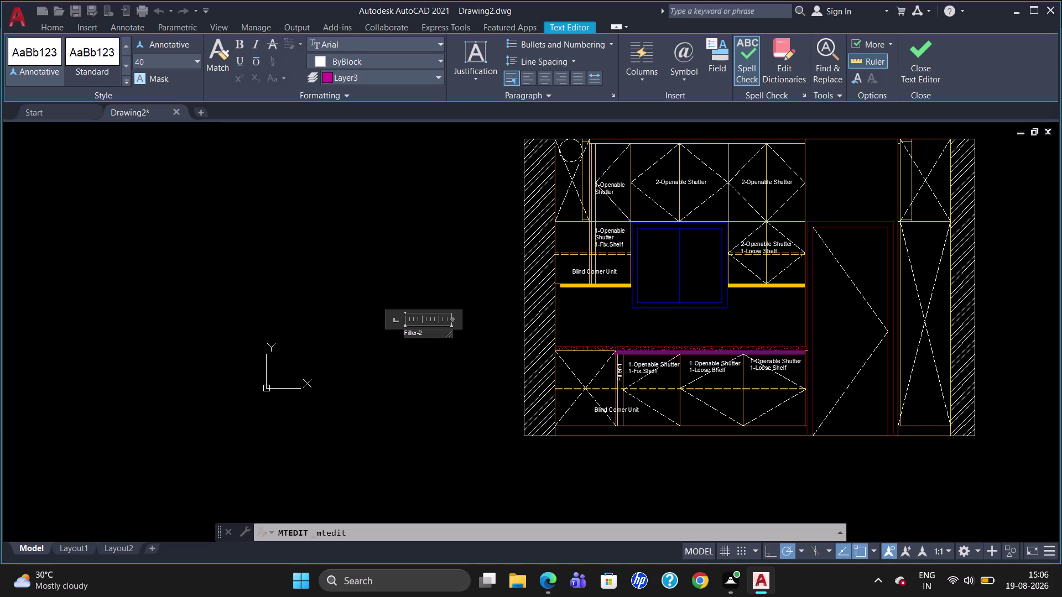
click(421, 378)
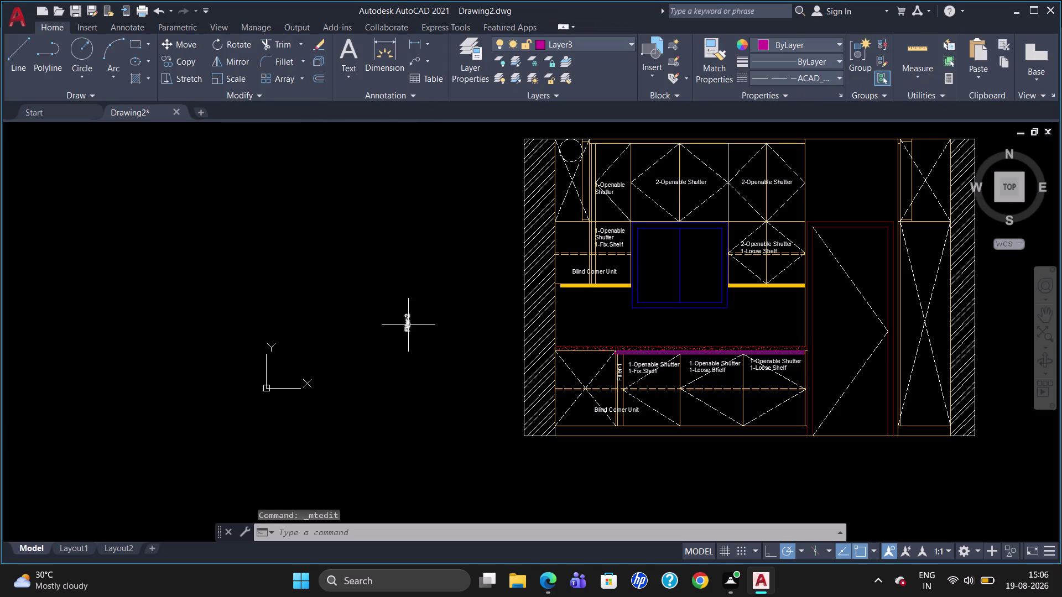
Copy the Filler-2 label beside the two upper corner-unit shutters.
click(408, 325)
text(co)
key(Return)
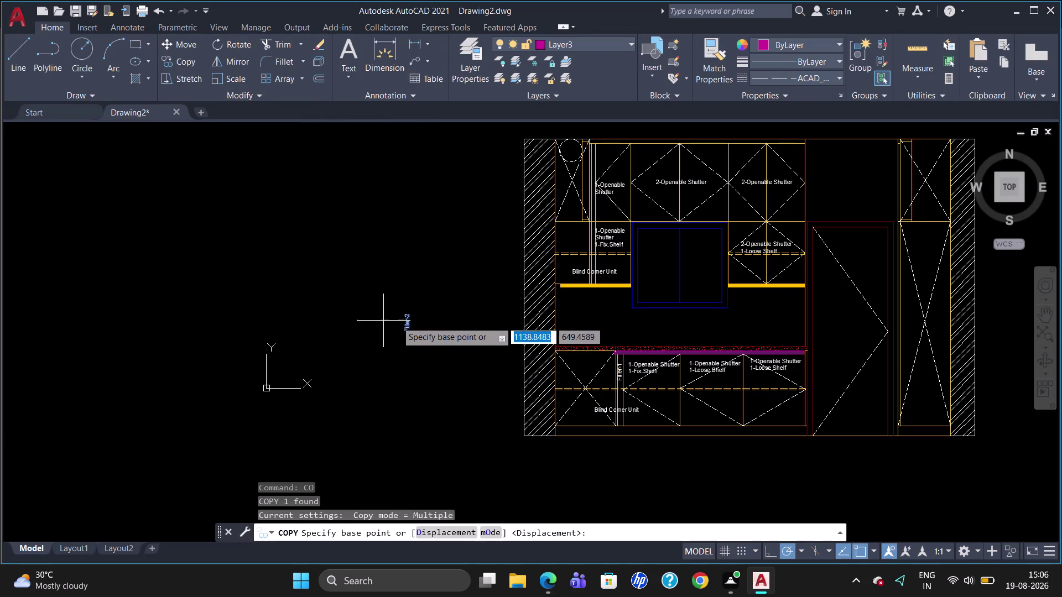
click(412, 329)
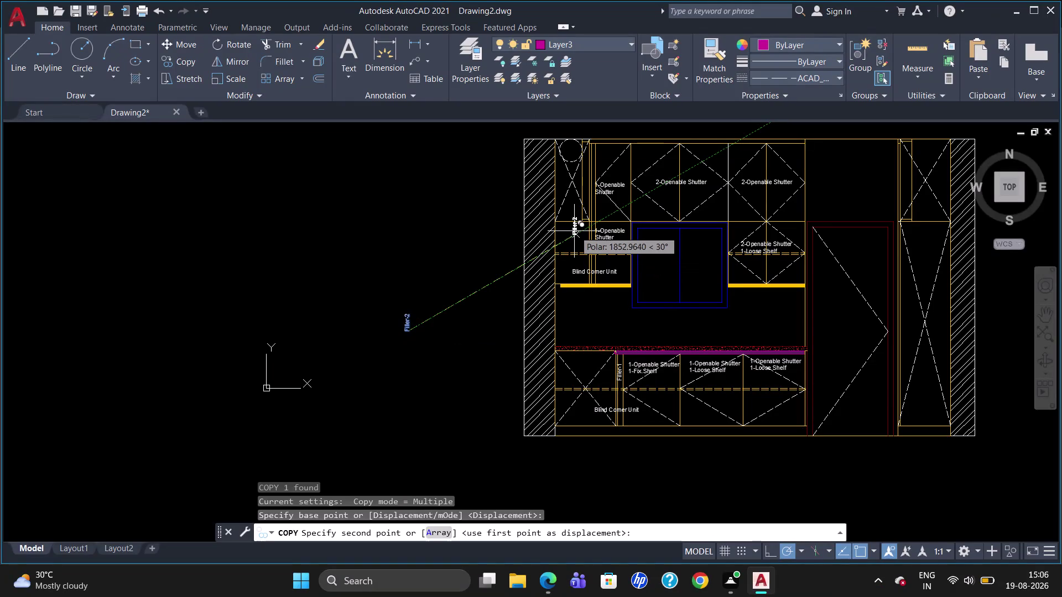
scroll(up, 3)
scroll(up, 3)
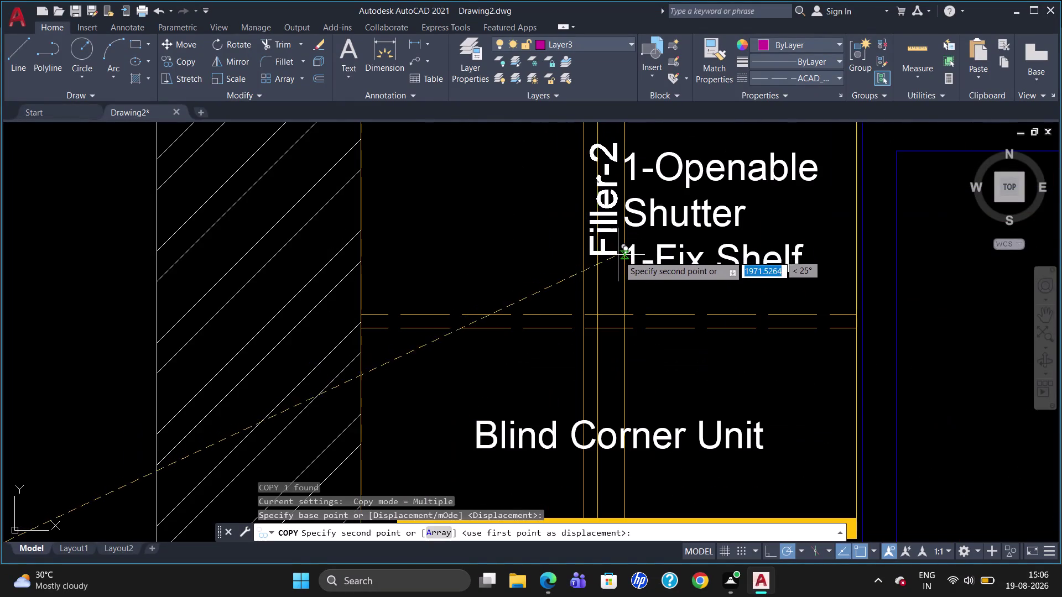
click(622, 270)
scroll(down, 3)
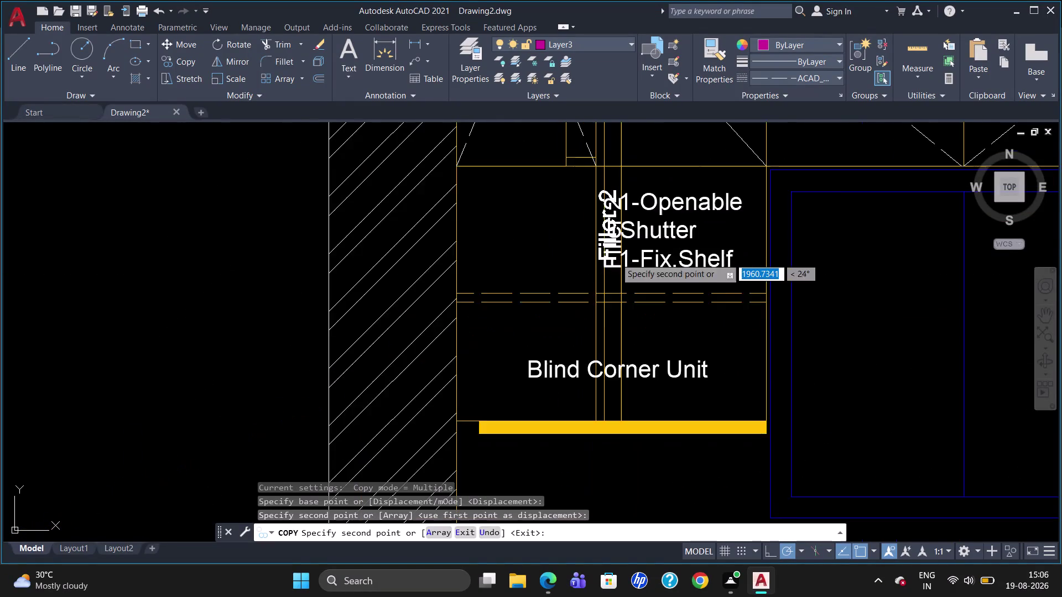
scroll(down, 3)
scroll(up, 3)
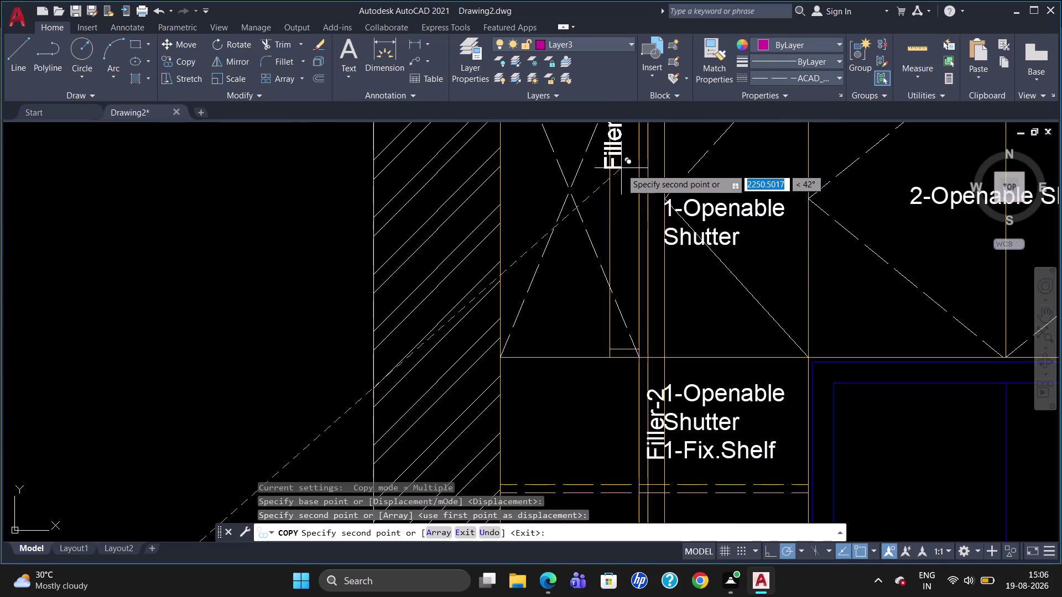
scroll(up, 3)
scroll(down, 3)
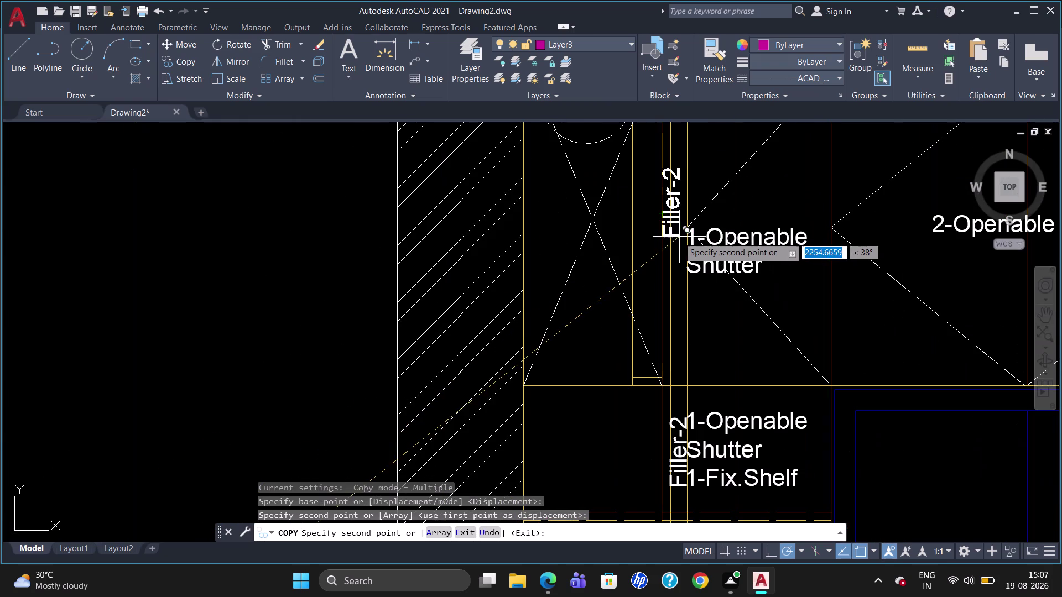
click(657, 229)
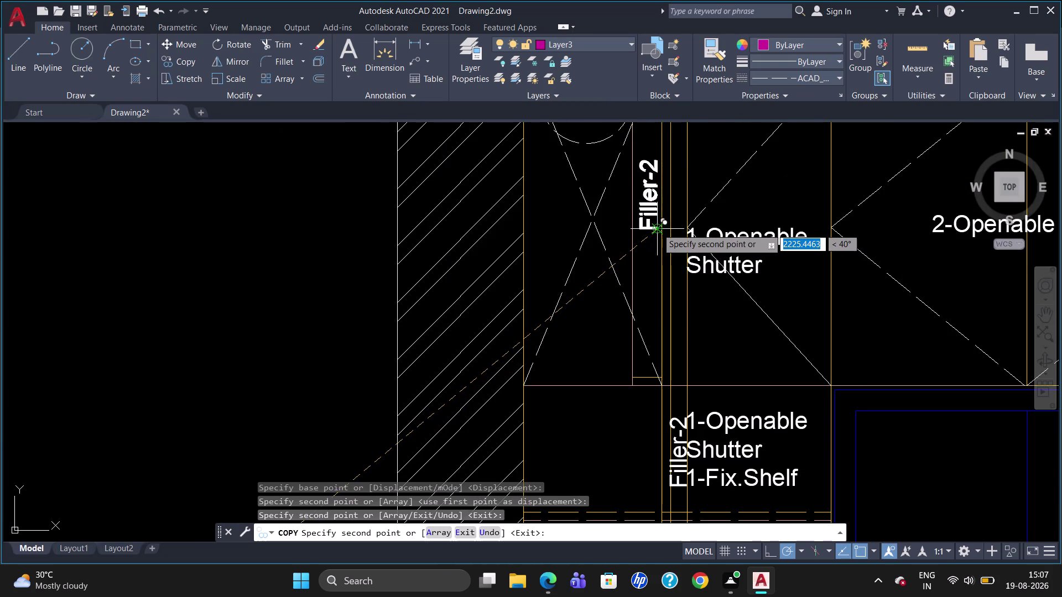
key(Escape)
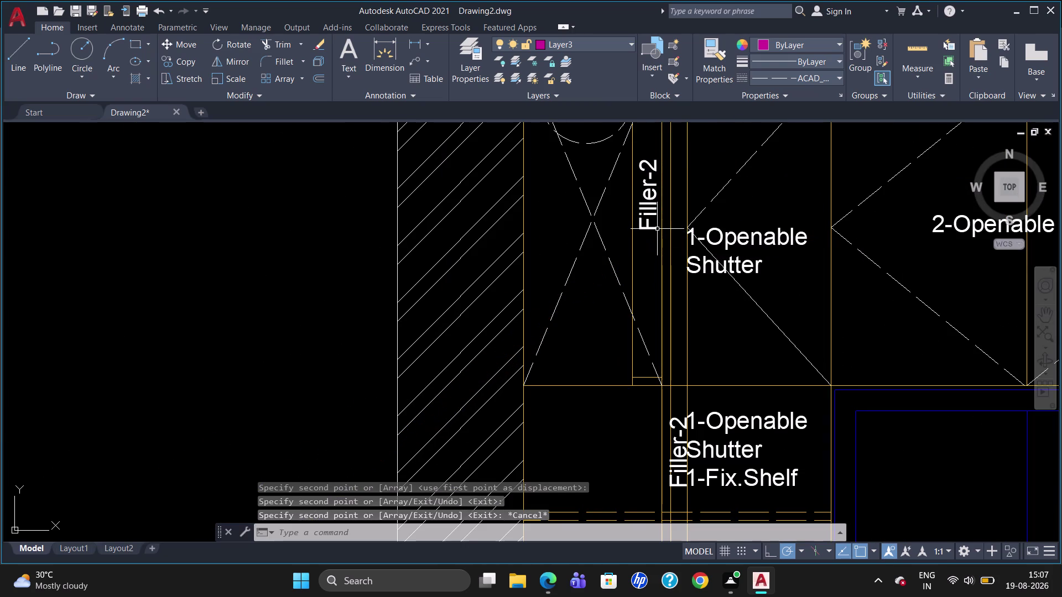
Delete the leftover original Filler-2 label.
scroll(down, 3)
scroll(up, 3)
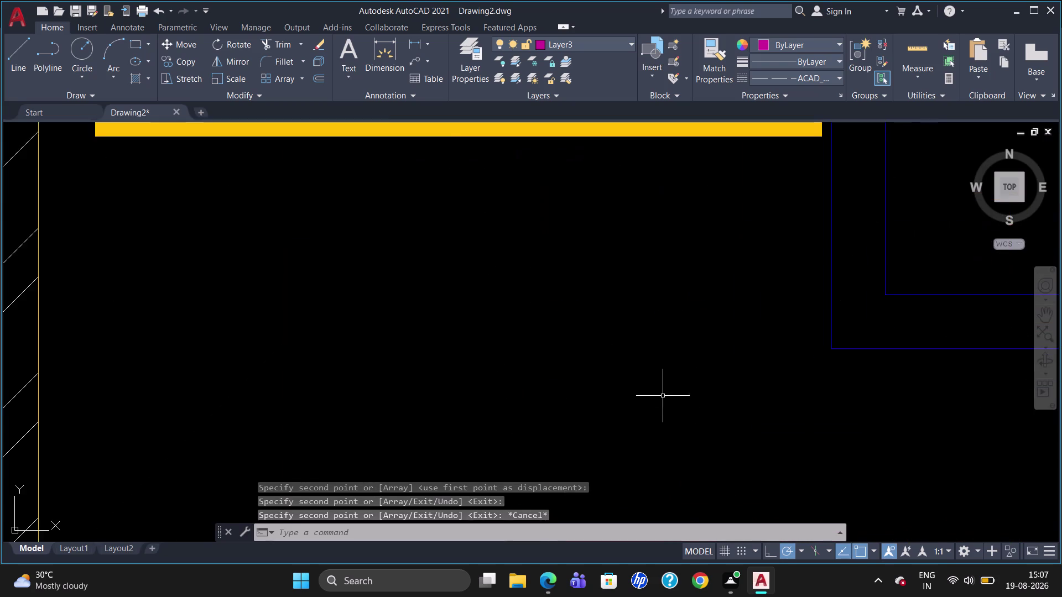
scroll(down, 3)
drag(490, 426, 448, 401)
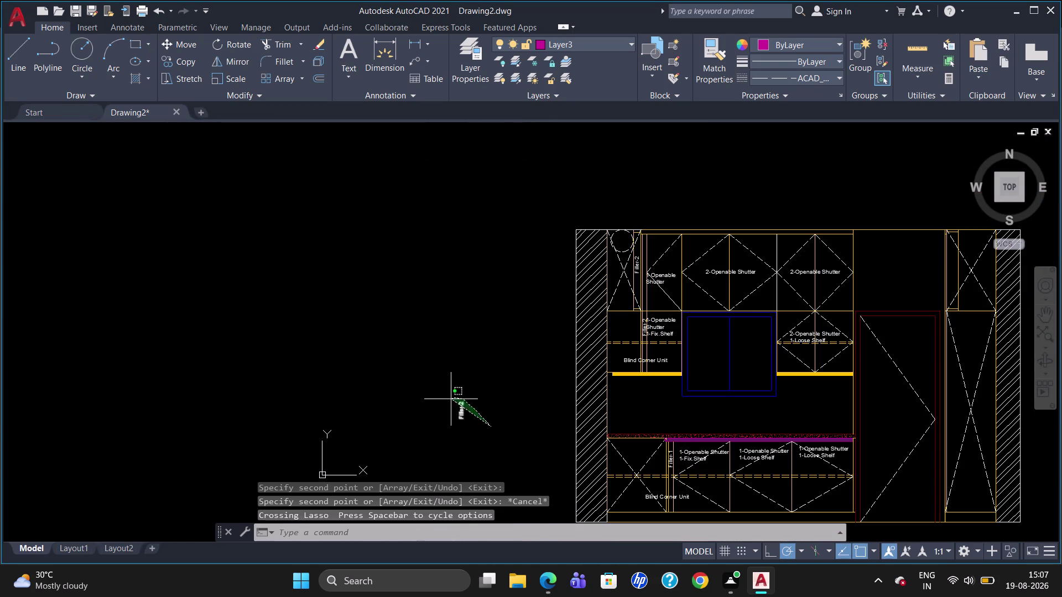
key(Delete)
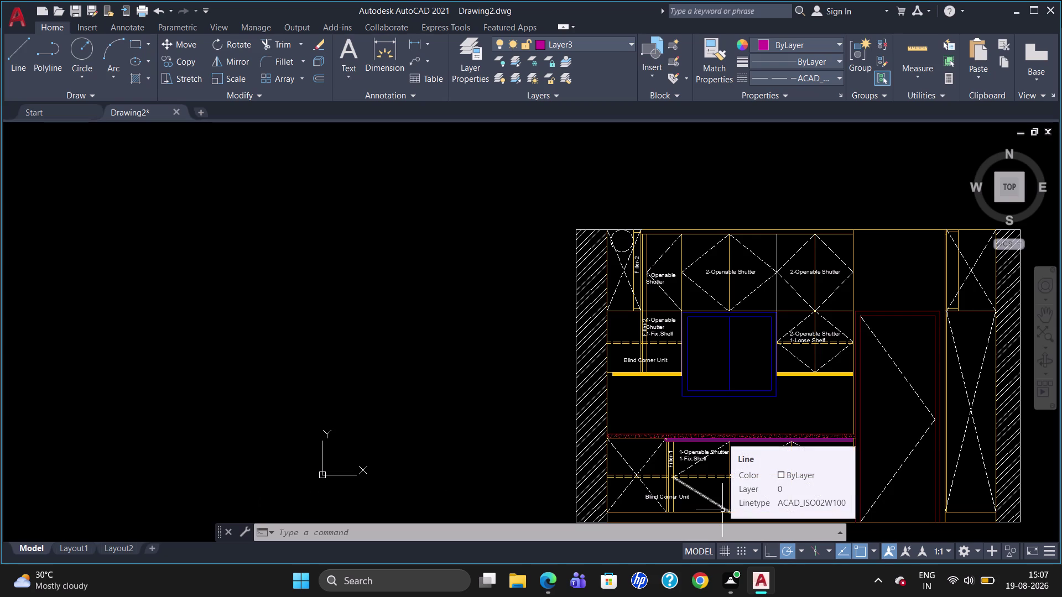
scroll(up, 3)
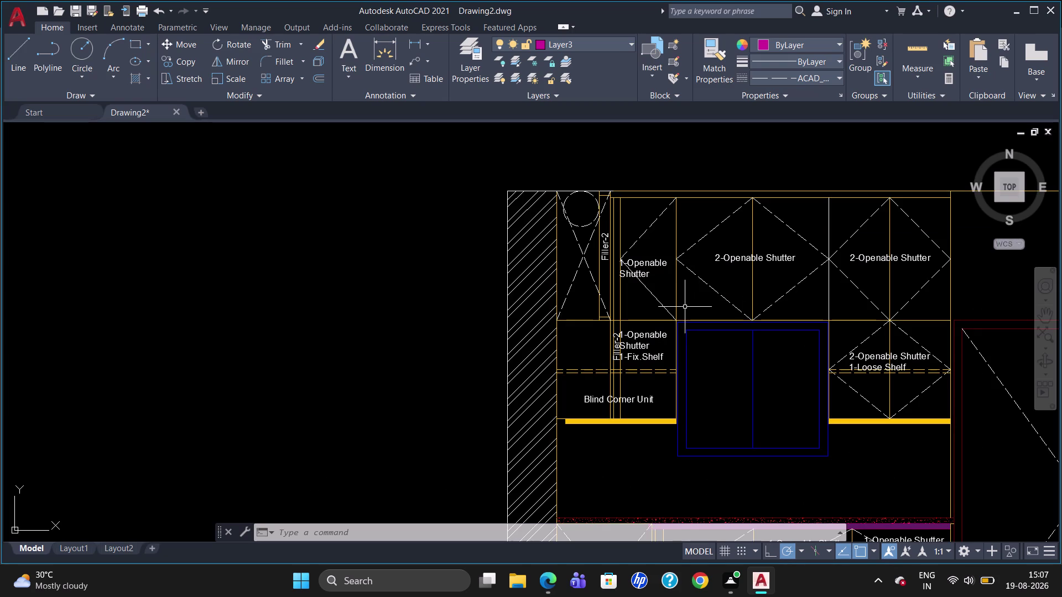
Write a red 'S2' multiline text label with height 40 below the shutter units.
key(t)
key(Return)
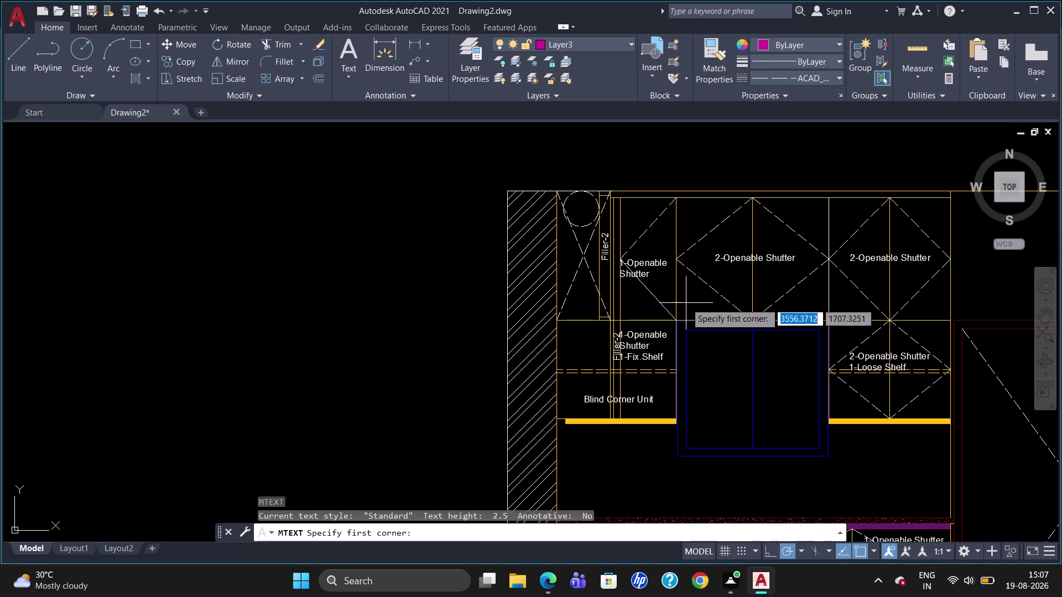
click(685, 302)
click(699, 314)
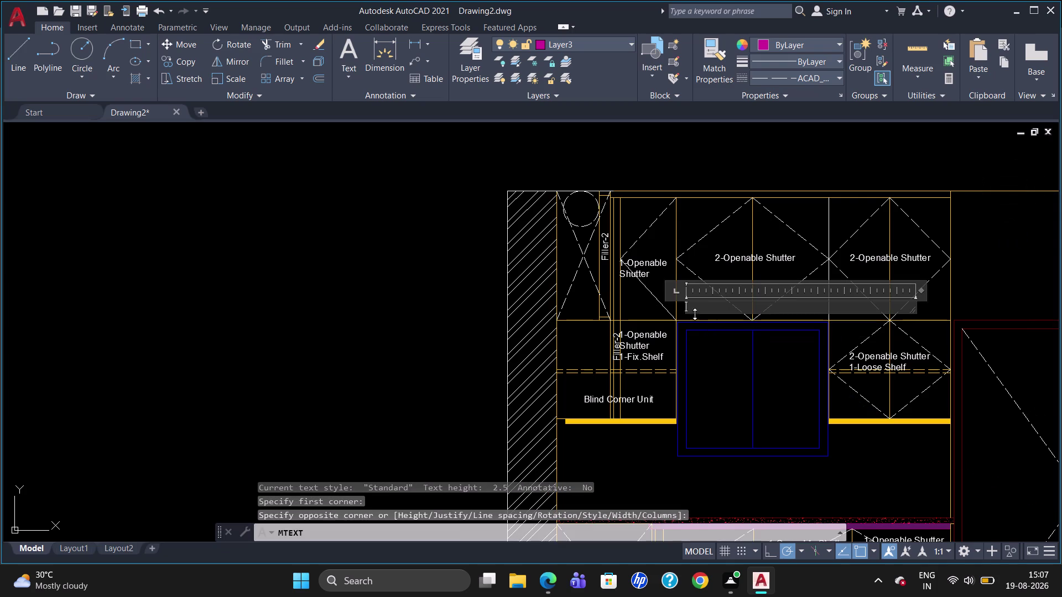
click(164, 69)
key(BackSpace)
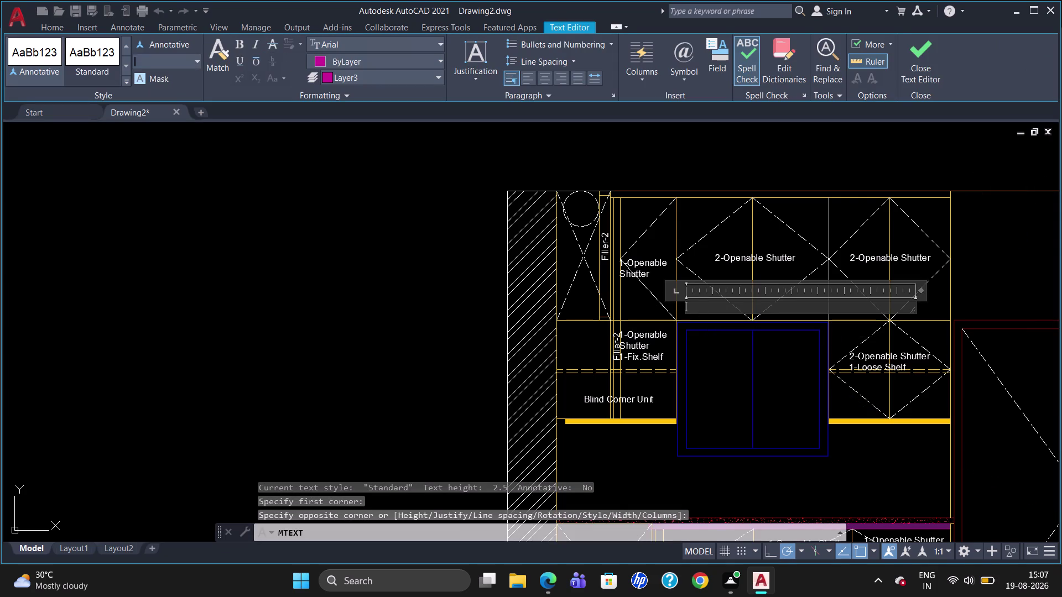
text(40)
key(Return)
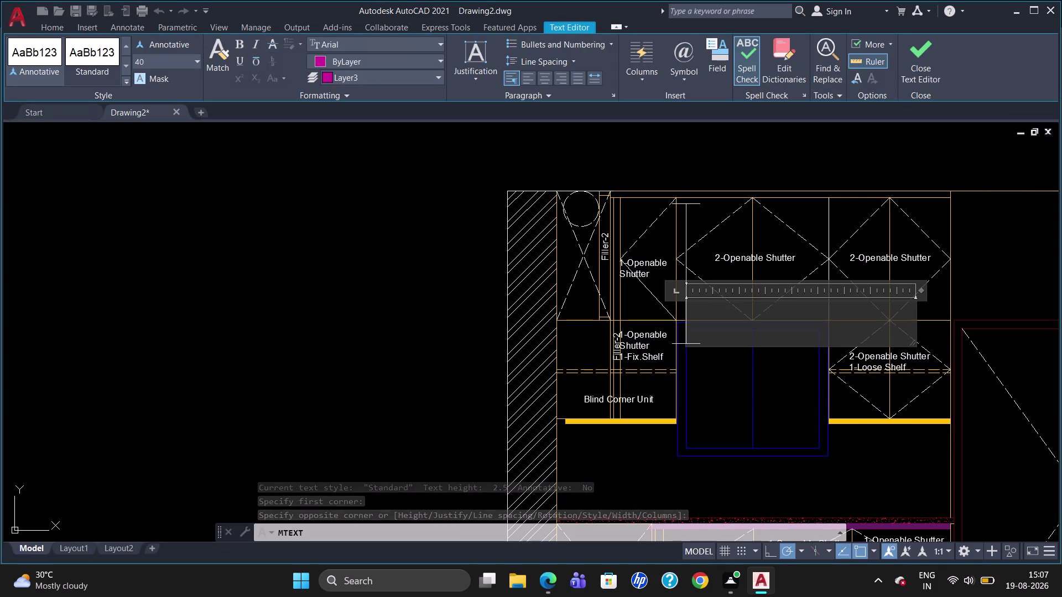
click(319, 59)
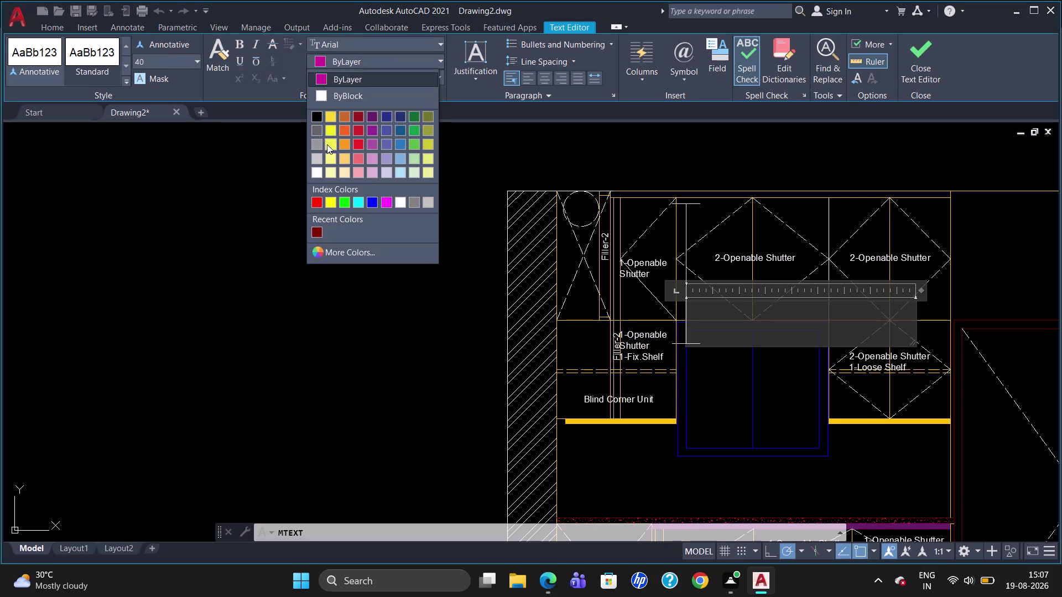
click(316, 203)
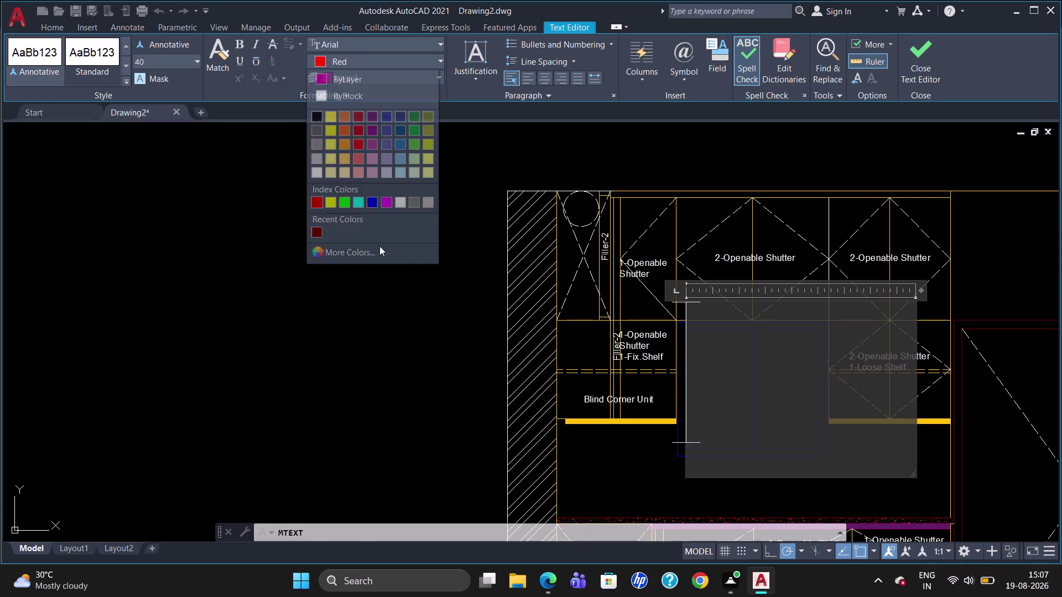
text(S2)
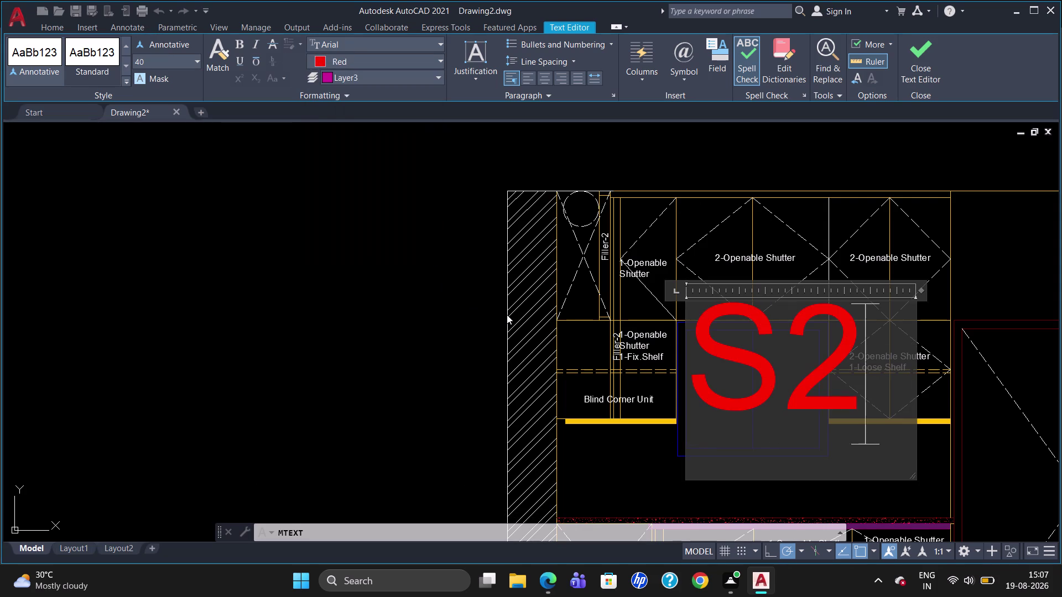
click(230, 345)
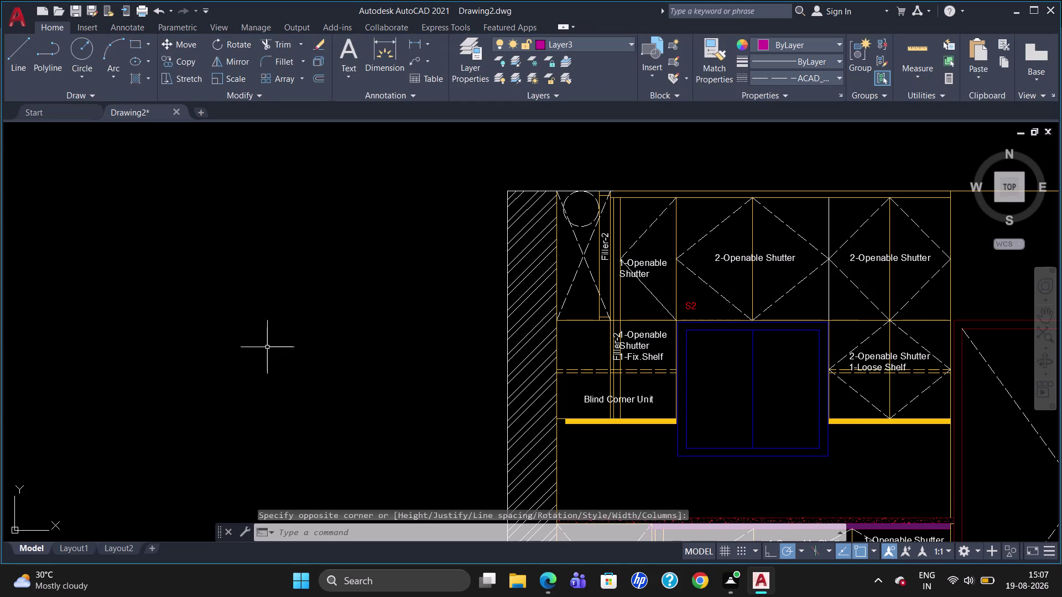
click(686, 307)
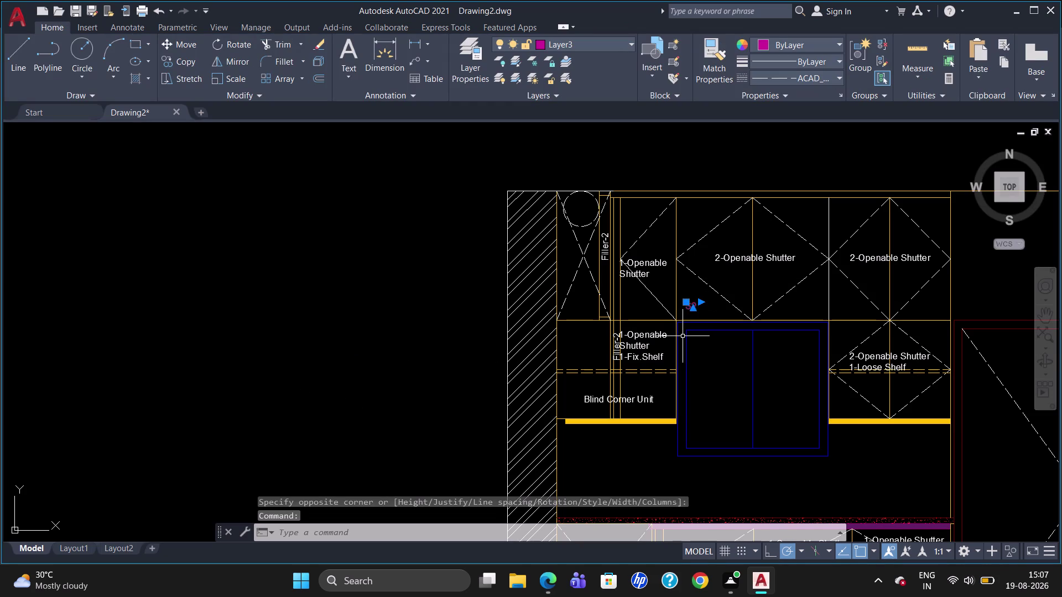
Copy the red S2 label to four corner positions on the upper shutter units.
text(CO)
key(Return)
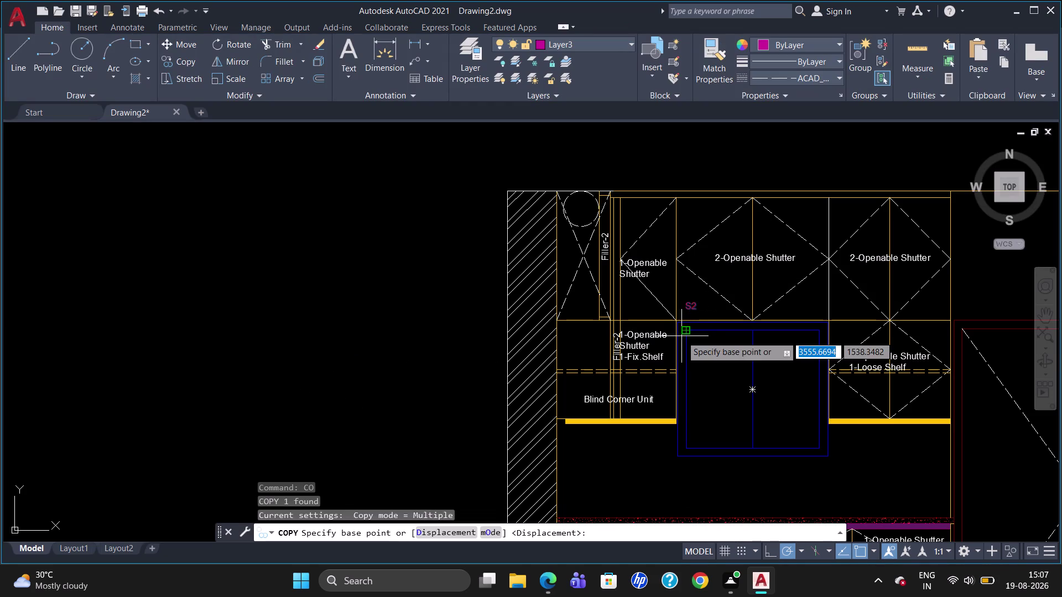
click(686, 305)
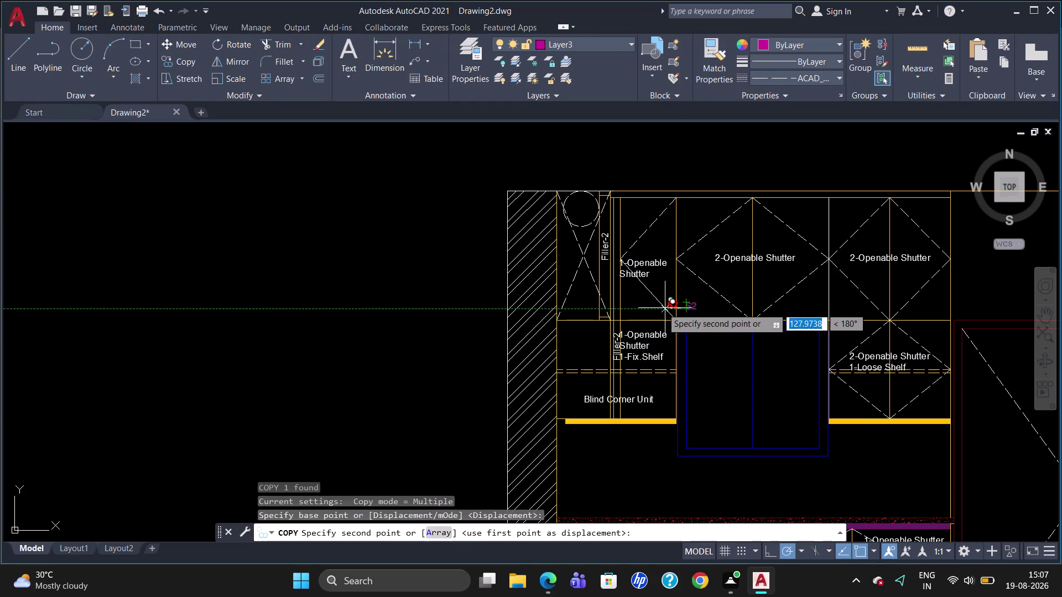
scroll(up, 3)
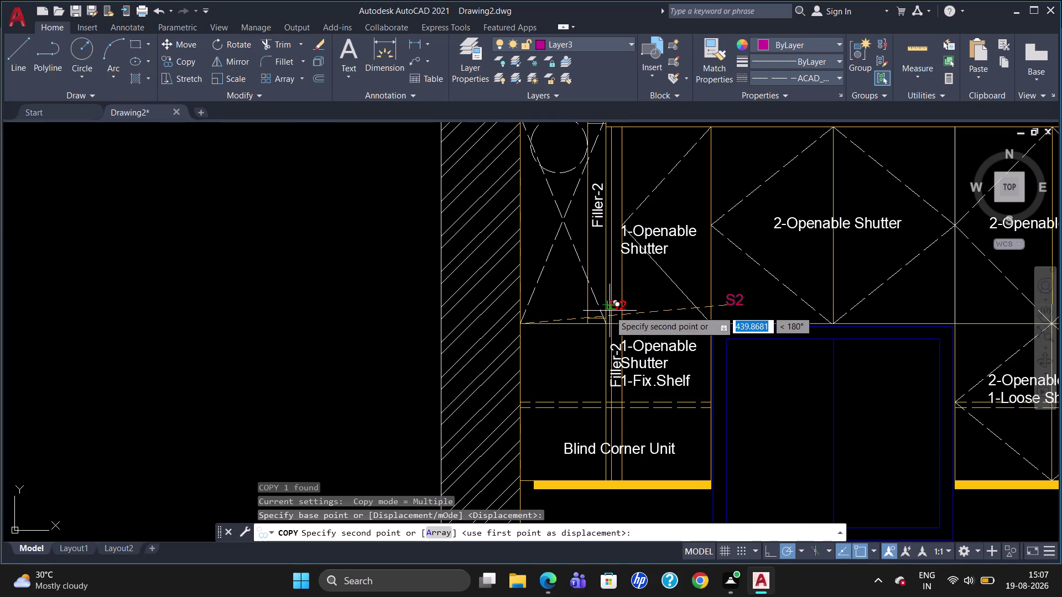
click(609, 310)
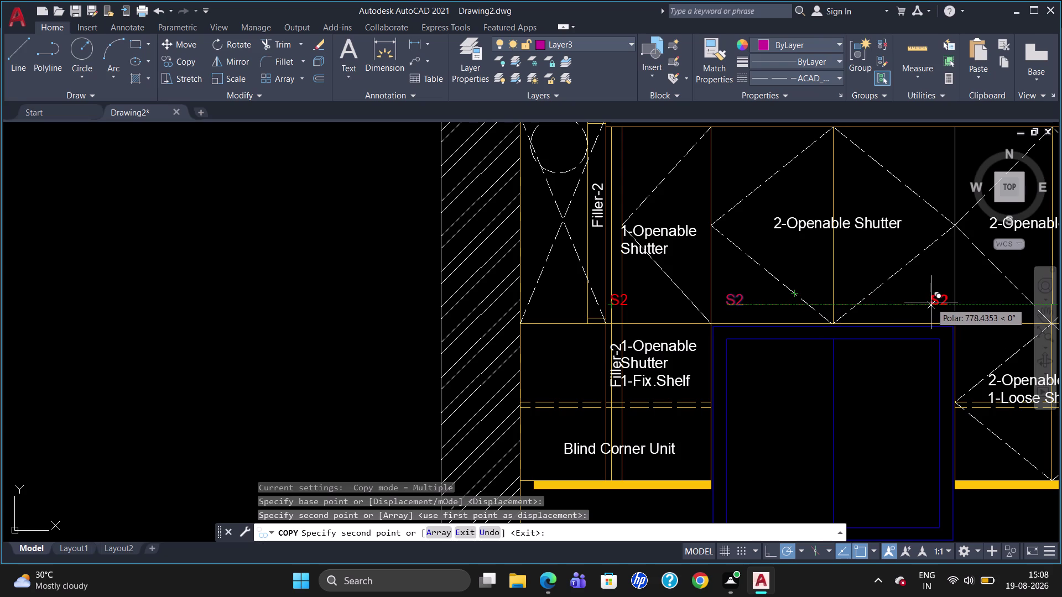
click(931, 302)
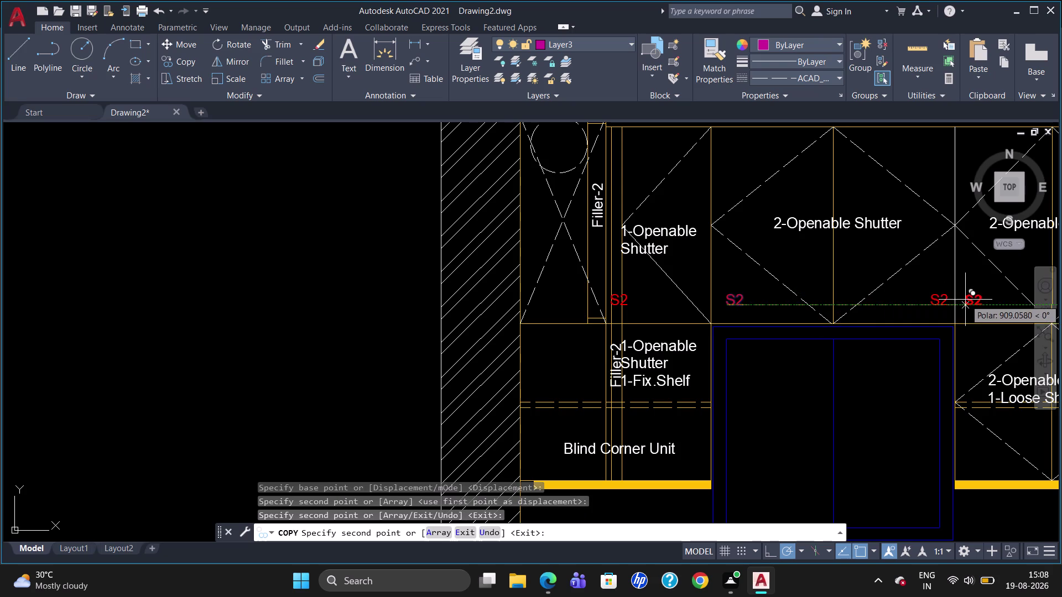
click(965, 299)
scroll(down, 3)
scroll(up, 3)
scroll(down, 3)
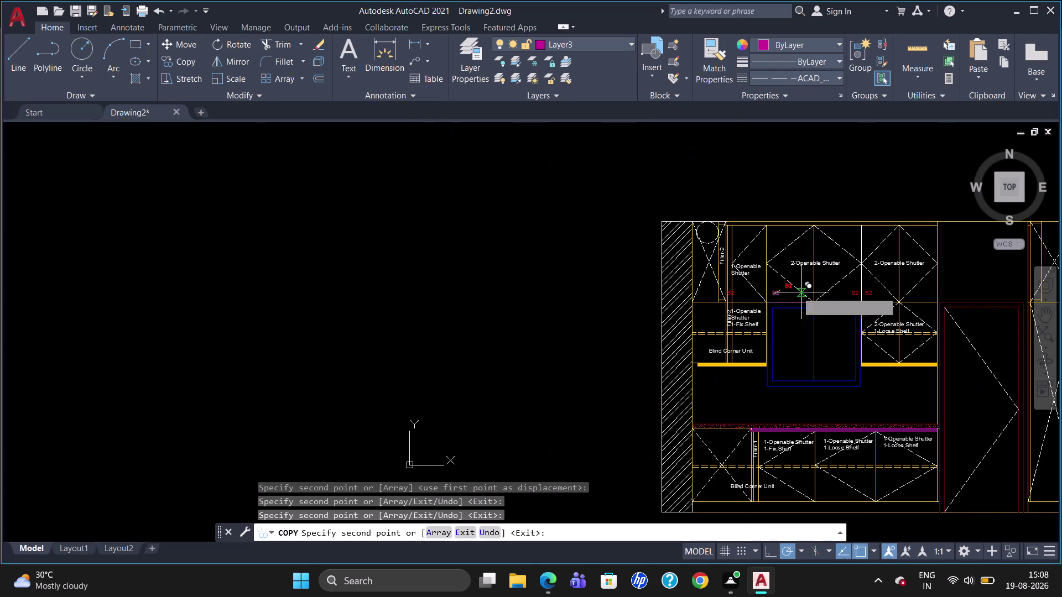
scroll(up, 3)
click(926, 294)
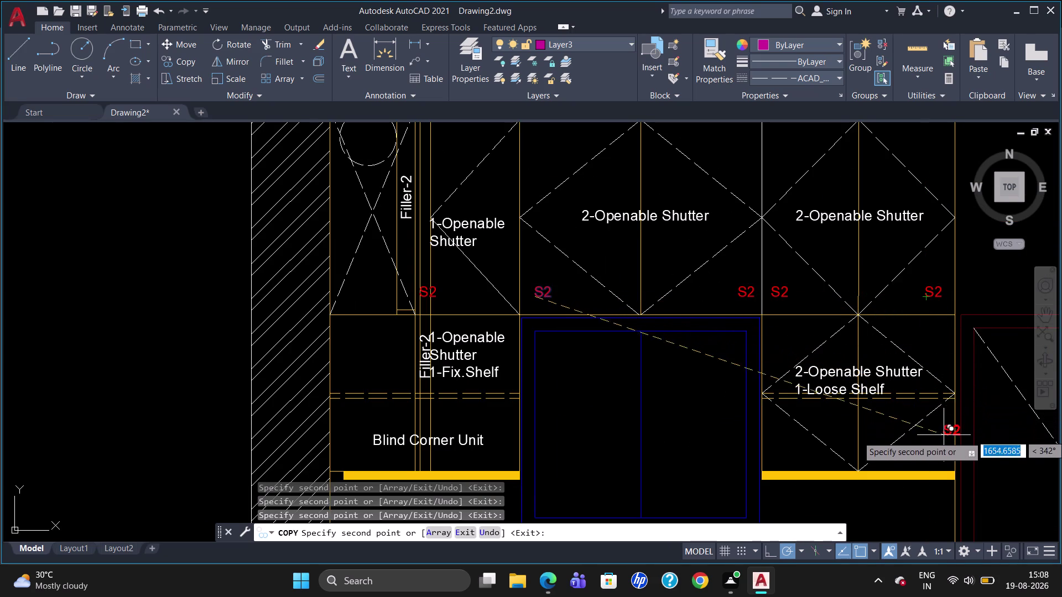
Place four more S2 copies along the lower units, including beside the Blind Corner Unit.
click(931, 458)
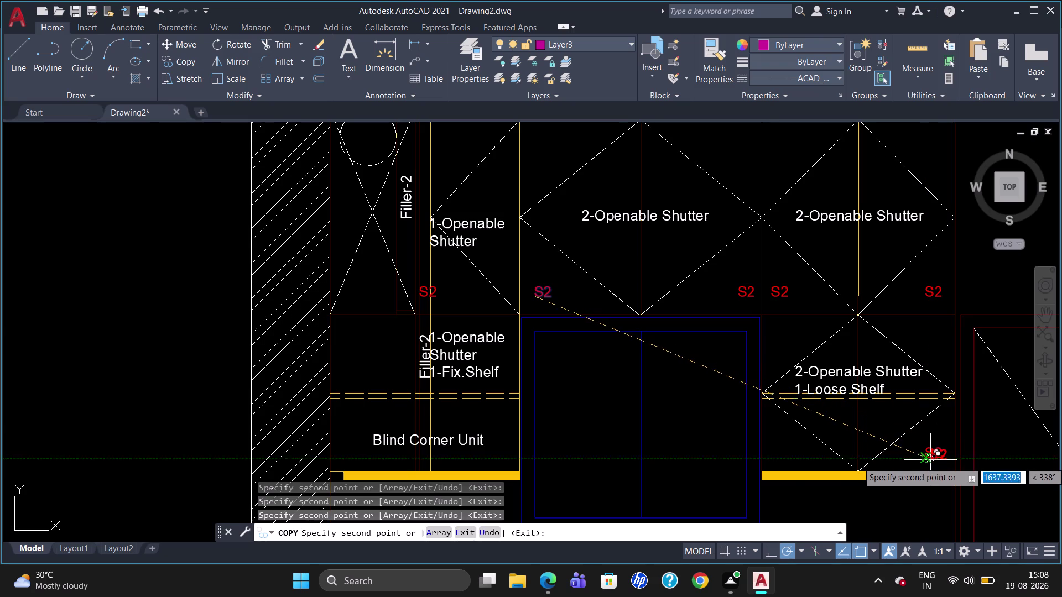
click(781, 458)
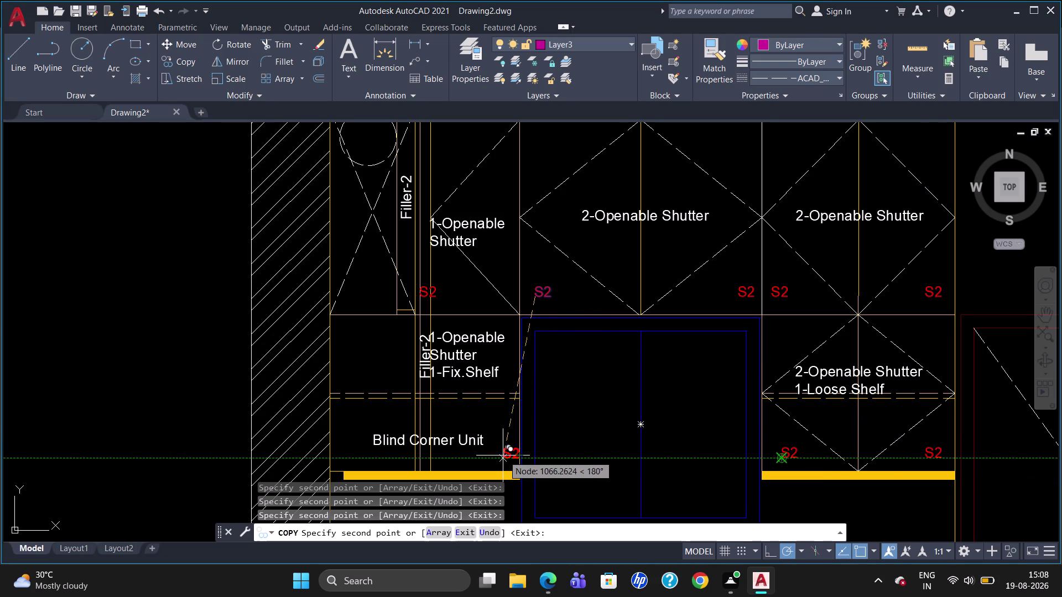
click(502, 456)
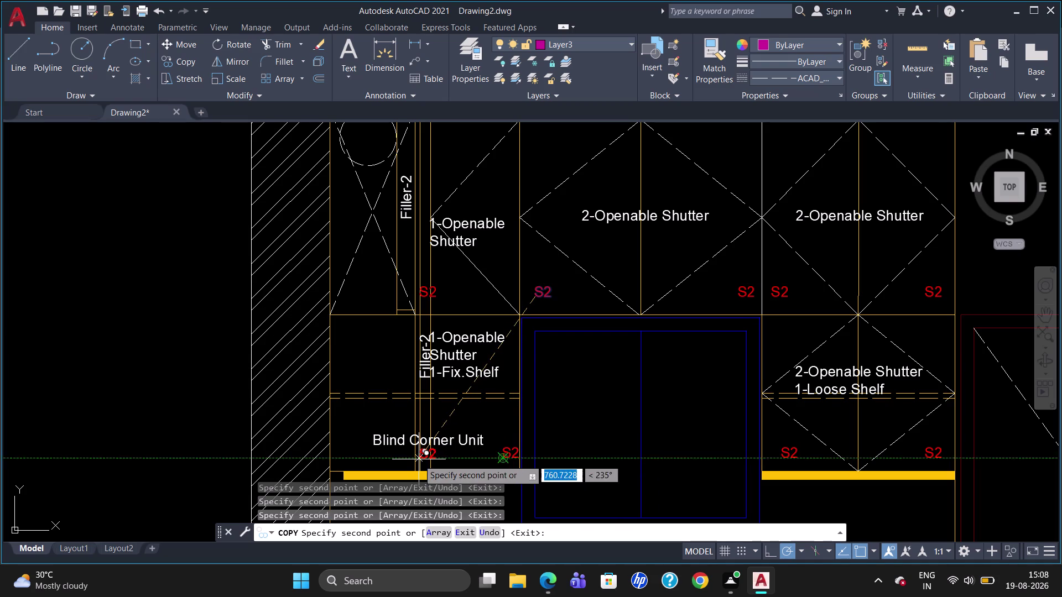
click(418, 460)
key(Escape)
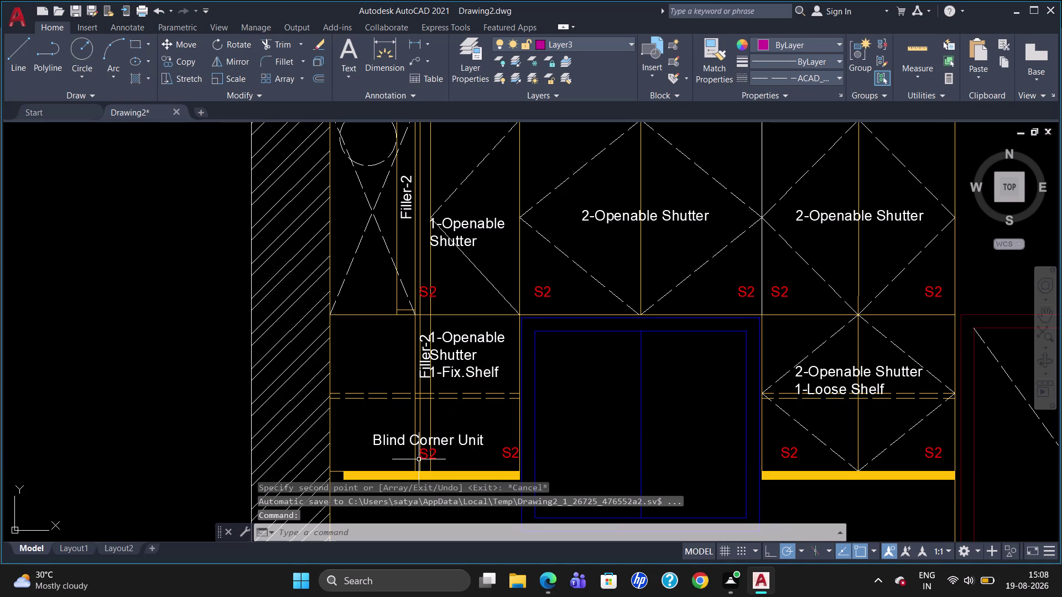
click(408, 205)
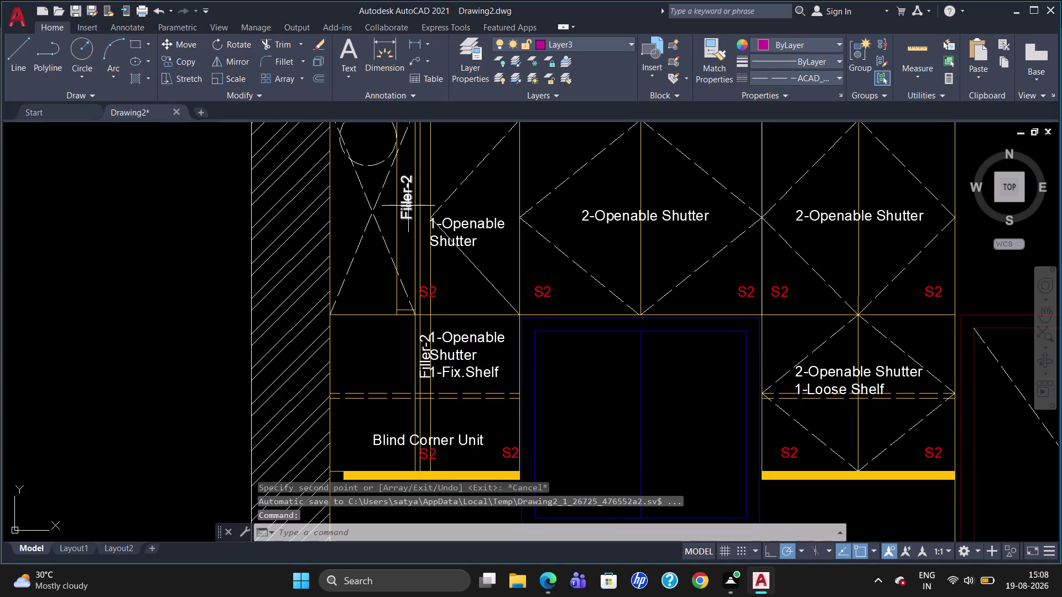
click(399, 216)
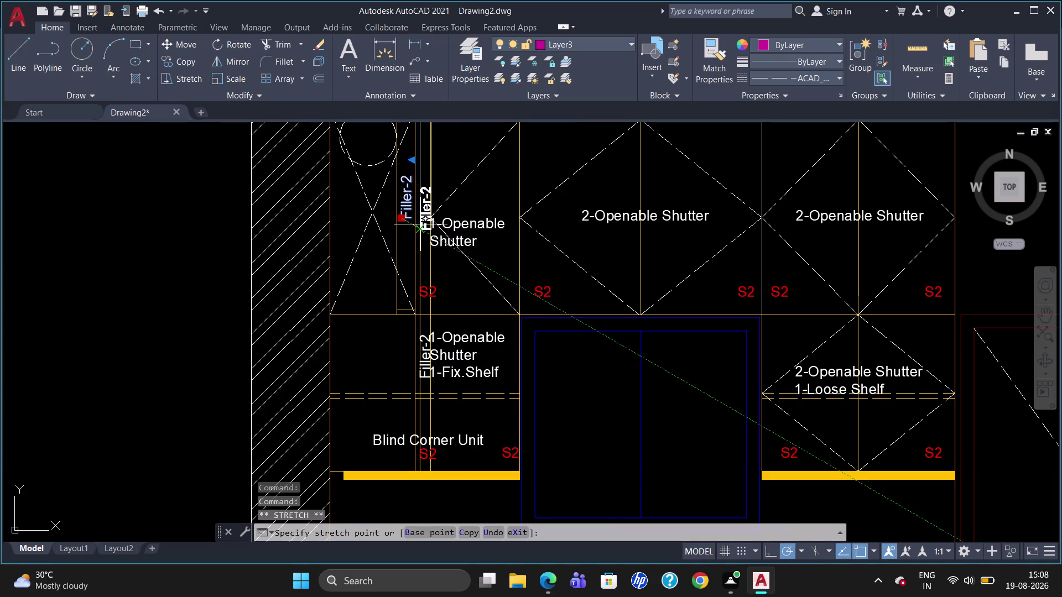
Nudge the upper Filler-2 label slightly right, then zoom to the lower cabinets.
click(421, 225)
key(Escape)
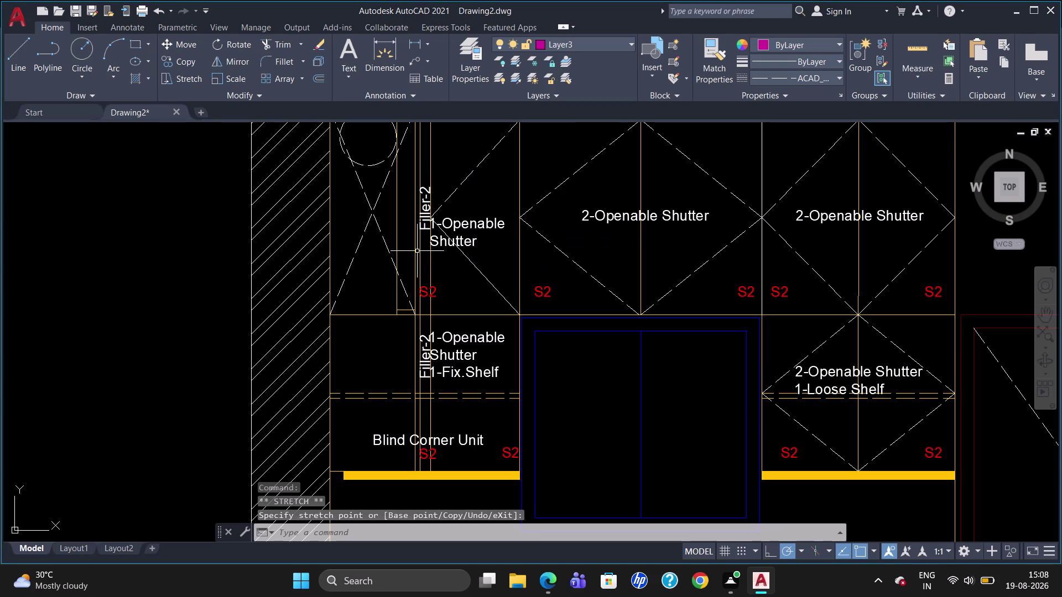
scroll(down, 3)
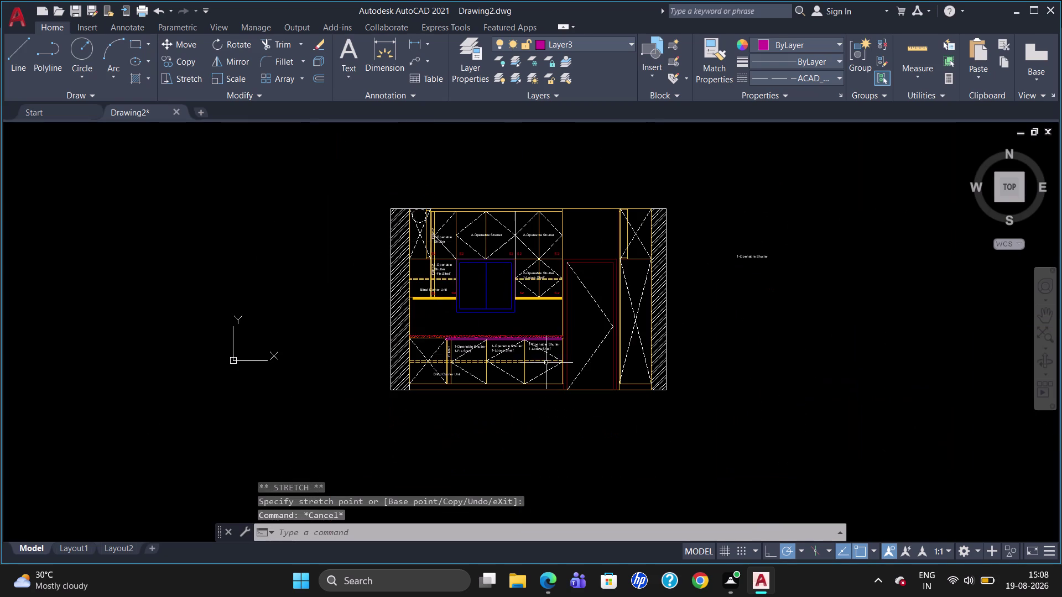
scroll(up, 3)
scroll(down, 3)
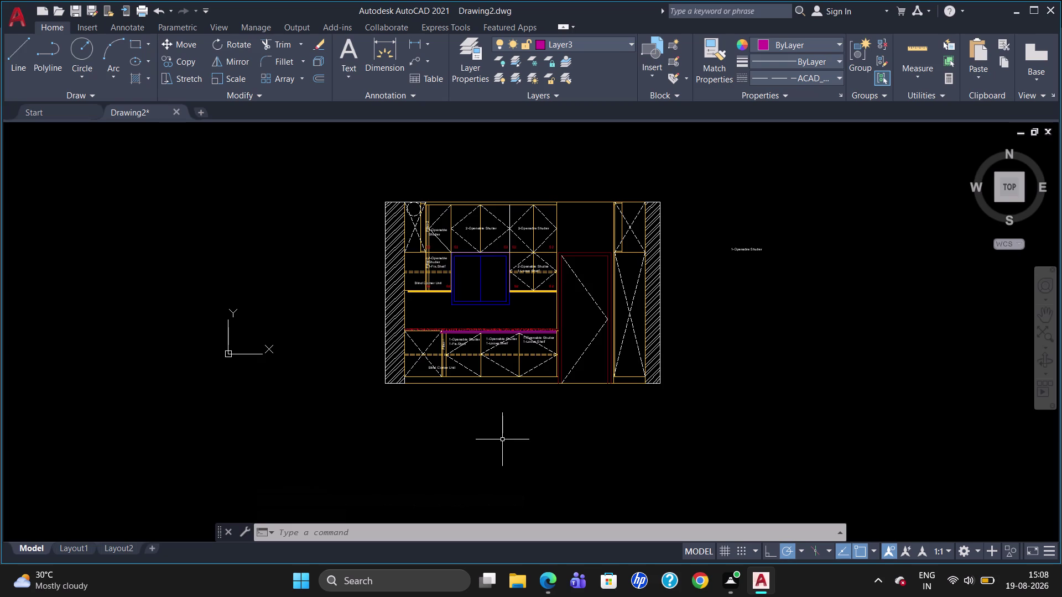
scroll(up, 3)
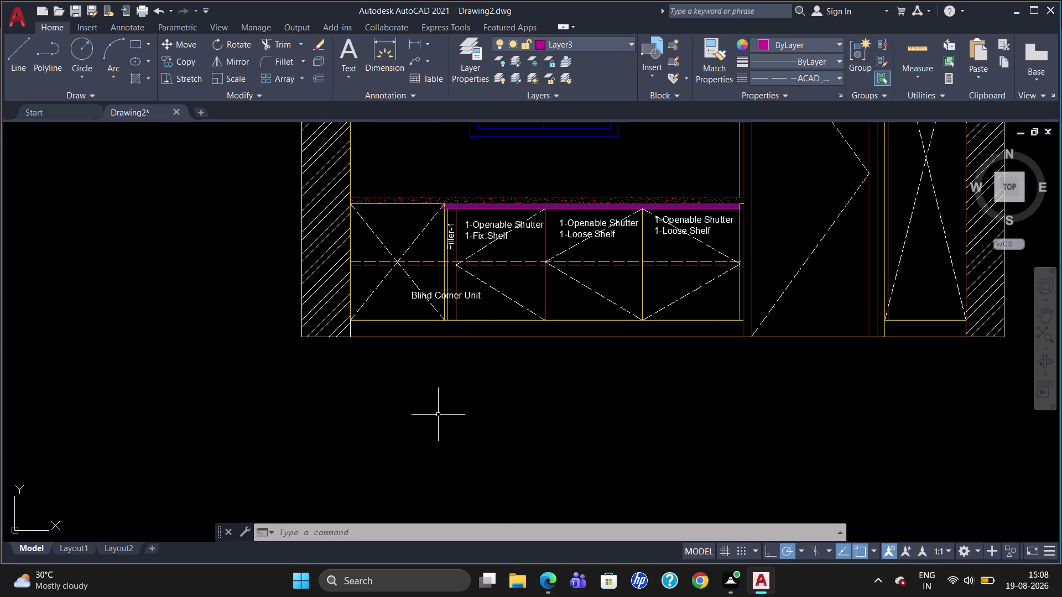
Draw a multiline text box below the Blind Corner Unit after a cancelled first attempt.
key(t)
key(Return)
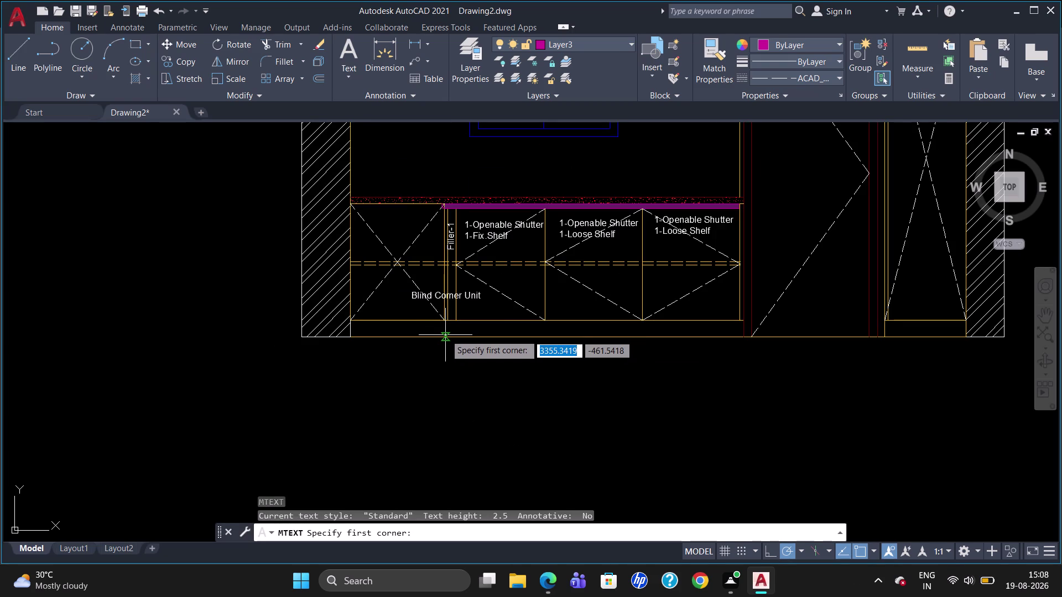
click(465, 306)
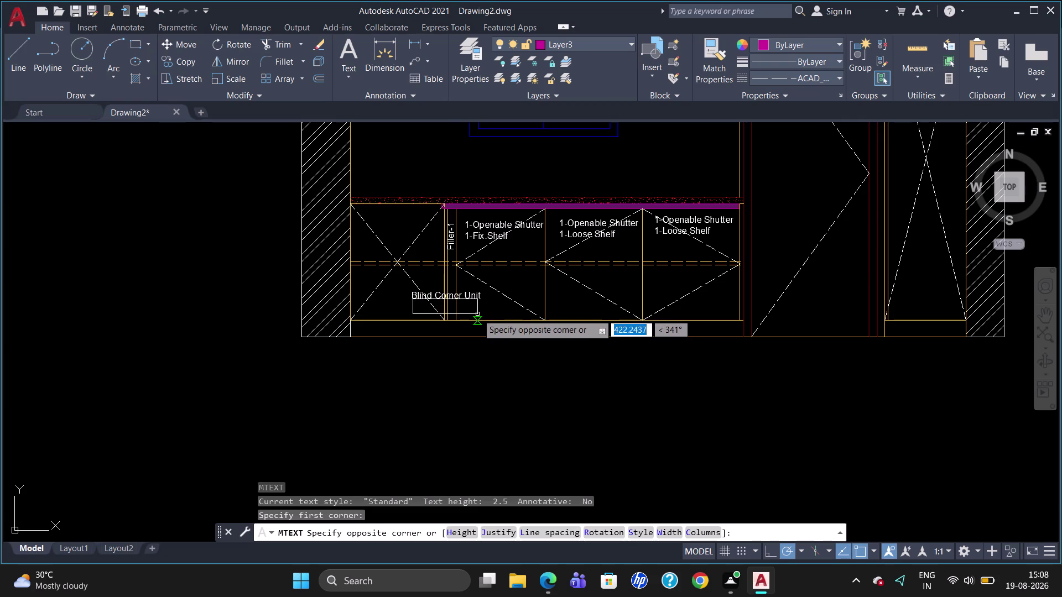
key(Escape)
key(t)
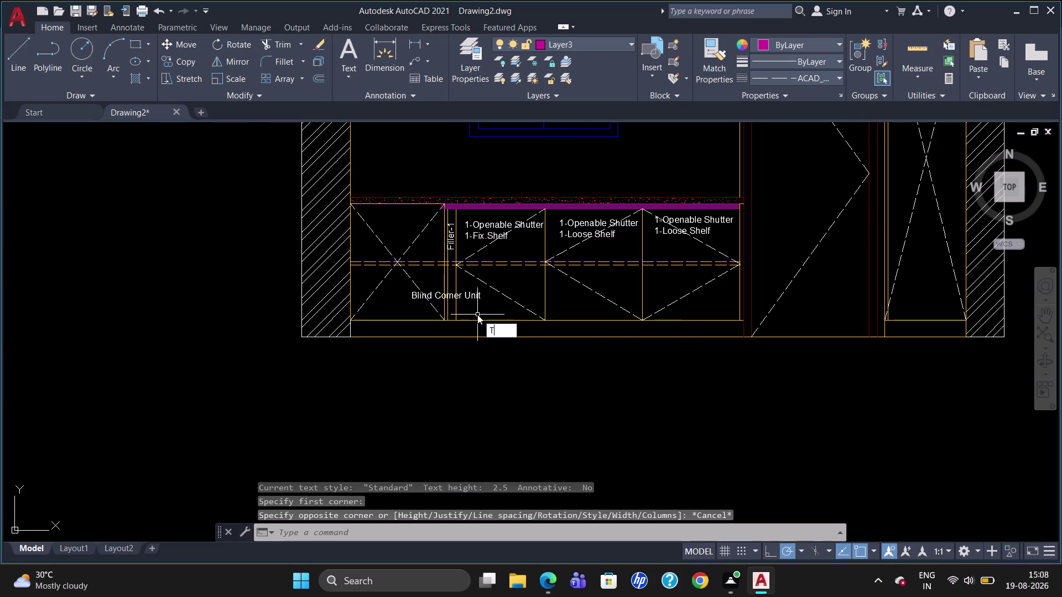
key(Return)
click(466, 308)
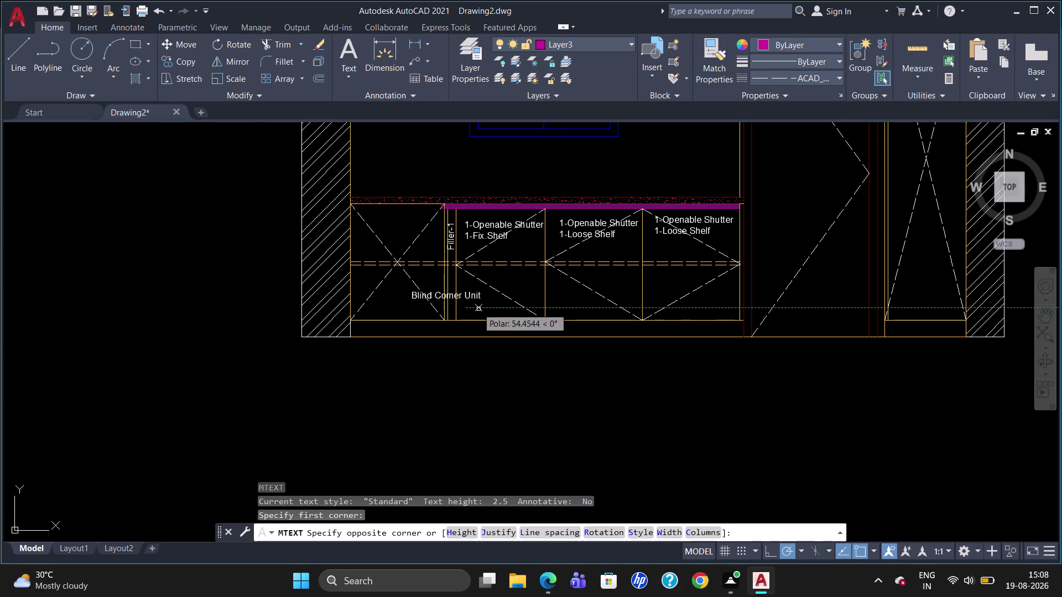
click(481, 319)
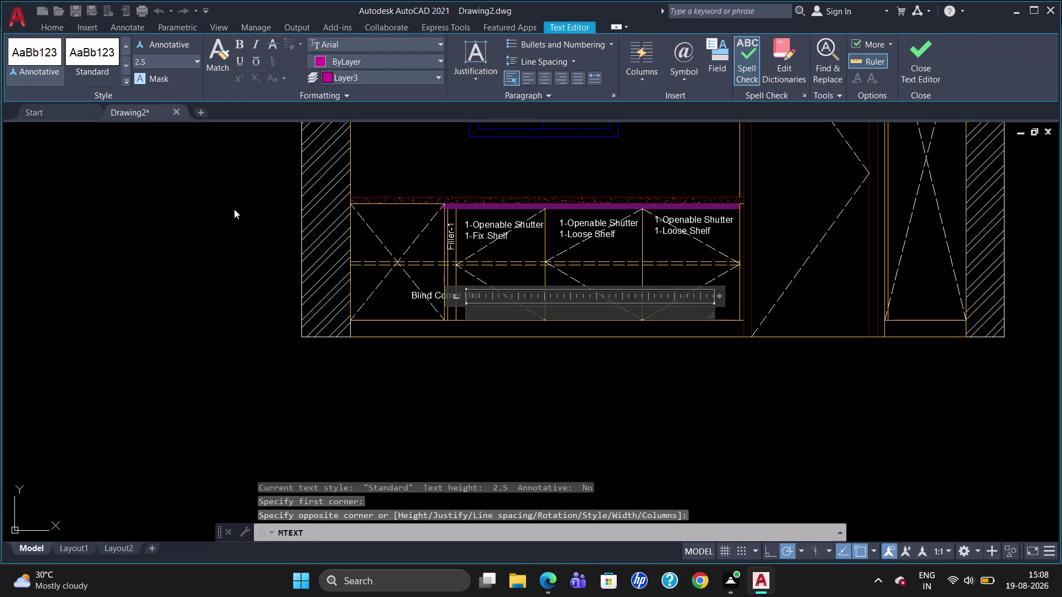
Enter a red 'S1' label with text height 40.
click(175, 62)
key(BackSpace)
text(40)
key(Return)
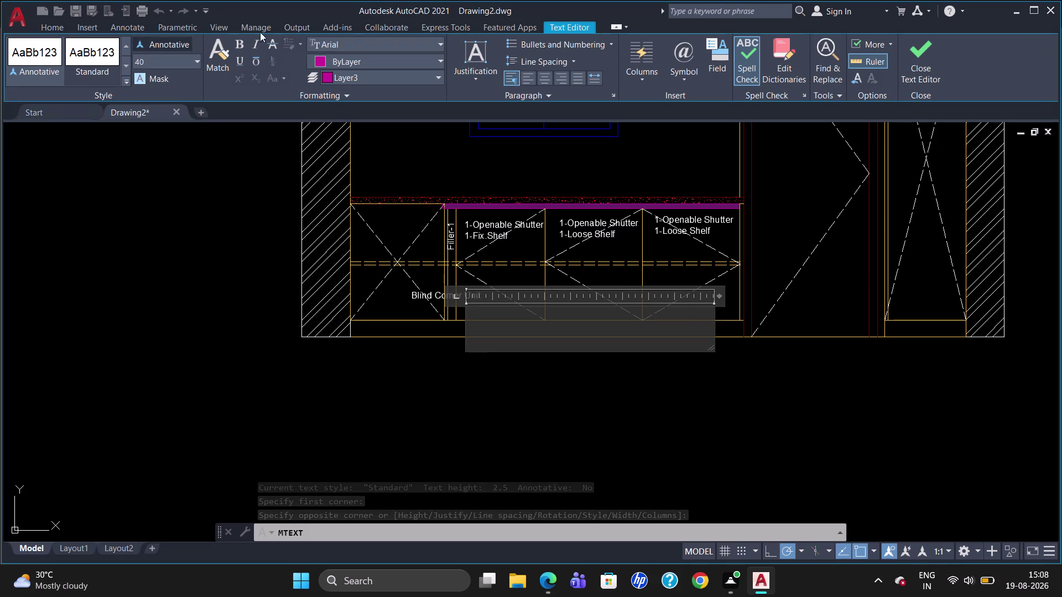
click(320, 58)
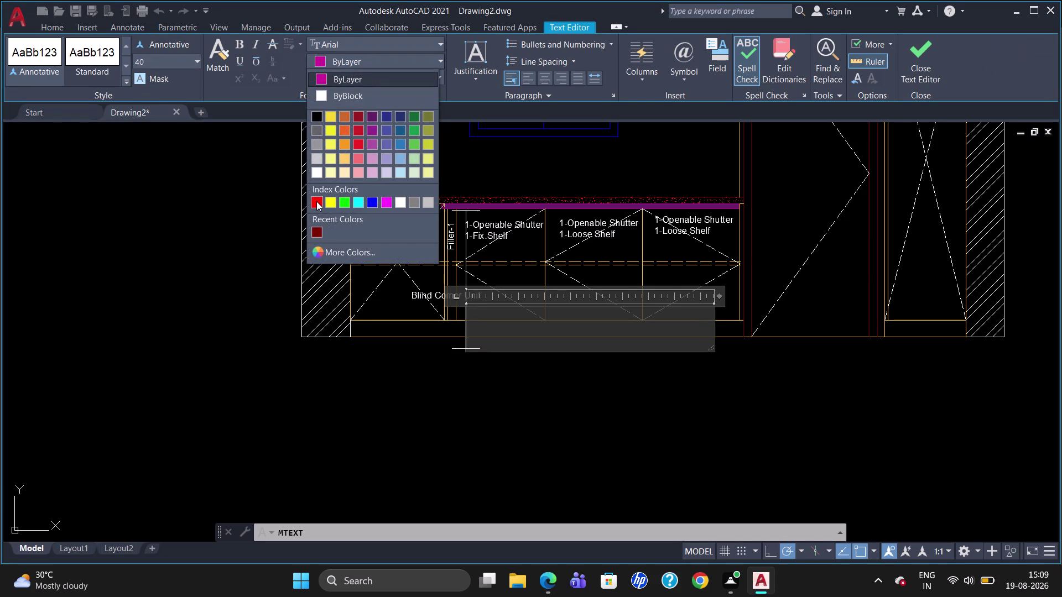
click(316, 201)
text(S1)
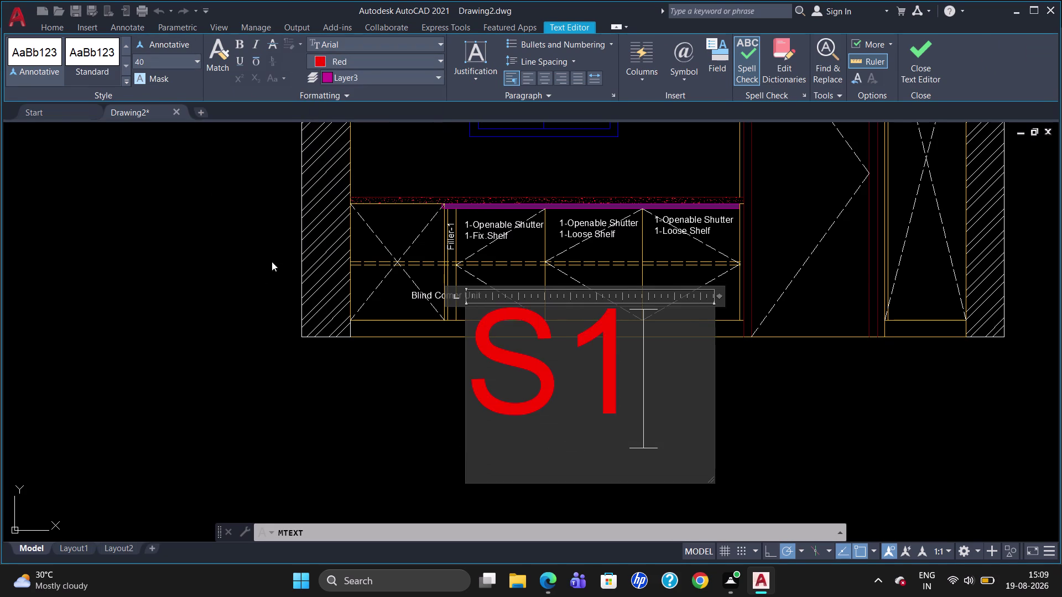
click(321, 375)
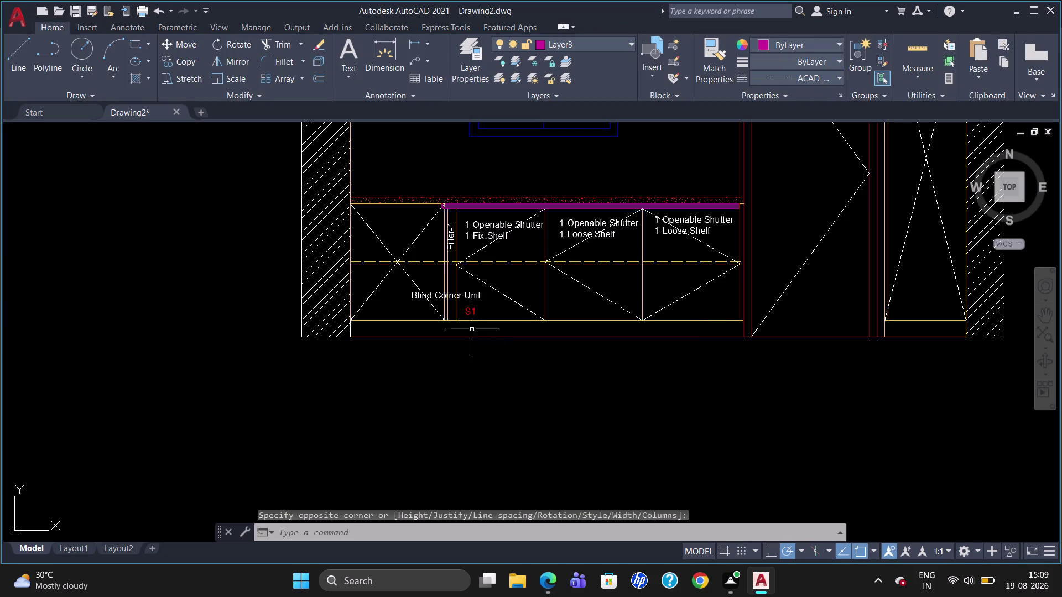
click(466, 313)
Copy the S1 label under three more base cabinet units.
text(CO)
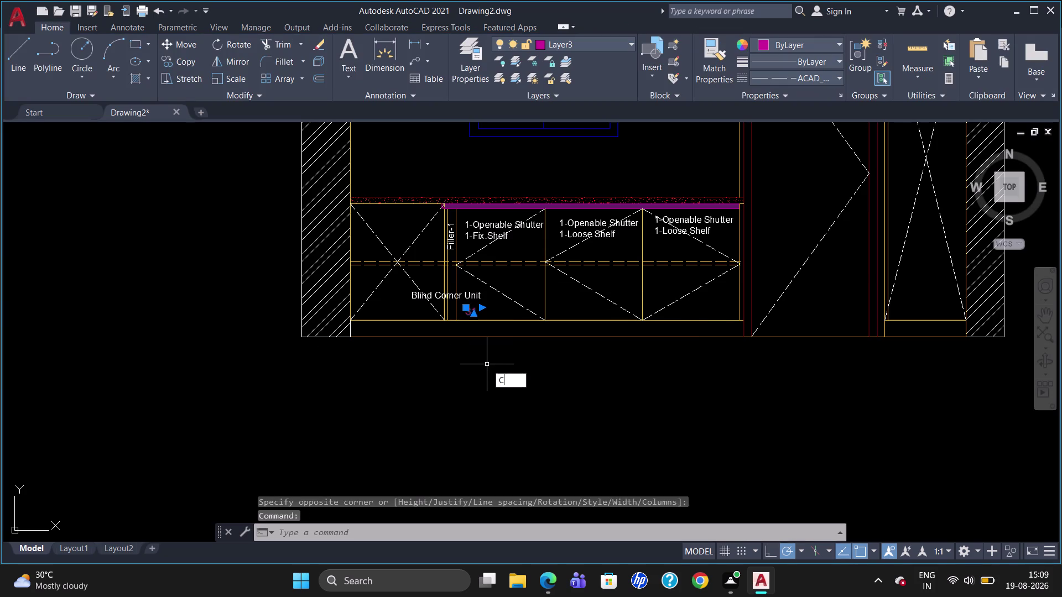
key(Return)
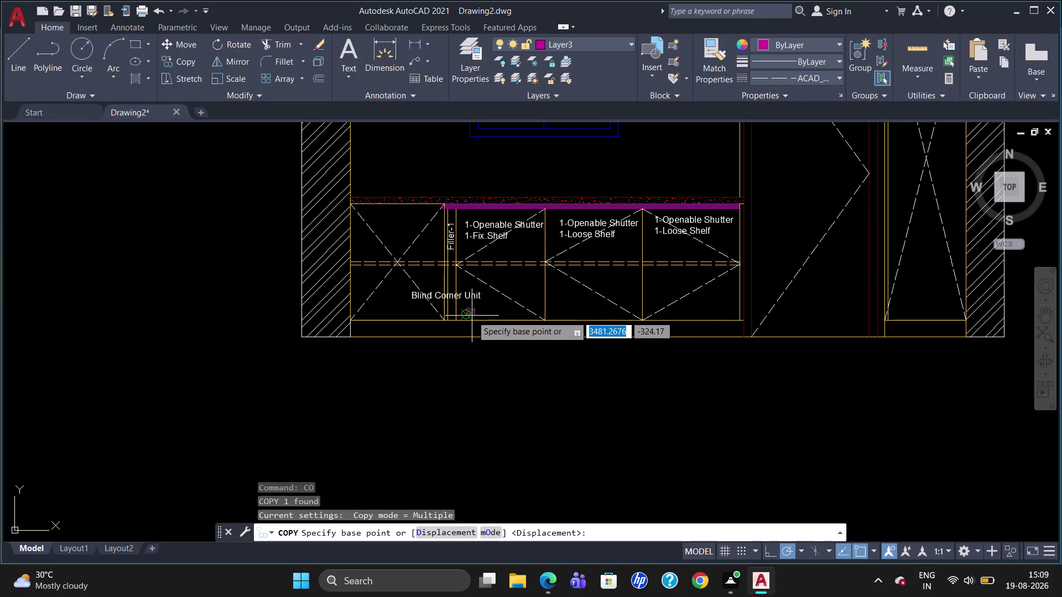
click(471, 316)
scroll(up, 3)
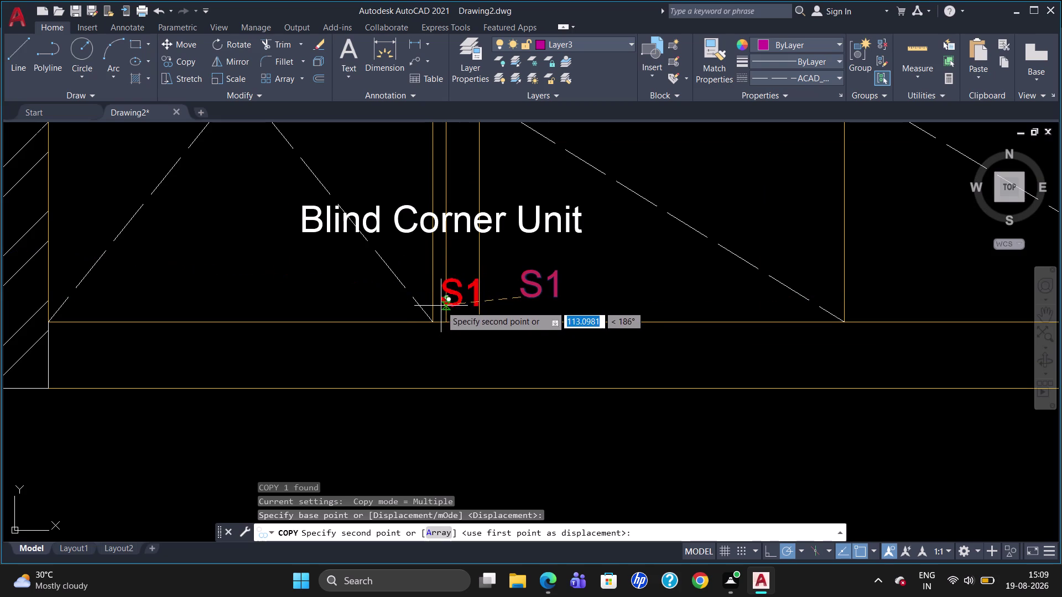
click(441, 306)
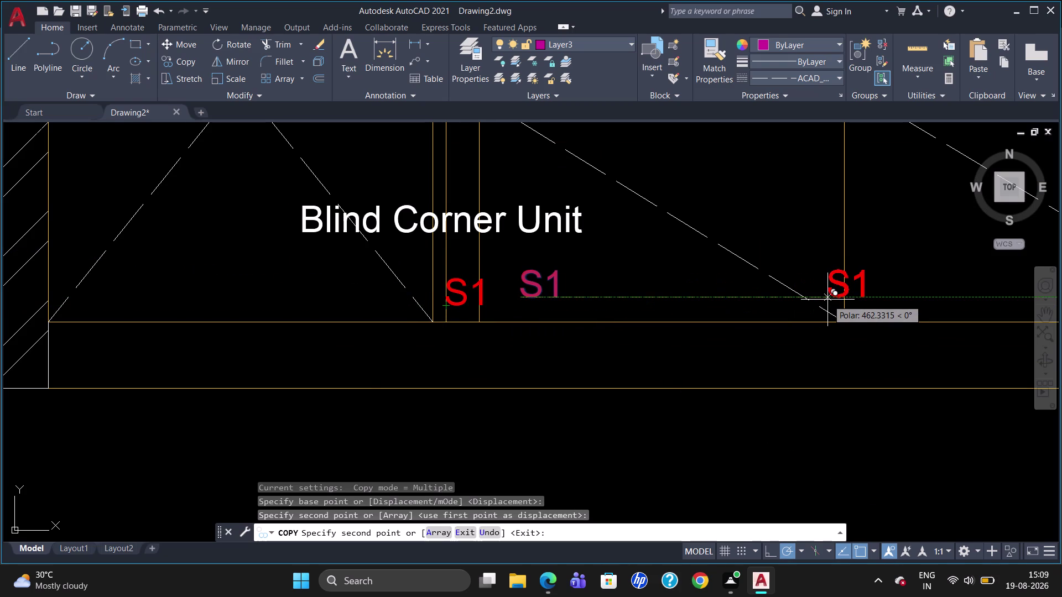
click(858, 289)
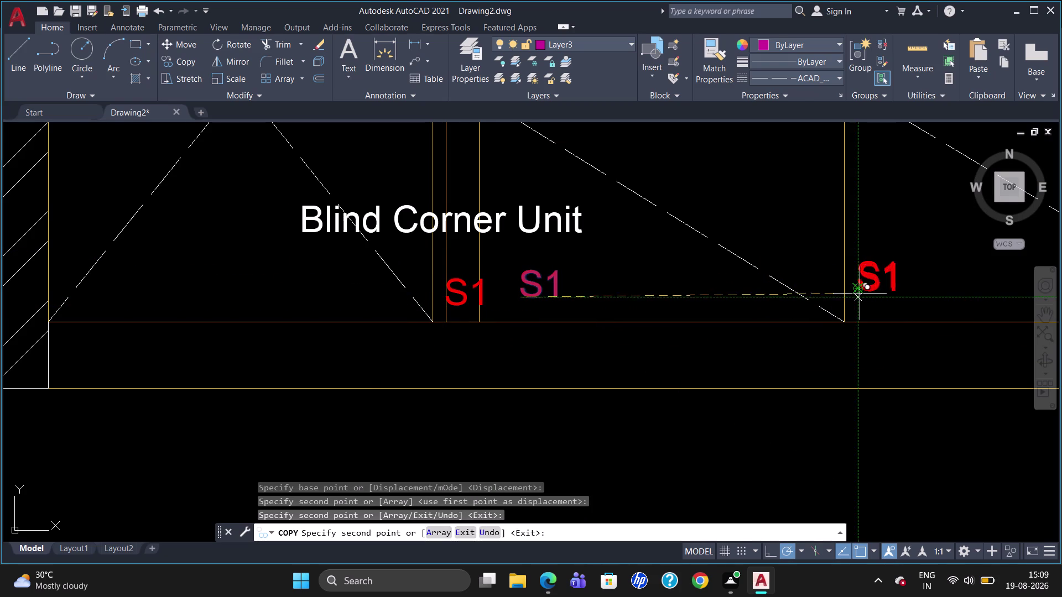
scroll(down, 3)
scroll(up, 3)
scroll(down, 3)
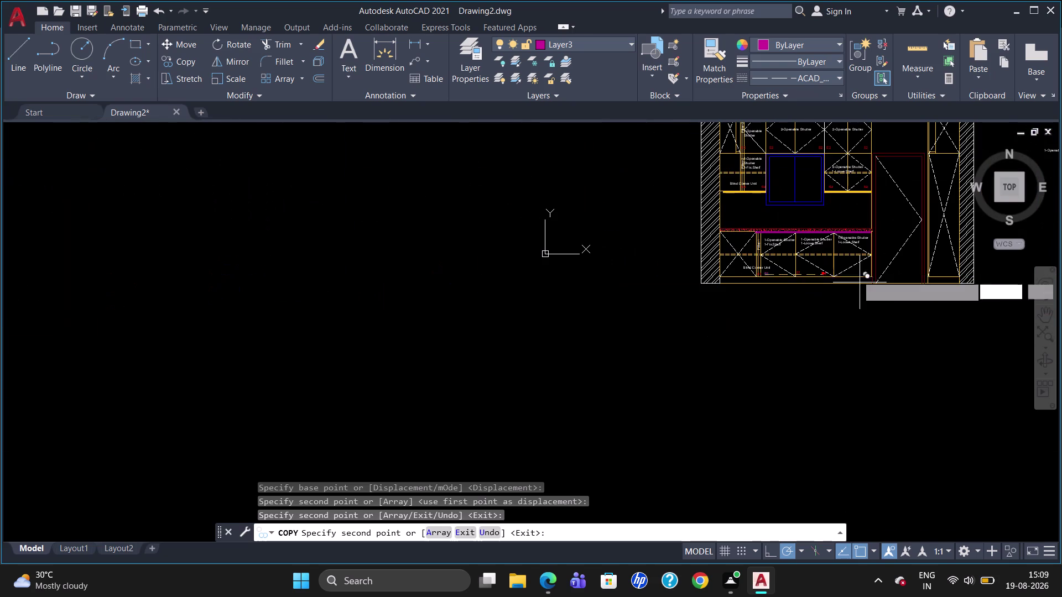
scroll(up, 3)
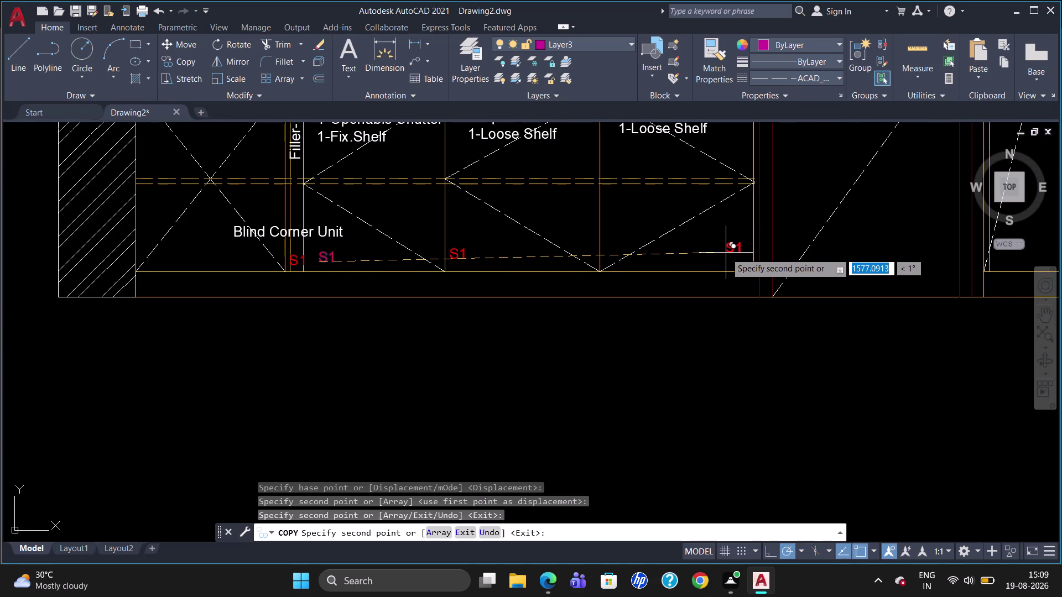
click(725, 254)
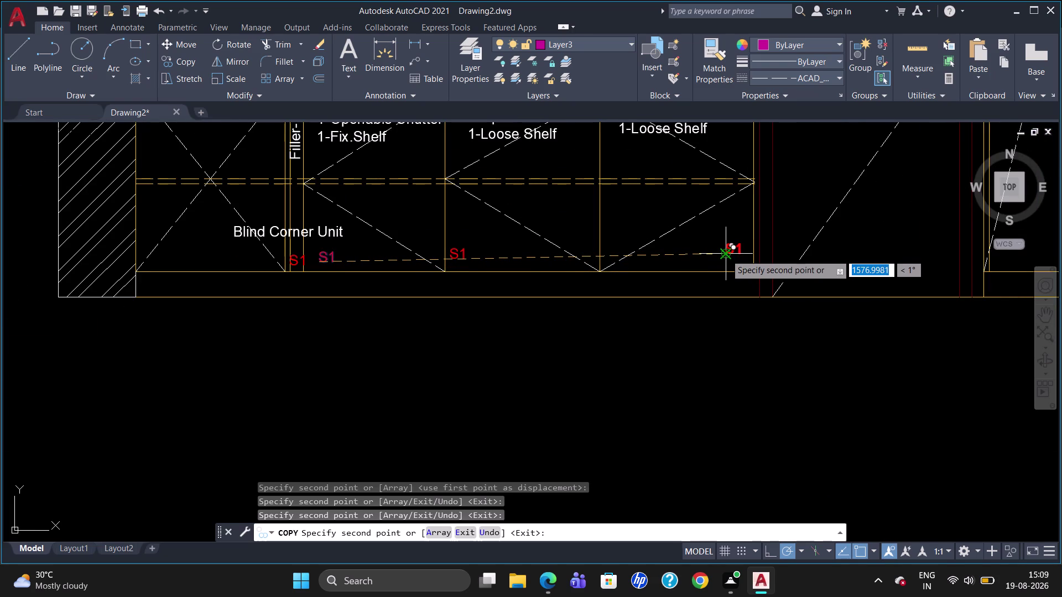
key(Escape)
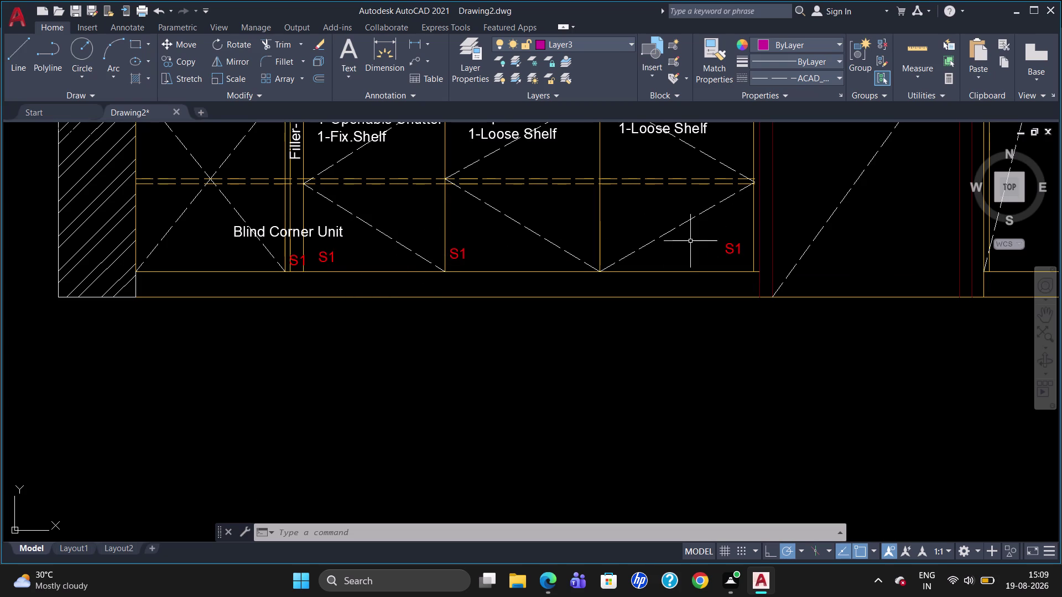
click(293, 260)
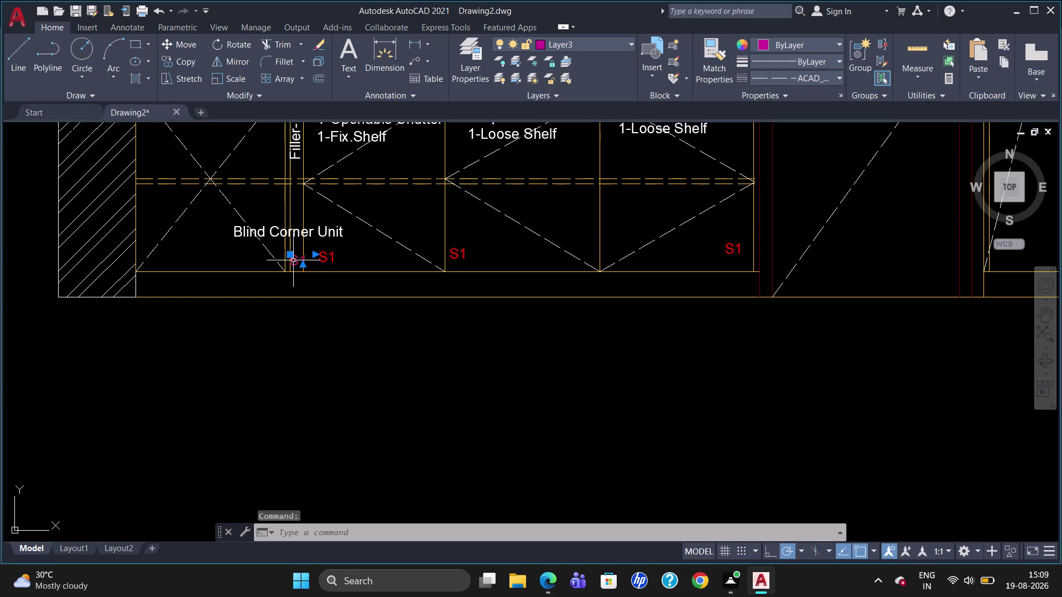
click(292, 257)
click(291, 251)
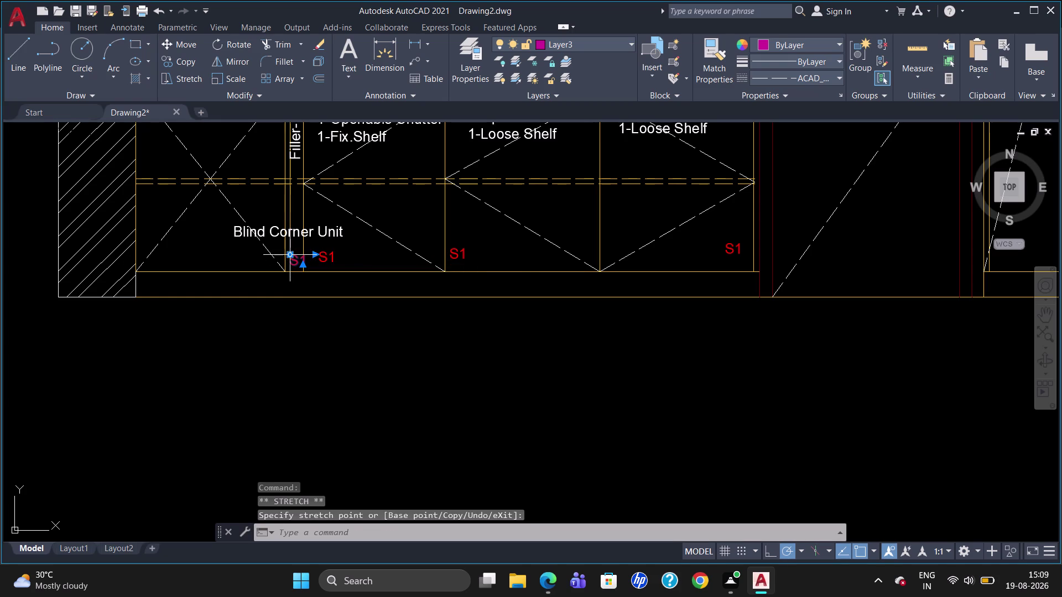
click(293, 258)
click(290, 251)
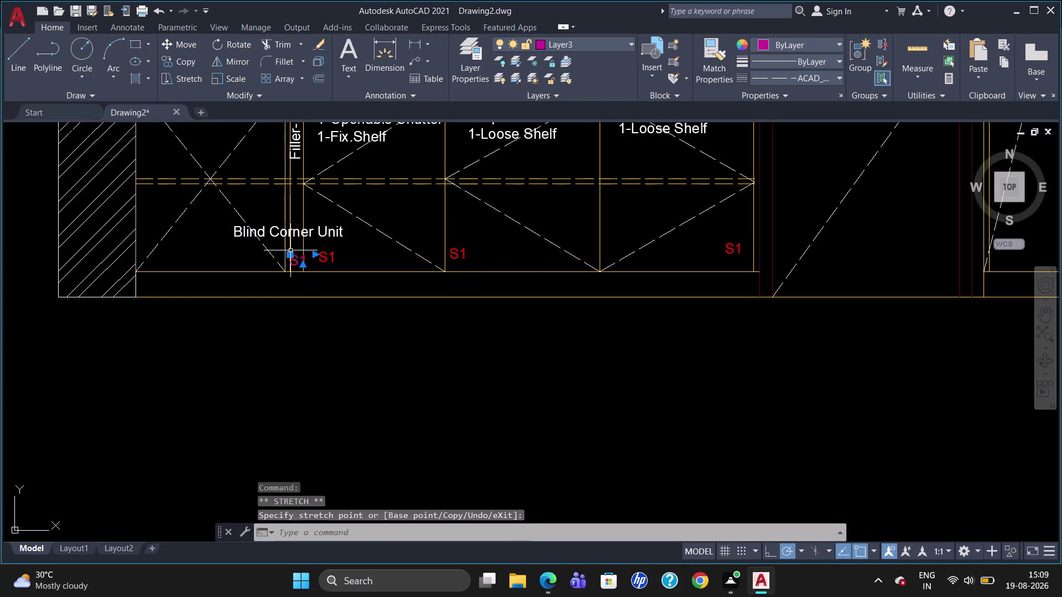
double_click(292, 258)
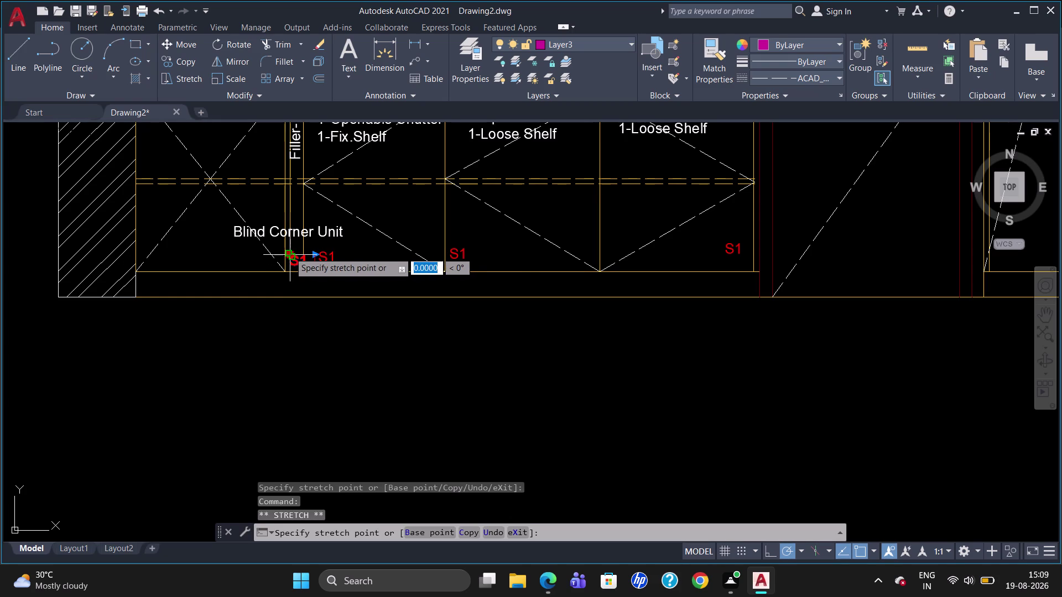
click(289, 250)
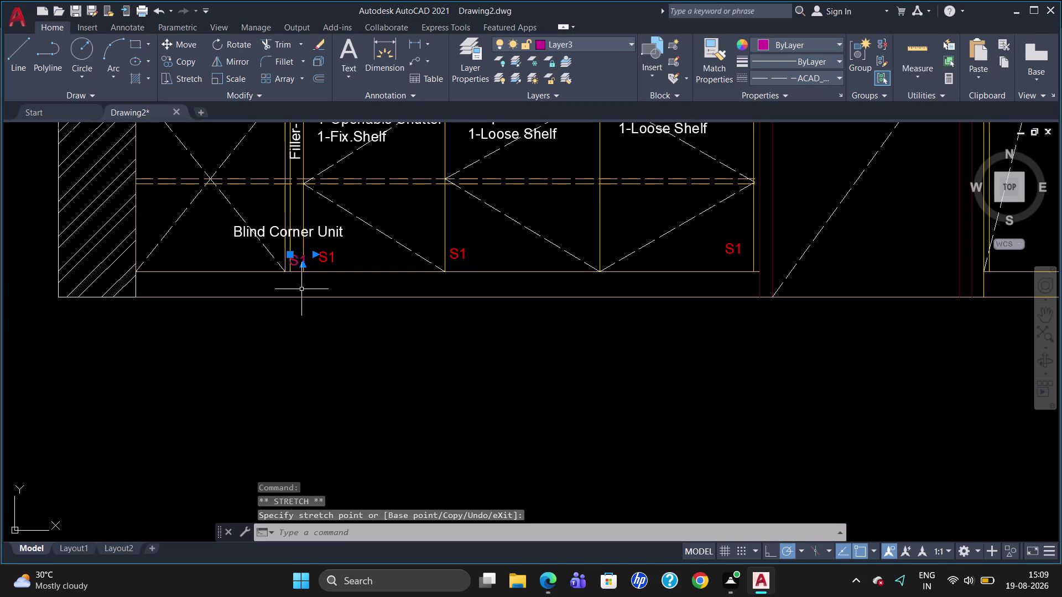
key(Escape)
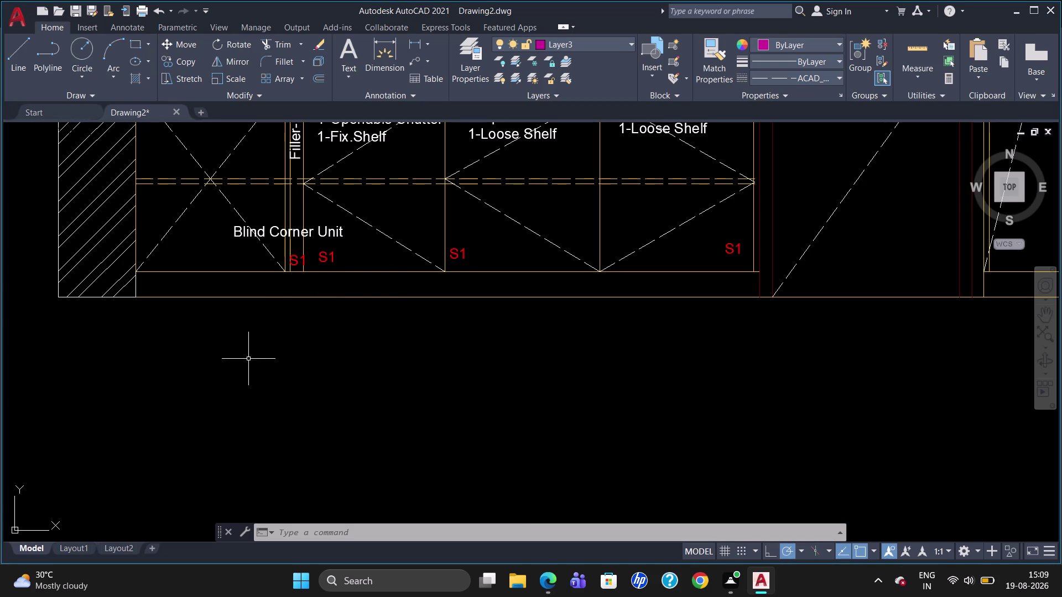
key(l)
Draw a line from the left to the right end of the base cabinets above the bottom edge.
key(Return)
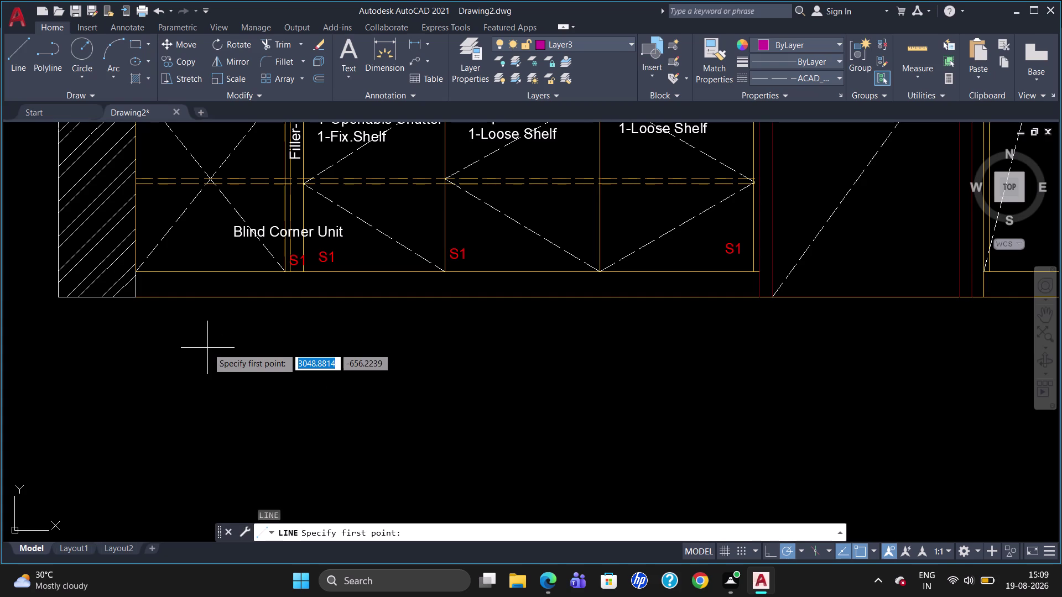
click(139, 280)
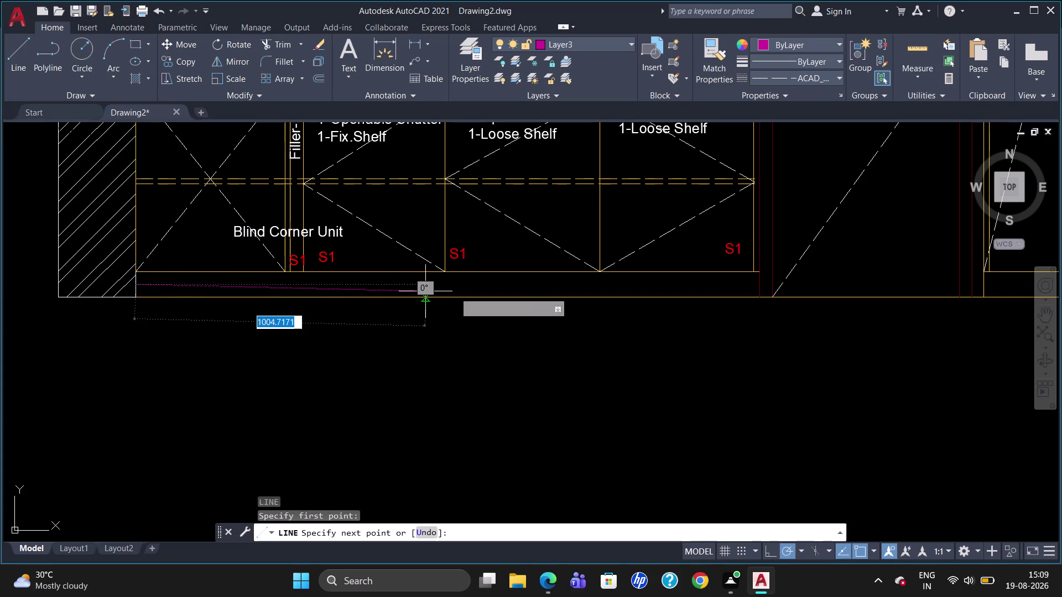
click(756, 285)
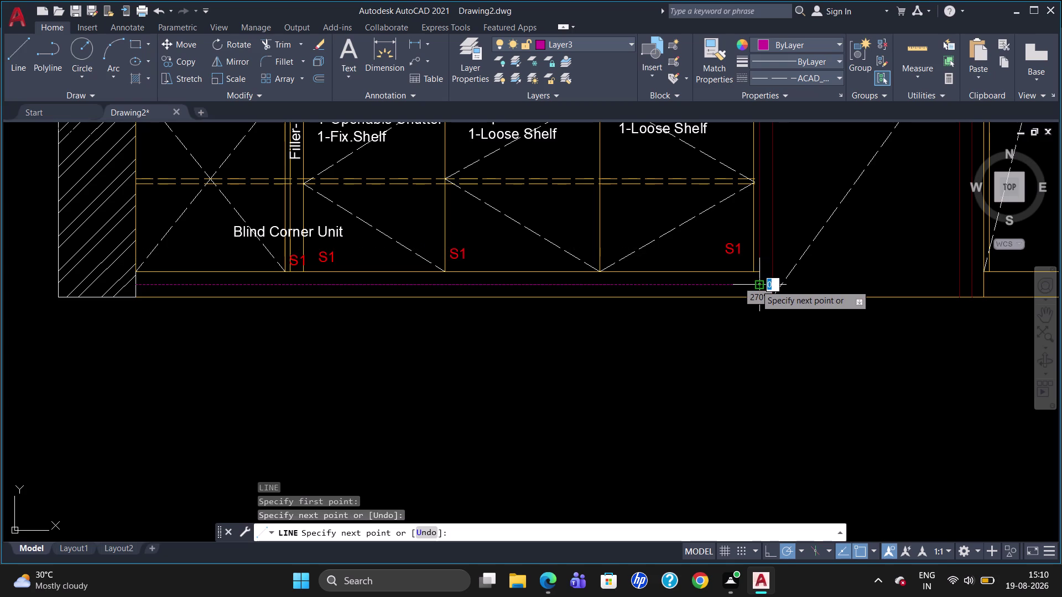
key(Escape)
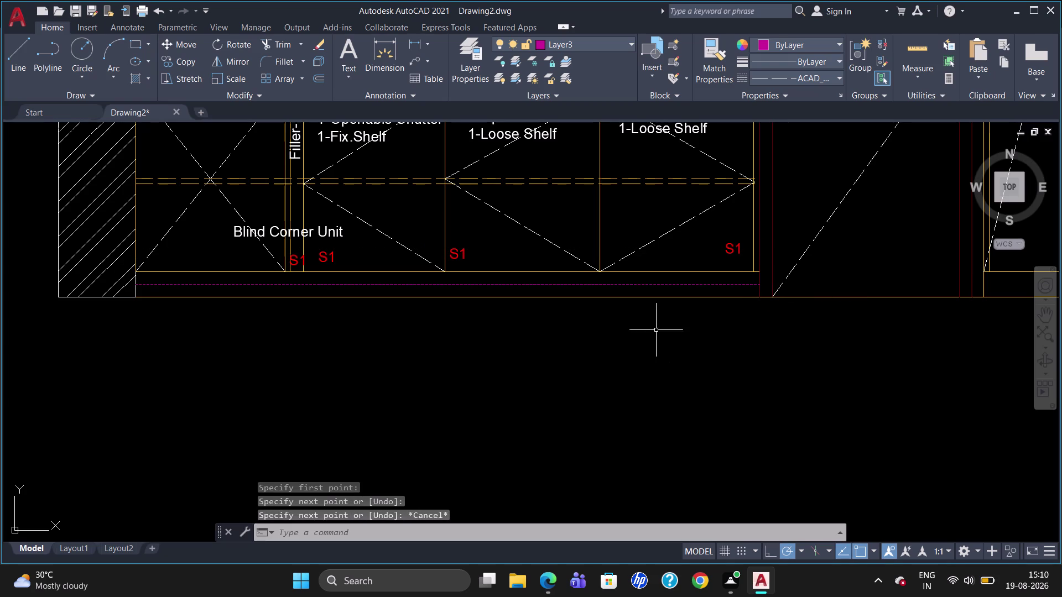
click(662, 283)
In Properties, set the base line's colour to Red and linetype scale to 6.
right_click(661, 286)
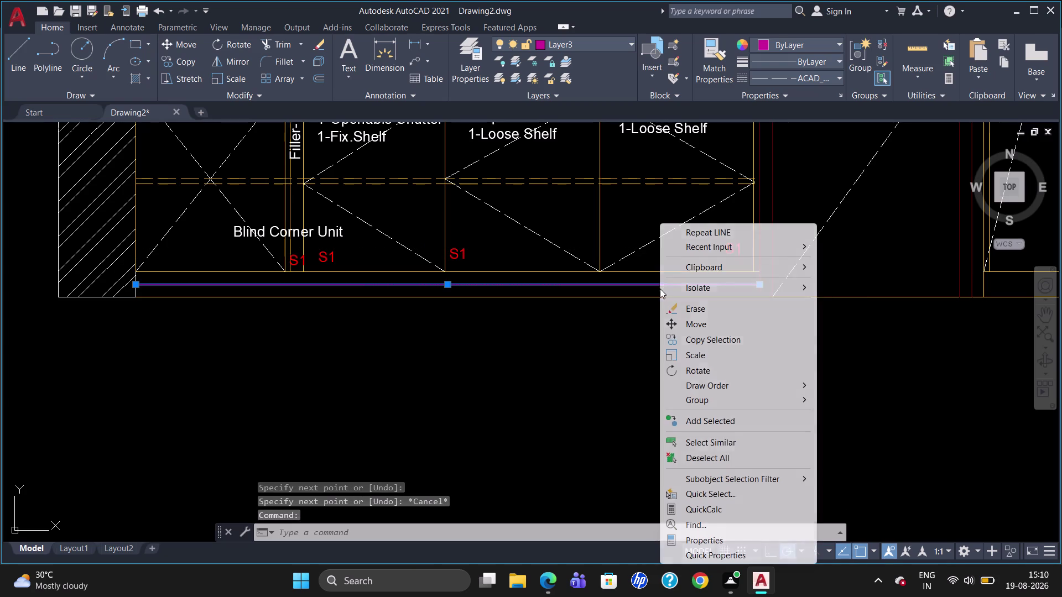
click(691, 543)
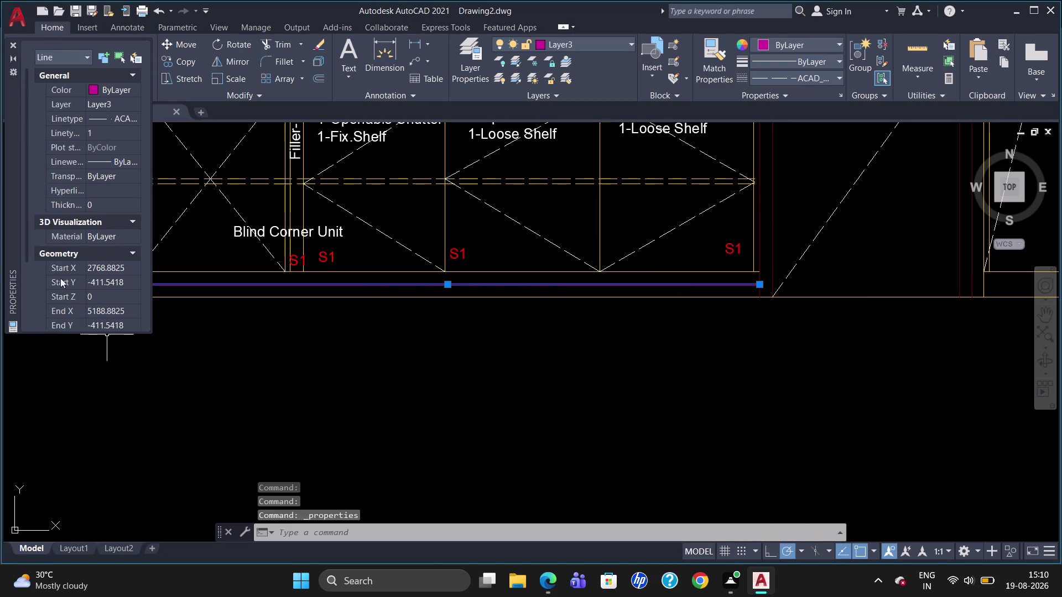
click(94, 89)
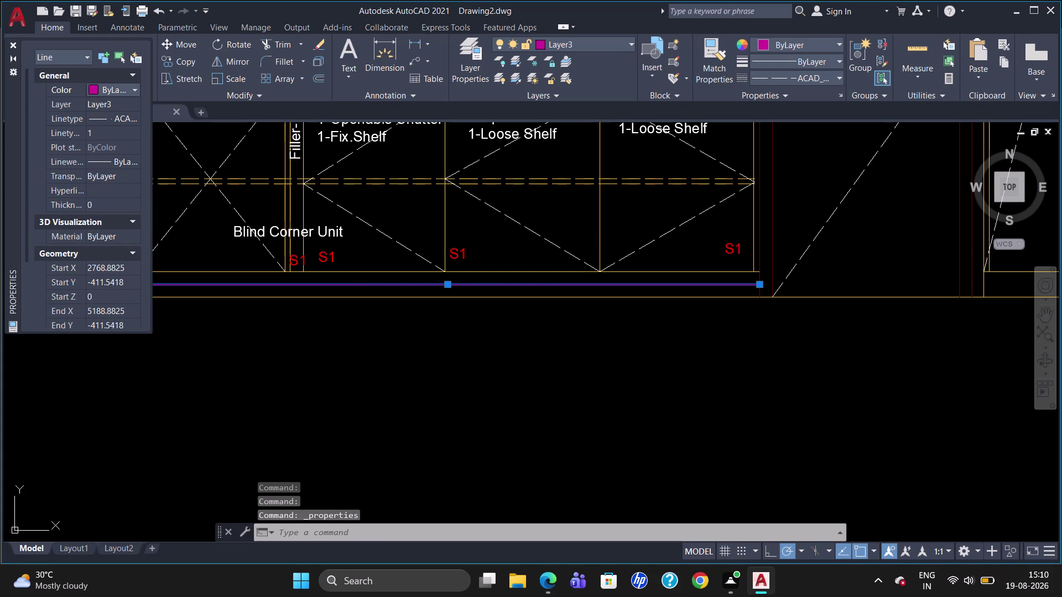
click(92, 87)
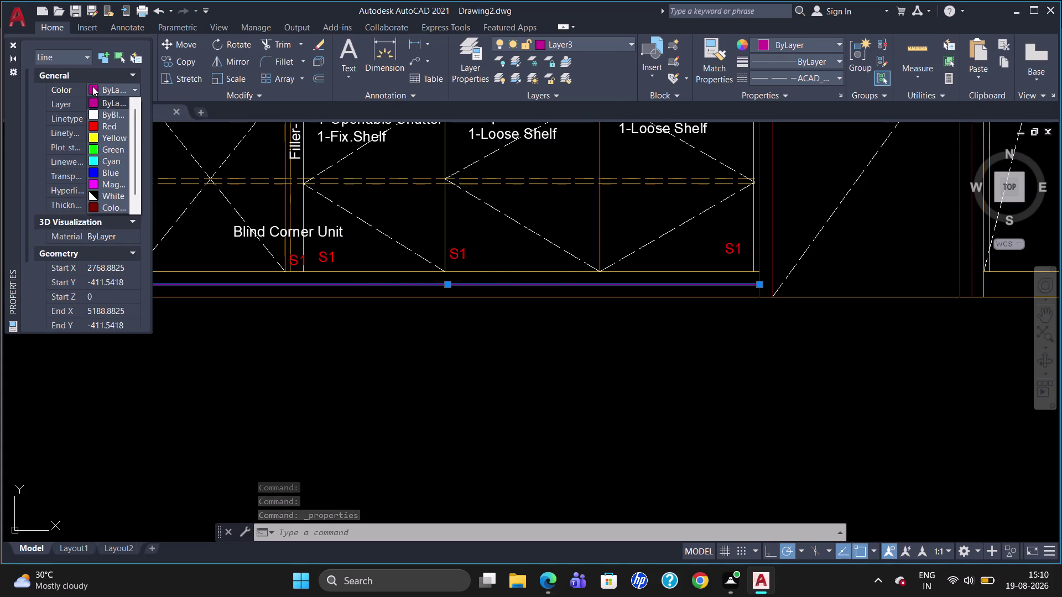
click(109, 125)
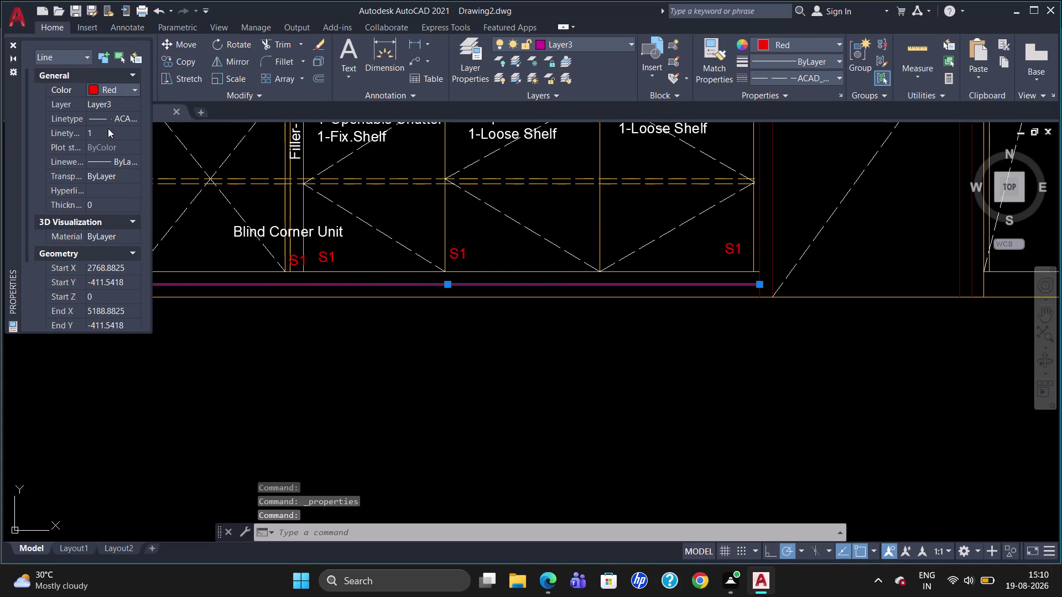
click(109, 129)
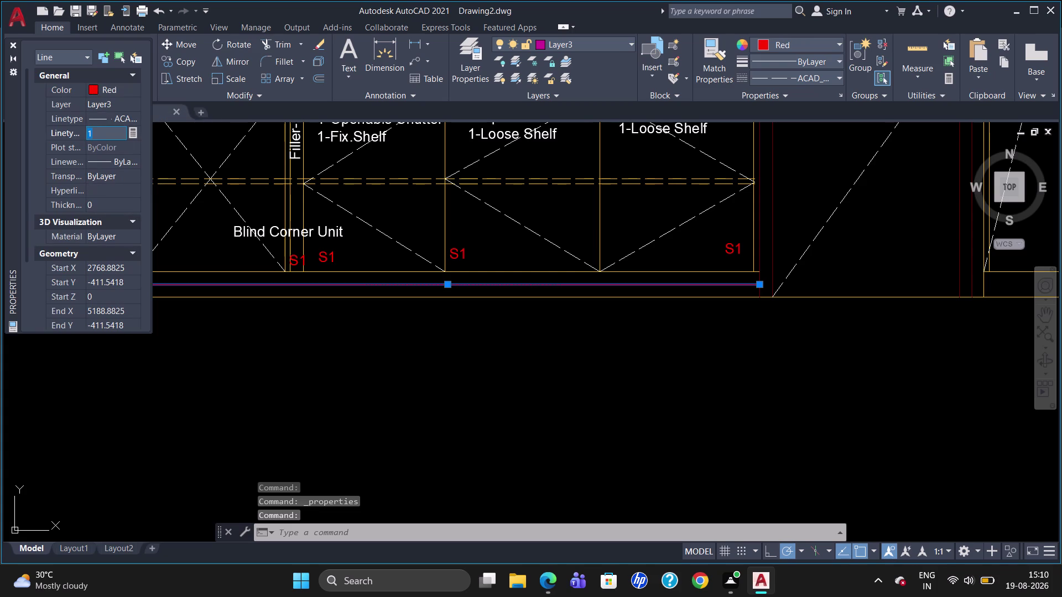
key(BackSpace)
key(6)
key(Return)
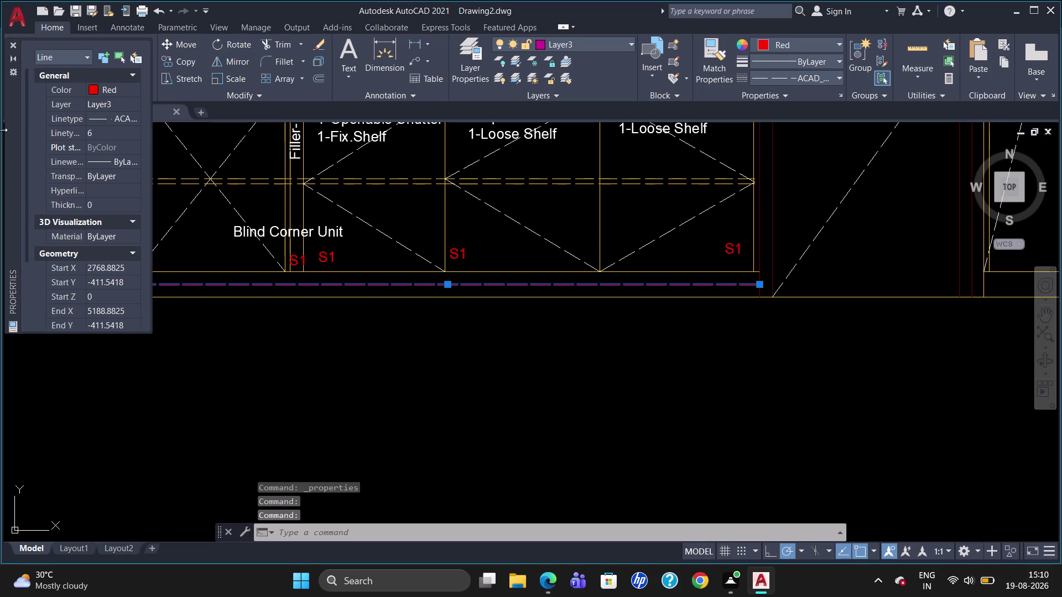
click(15, 43)
key(Escape)
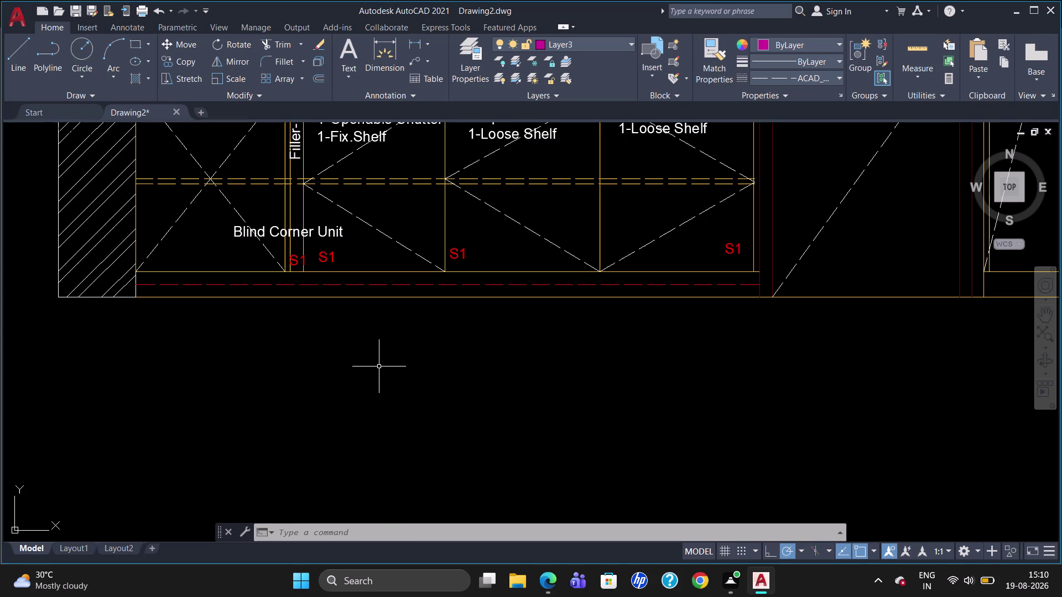
Start a multiline text box beneath the base with height 40 and ByBlock colour.
scroll(down, 3)
scroll(up, 3)
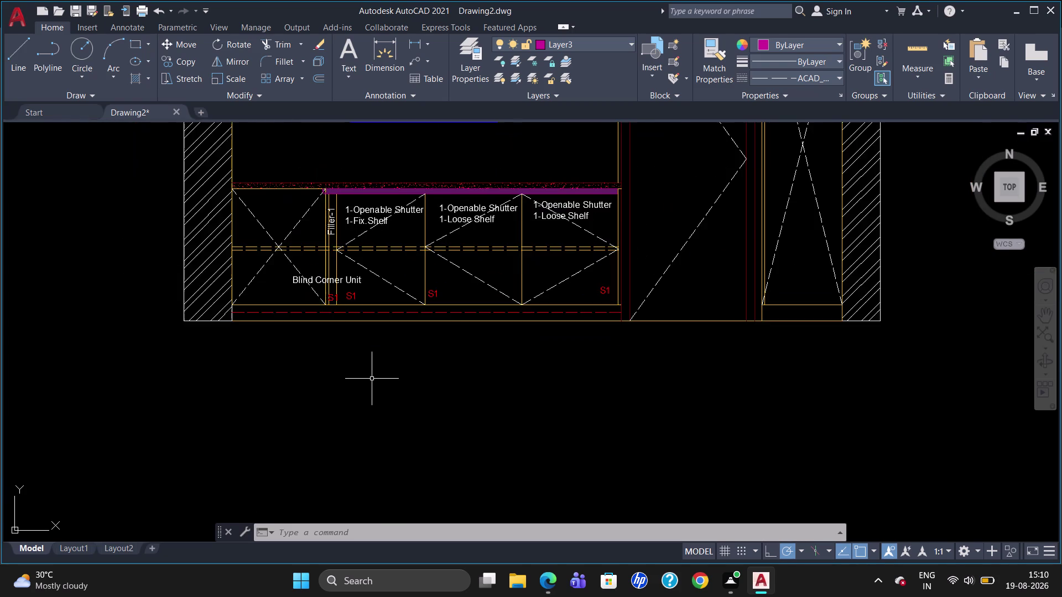
scroll(up, 3)
key(t)
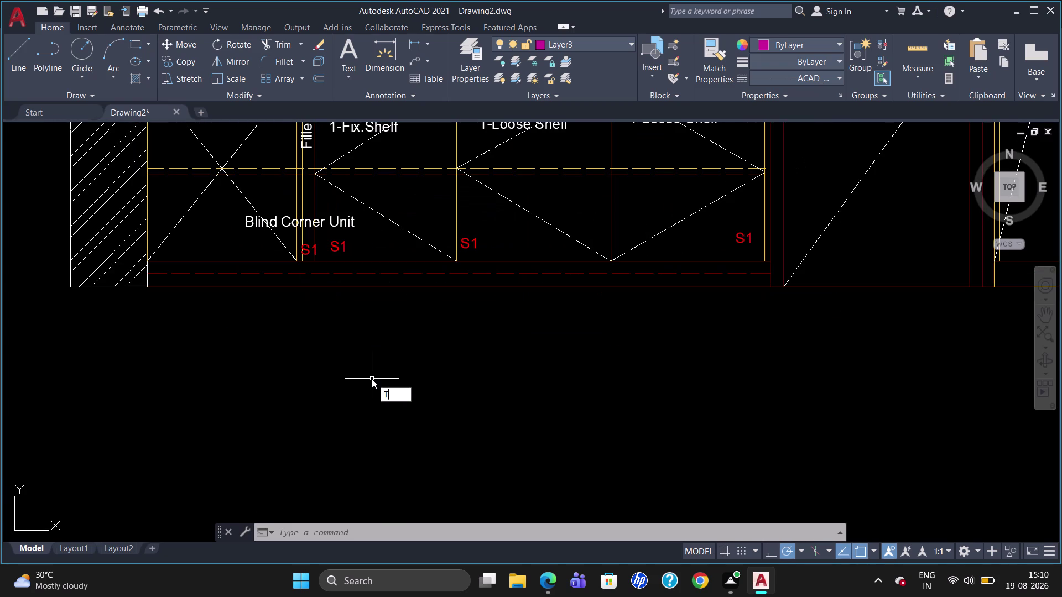
key(Return)
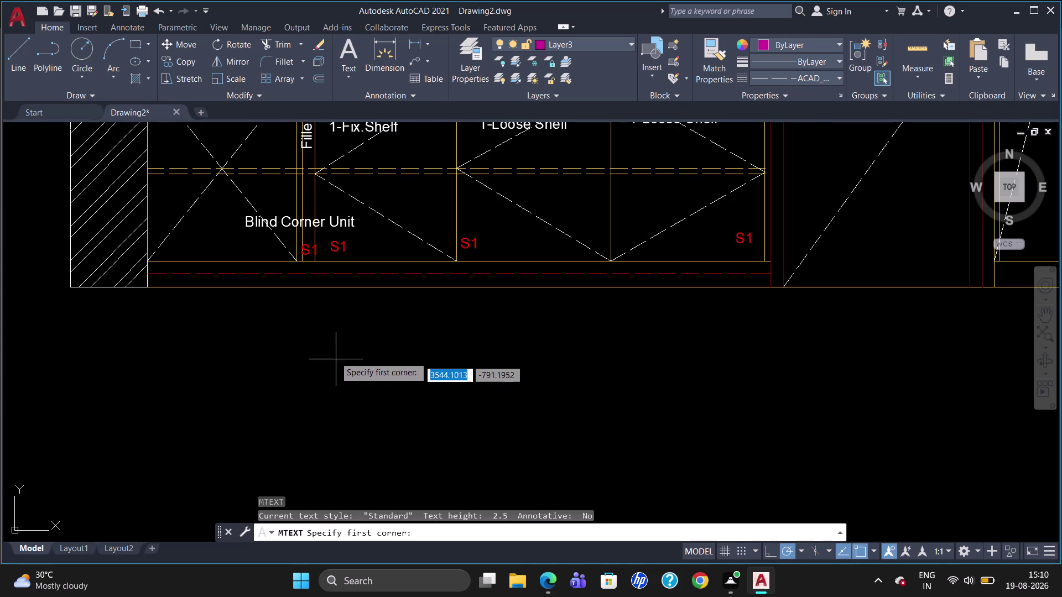
click(337, 276)
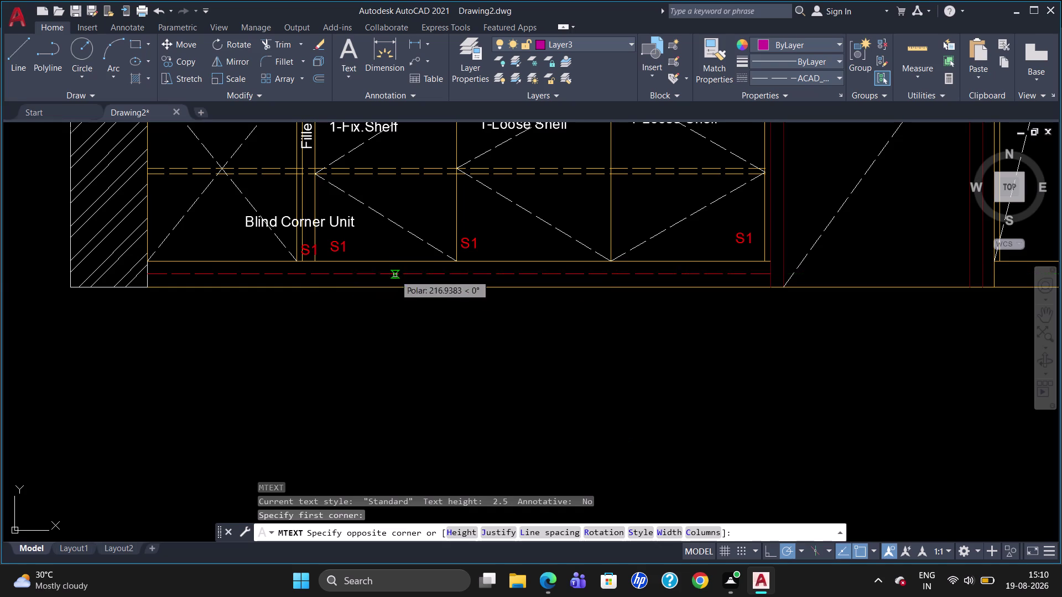
click(421, 287)
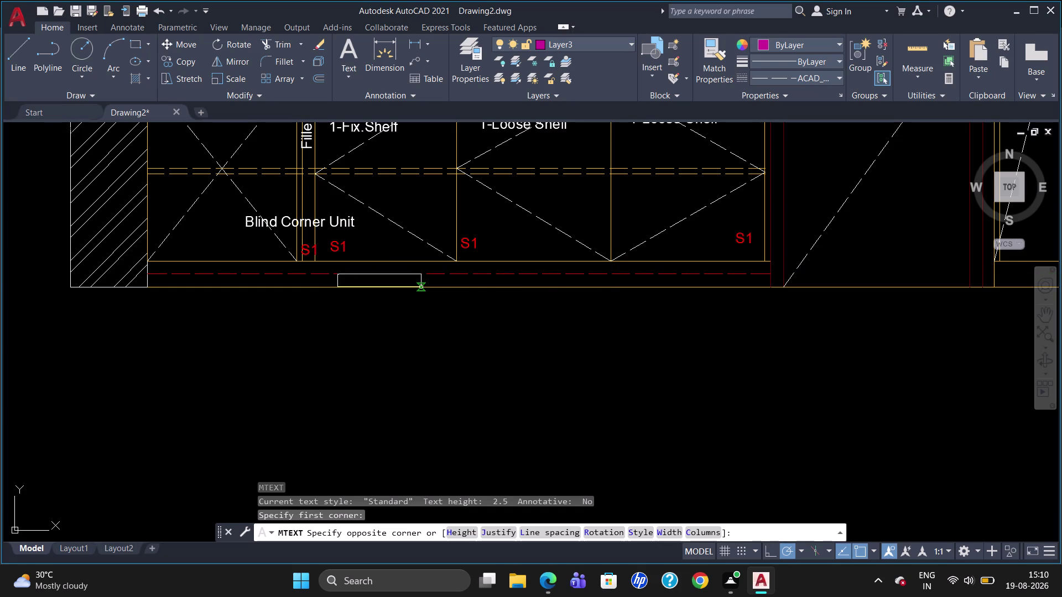
click(176, 60)
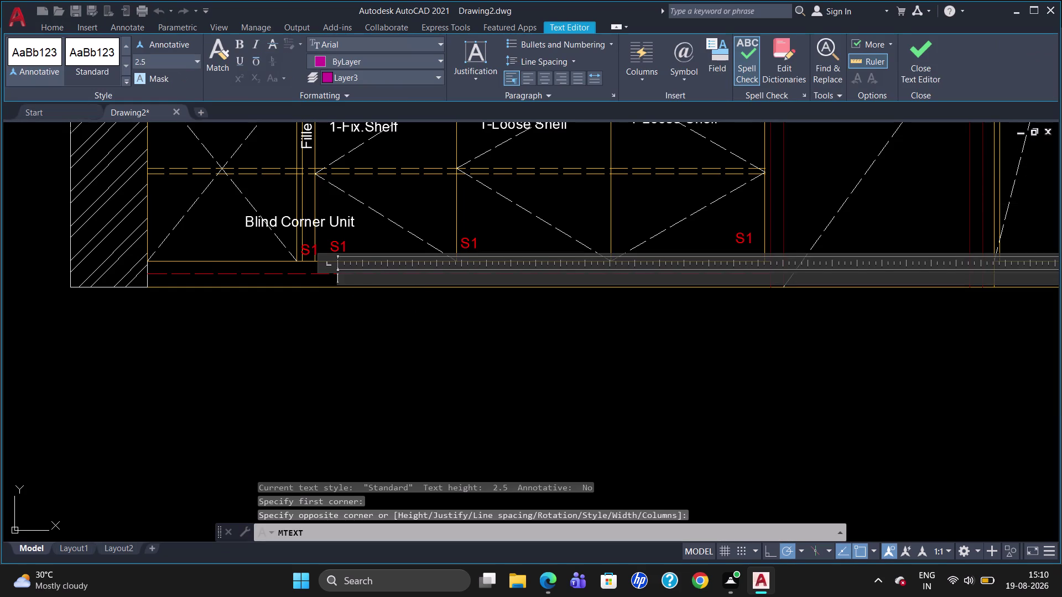
key(BackSpace)
text(40)
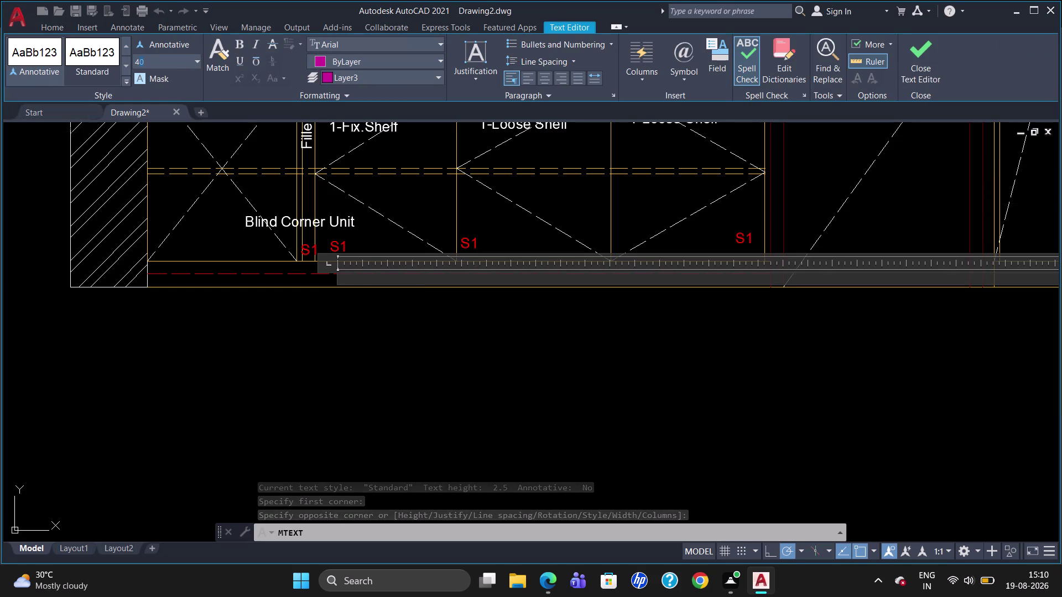
key(Return)
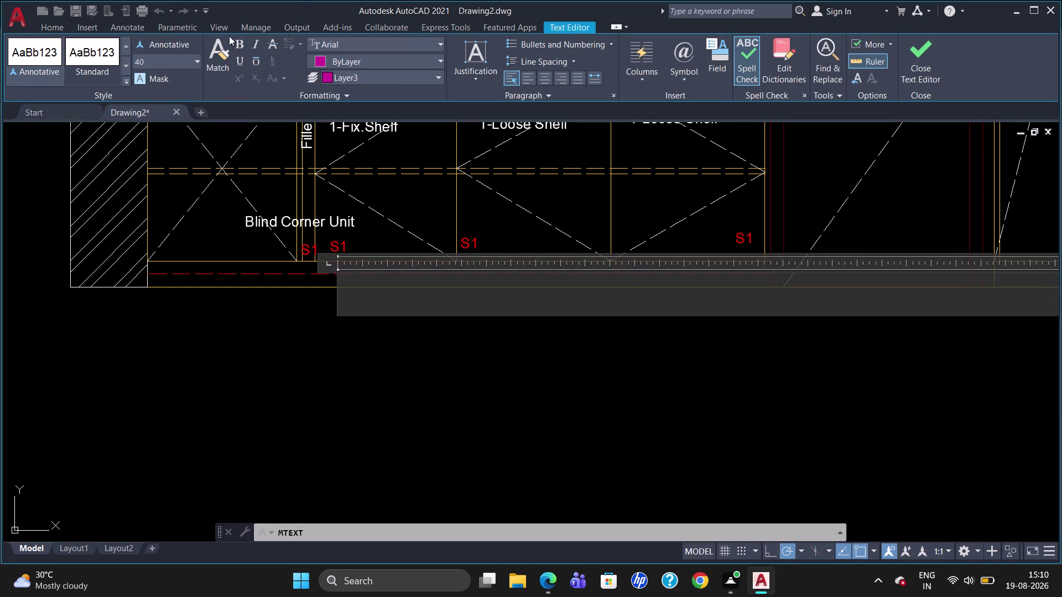
click(323, 57)
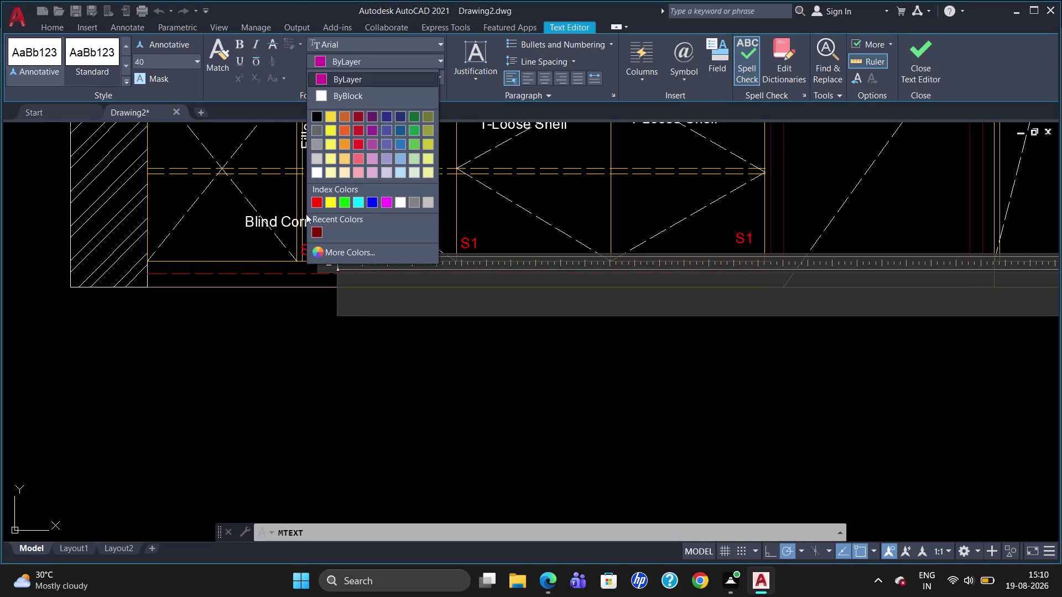
click(320, 100)
Enter the label text 'Existing Bed' and finish the note.
key(e)
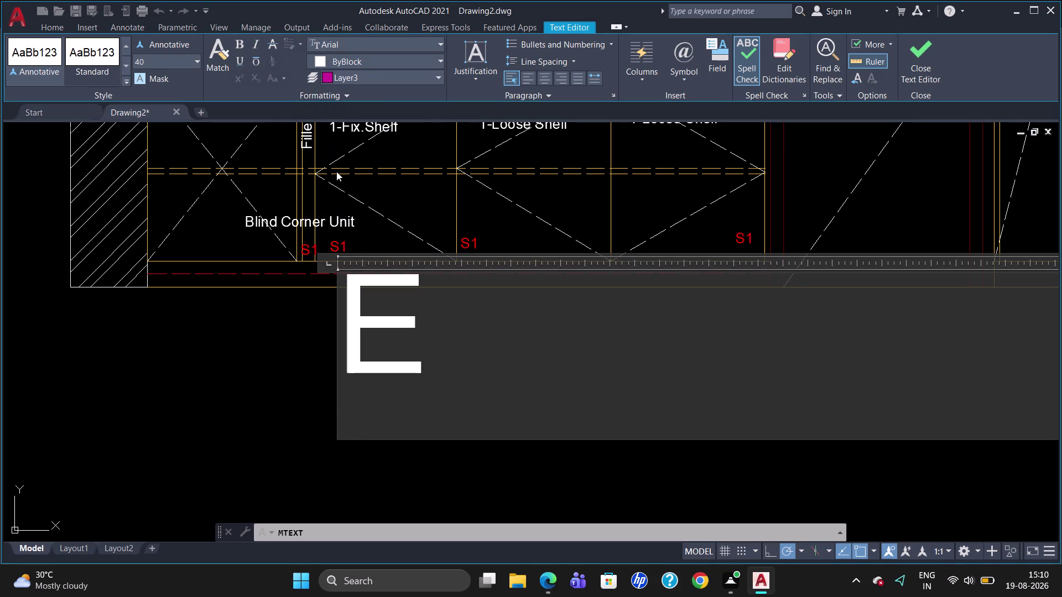
text(xisti)
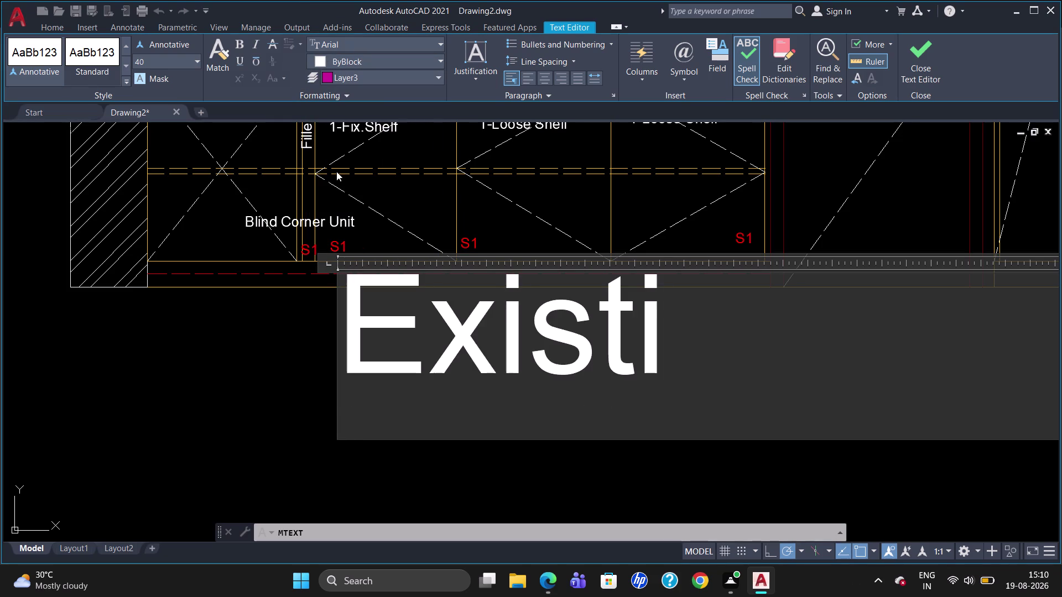
text(ng)
key(space)
key(b)
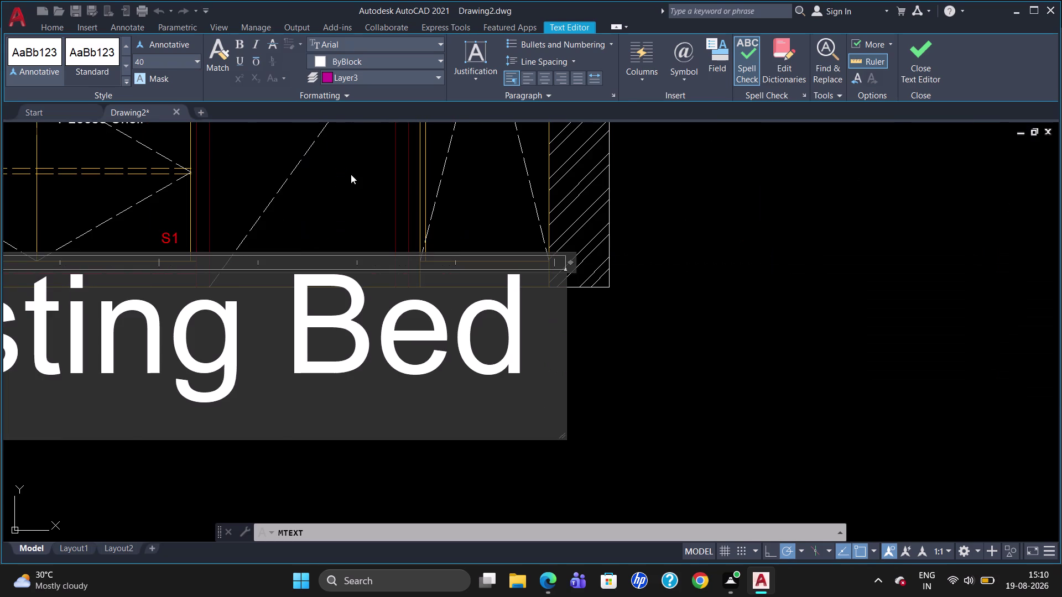
click(366, 208)
scroll(down, 3)
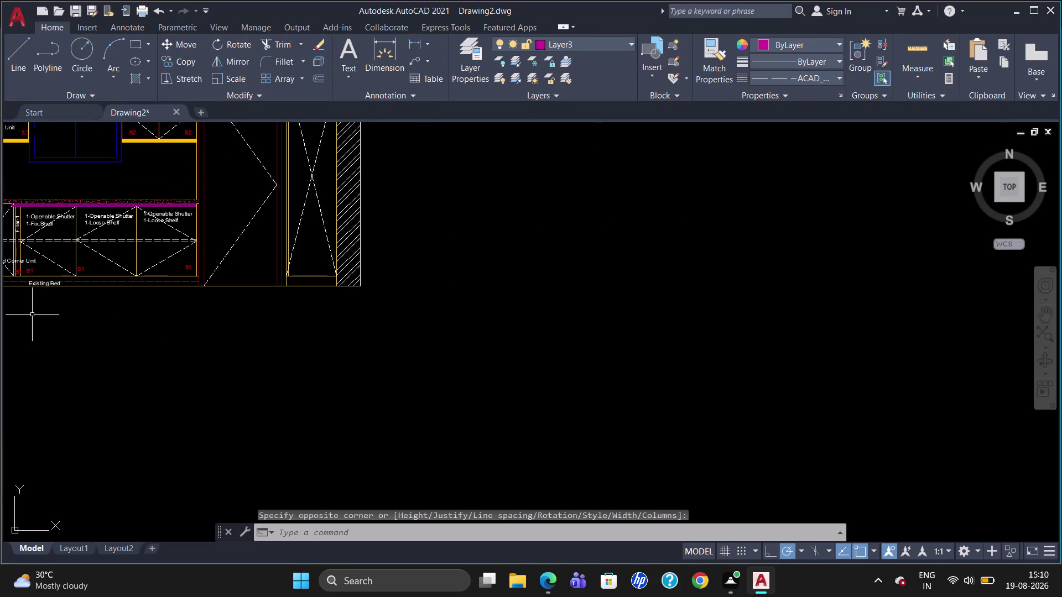
Draw a multiline text box along the skirting line with height 40 and ByBlock color.
scroll(up, 3)
scroll(up, 3)
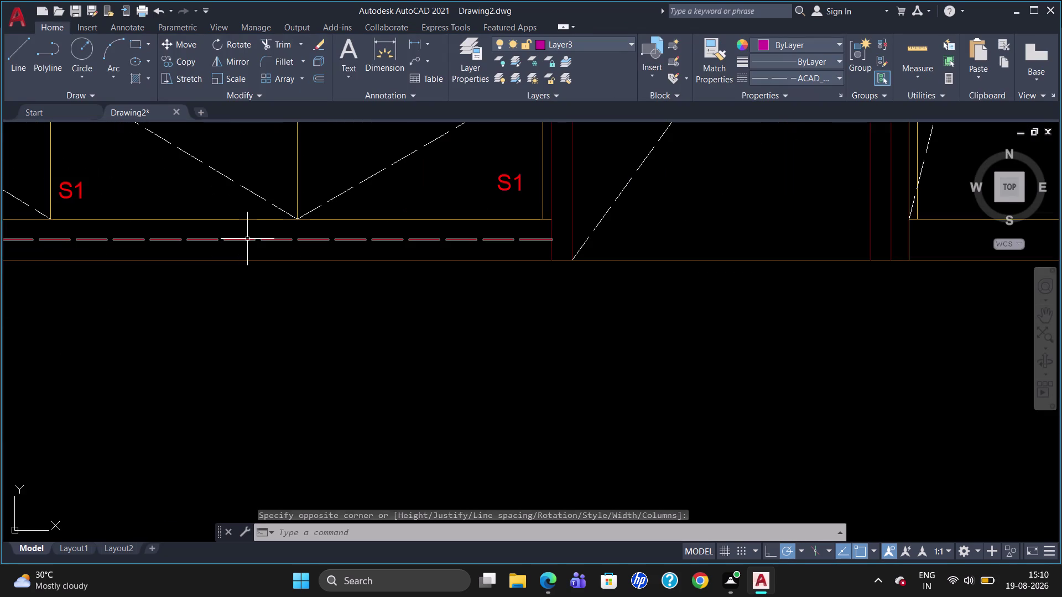
key(t)
key(Return)
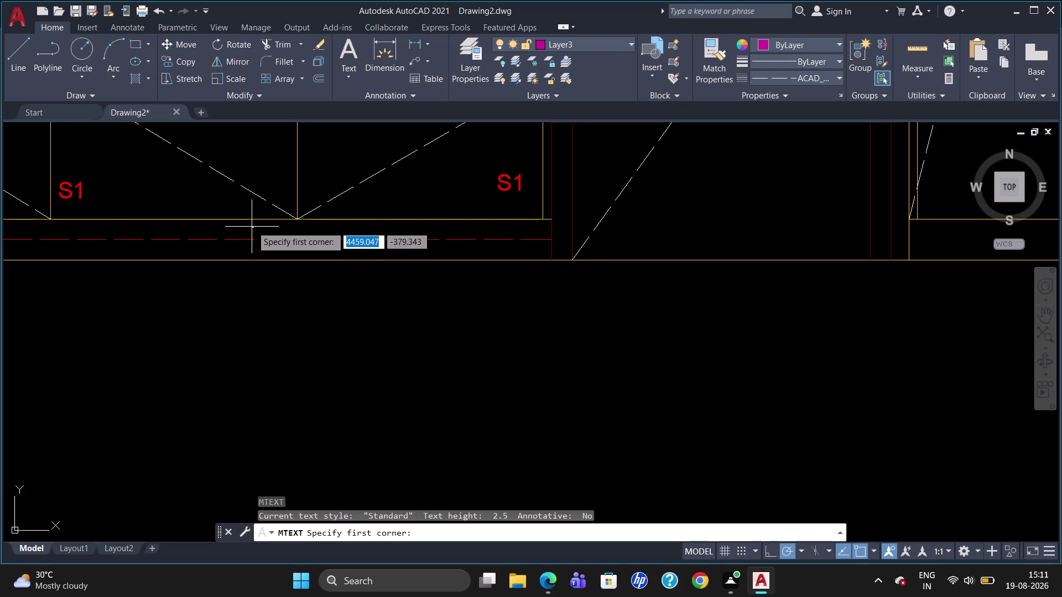
click(252, 226)
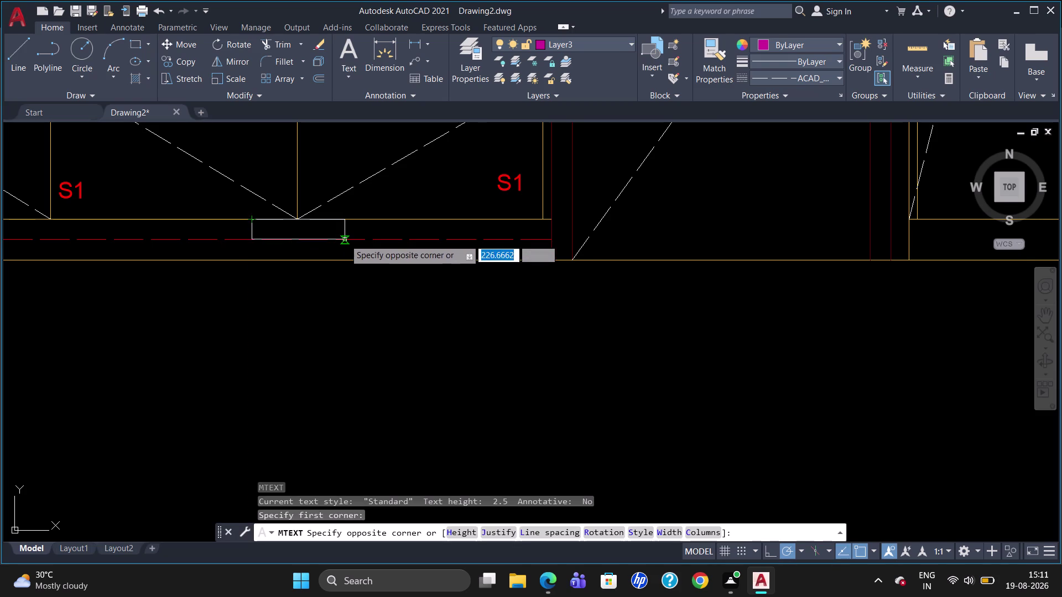
click(345, 239)
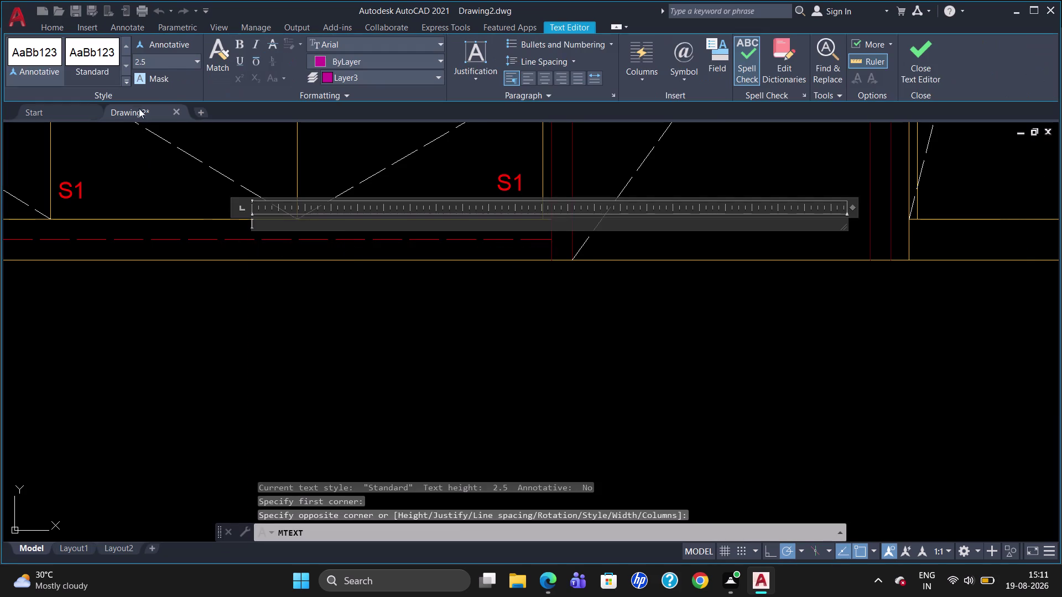
click(171, 59)
key(BackSpace)
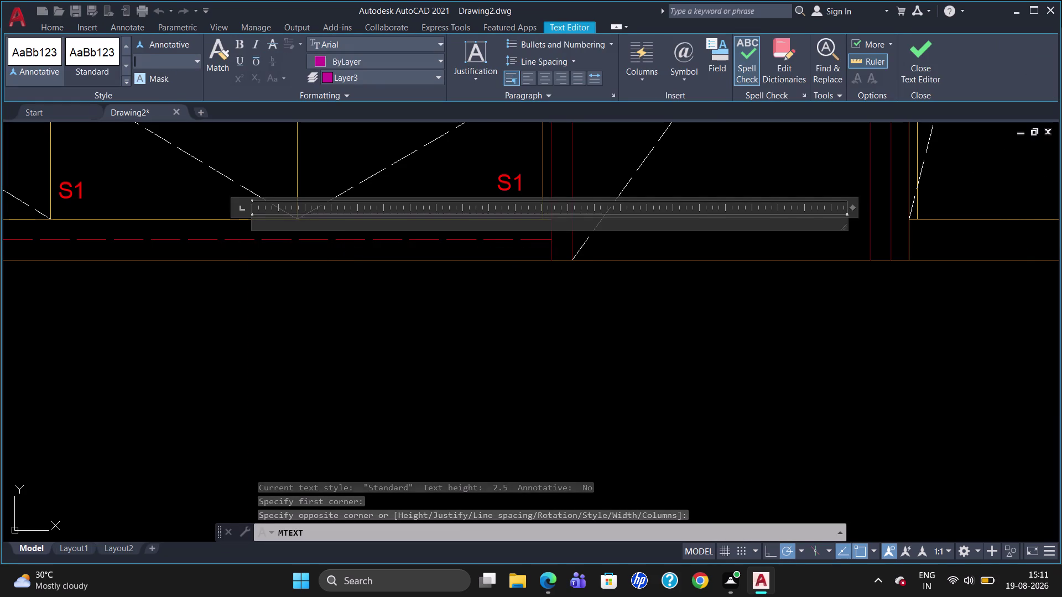
text(40)
key(Return)
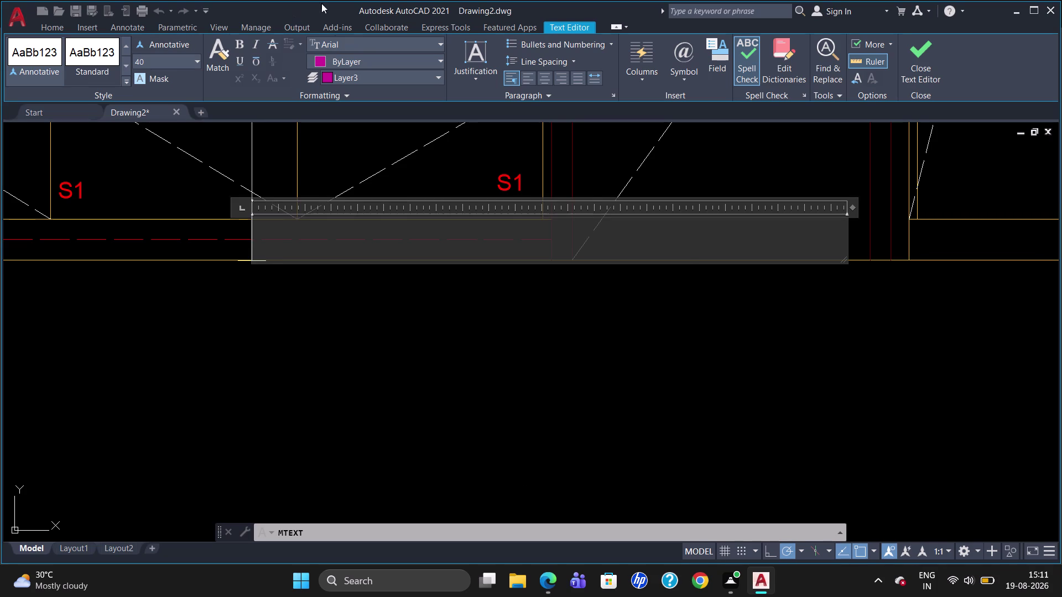
click(322, 61)
click(326, 94)
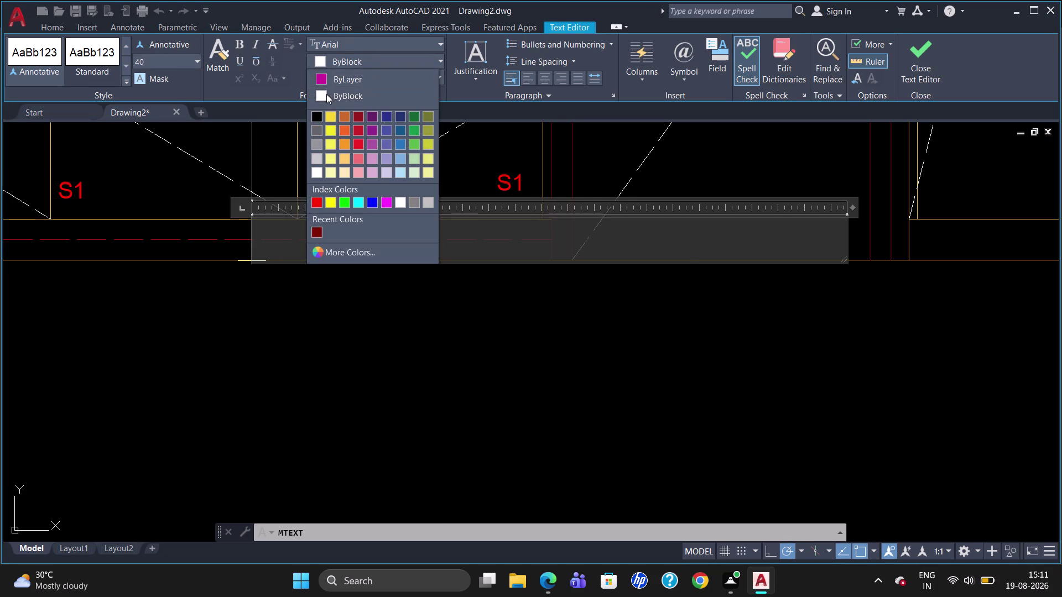
Type the label 'PVC Skirting' and close the text editor.
text(PVS)
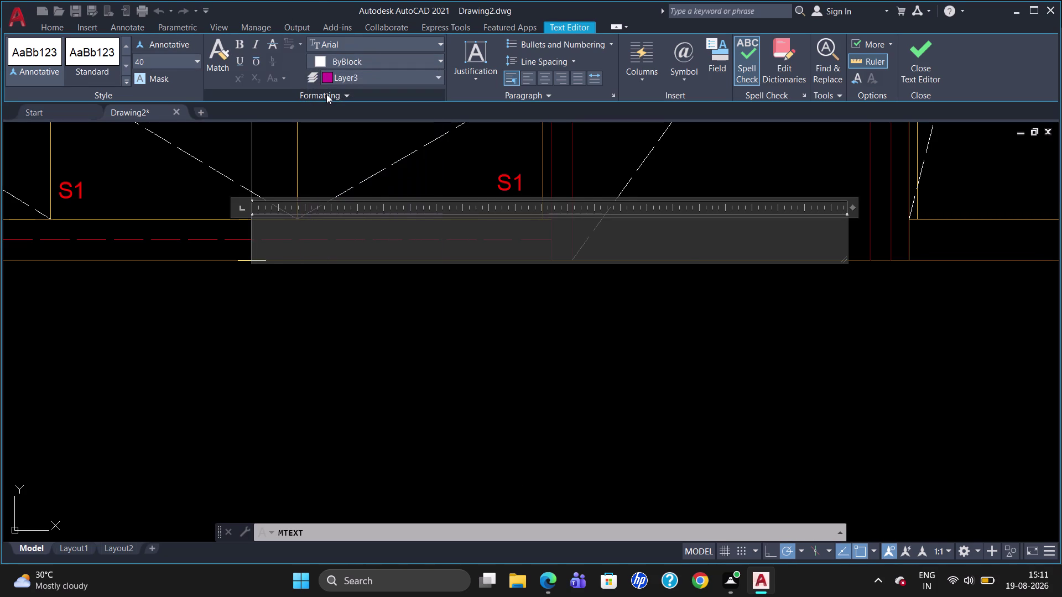
click(302, 246)
text(P)
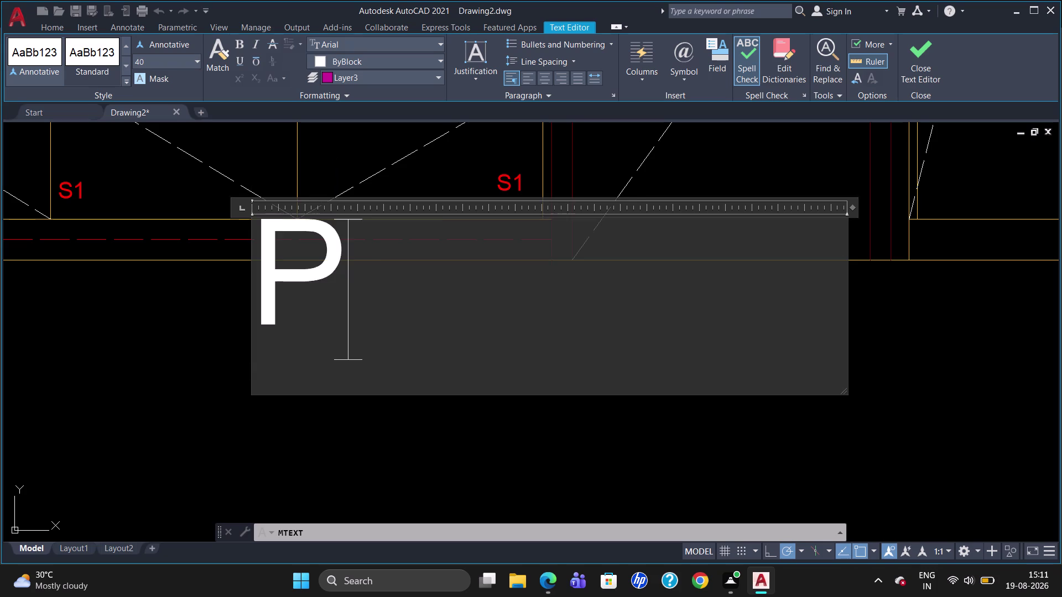
text(VC)
key(space)
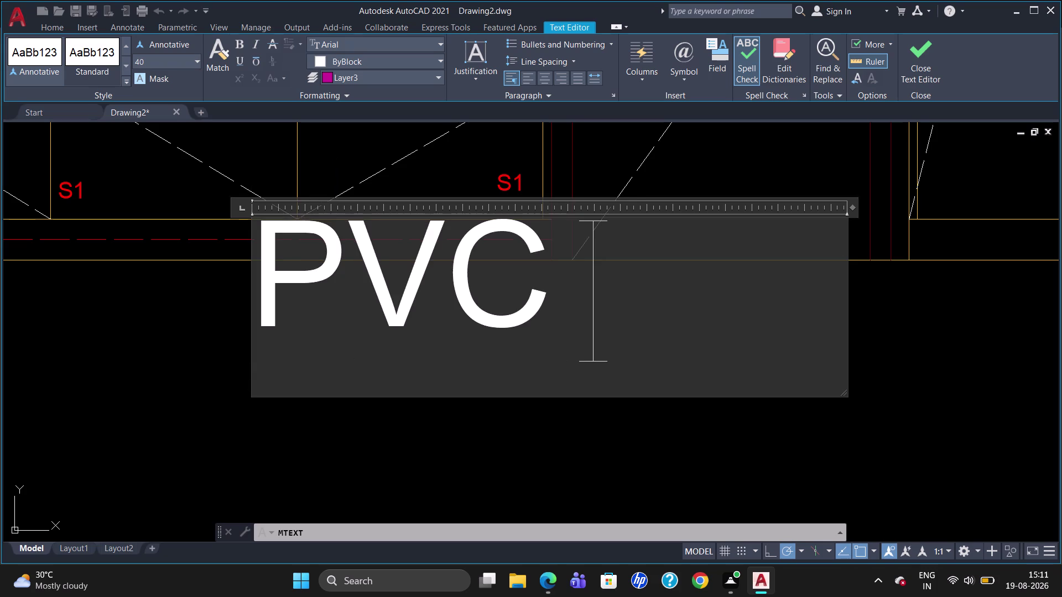
key(s)
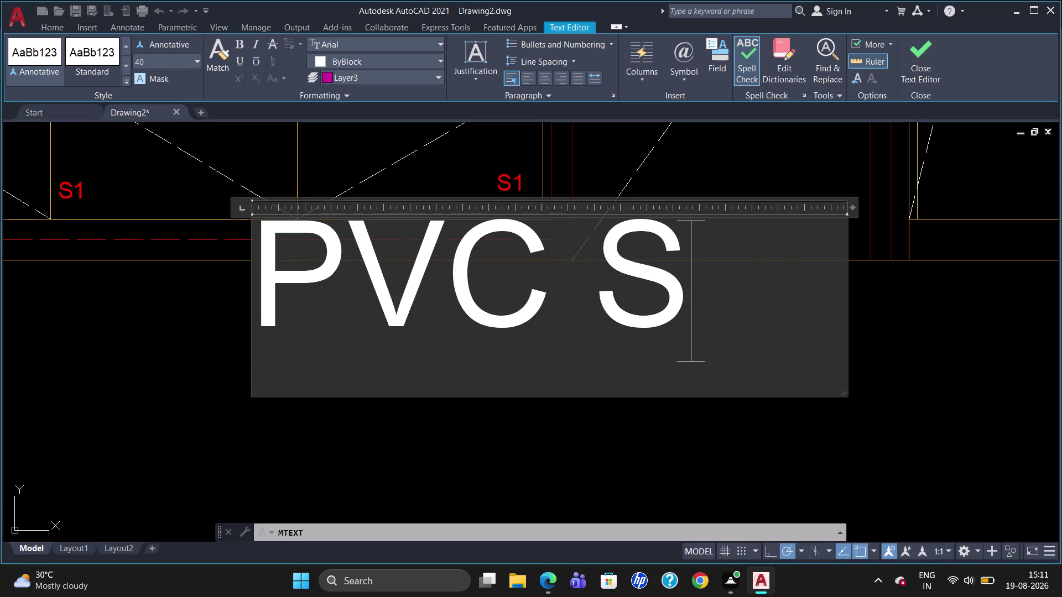
text(kirti)
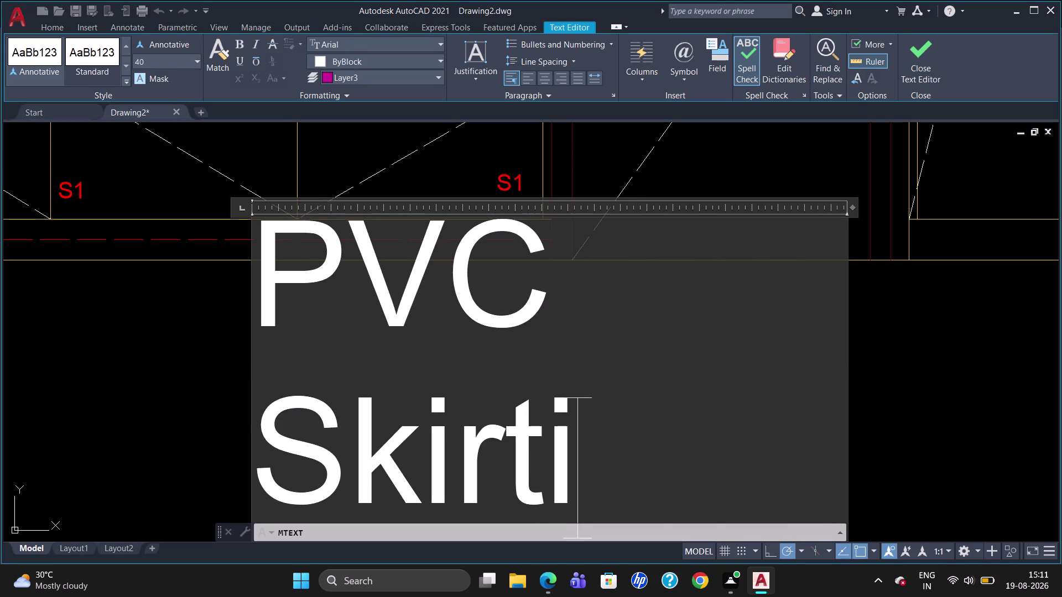
text(ng)
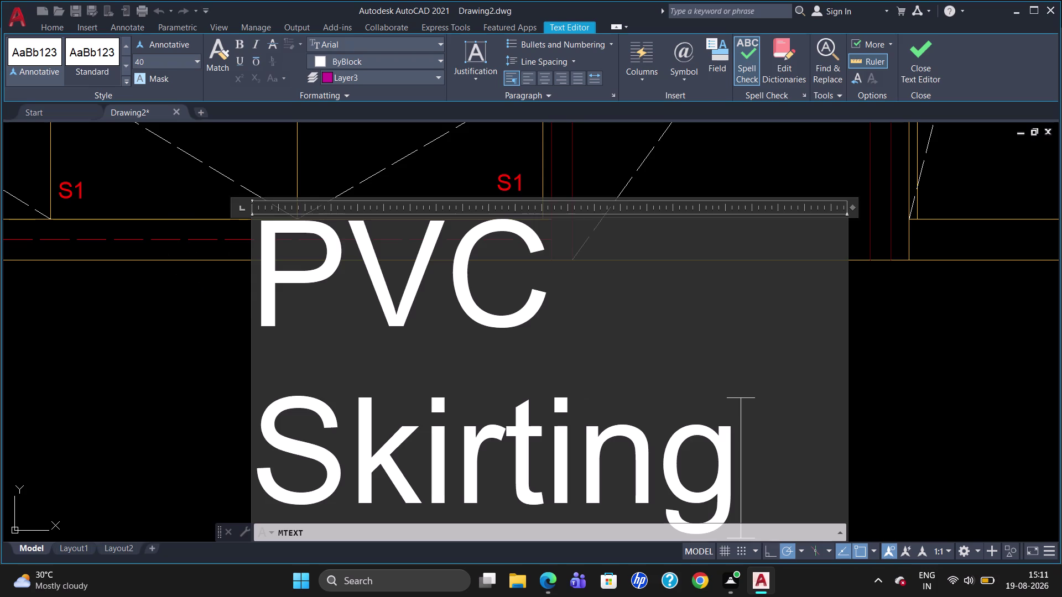
click(248, 309)
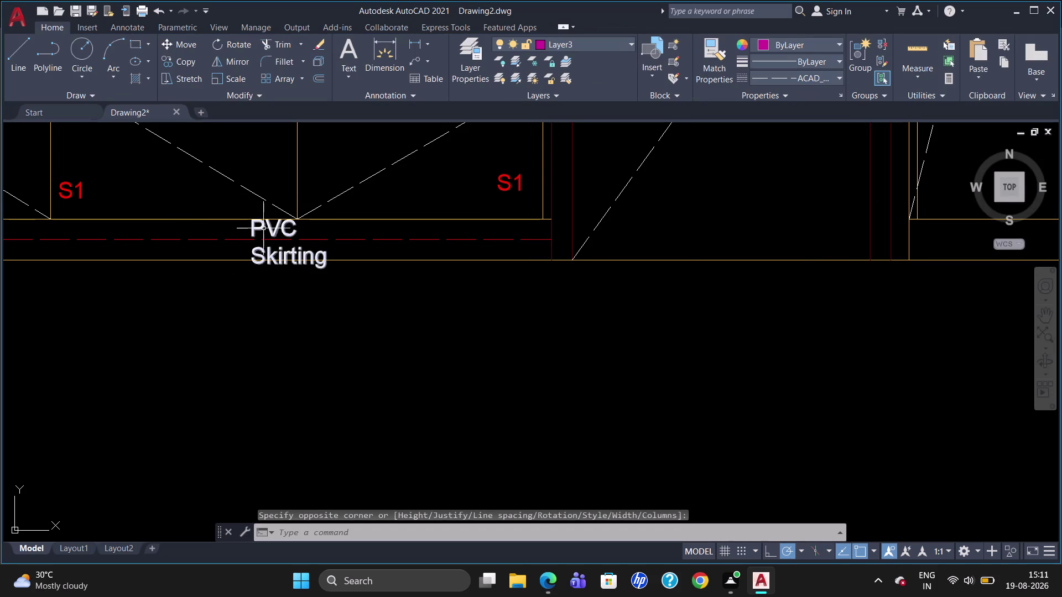
Shift the PVC Skirting label slightly left and widen it onto one line.
click(264, 227)
click(251, 221)
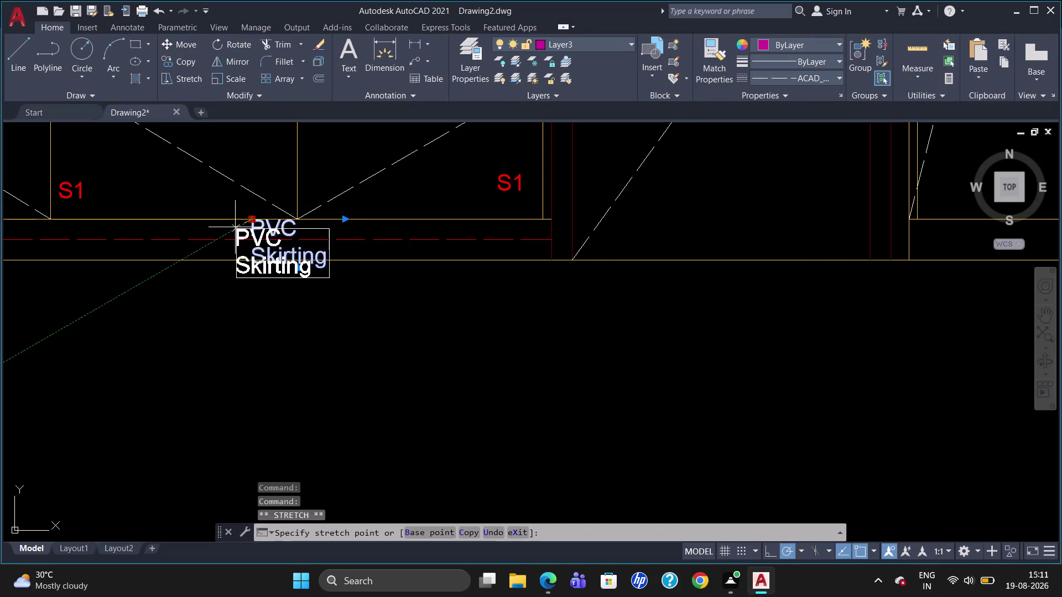
click(225, 219)
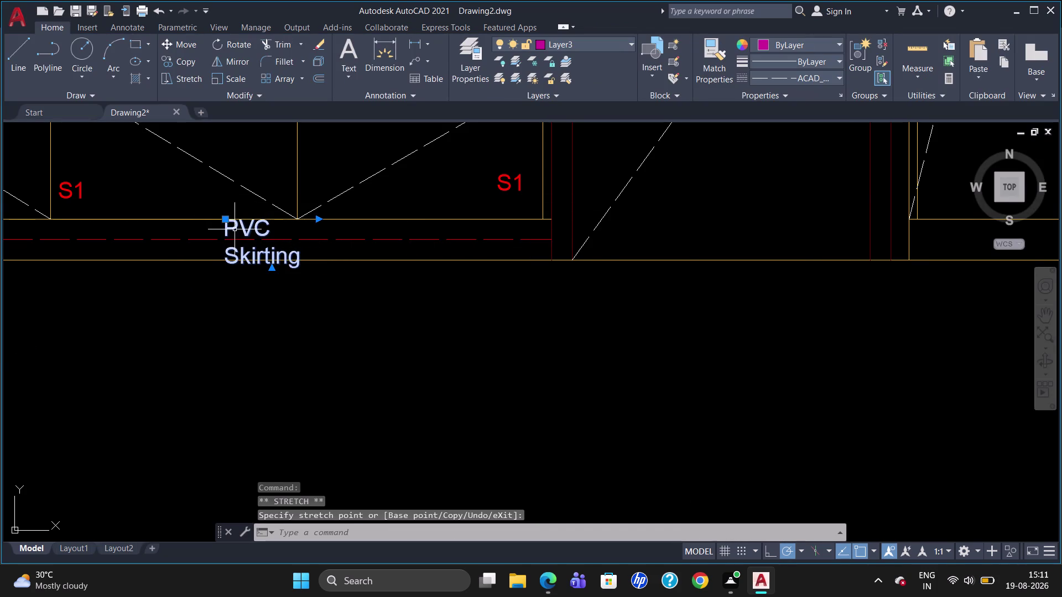
double_click(235, 229)
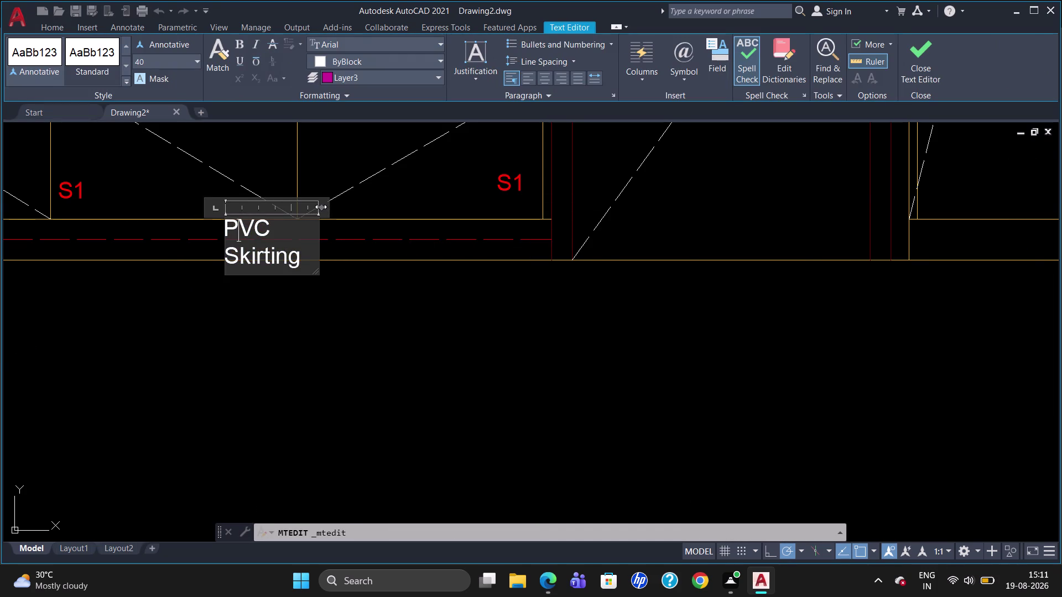
drag(321, 207, 378, 211)
click(338, 257)
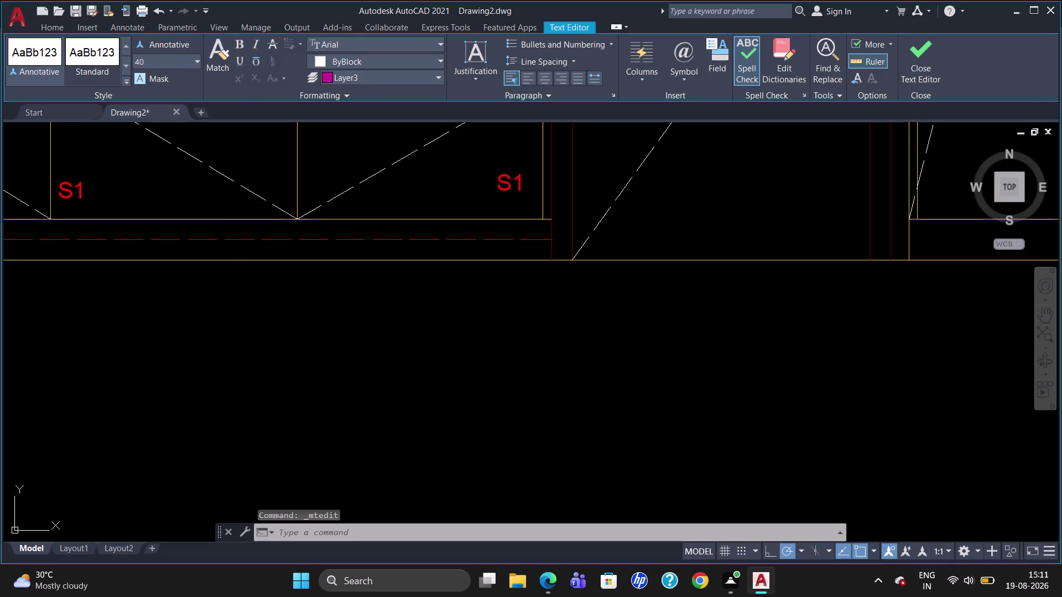
scroll(down, 3)
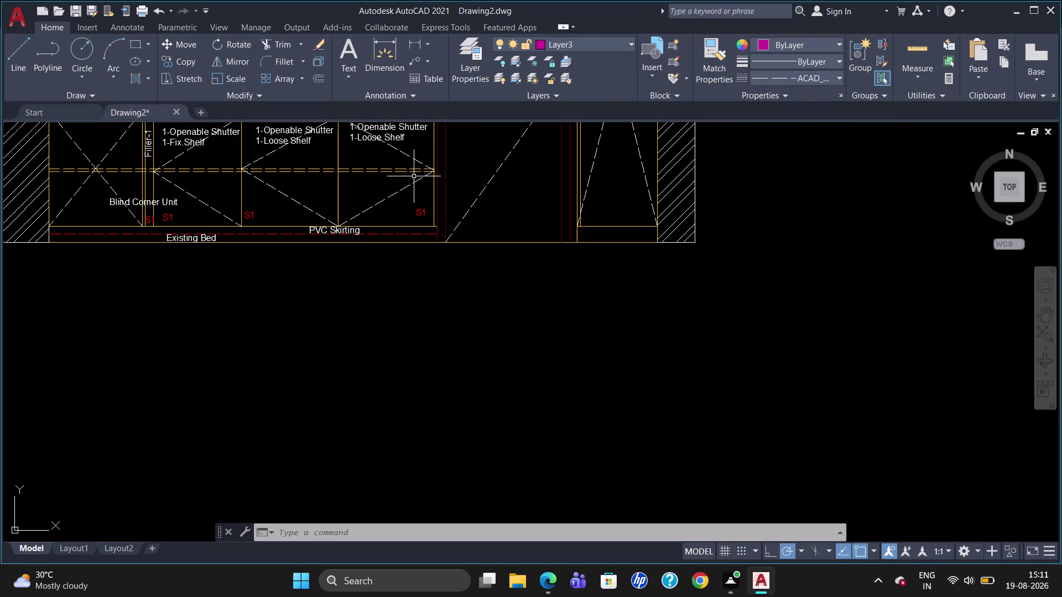
Erase the stray '1-Openable Shutter' label beside the elevation.
scroll(down, 3)
scroll(up, 3)
scroll(down, 3)
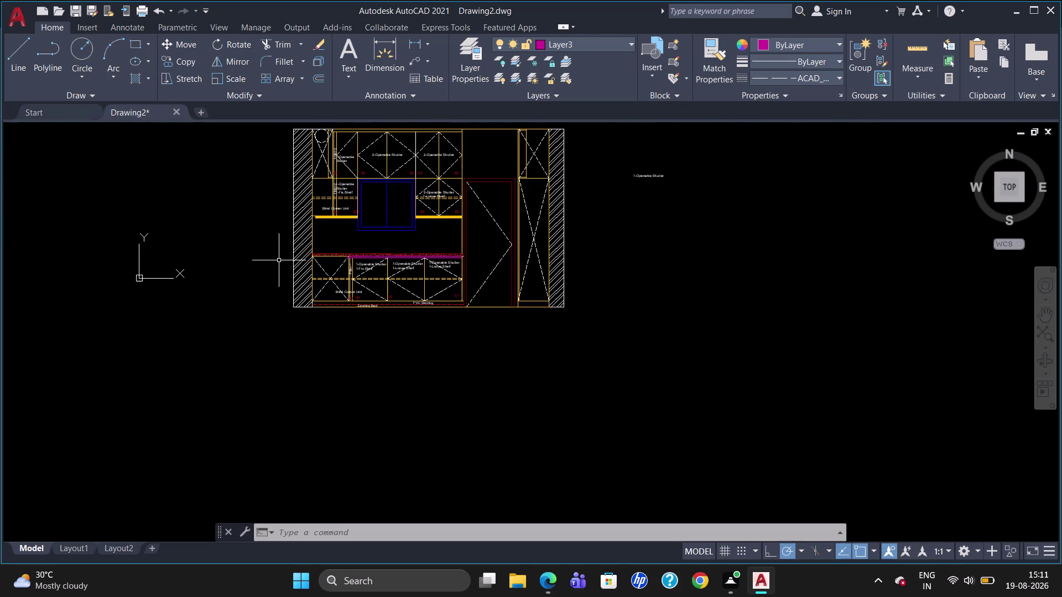
scroll(up, 3)
scroll(up, 3)
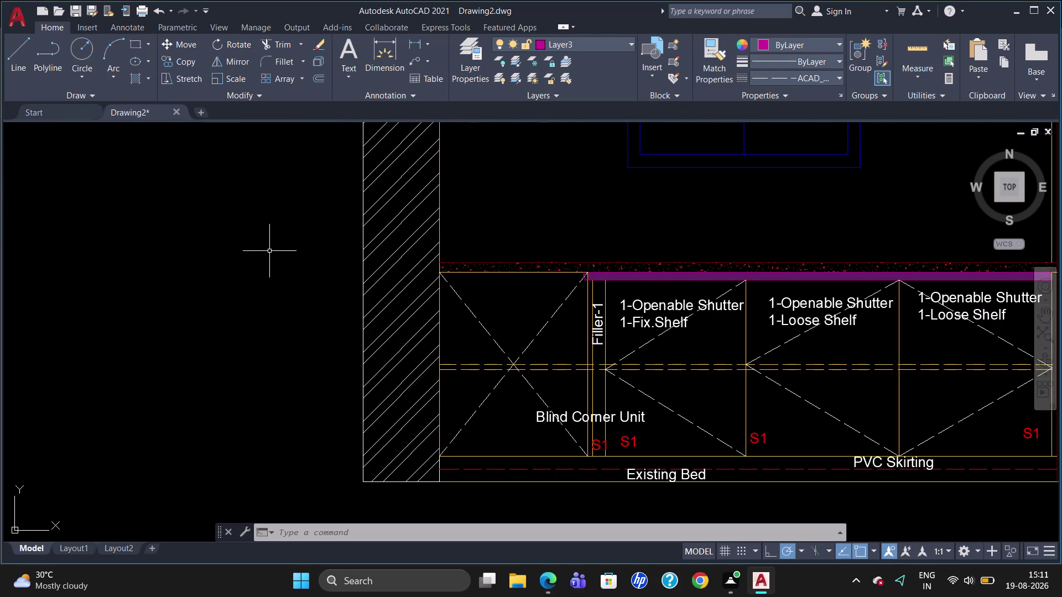
scroll(down, 3)
scroll(down, 3)
scroll(up, 3)
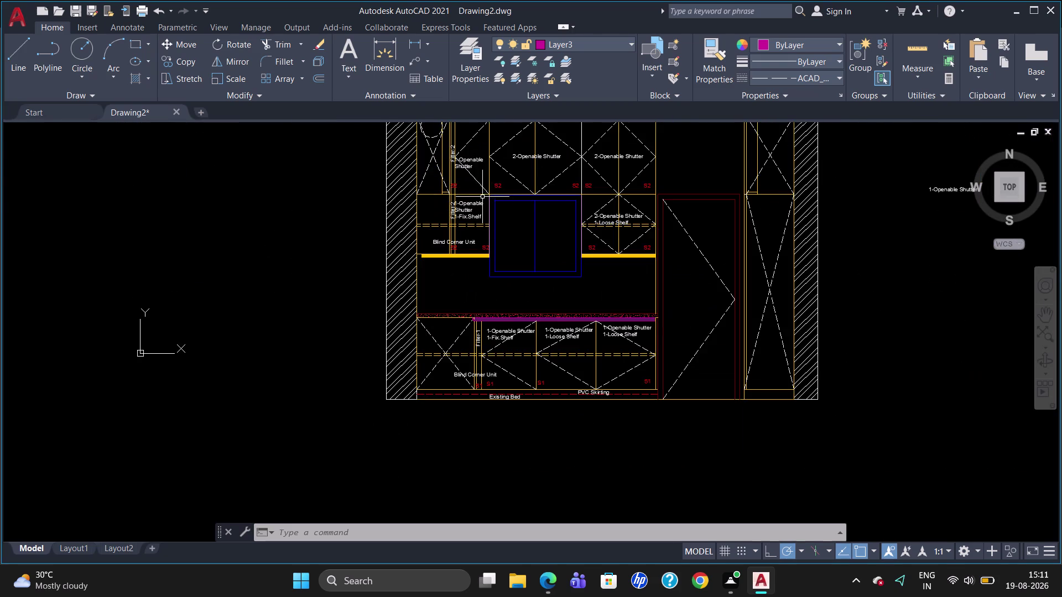
scroll(down, 3)
click(779, 196)
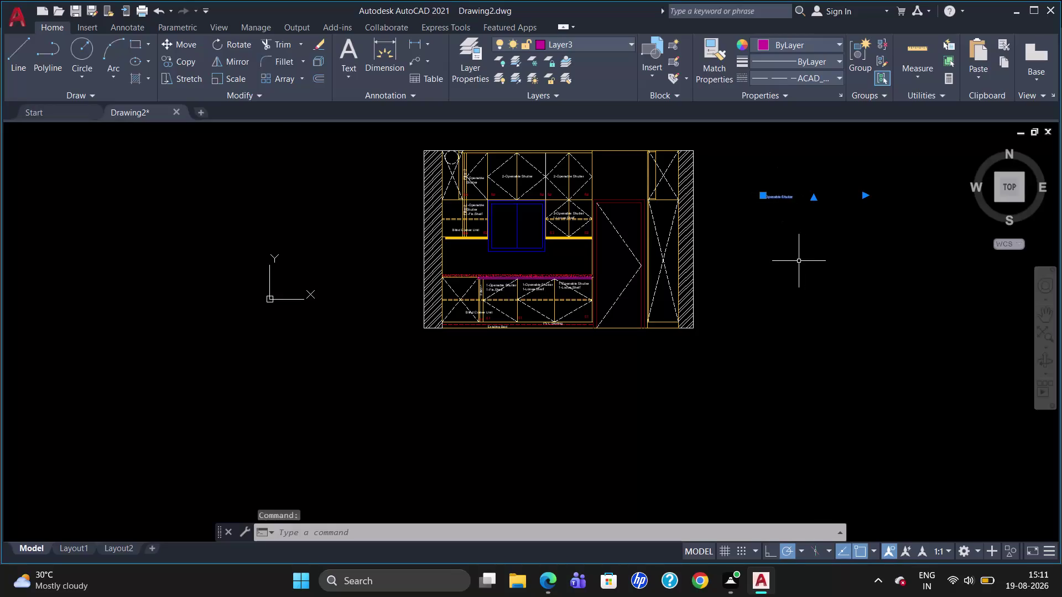
key(Delete)
scroll(up, 3)
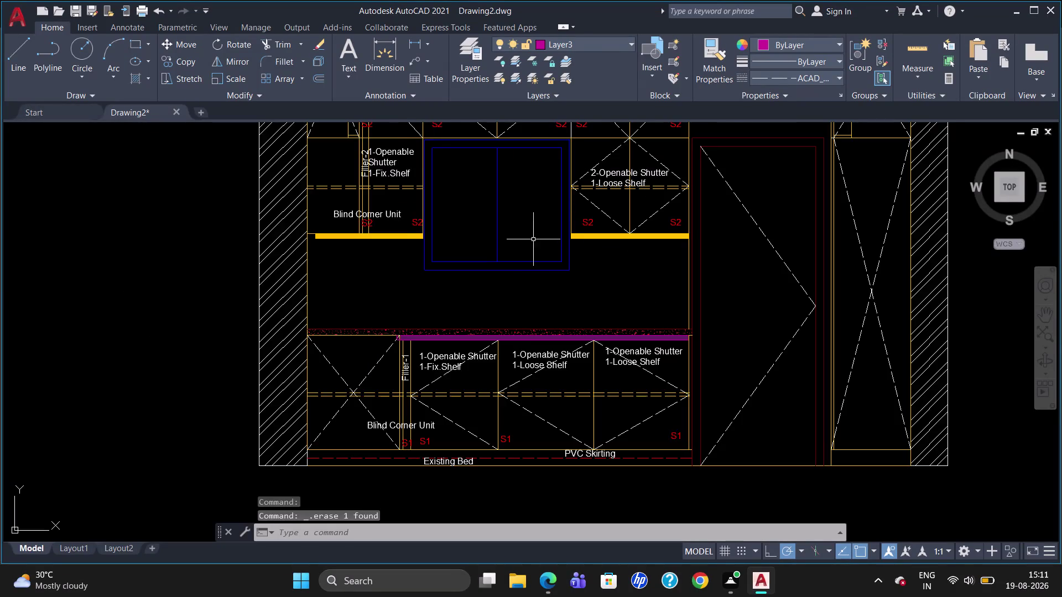
scroll(down, 3)
scroll(up, 3)
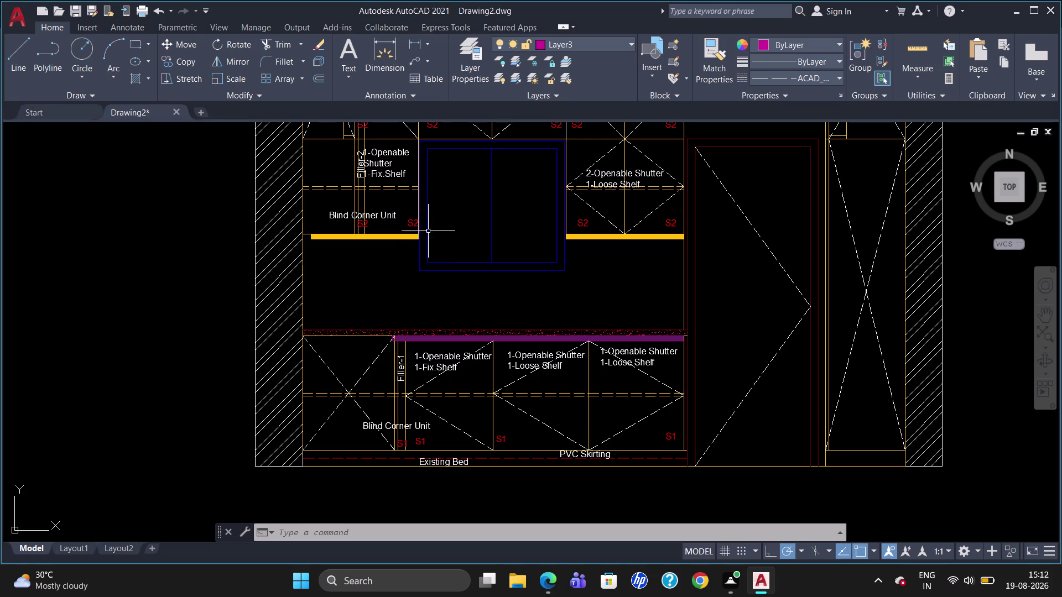
Start copying the S2 marker with CO from a base point on it.
click(413, 226)
text(co)
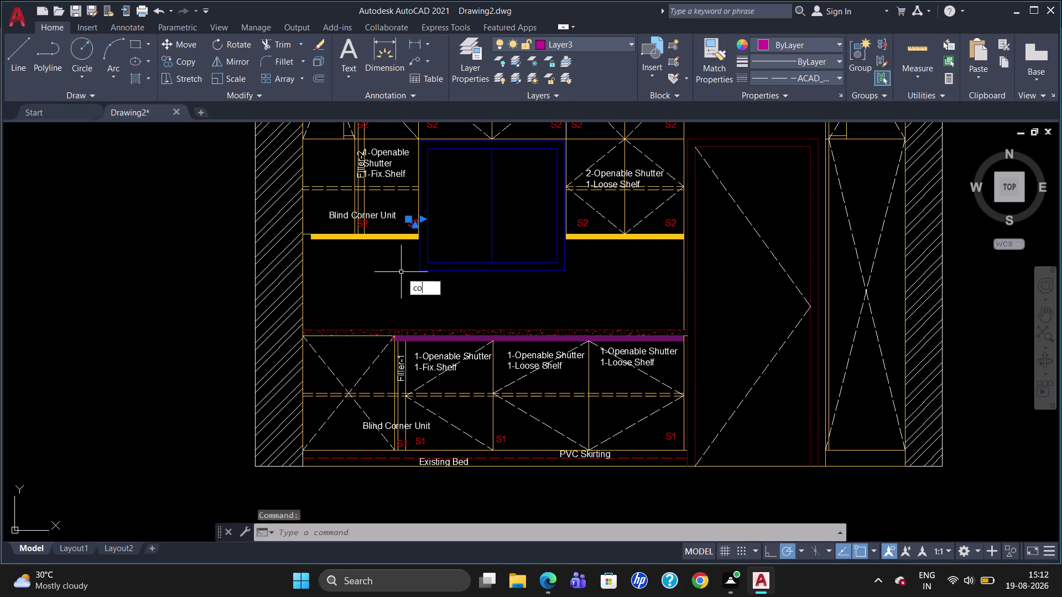
key(Return)
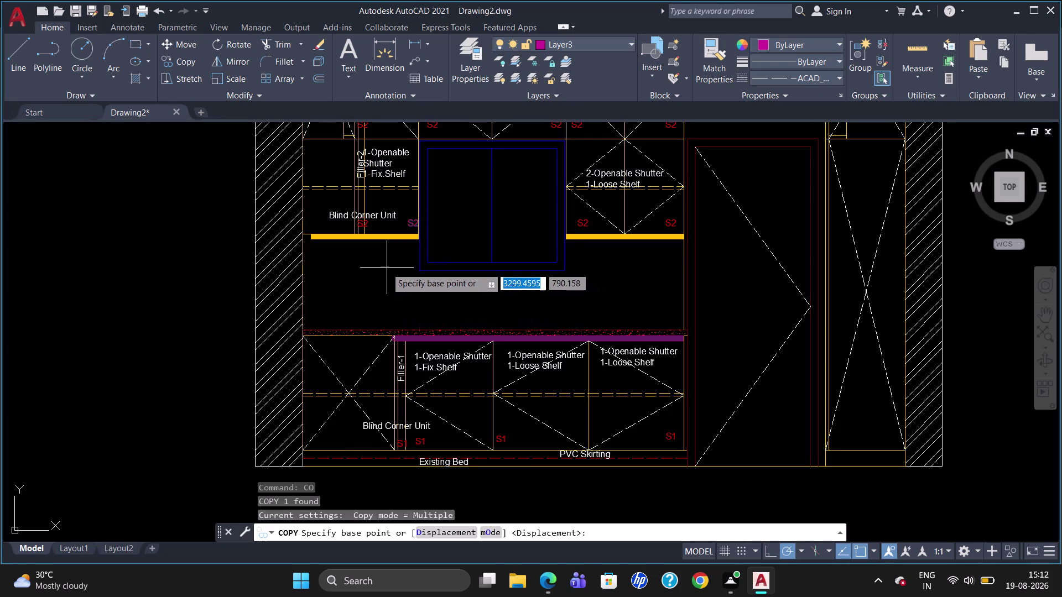
click(404, 223)
click(472, 215)
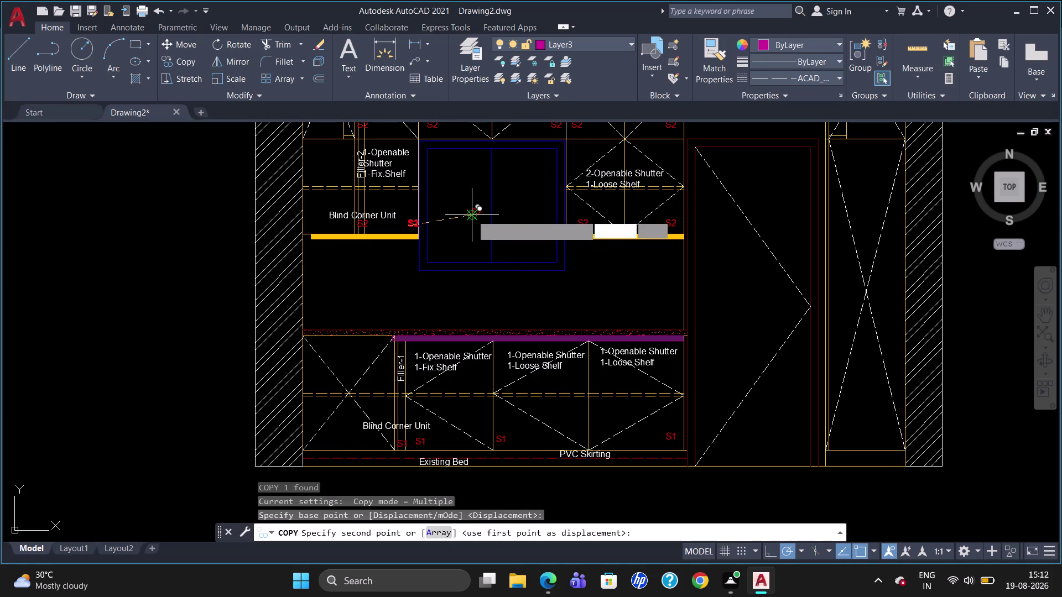
click(733, 307)
Place an S2 copy on the loft above the 2-Openable Shutter units and open its text.
scroll(down, 3)
scroll(up, 3)
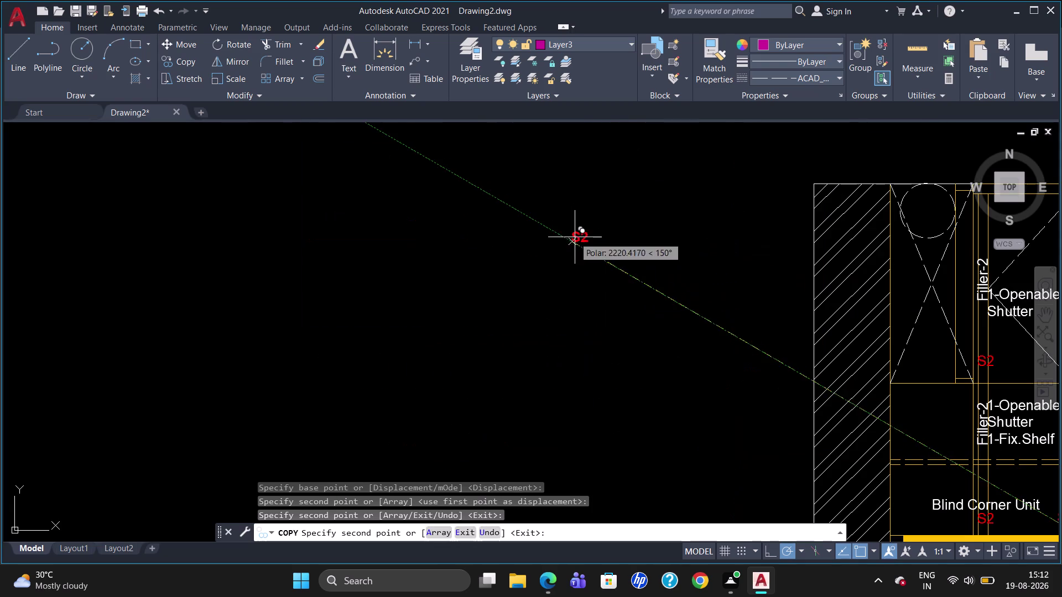
scroll(up, 3)
scroll(down, 3)
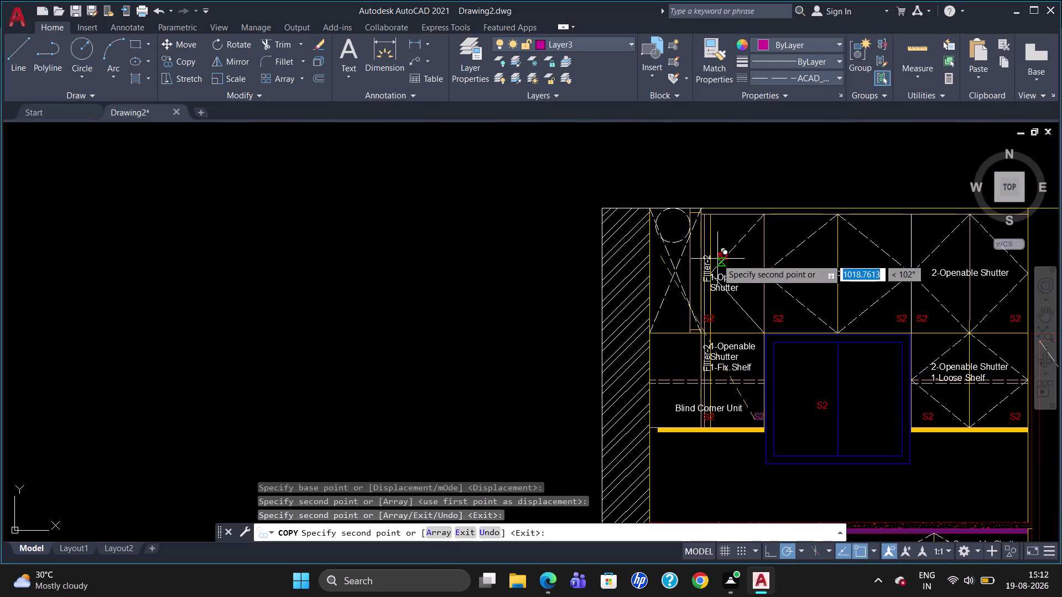
click(781, 234)
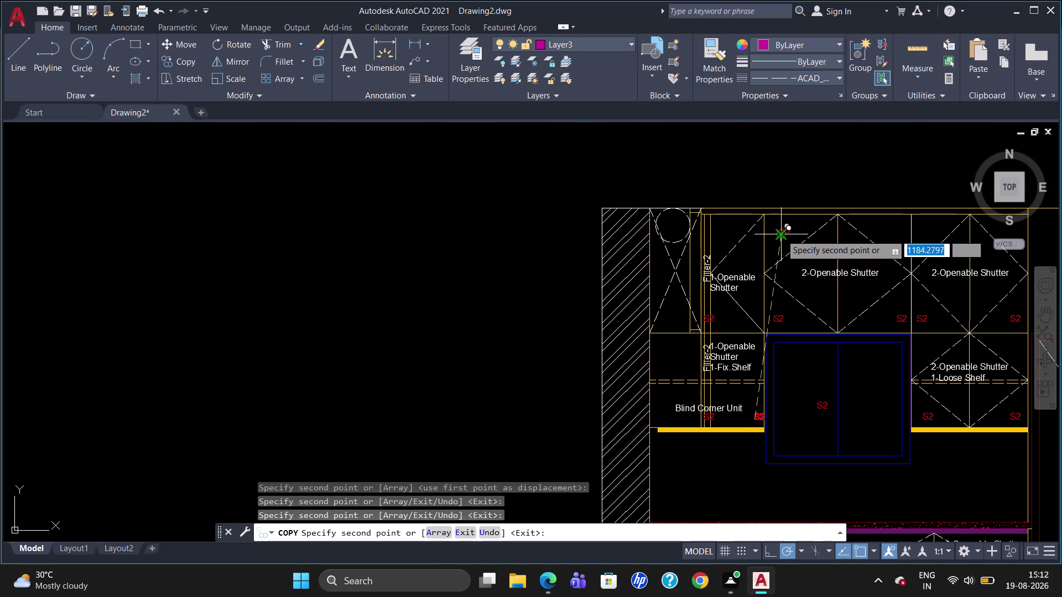
key(Escape)
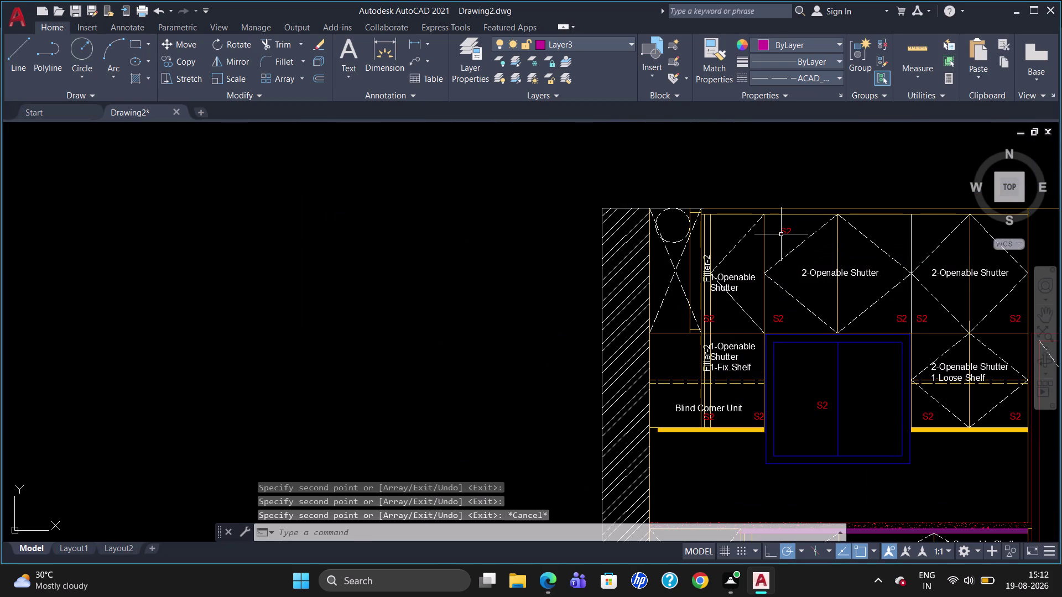
double_click(788, 230)
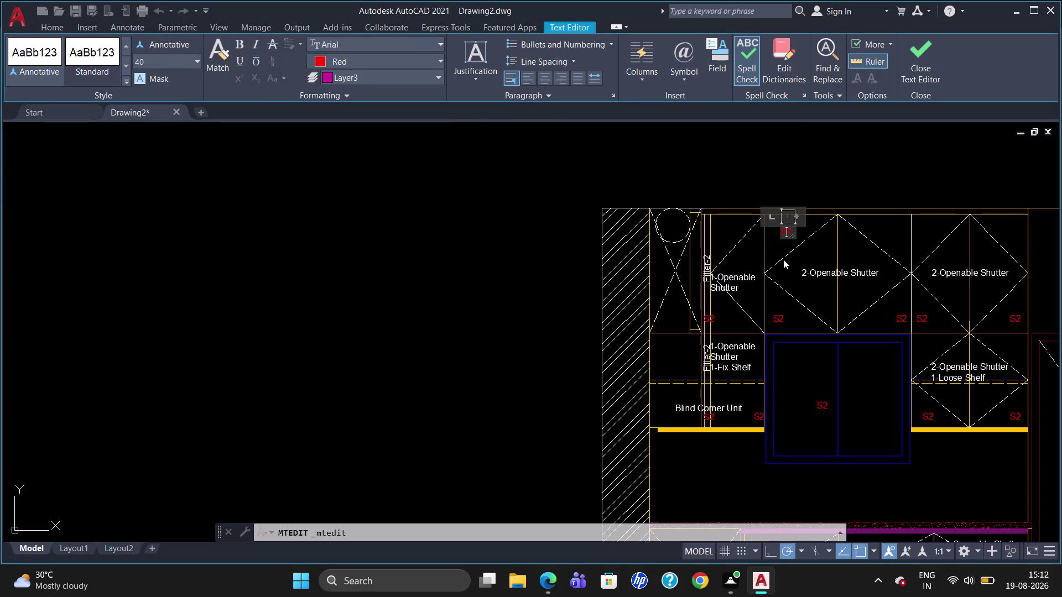
Replace the S2 text with 'COMPLETE LOFT STORAGE FRAME & SHUTTERS'.
key(Right)
key(BackSpace)
key(BackSpace)
text(C)
text(P)
key(BackSpace)
text(O)
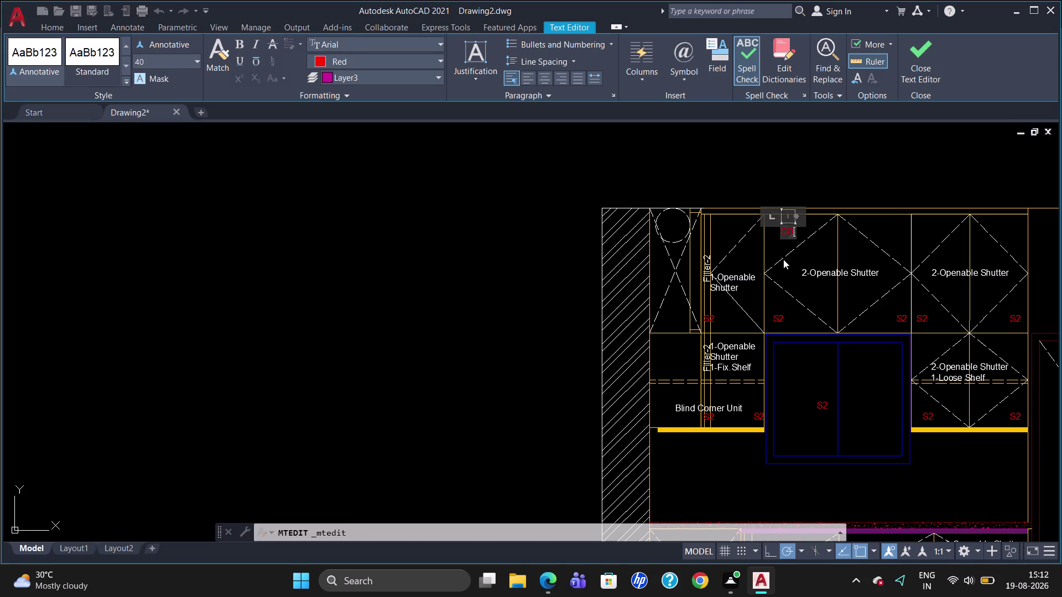
text(MPLETE)
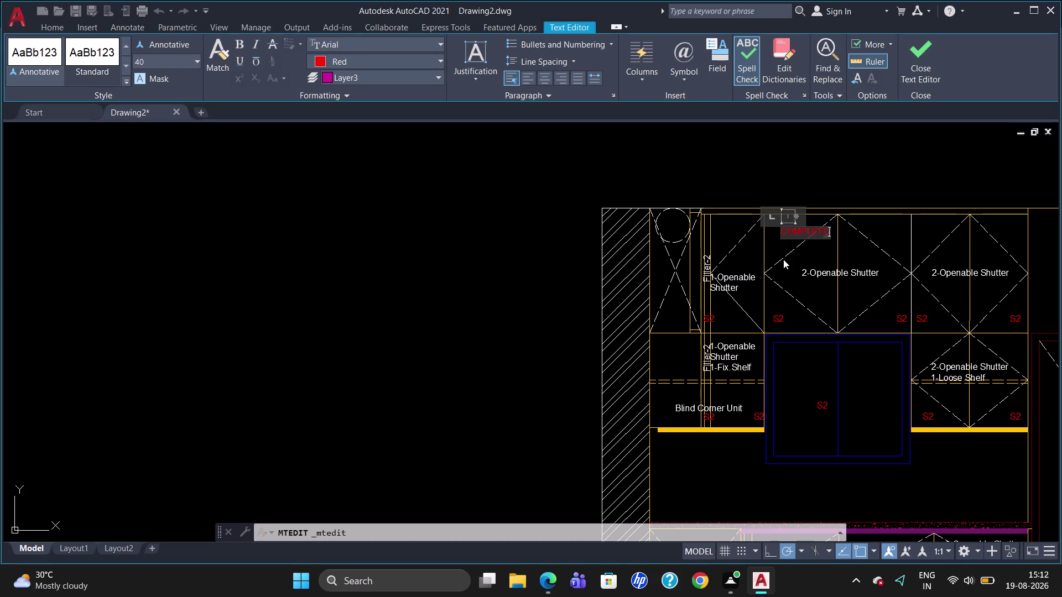
key(space)
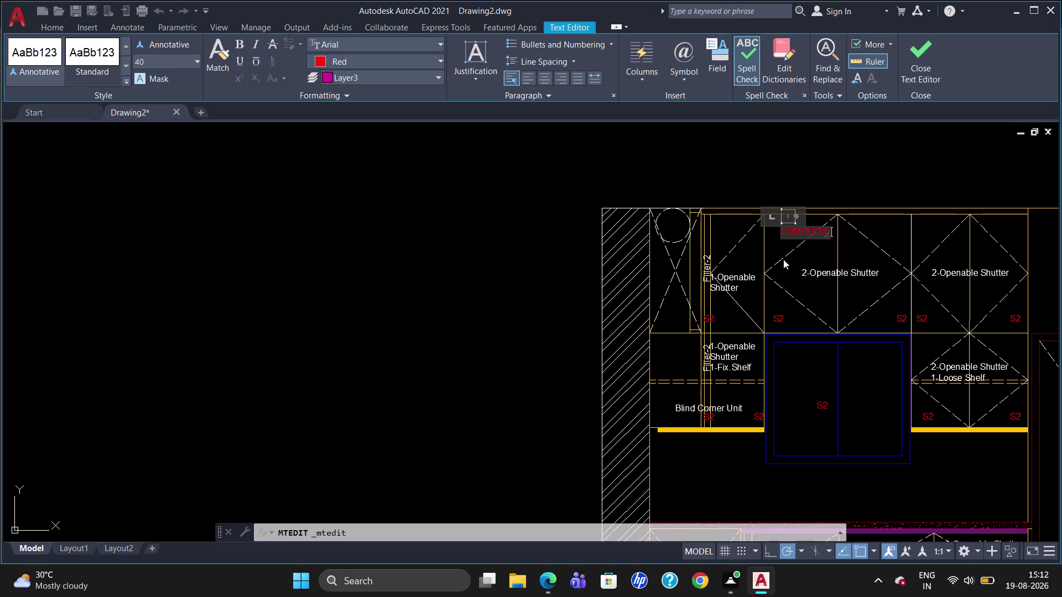
text(LOFT)
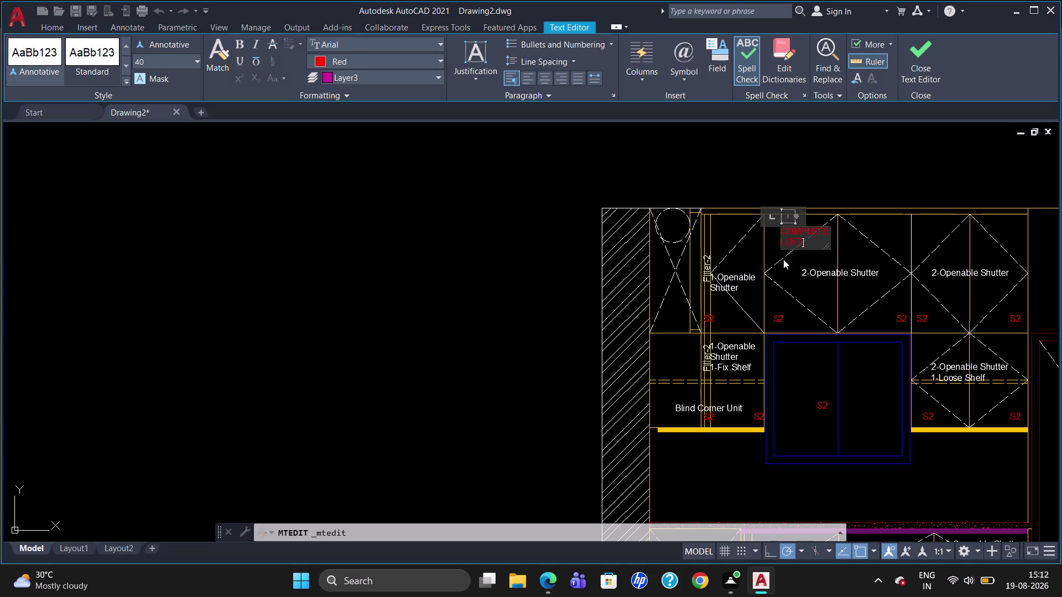
key(space)
text(STO)
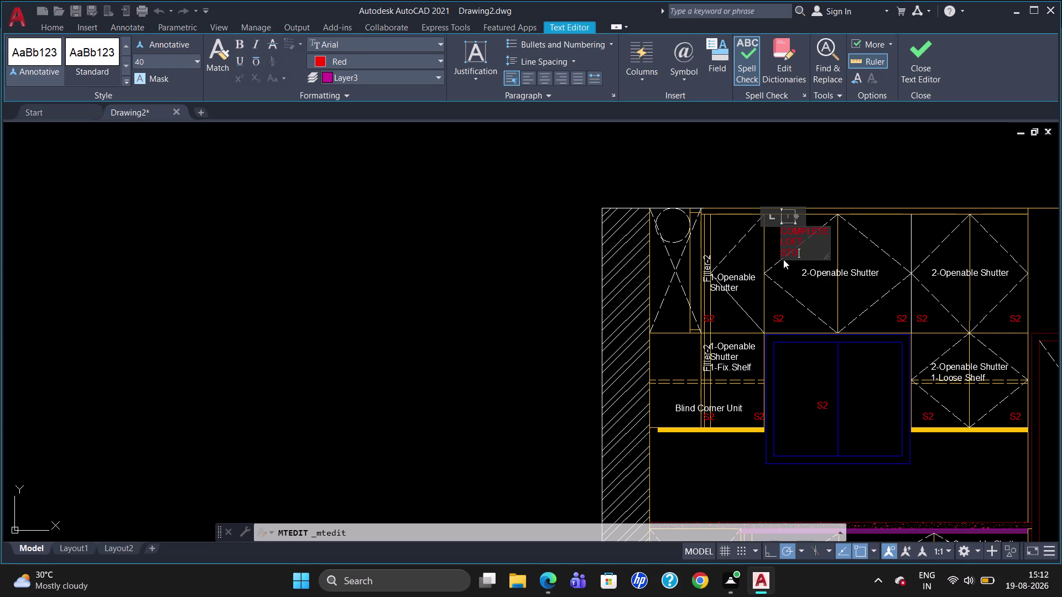
text(RAGE)
key(space)
text(FRA)
text(ME)
text(& S)
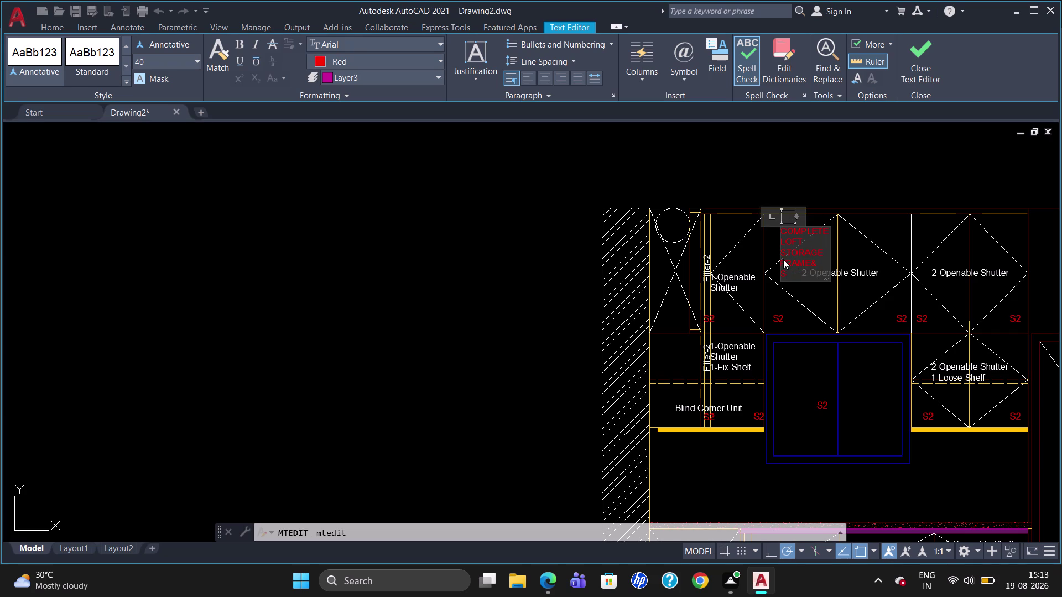
text(HUTTERS)
Widen the loft note's text box so it wraps onto two lines, then finish editing.
drag(794, 217, 805, 217)
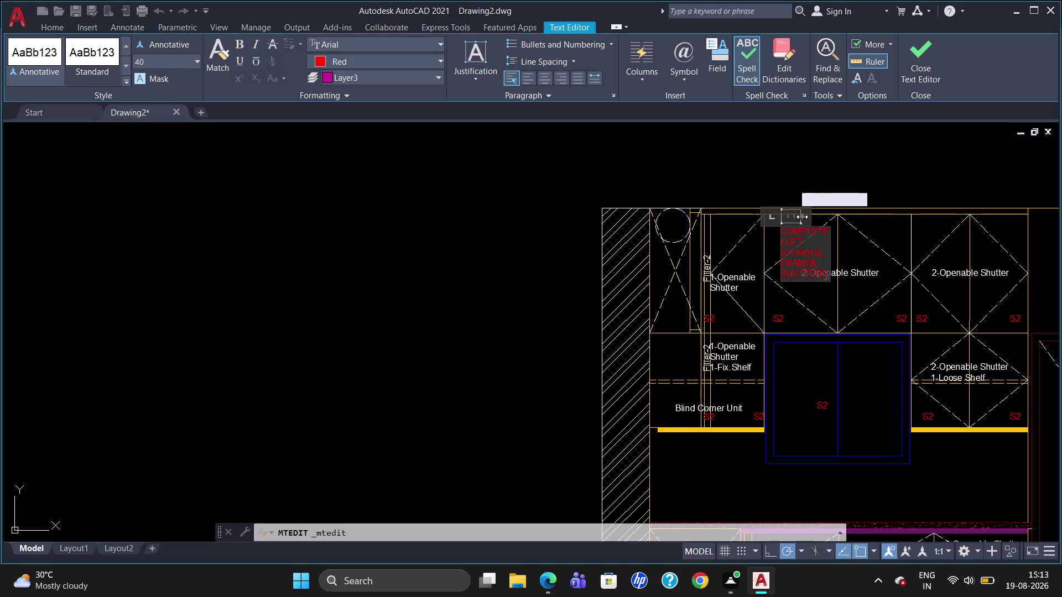
drag(805, 217, 899, 227)
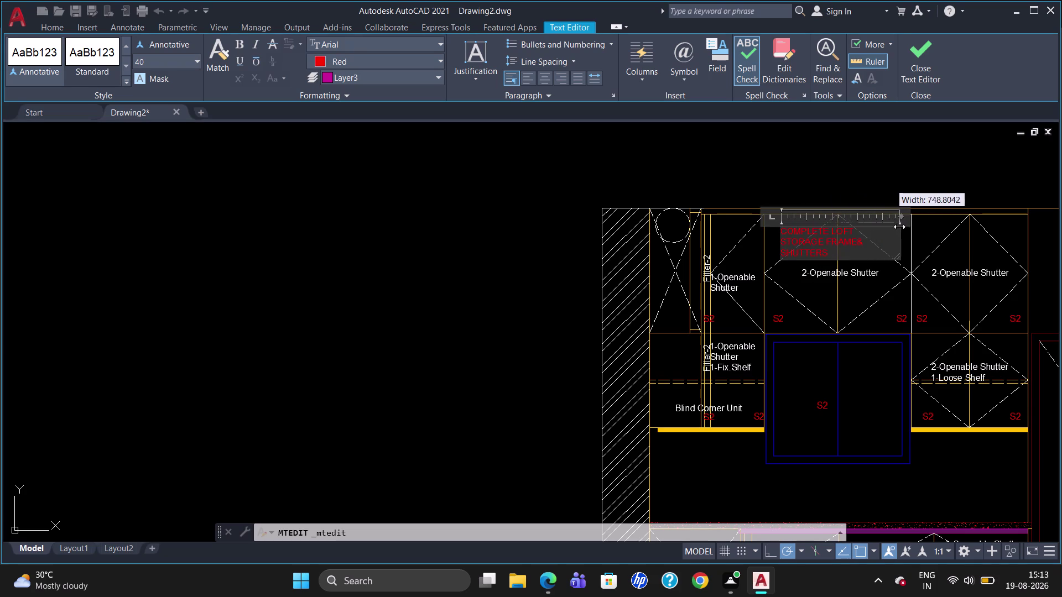
drag(899, 226, 905, 224)
click(885, 238)
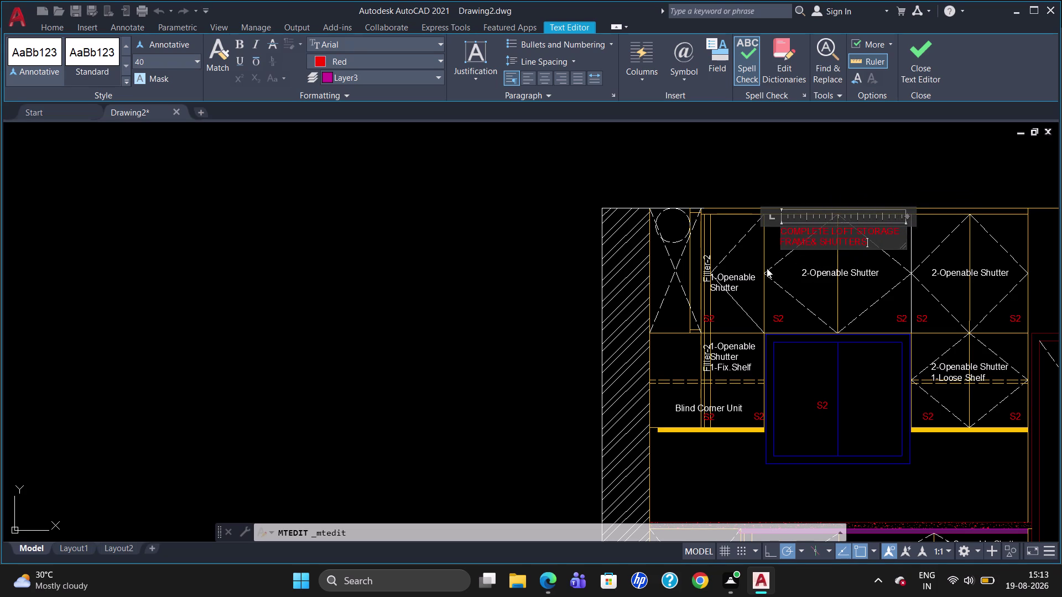
click(744, 260)
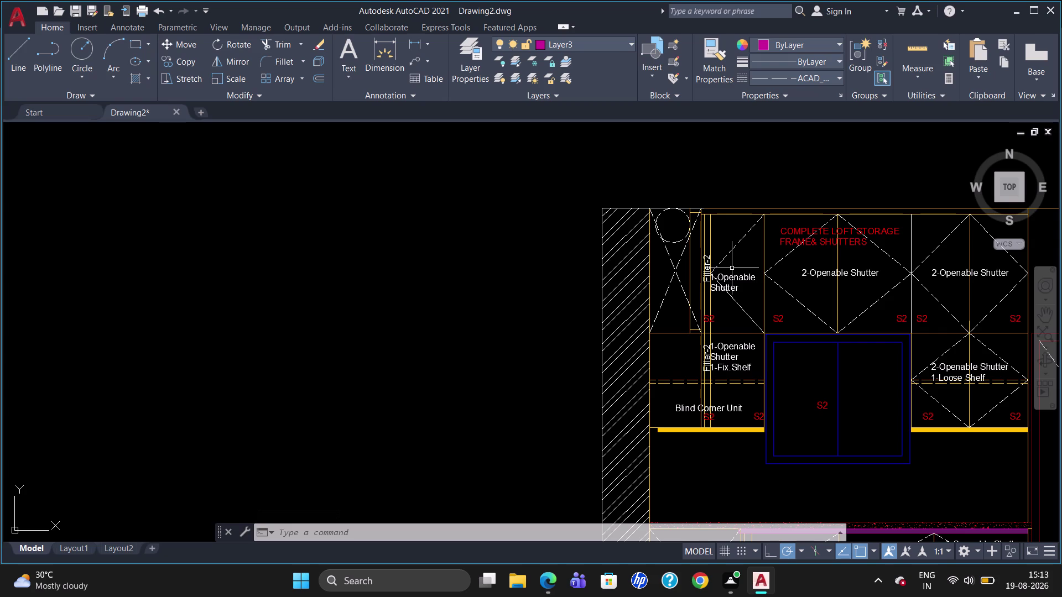
text(TEX)
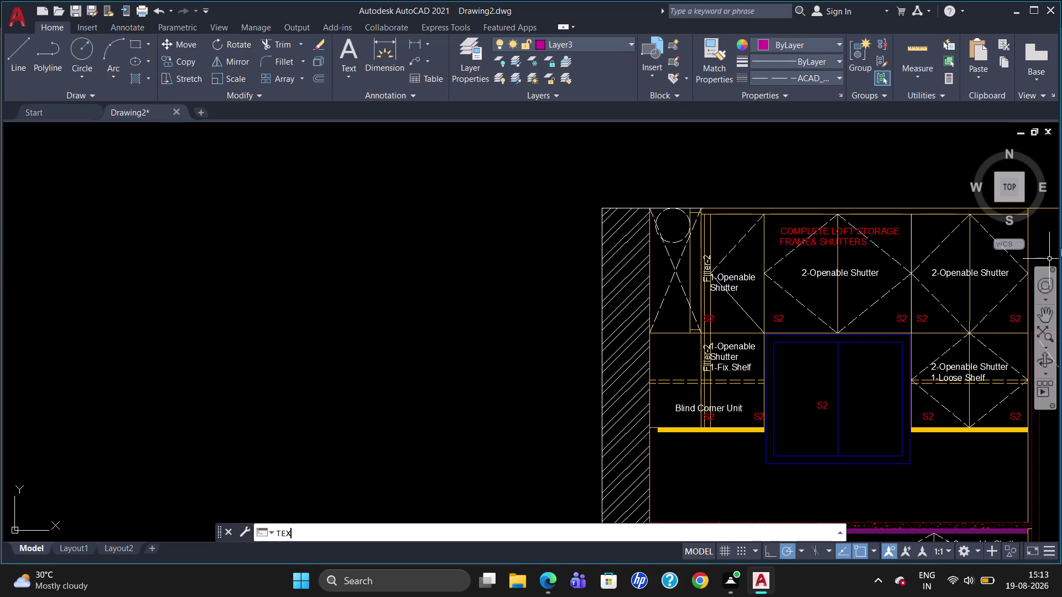
text(T)
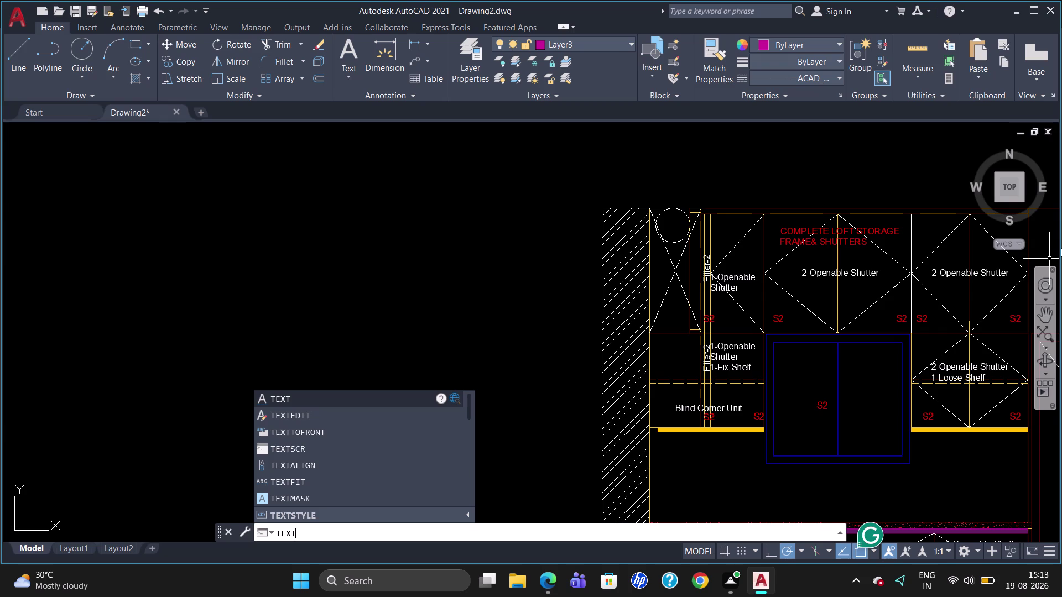
text(CA)
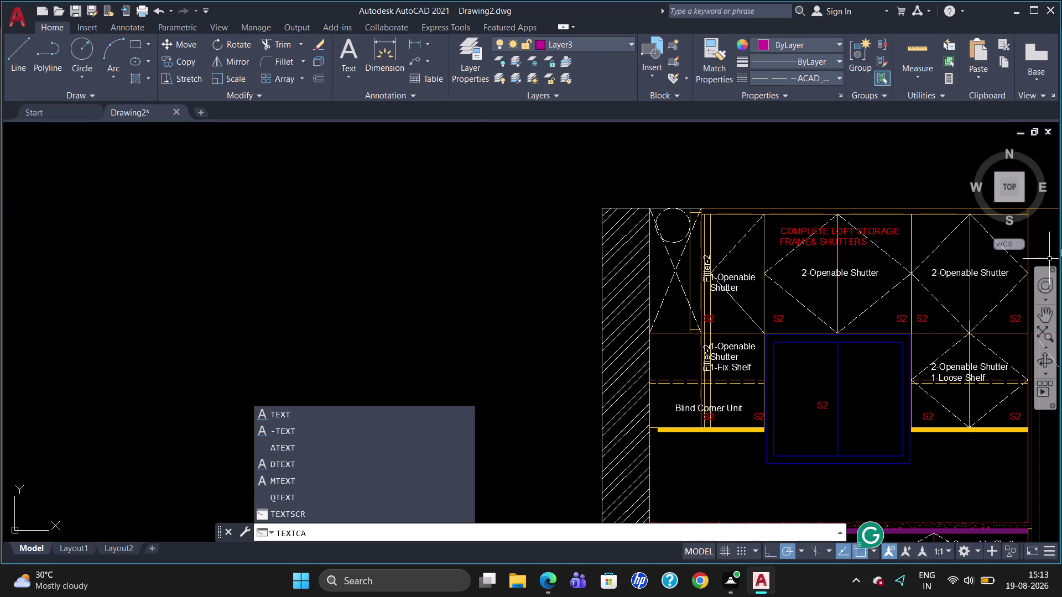